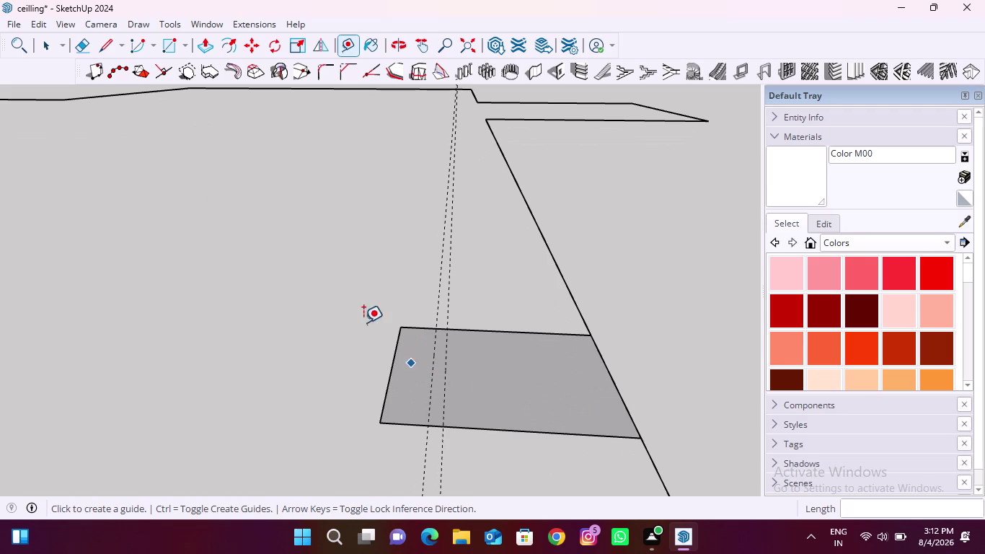
Draw two lines along the guides across the band, marking off a narrow strip.
click(103, 45)
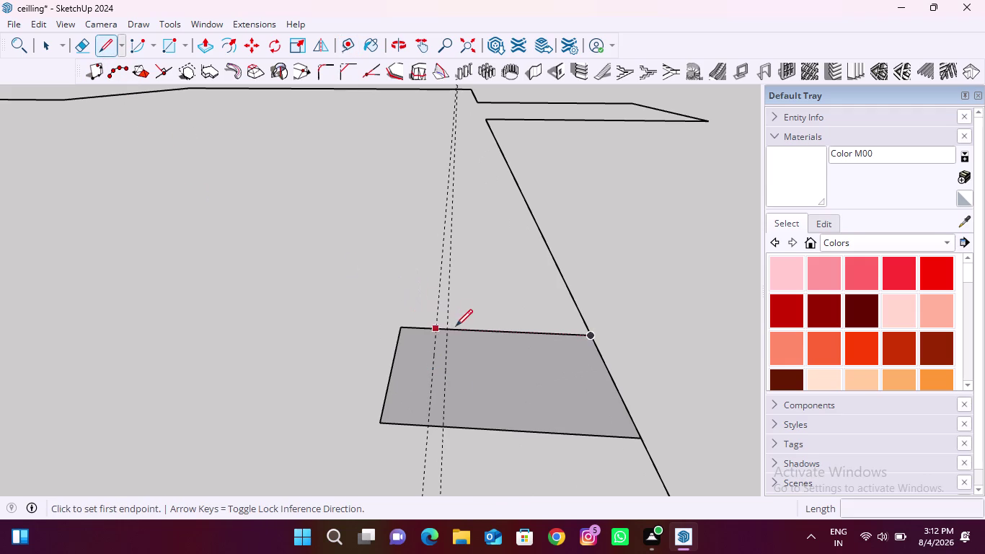
click(434, 329)
click(429, 420)
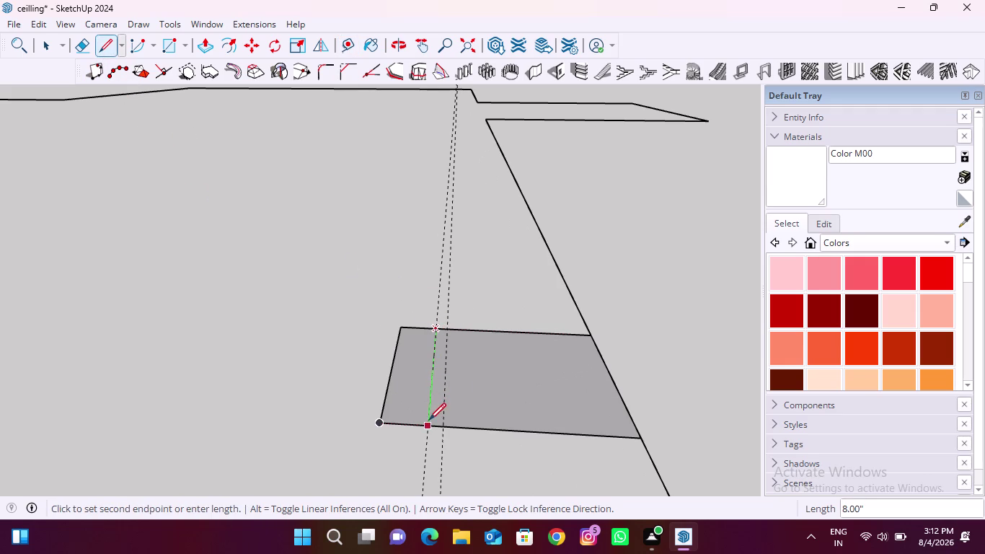
click(445, 331)
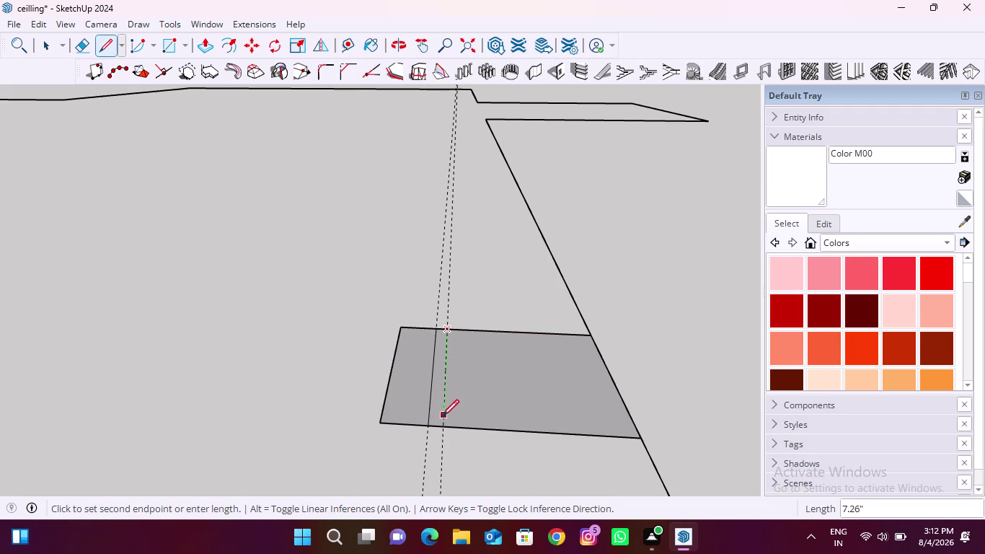
click(440, 424)
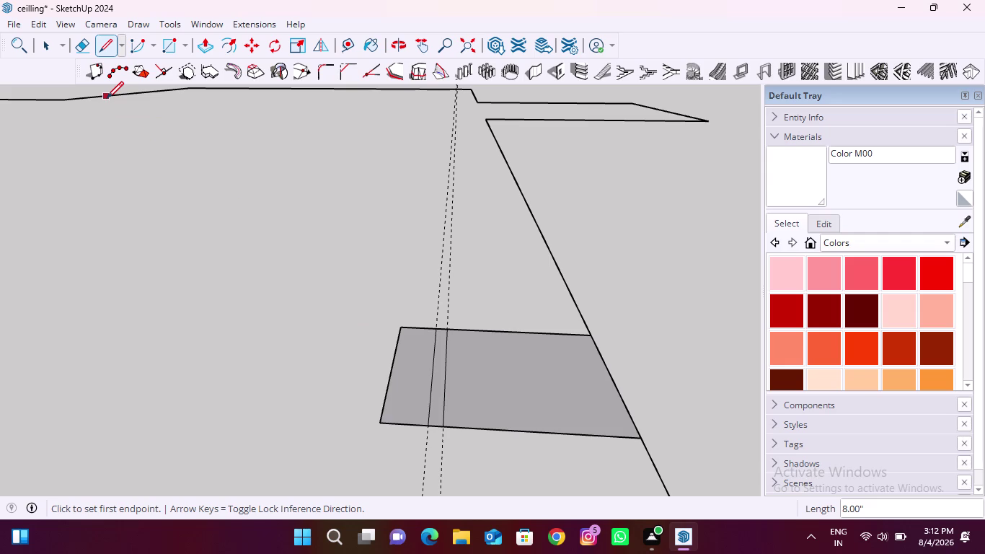
click(199, 45)
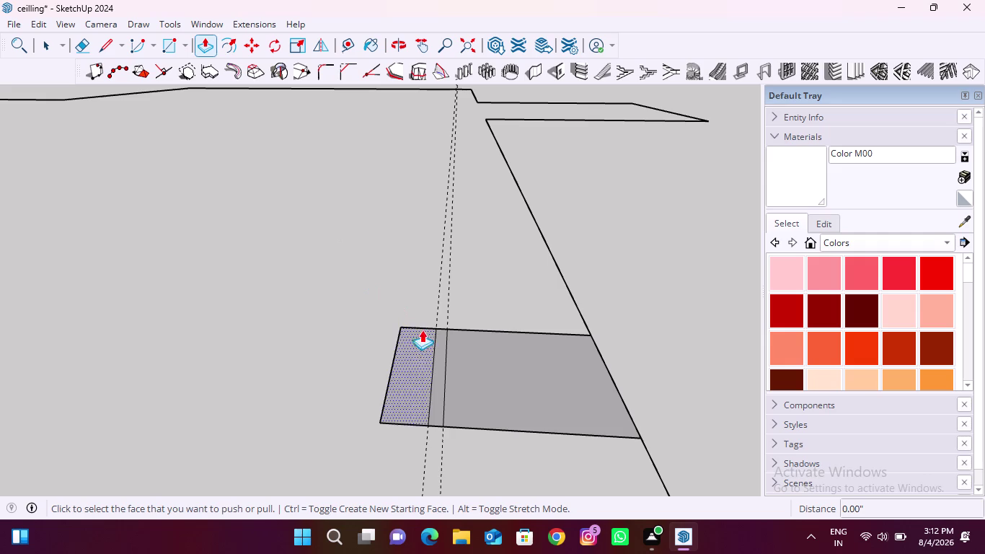
Push/Pull the narrow strip up 2 inches into a thin fin and orbit to inspect it.
click(437, 388)
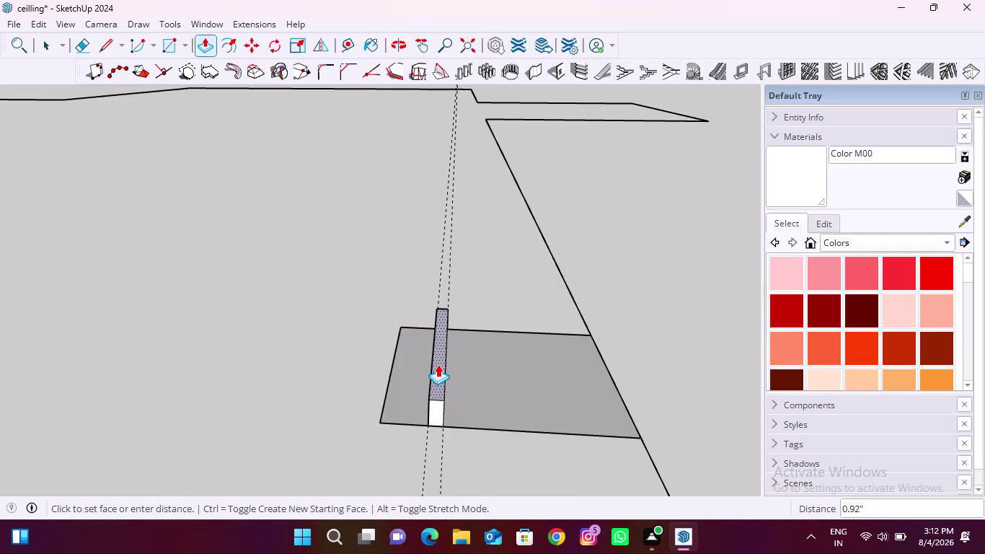
text(2")
key(Return)
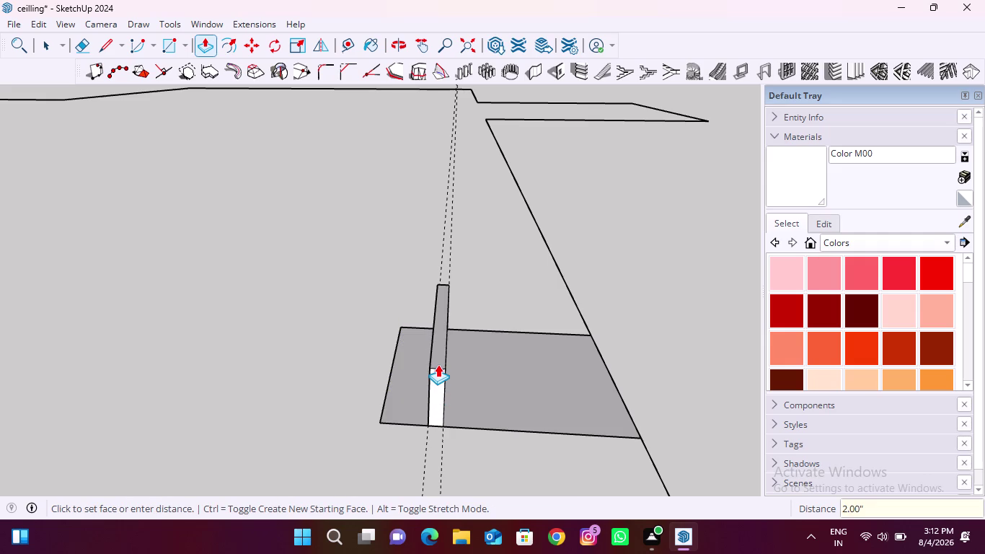
middle_drag(423, 393, 501, 335)
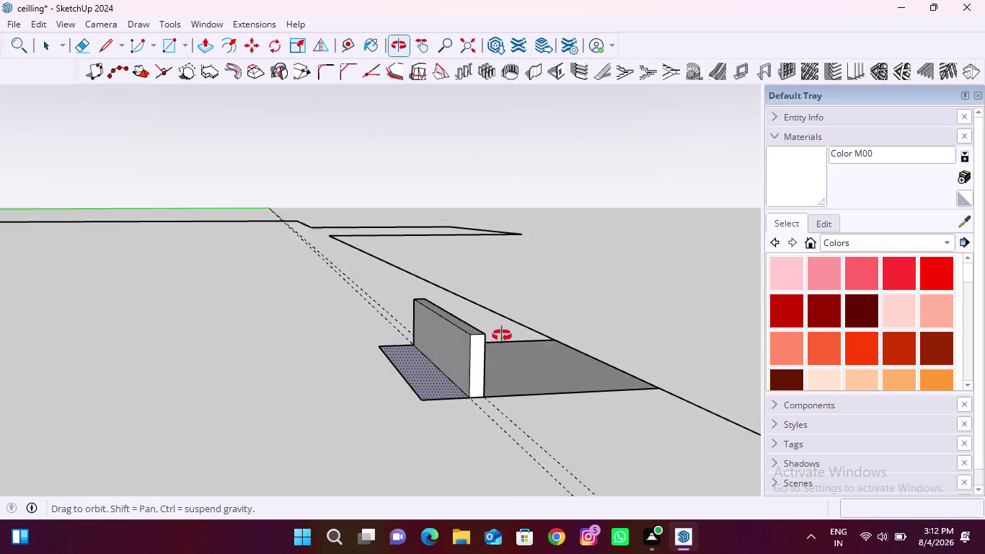
middle_drag(502, 335, 480, 371)
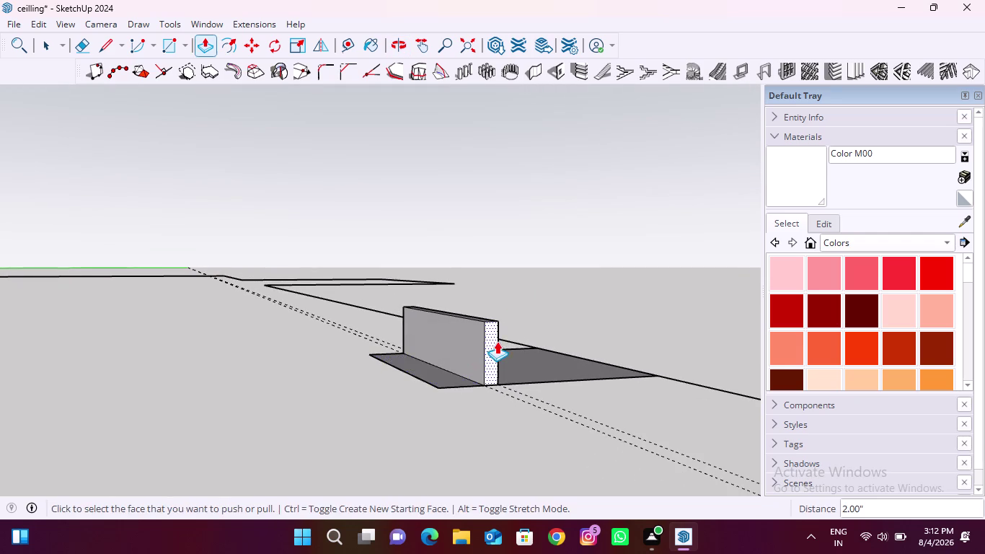
middle_drag(497, 342, 437, 381)
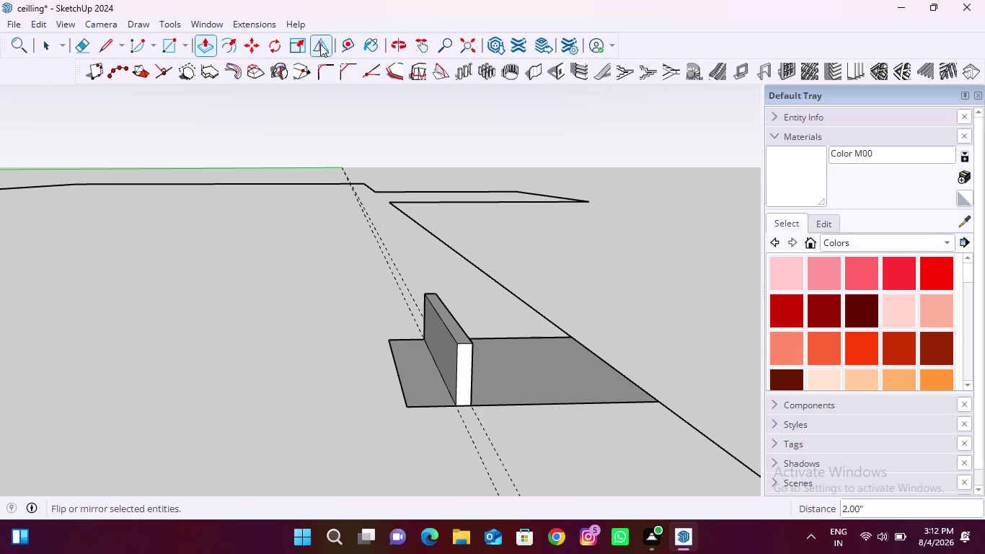
click(348, 44)
middle_drag(421, 371, 499, 356)
scroll(up, 3)
click(457, 316)
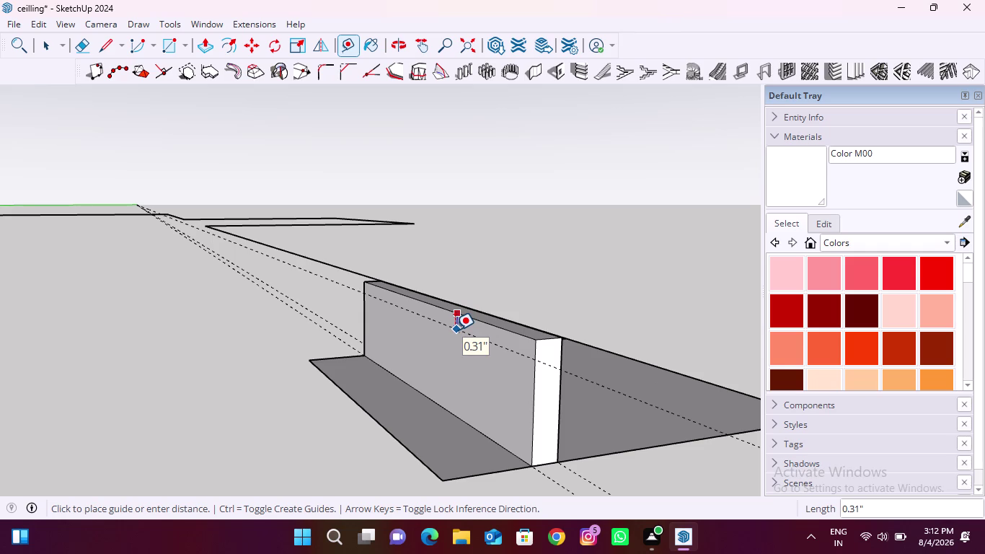
Draw a line across the fin along a guide 12 mm below its top.
text(12)
text(mm)
key(Return)
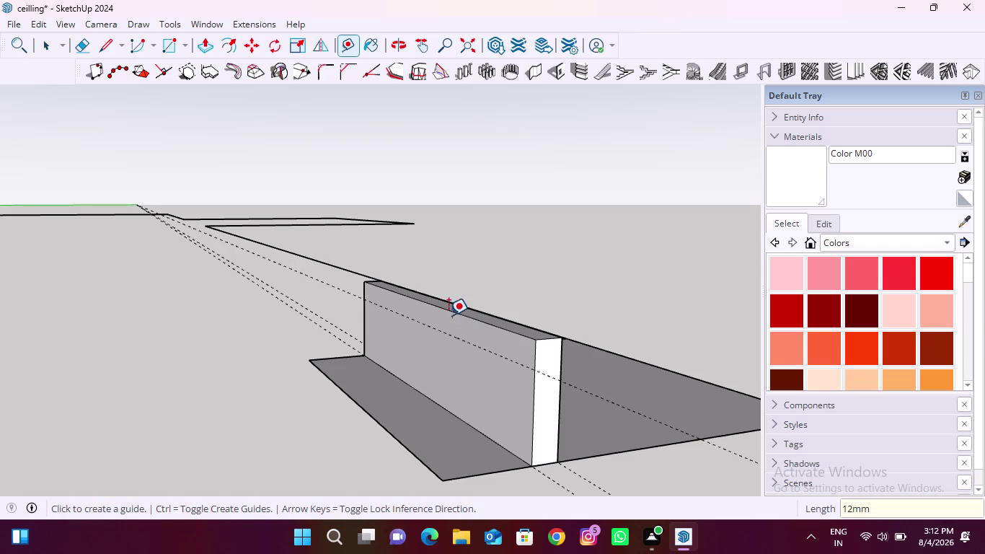
click(102, 43)
click(365, 298)
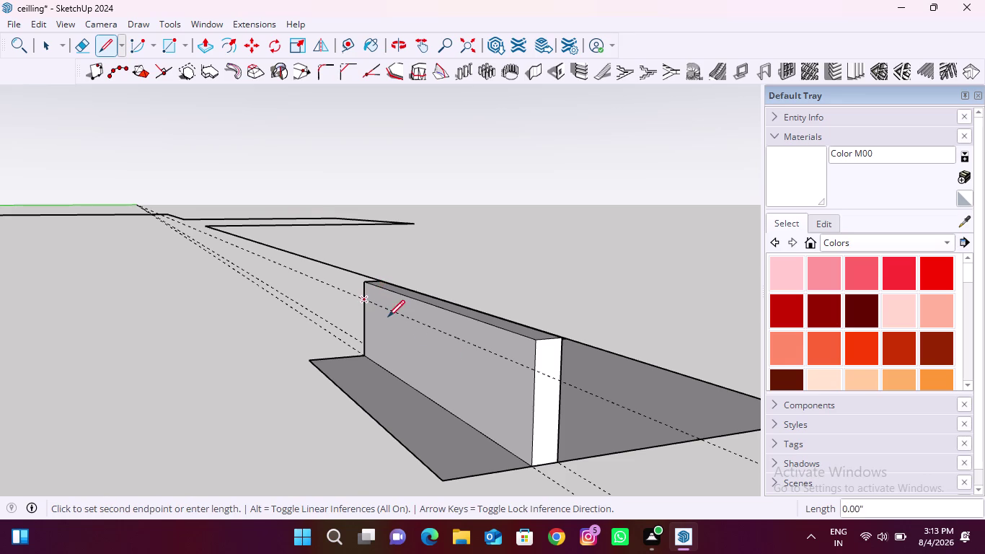
click(533, 370)
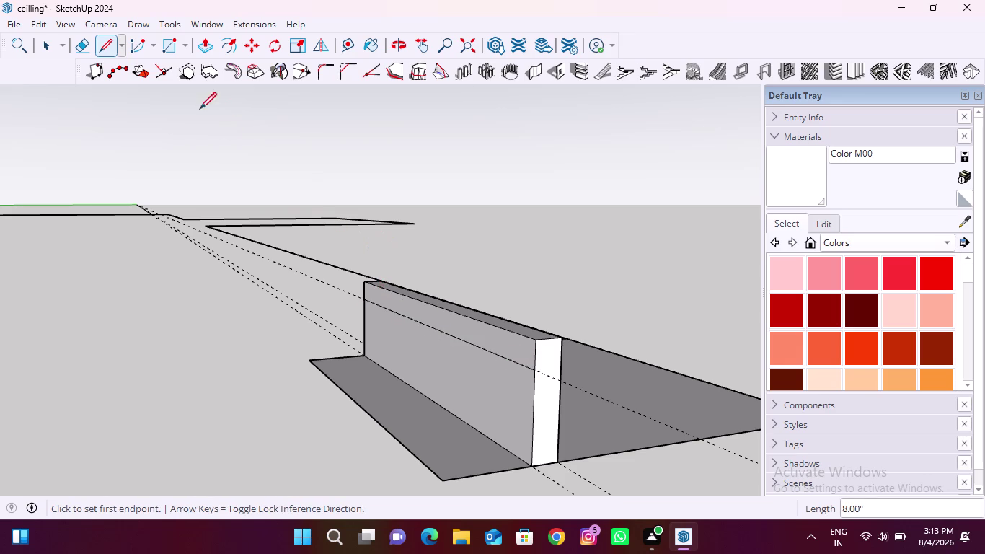
Pull the fin's thin top band outward into an overhanging ledge.
click(203, 48)
click(485, 328)
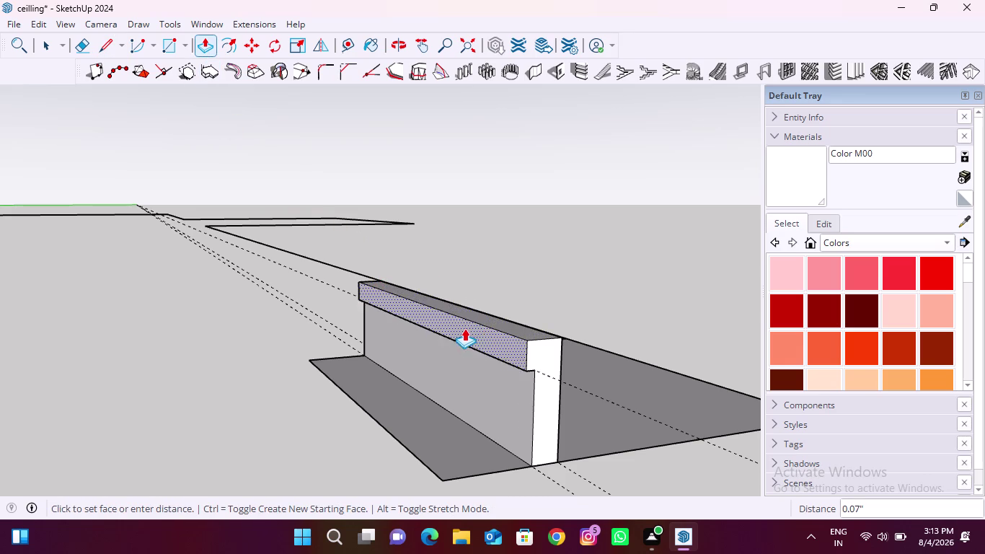
click(441, 478)
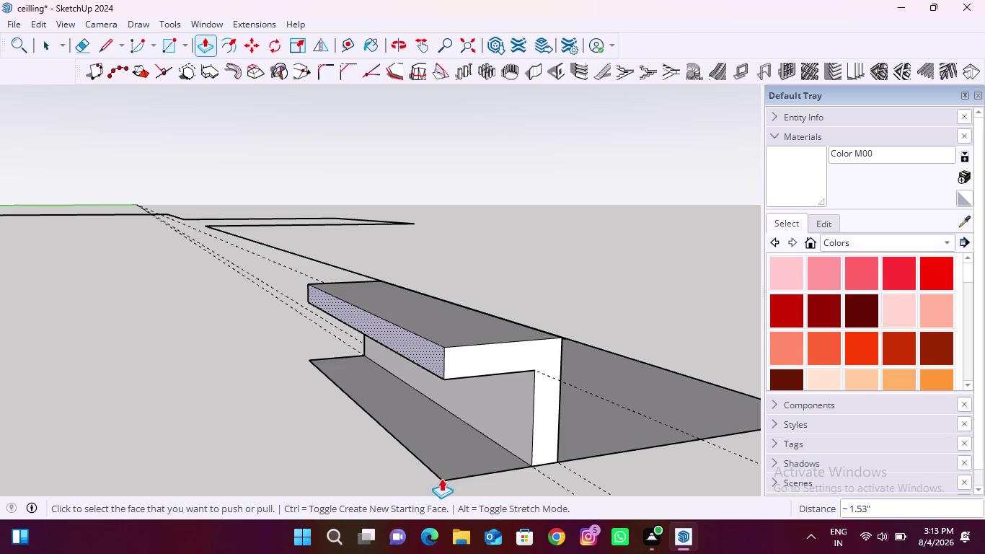
middle_drag(454, 337, 453, 367)
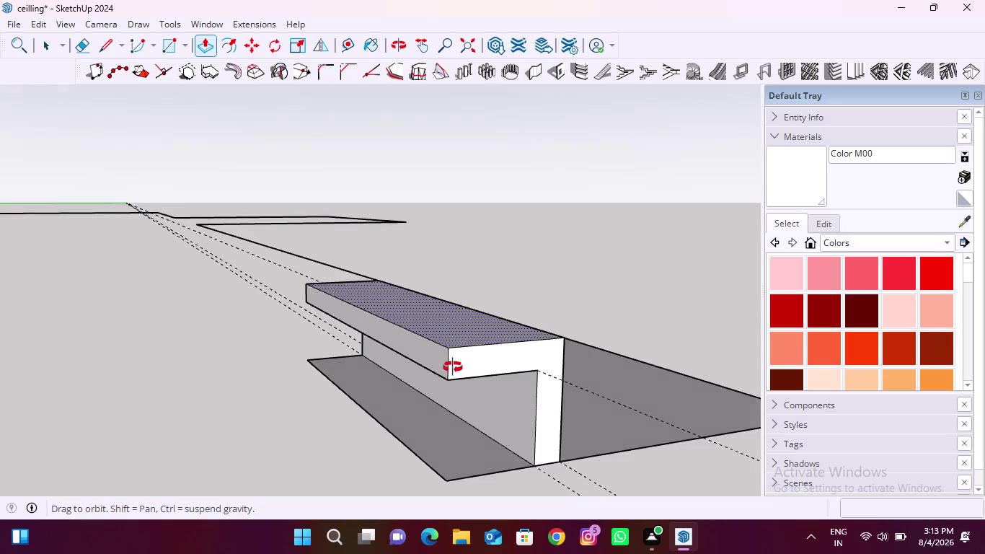
middle_drag(453, 367, 431, 416)
Place a guide 12 mm in from the ledge's edge.
click(107, 45)
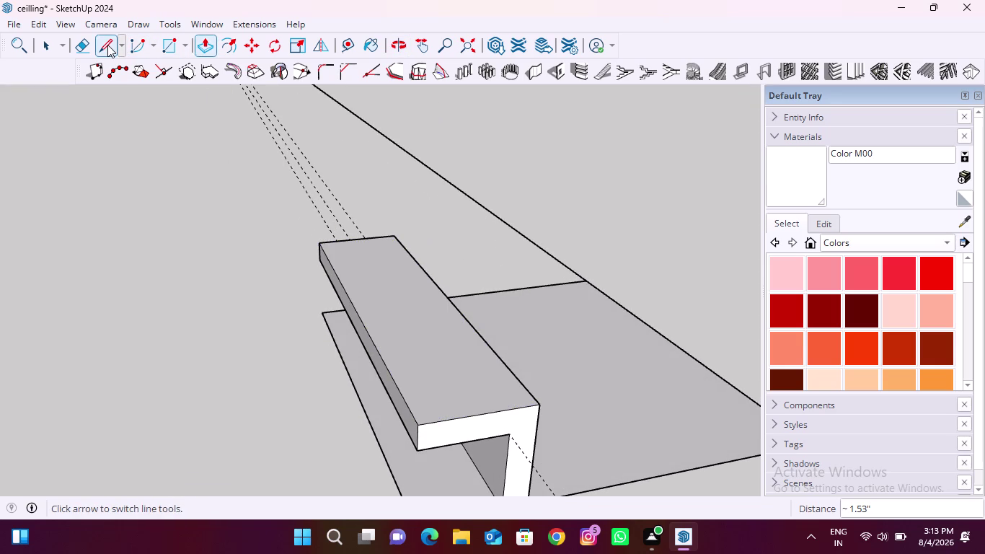
click(372, 339)
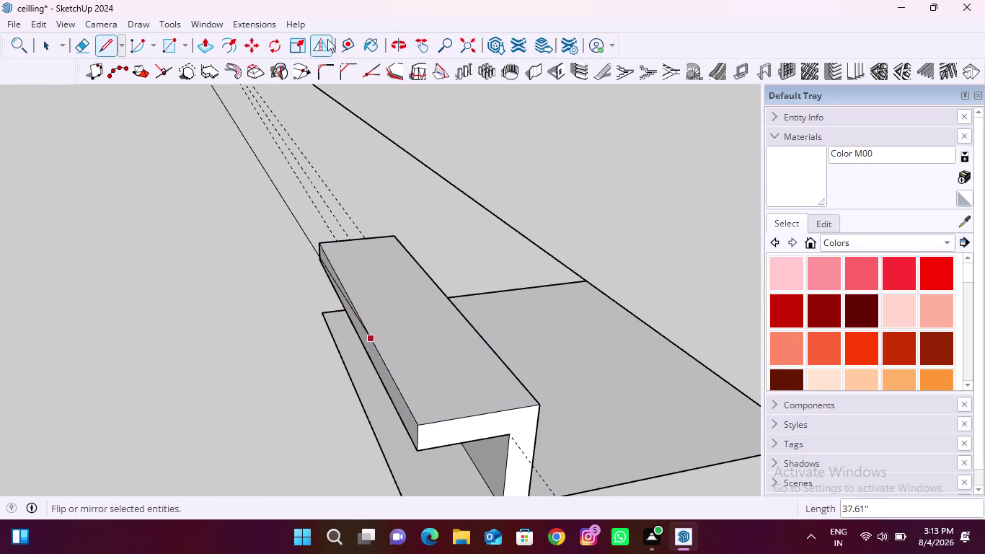
click(337, 38)
click(362, 324)
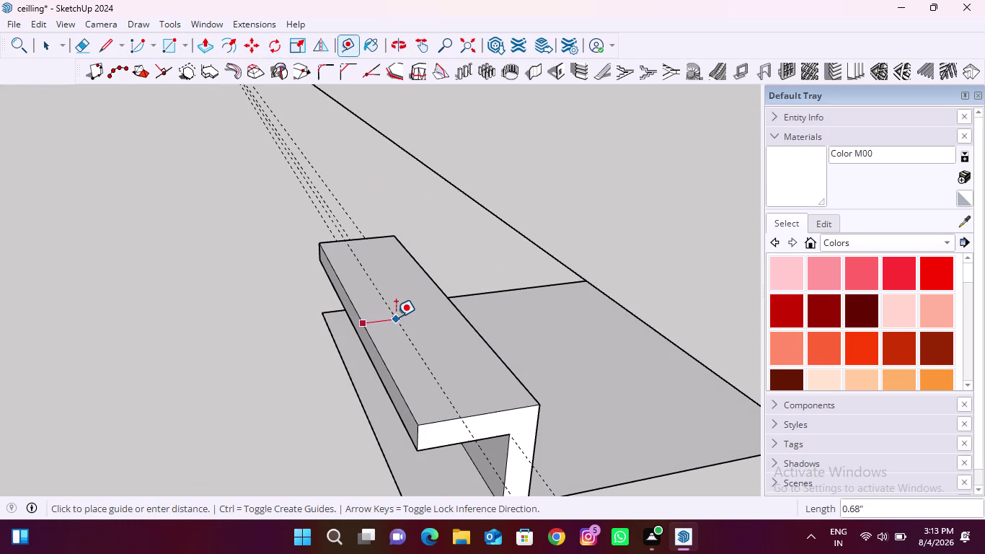
text(12)
text(mm)
key(Return)
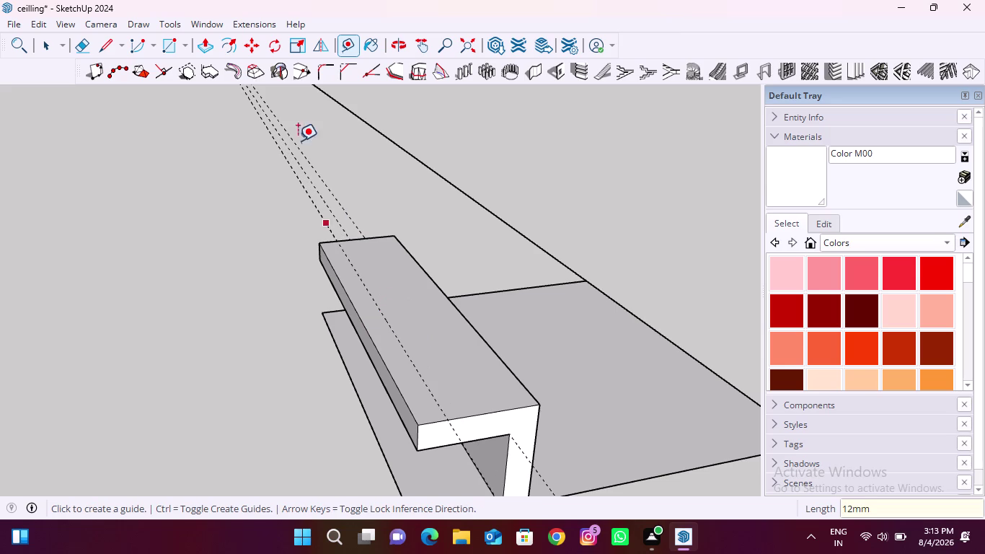
Draw a line along the guide across the ledge, then view its underside.
click(109, 46)
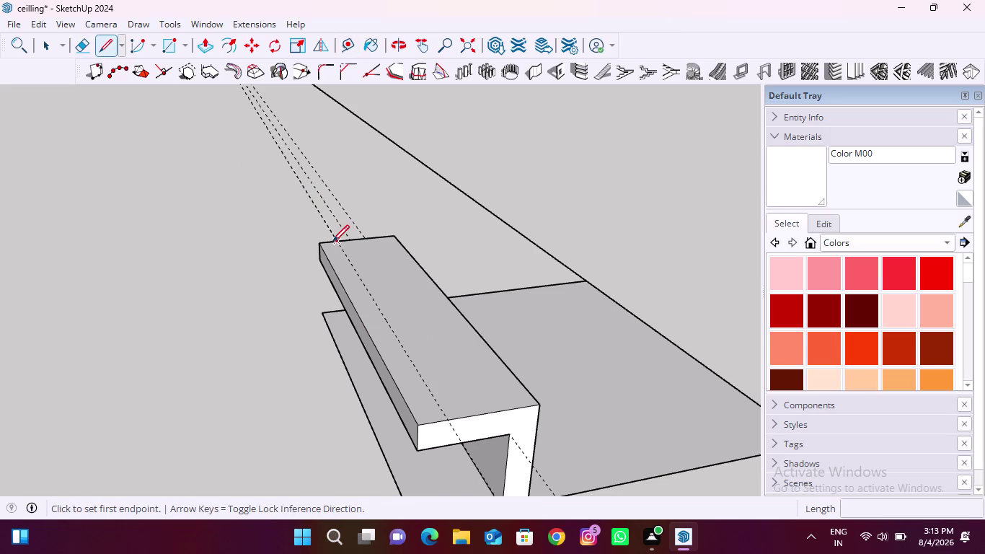
click(333, 243)
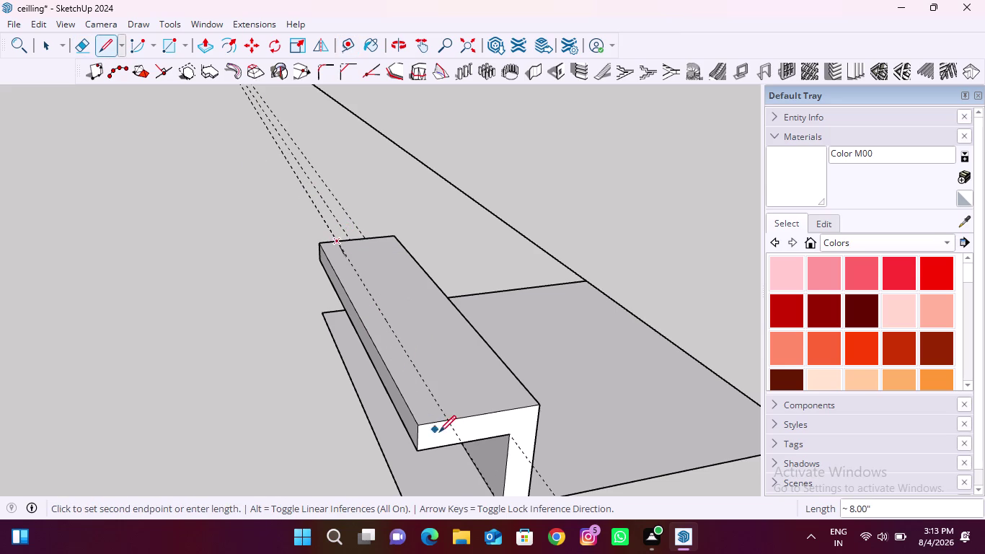
click(446, 424)
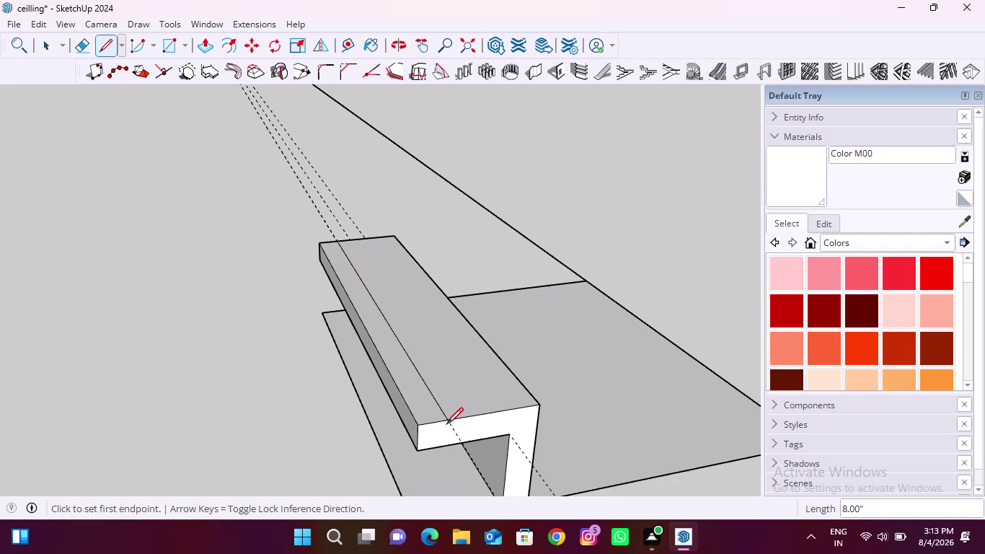
scroll(down, 3)
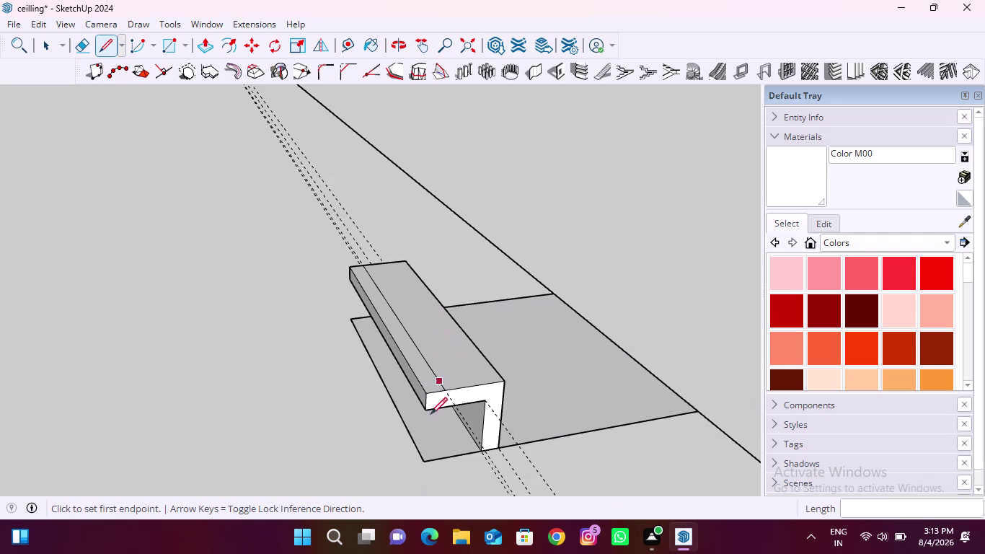
middle_drag(440, 411, 448, 135)
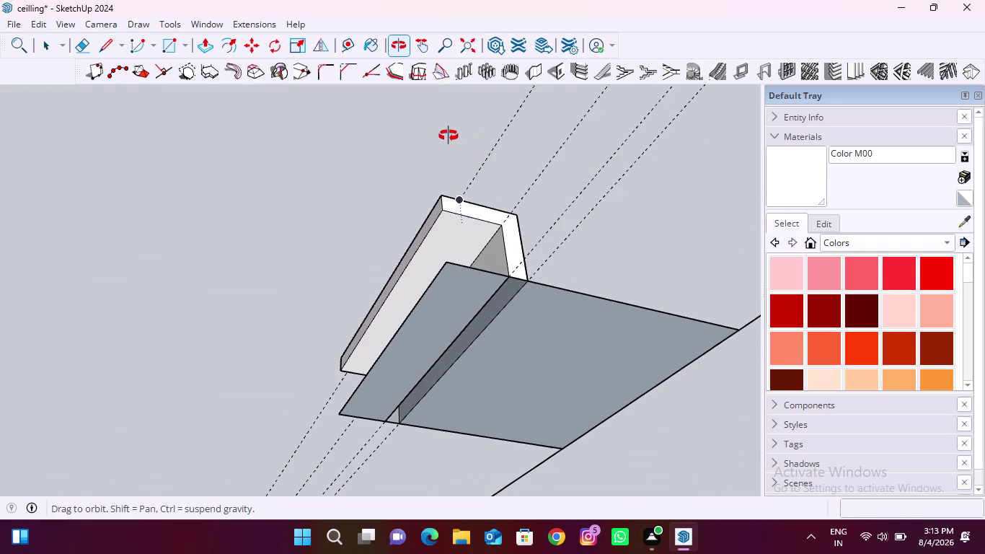
middle_drag(448, 135, 445, 139)
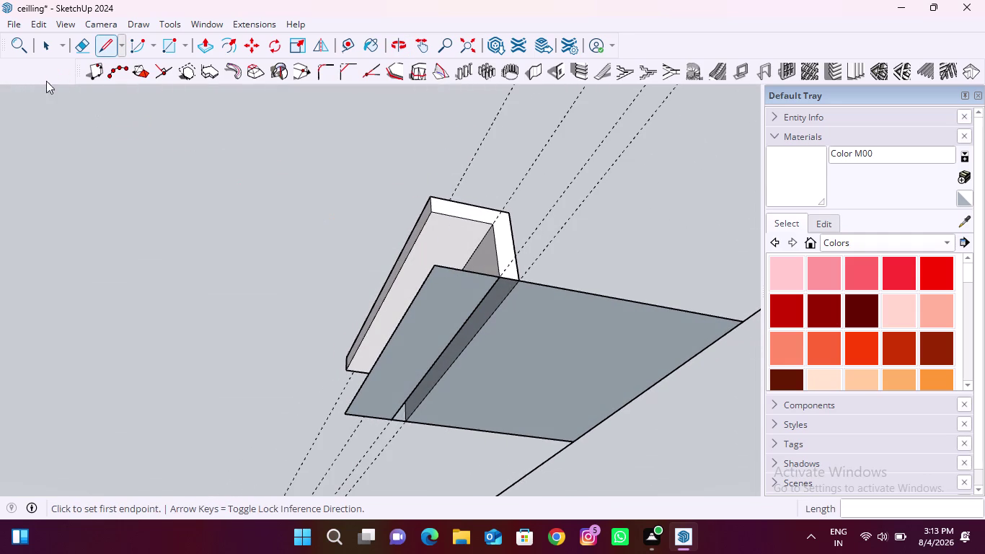
Delete the narrow underside face and the stray edges along the strip.
click(42, 41)
click(450, 305)
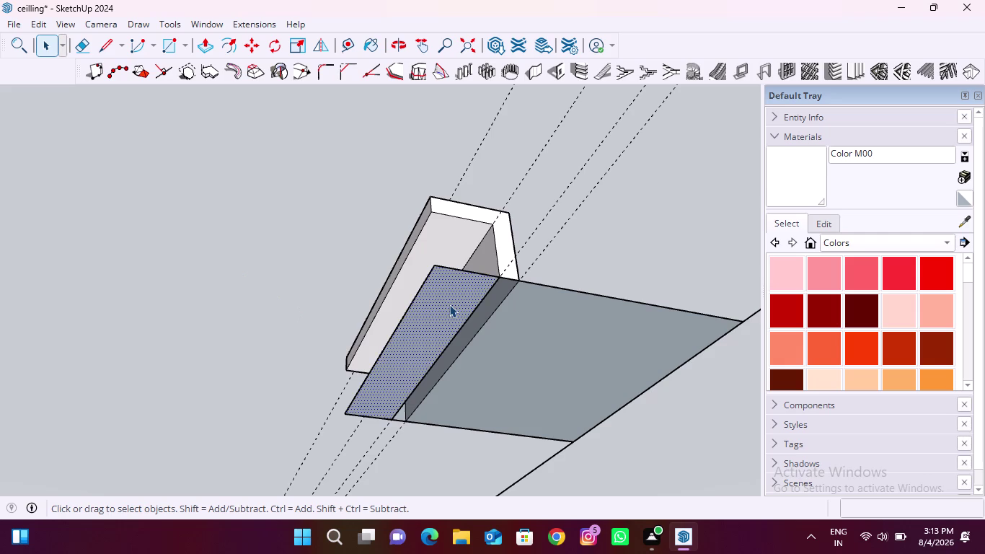
key(Delete)
click(454, 270)
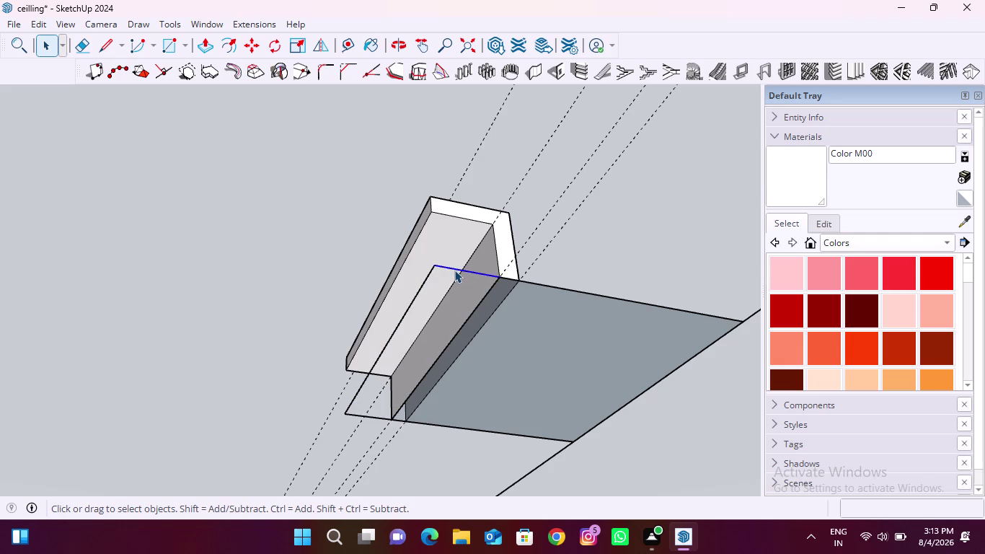
key(Delete)
click(425, 280)
key(Delete)
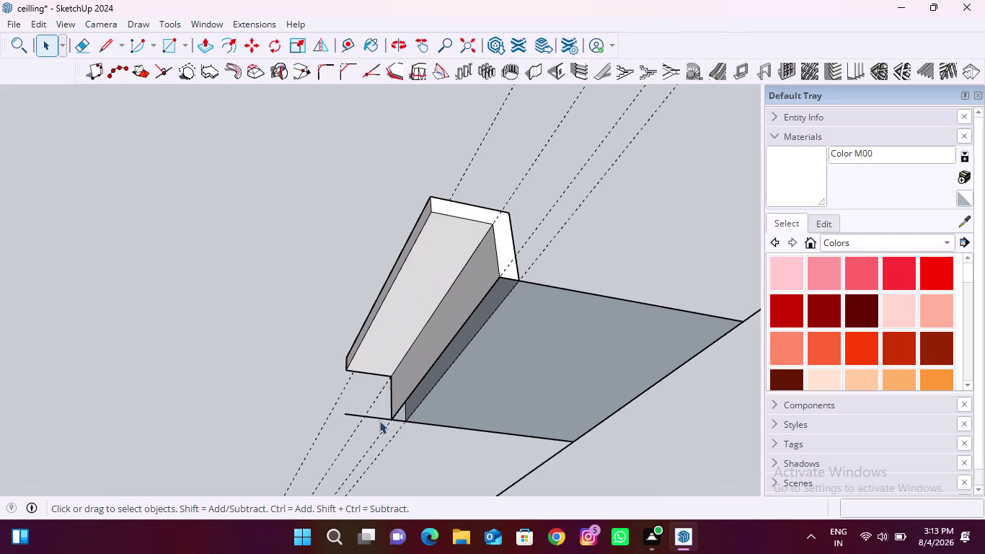
click(366, 417)
key(Delete)
Orbit around the cornice strip and beneath the border band with Push/Pull active.
scroll(down, 3)
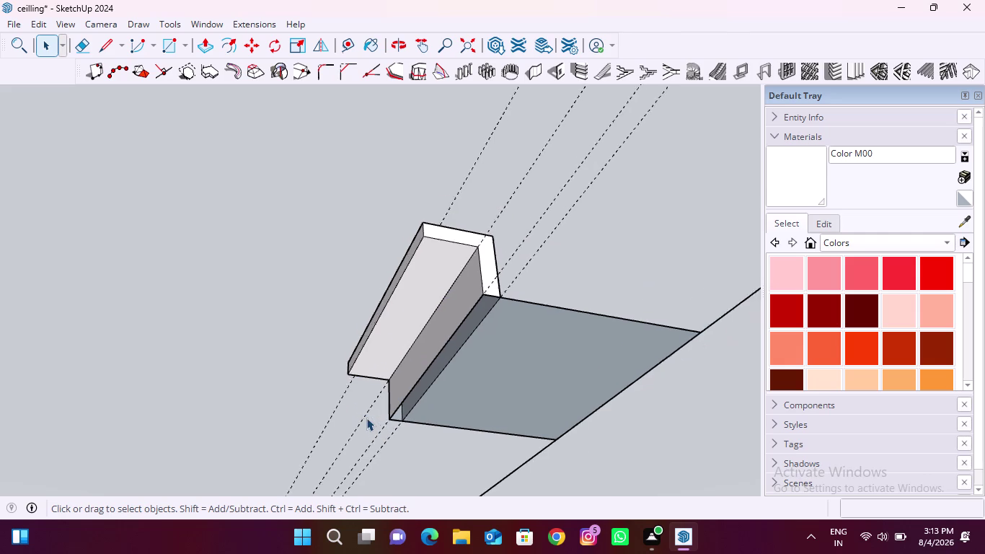
scroll(down, 3)
middle_drag(461, 358, 428, 410)
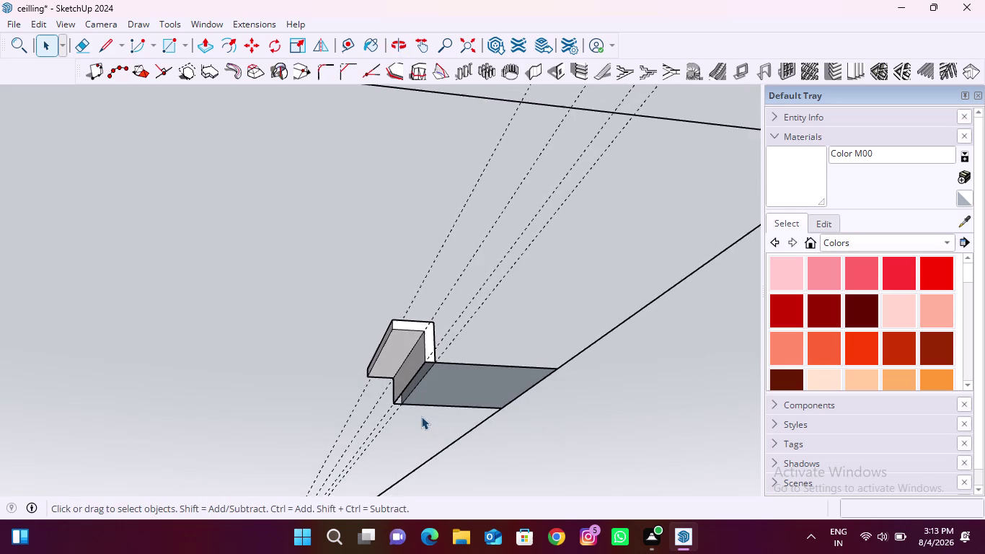
scroll(up, 3)
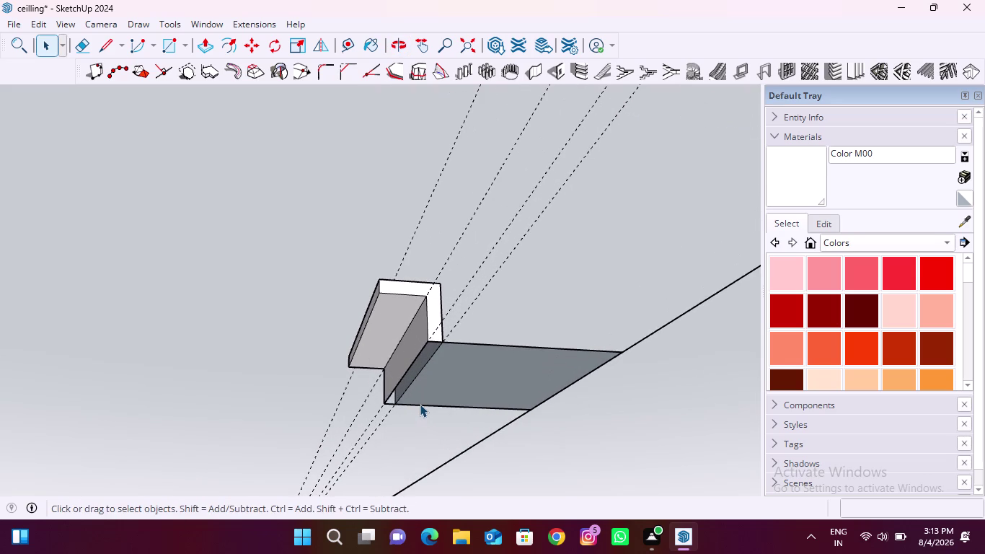
middle_drag(466, 350, 398, 434)
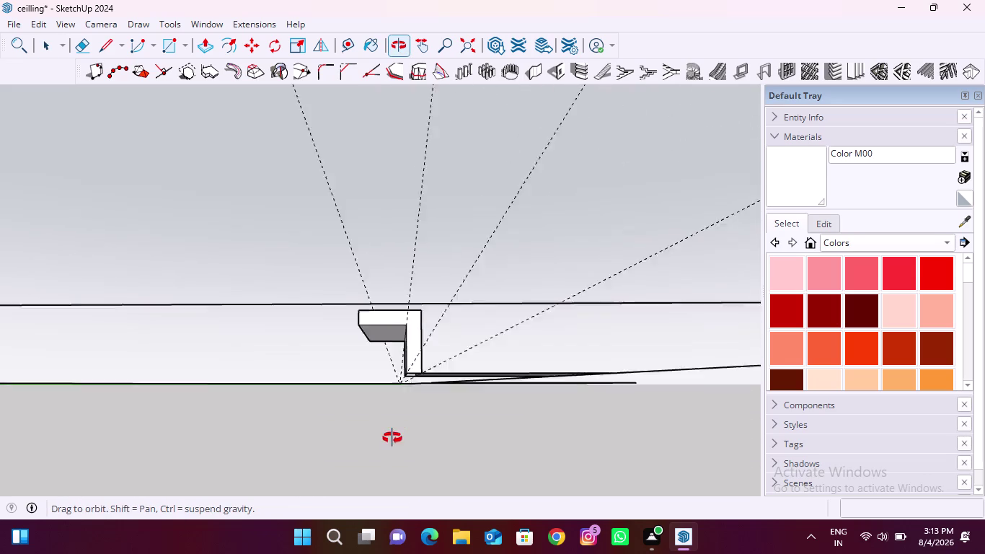
middle_drag(398, 434, 419, 443)
scroll(up, 3)
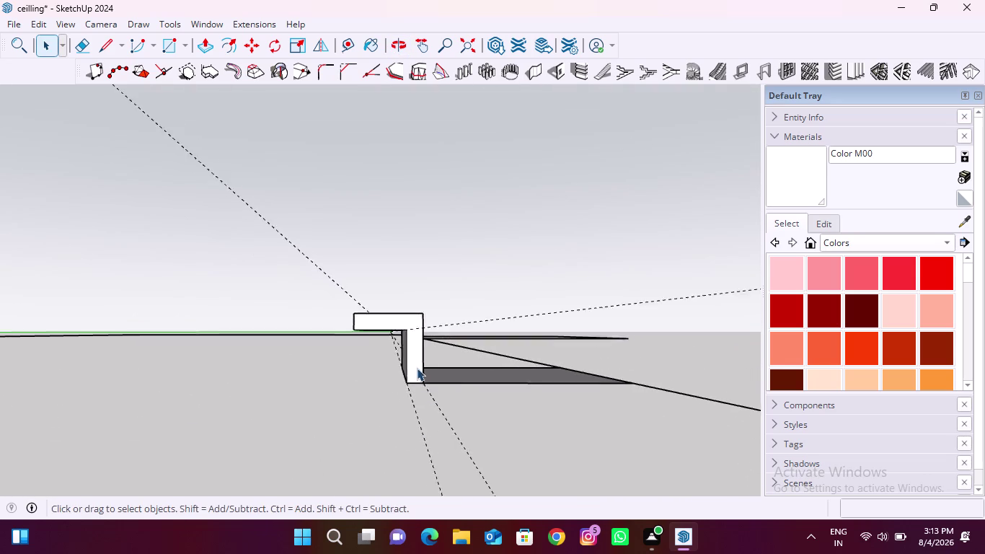
scroll(up, 3)
click(209, 43)
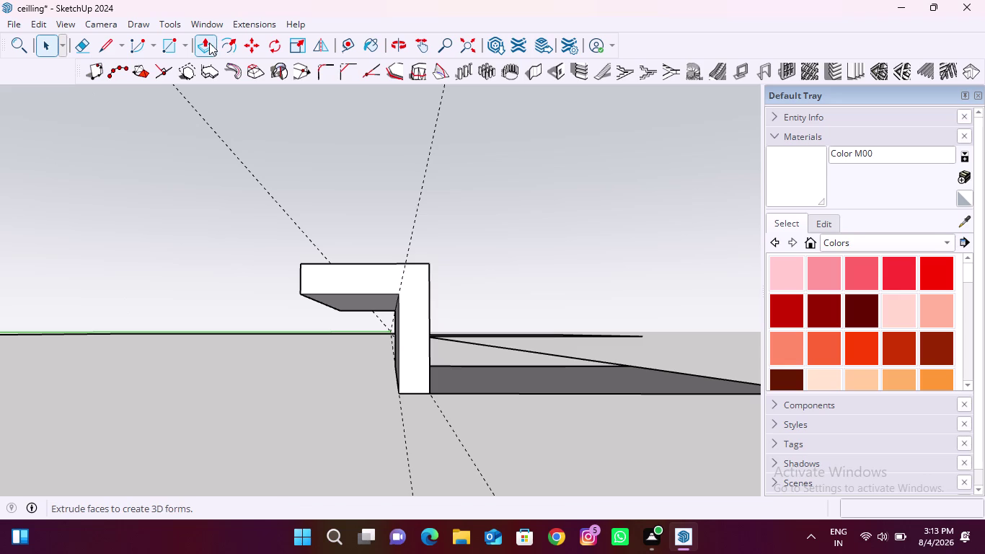
middle_drag(493, 403, 489, 346)
middle_drag(499, 328, 498, 342)
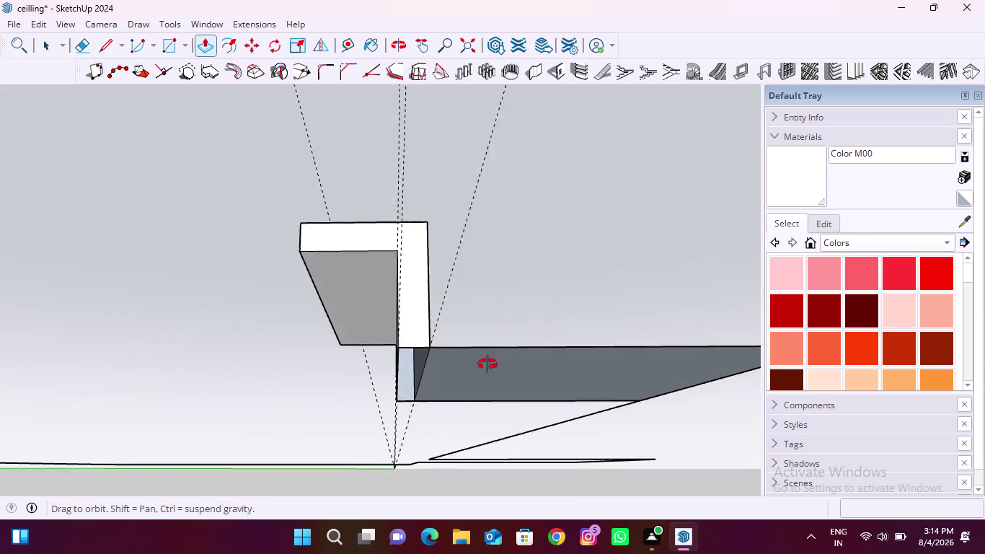
middle_drag(499, 342, 397, 503)
Push/Pull the border band face to 12 mm thick.
click(428, 435)
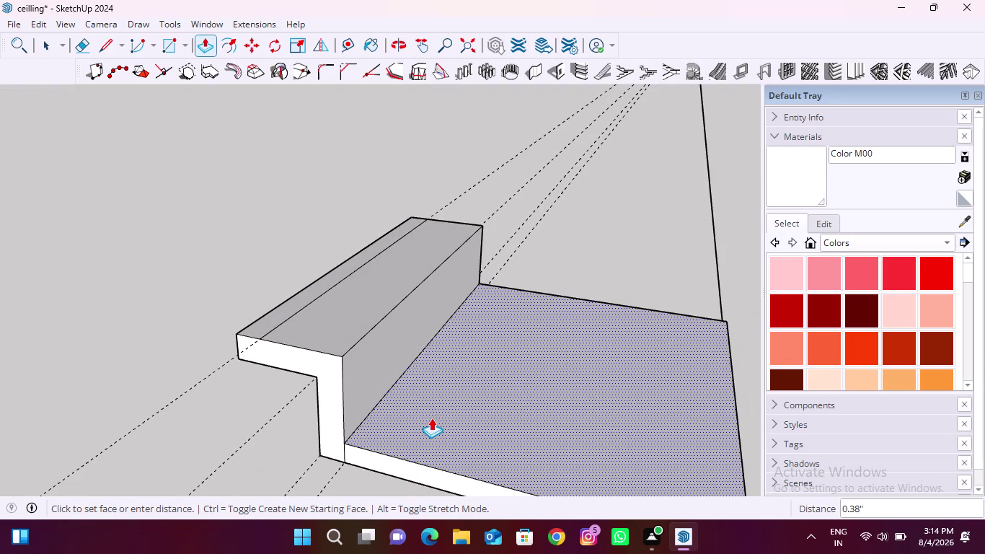
text(12)
text(mm)
key(Return)
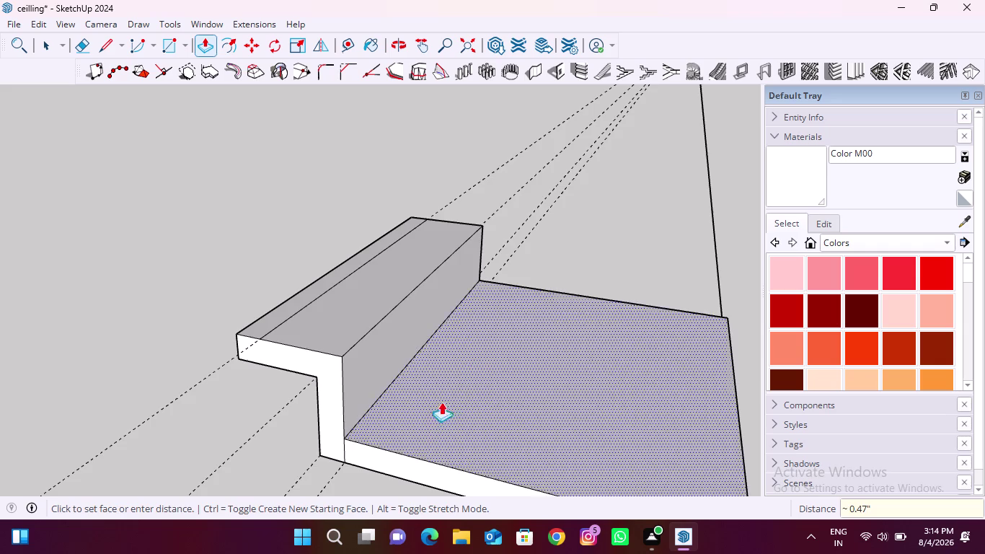
Orbit around the thickened band to check its profile from the side.
scroll(down, 3)
middle_drag(449, 395, 508, 323)
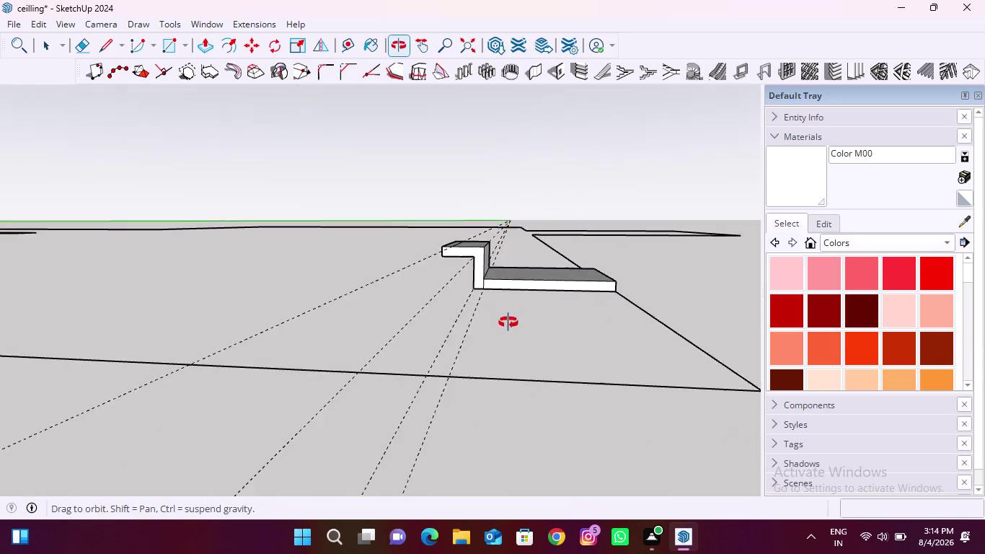
middle_drag(508, 322, 468, 315)
middle_drag(627, 271, 622, 271)
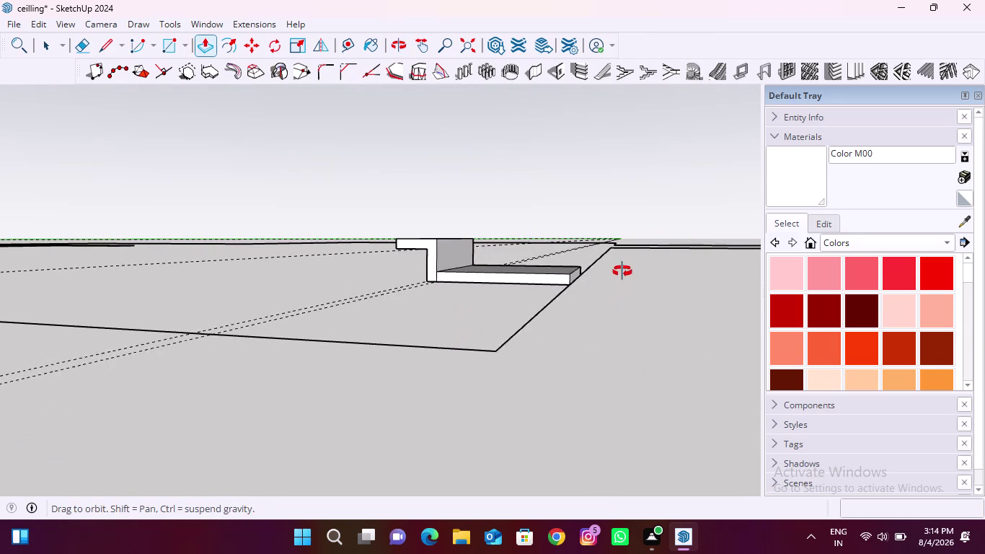
middle_drag(622, 271, 497, 288)
middle_drag(281, 338, 430, 330)
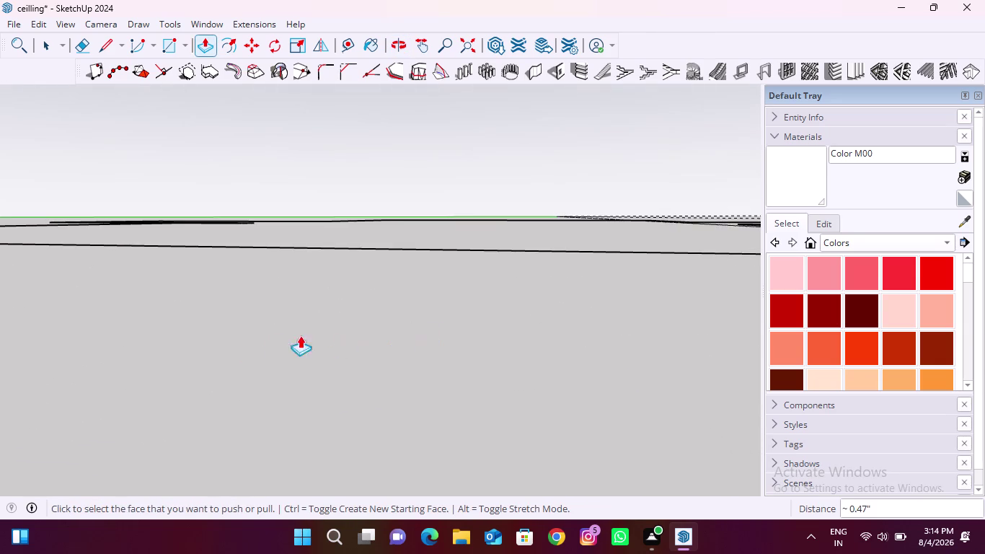
scroll(down, 3)
scroll(up, 3)
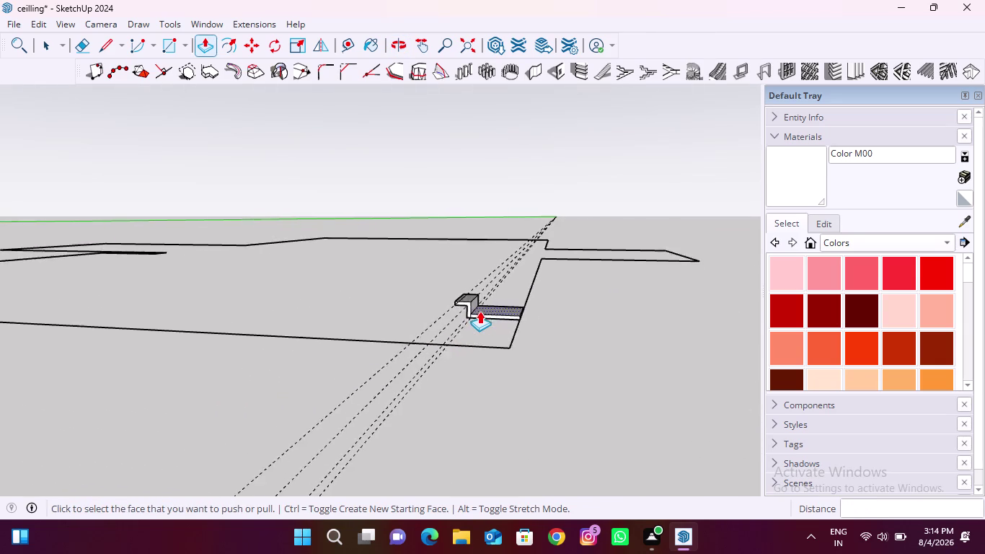
scroll(up, 3)
Draw a rectangle closing the thickened band's open end.
middle_drag(449, 321, 490, 262)
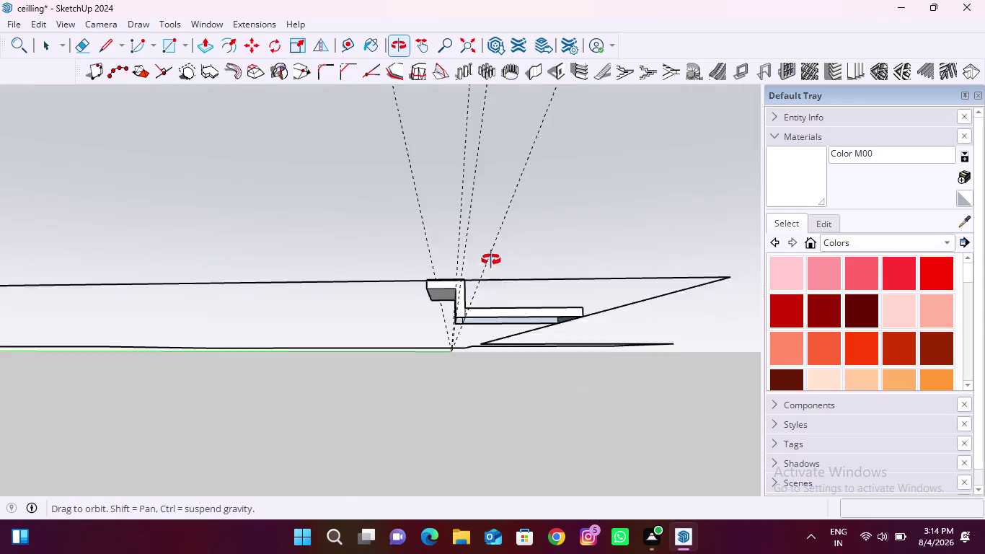
middle_drag(490, 262, 492, 227)
scroll(up, 3)
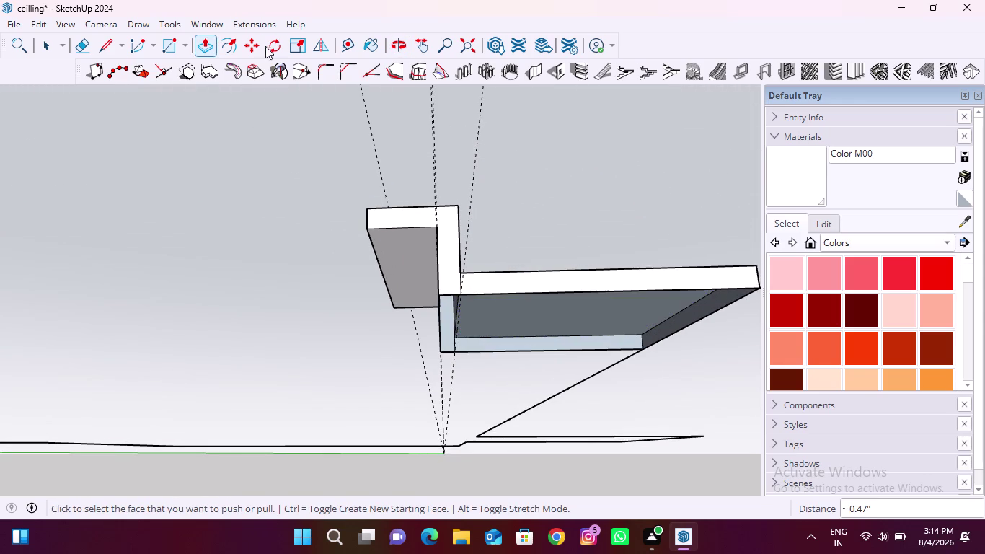
click(166, 44)
scroll(up, 3)
click(429, 293)
scroll(down, 3)
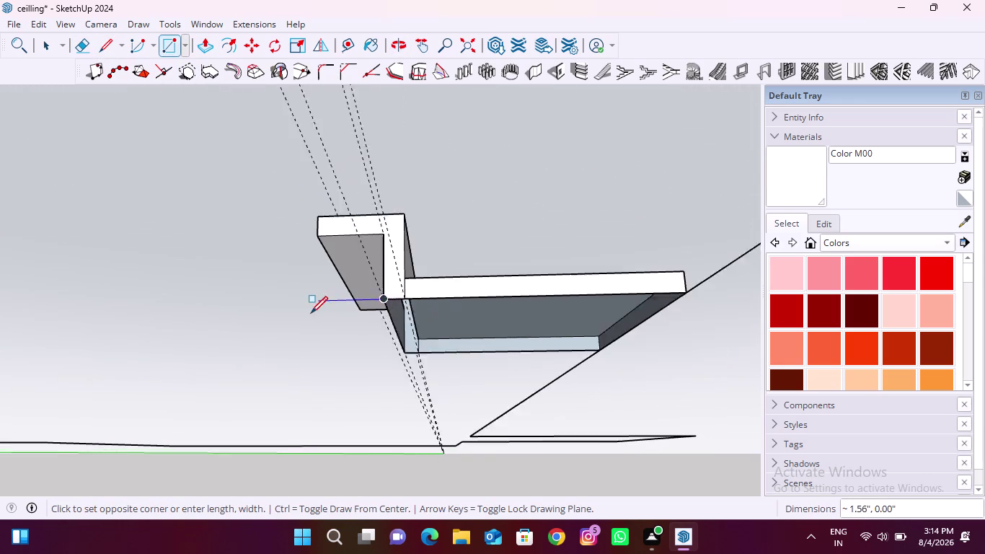
scroll(down, 3)
scroll(up, 3)
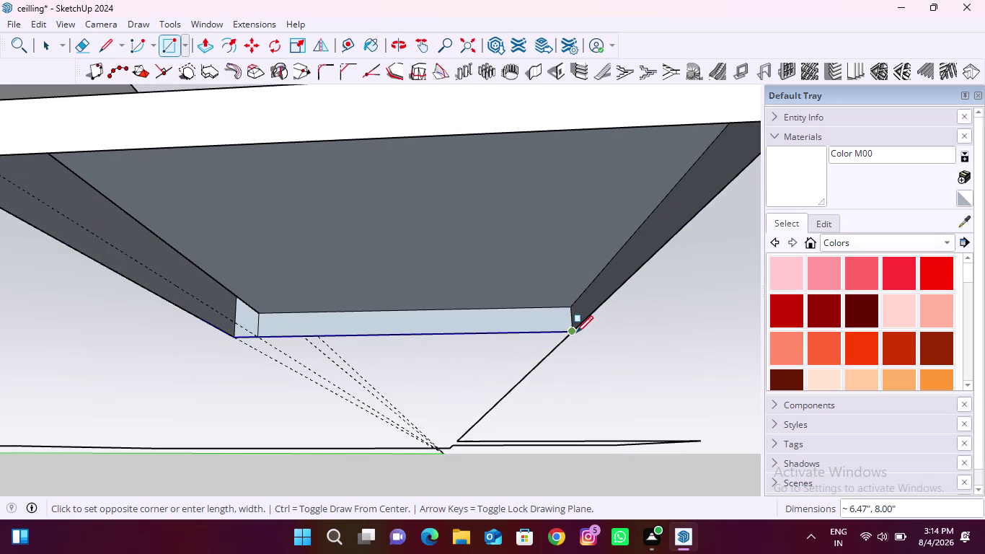
click(576, 333)
scroll(down, 3)
middle_drag(391, 388, 421, 363)
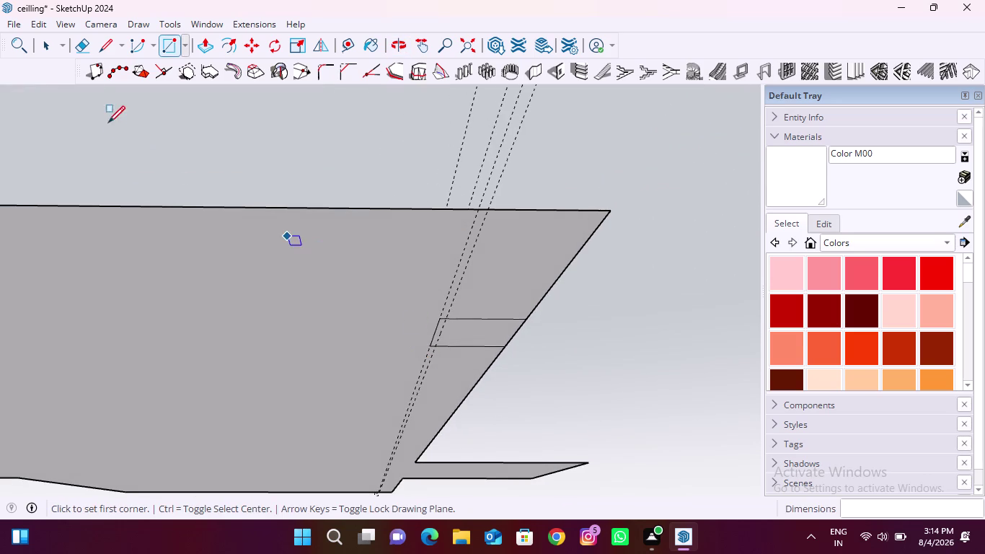
Select and delete the large underside face, then view the strip and band.
click(49, 54)
click(256, 344)
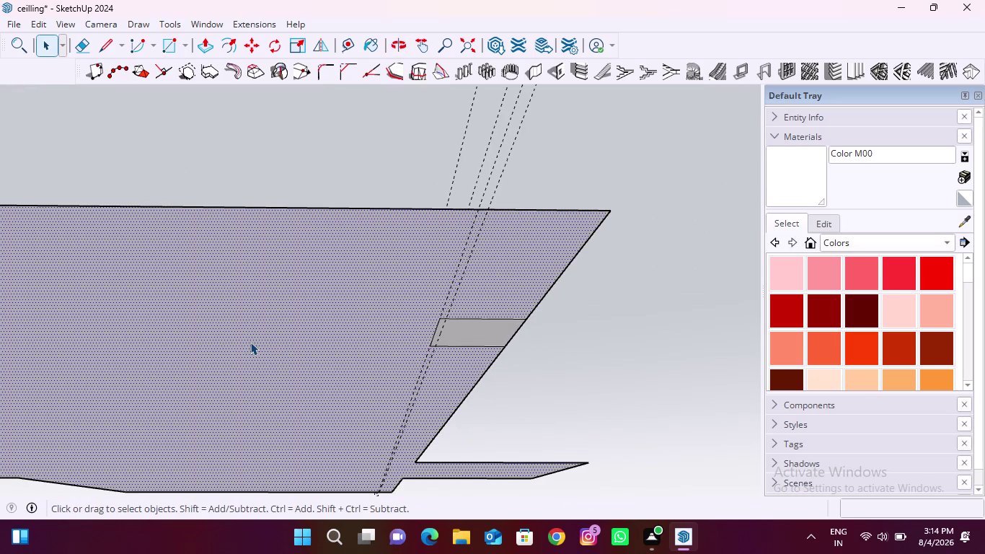
key(Delete)
scroll(up, 3)
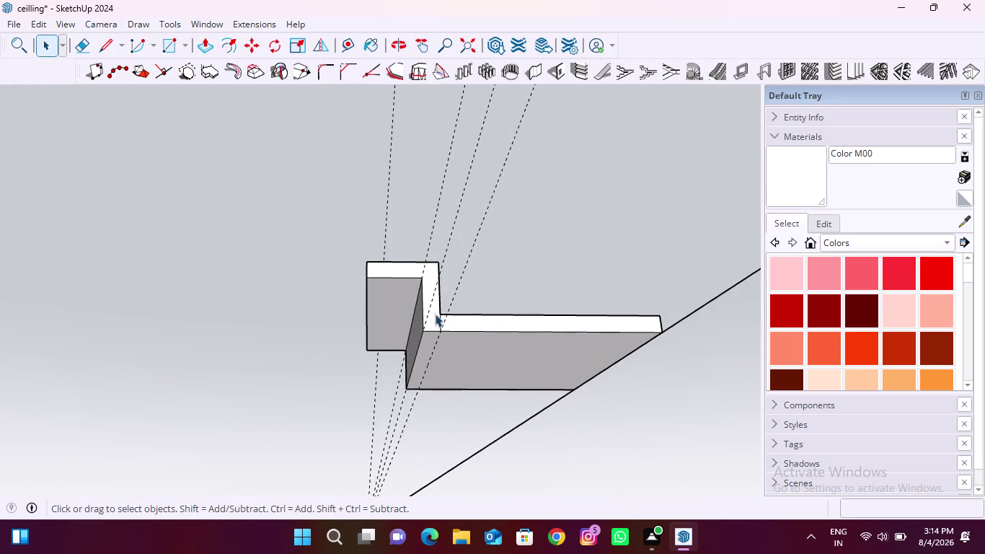
middle_drag(437, 314, 412, 521)
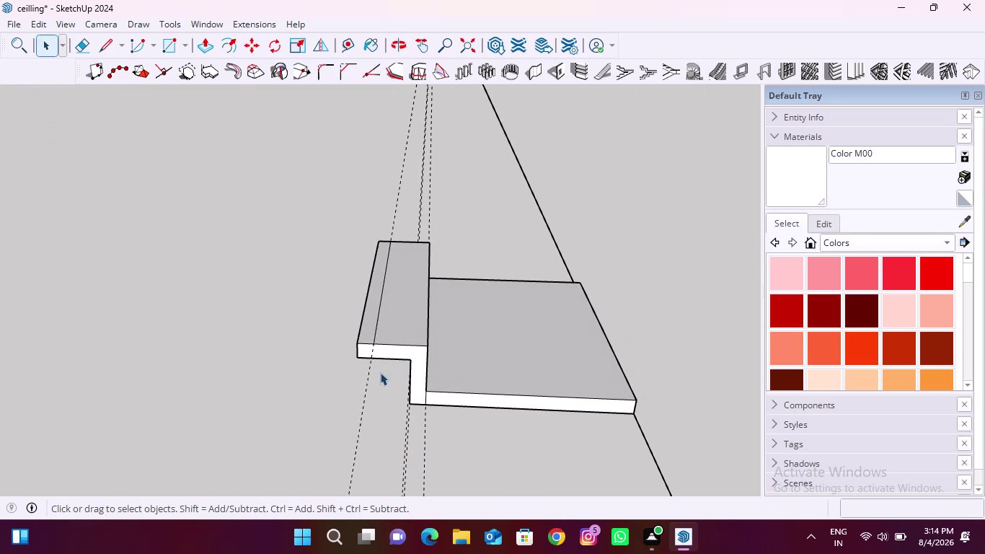
Push/Pull the strip's narrow face up 1.50 inches and inspect the raised profile.
click(204, 46)
scroll(up, 3)
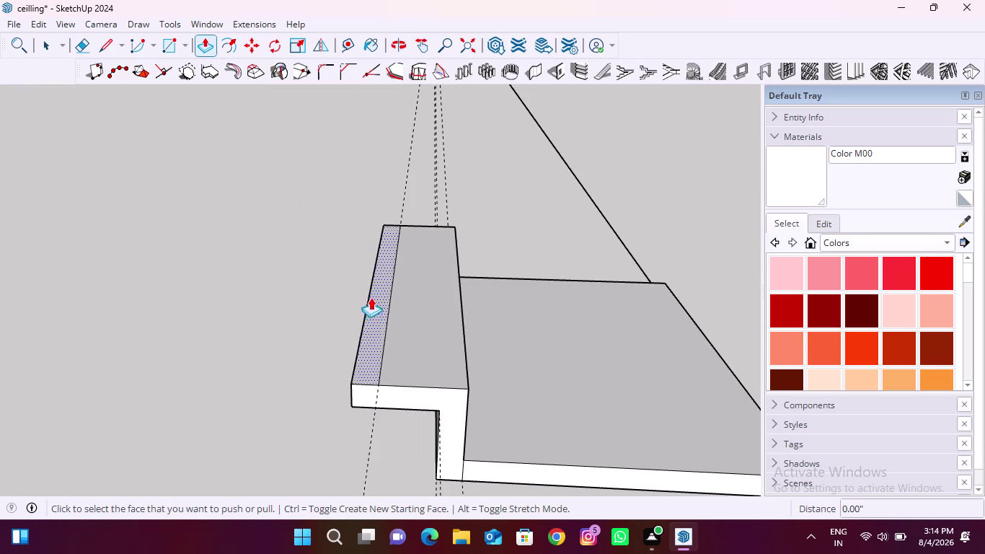
click(372, 315)
middle_drag(375, 277, 411, 206)
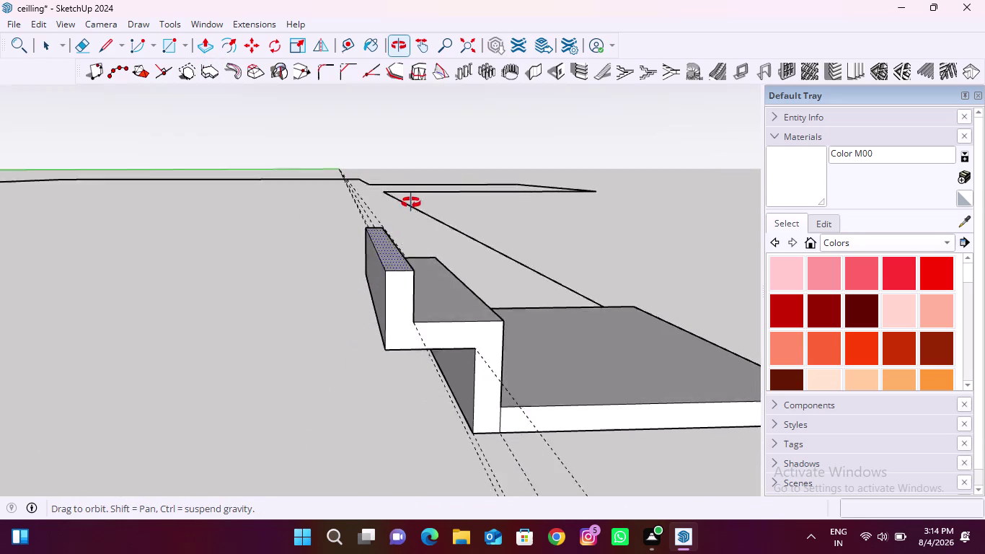
middle_drag(411, 205, 411, 195)
scroll(up, 3)
scroll(down, 3)
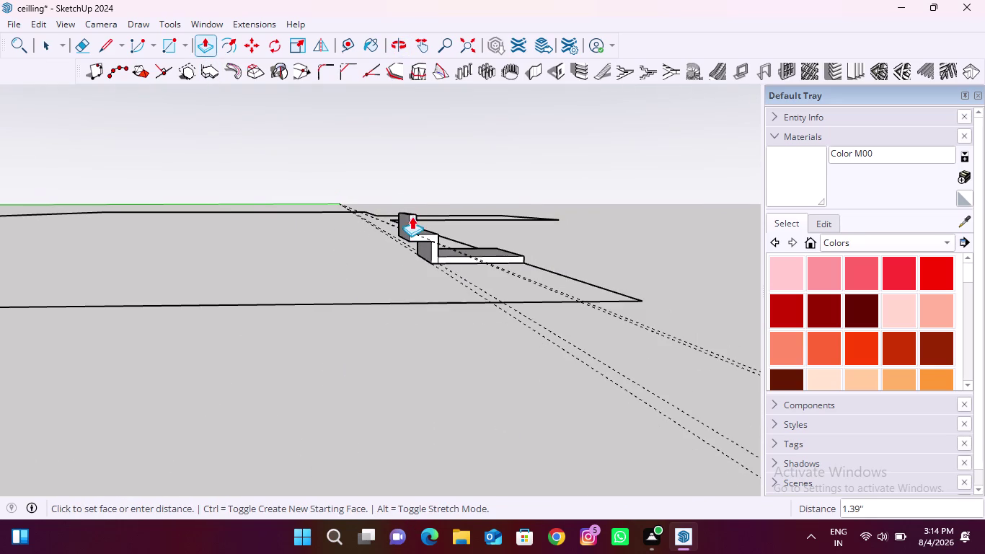
scroll(up, 3)
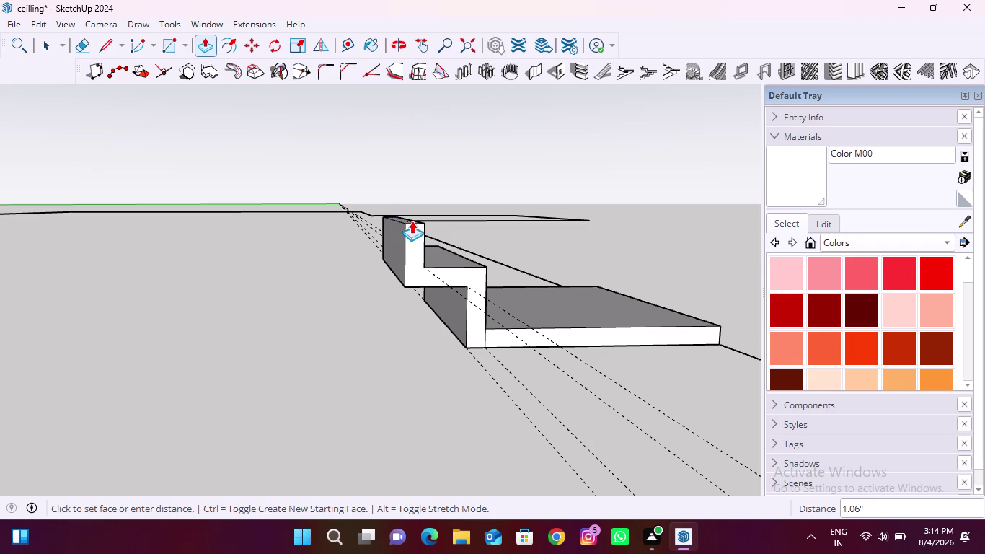
text(1.)
text(5")
key(Return)
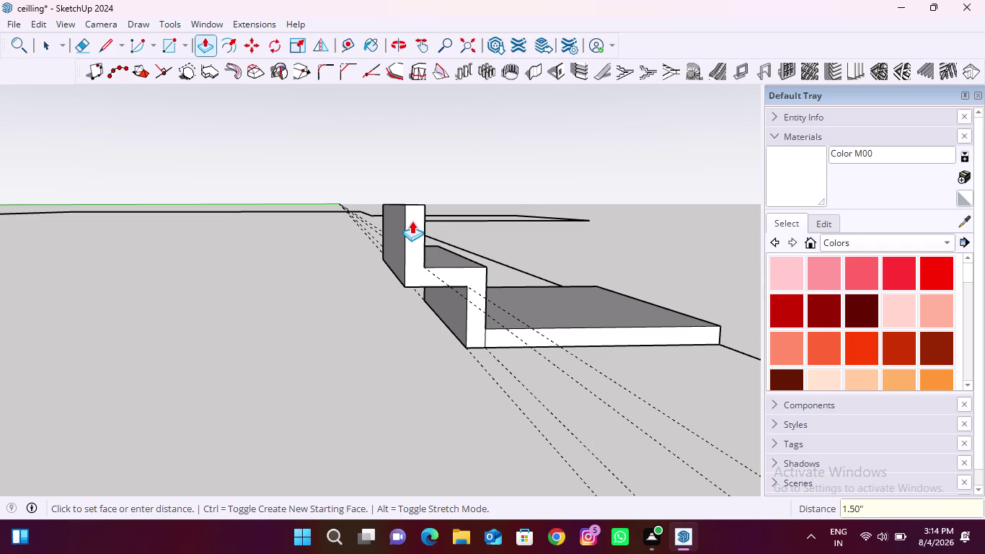
scroll(down, 3)
middle_drag(460, 315, 392, 334)
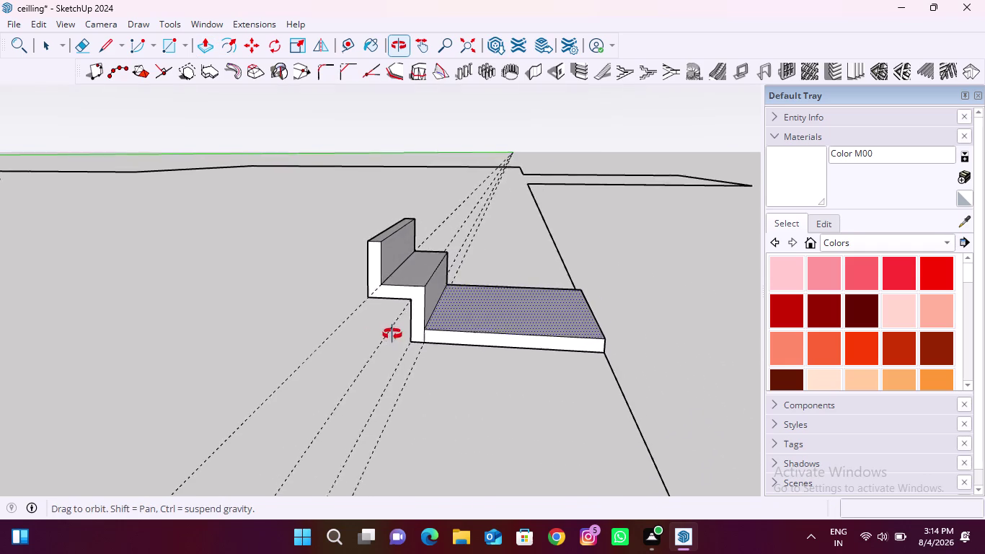
middle_drag(392, 334, 393, 333)
scroll(up, 3)
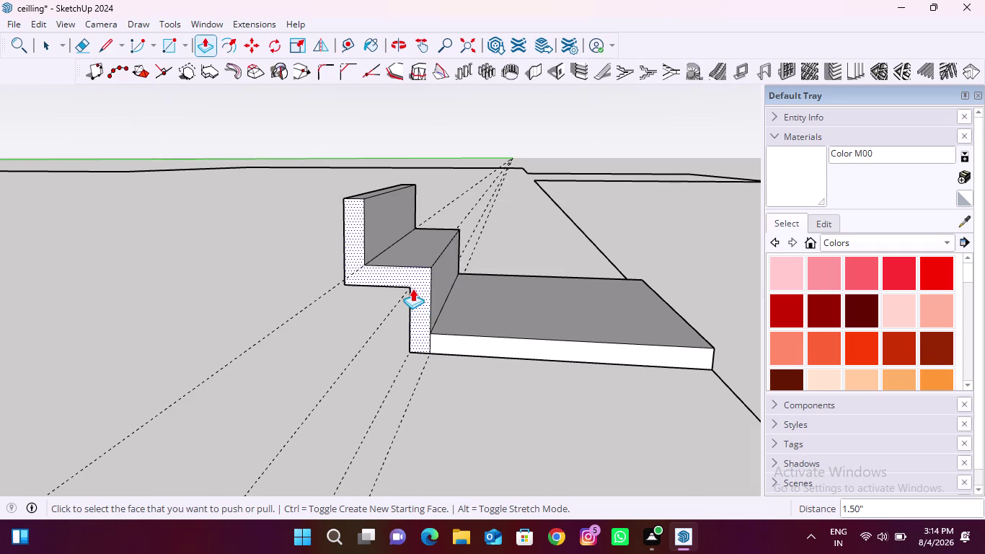
middle_drag(395, 289, 416, 332)
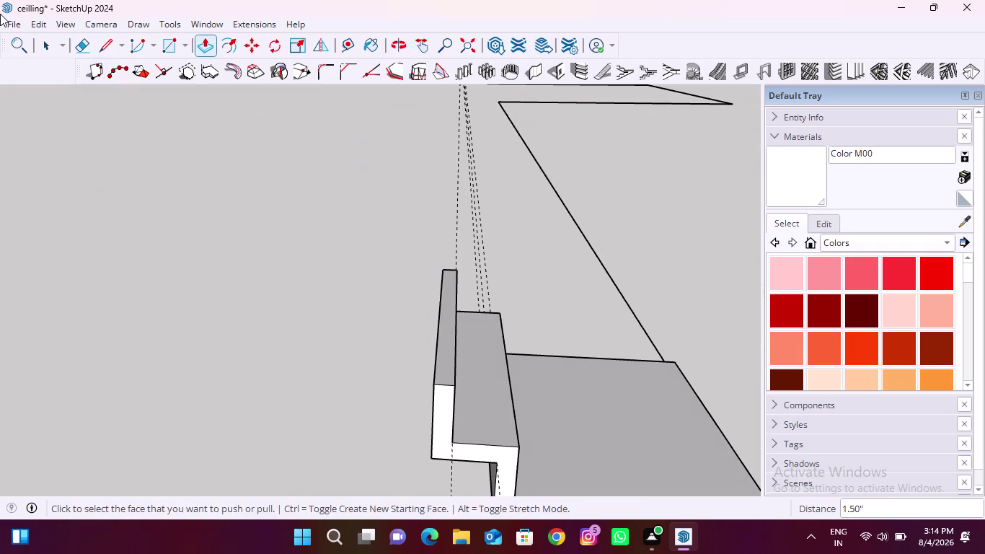
Choose an Edit menu command, review the strips from the side, and return to Select.
click(36, 23)
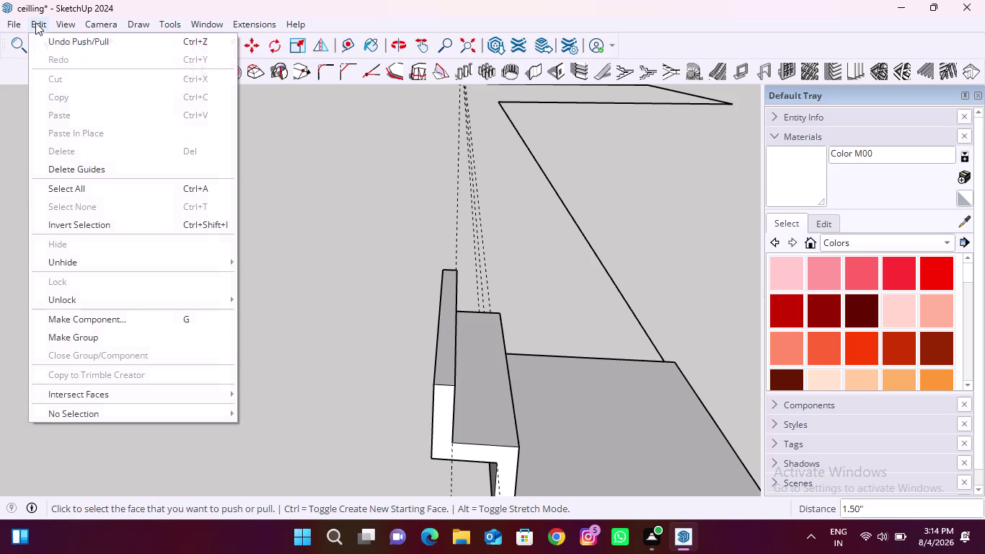
click(103, 172)
scroll(down, 3)
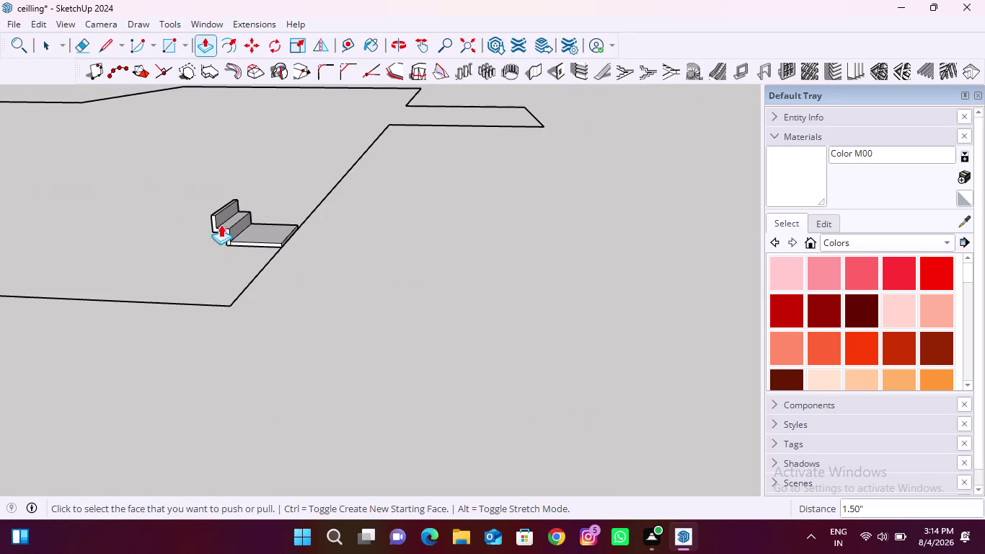
scroll(up, 3)
middle_drag(317, 267, 329, 209)
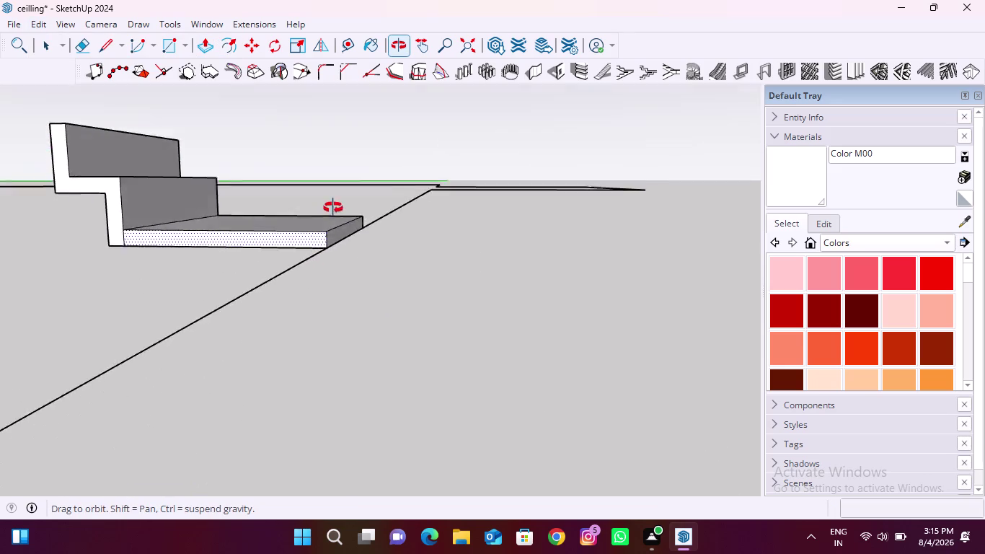
middle_drag(329, 209, 360, 238)
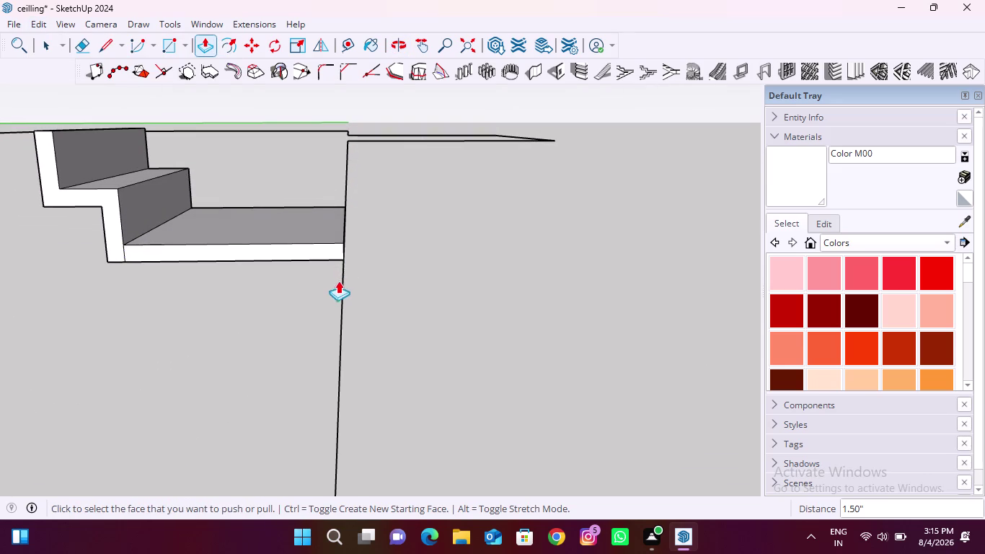
key(space)
Select the connected cornice strip together with the border edge below it.
click(341, 284)
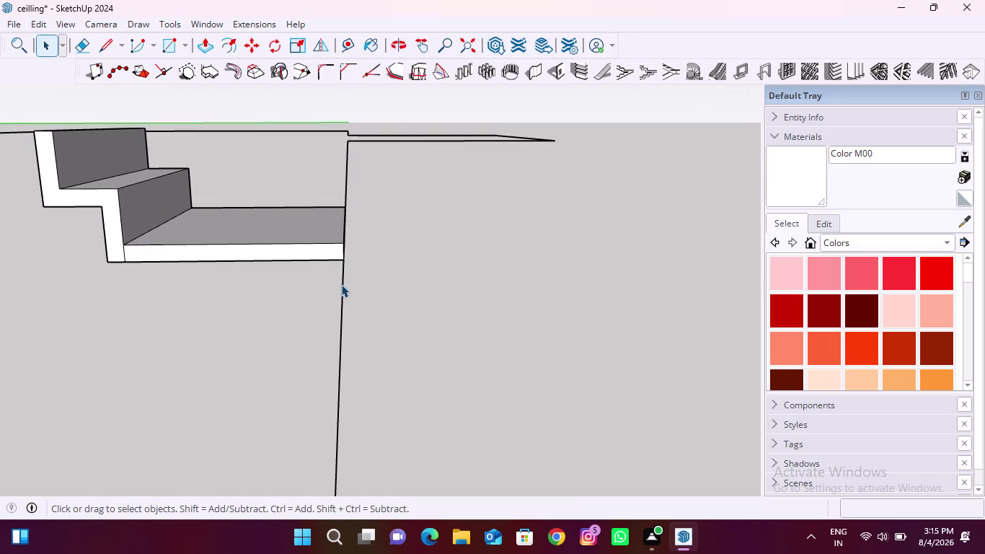
double_click(341, 284)
double_click(342, 284)
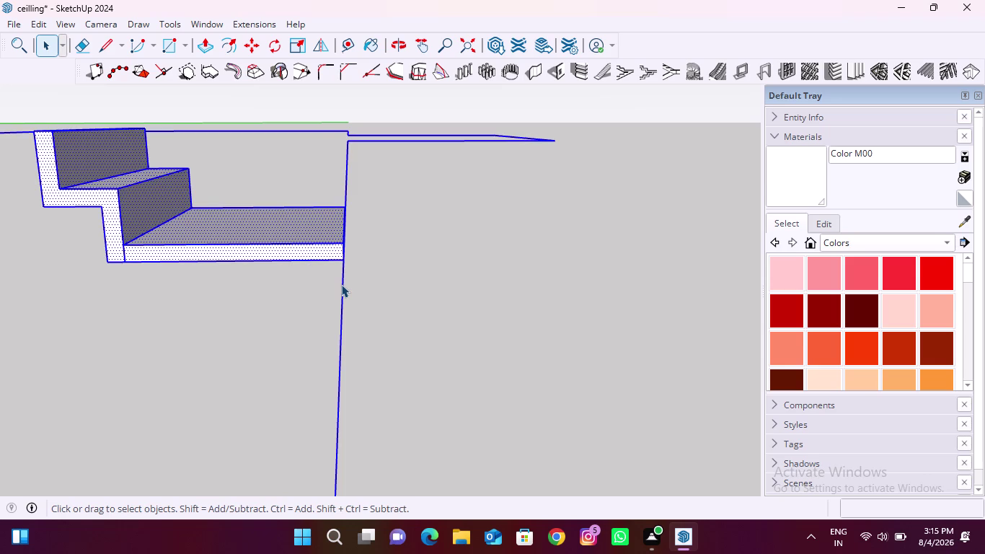
scroll(down, 3)
middle_drag(324, 289, 295, 300)
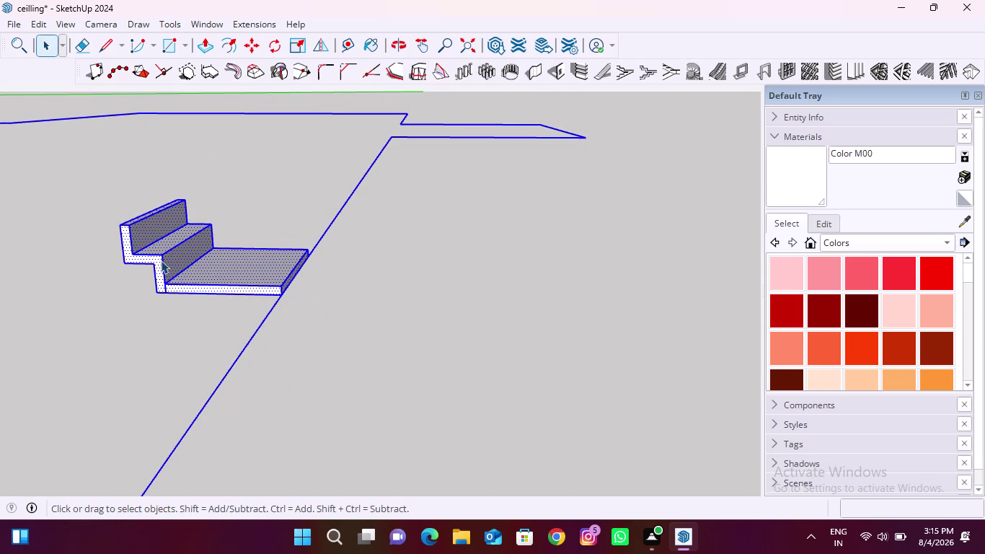
double_click(196, 273)
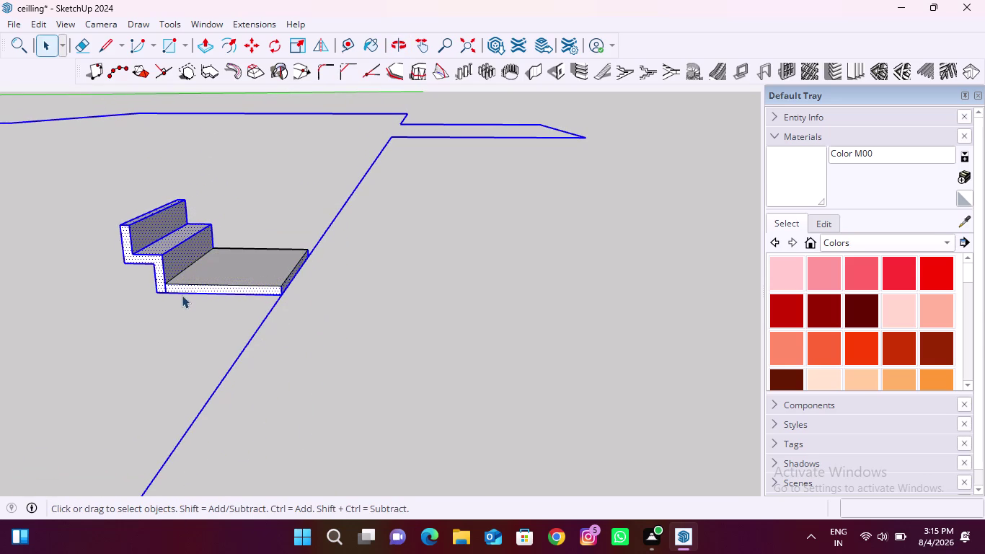
triple_click(181, 261)
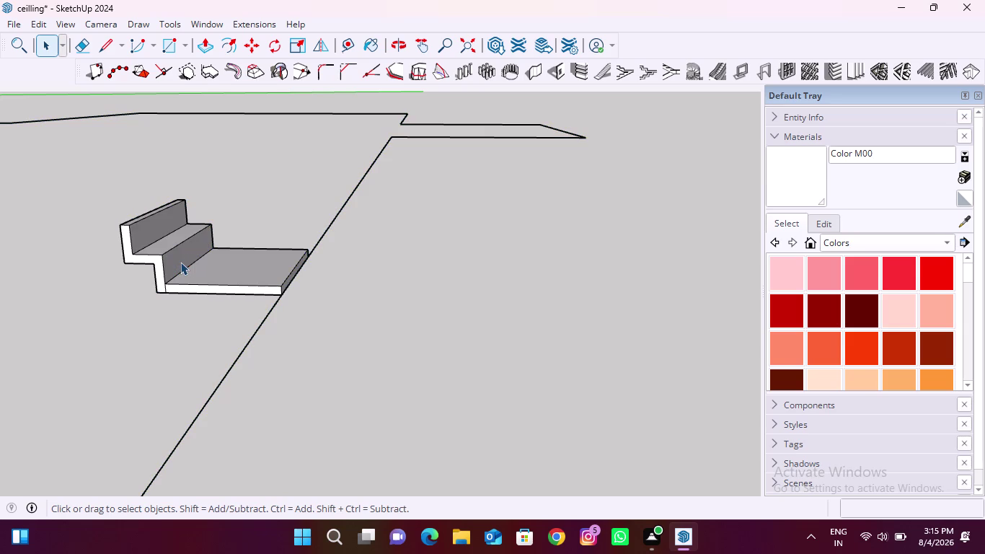
triple_click(263, 320)
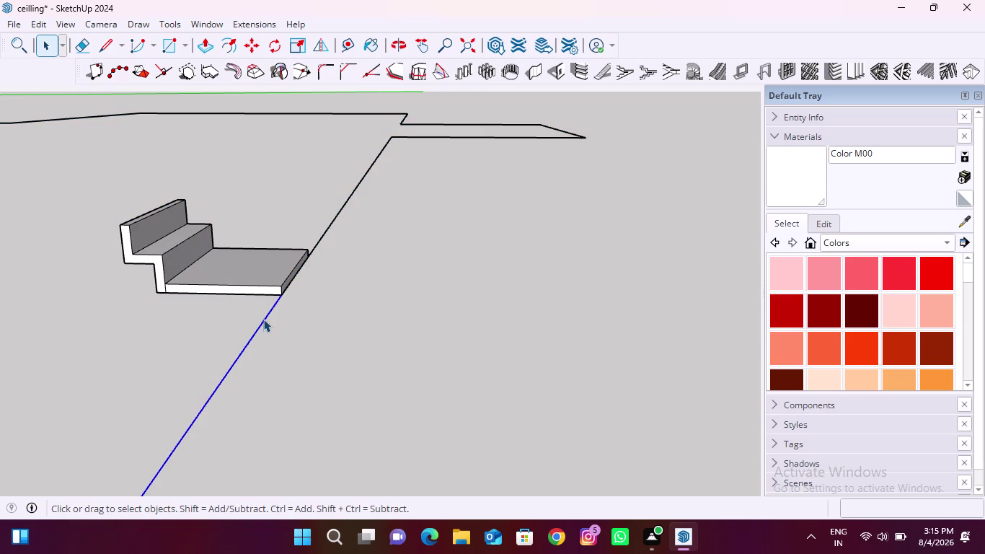
click(263, 318)
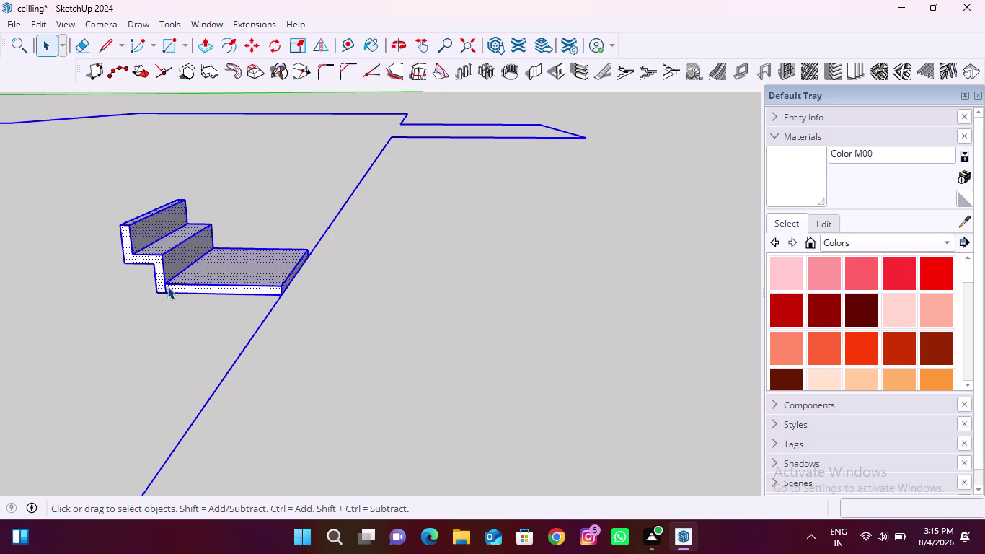
Deselect the strip's lower riser, lower face and front faces.
double_click(178, 264)
double_click(224, 276)
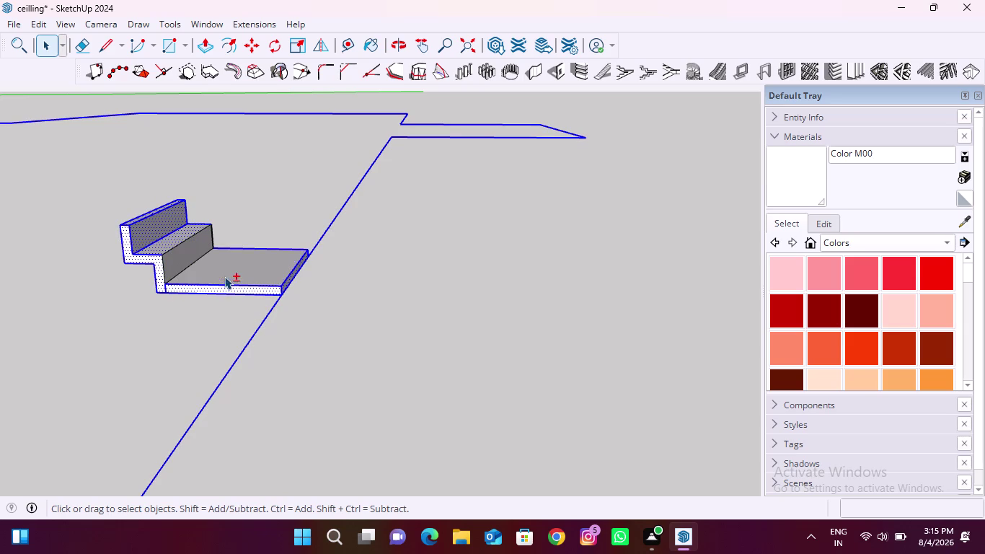
double_click(215, 289)
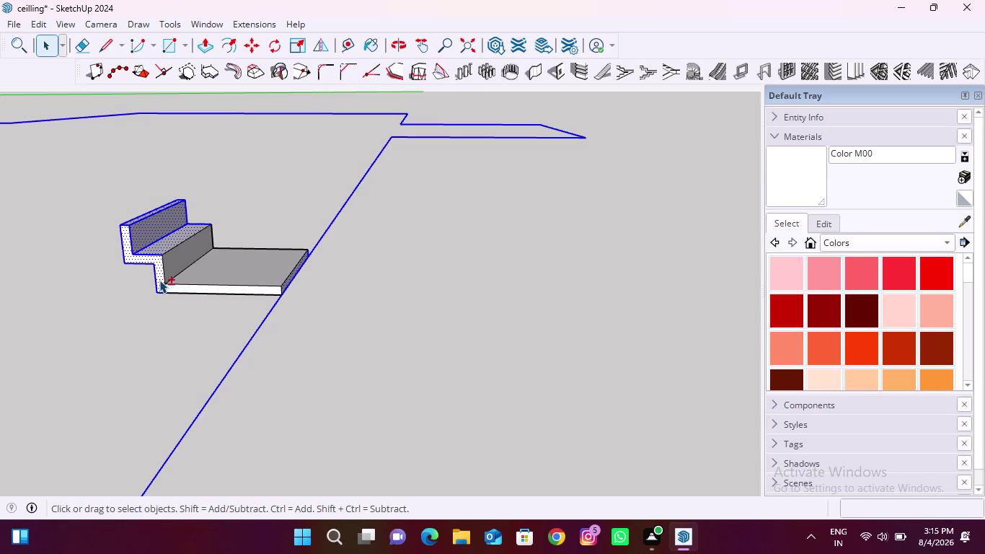
double_click(159, 280)
middle_drag(150, 281, 364, 279)
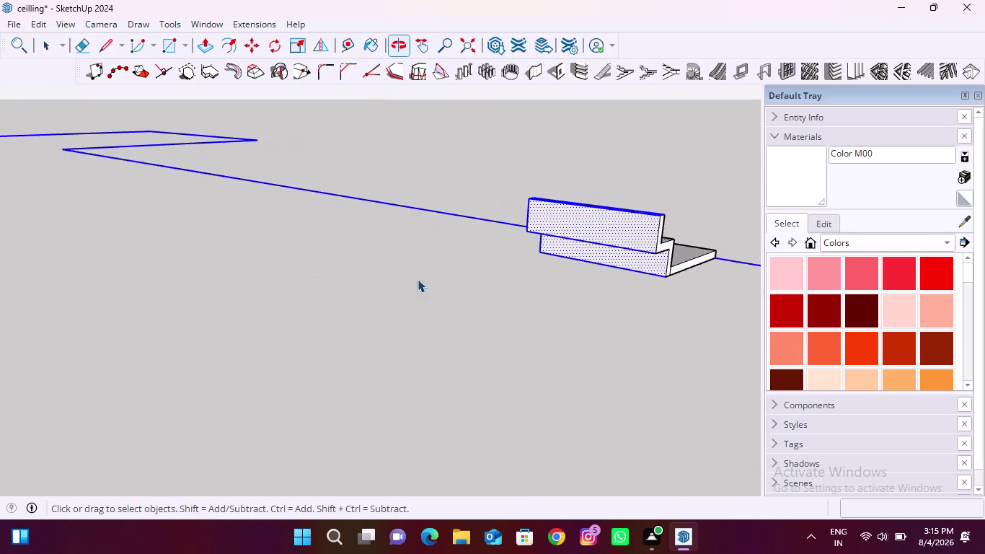
double_click(610, 228)
double_click(622, 256)
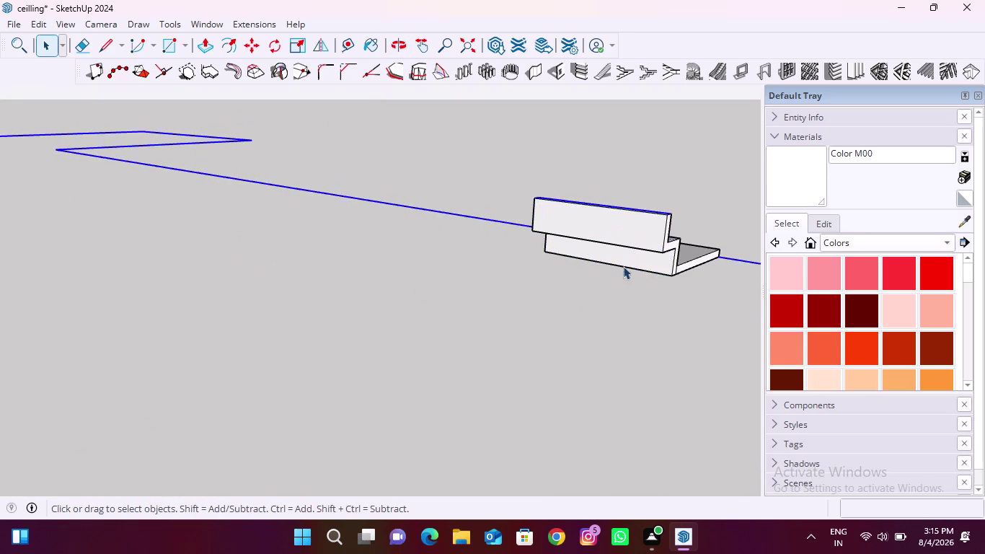
From below, deselect the strip's upper step and underside faces.
middle_drag(655, 269, 354, 237)
middle_drag(349, 245, 356, 287)
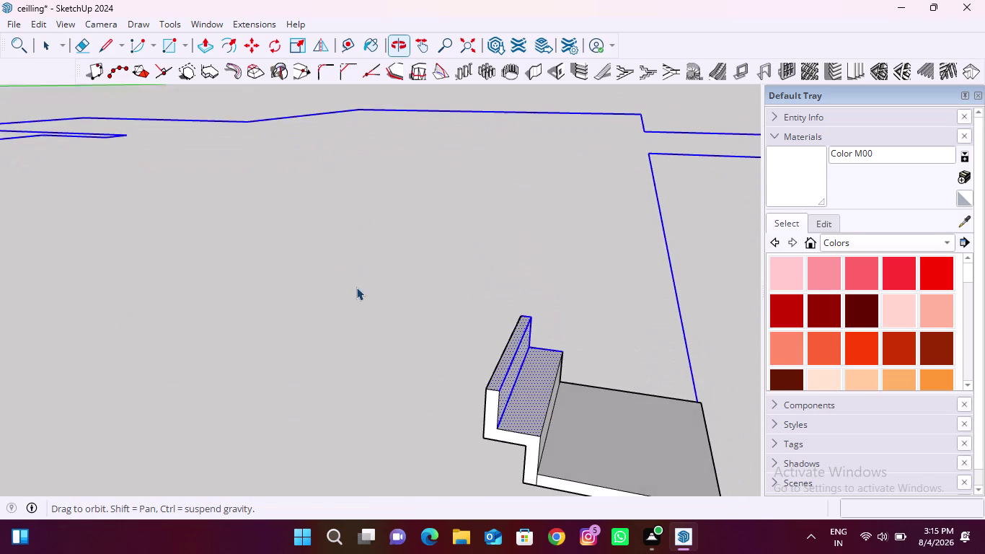
double_click(524, 390)
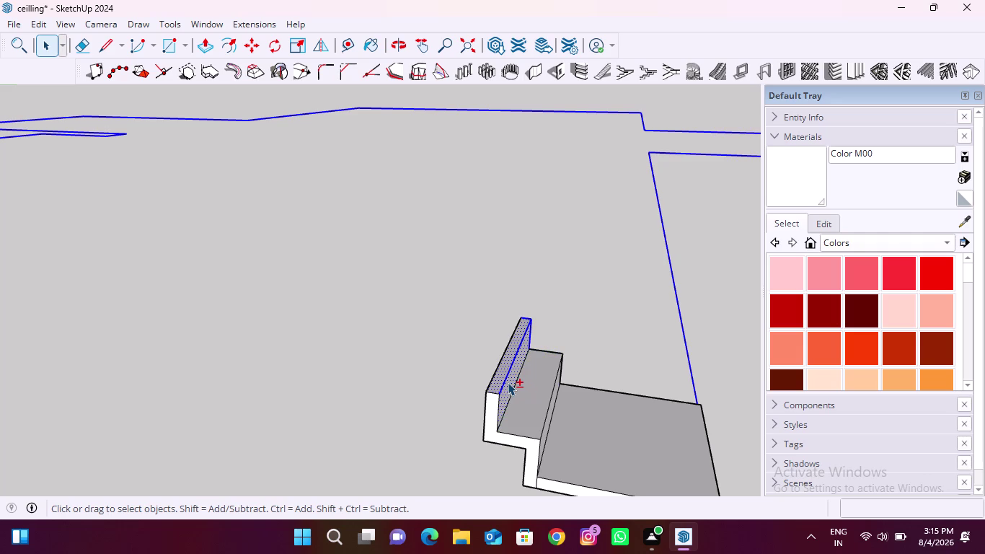
double_click(508, 382)
double_click(501, 375)
scroll(down, 3)
middle_drag(511, 421, 523, 205)
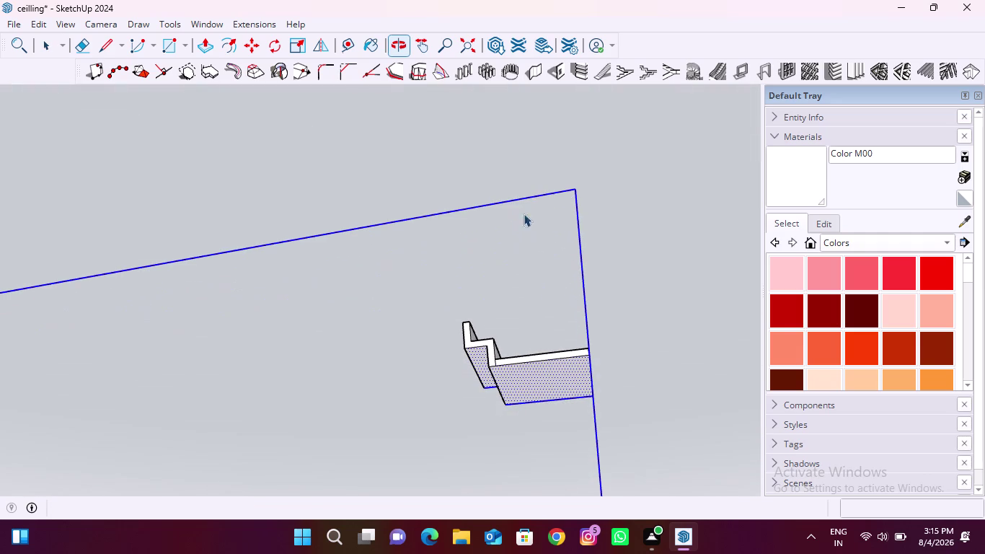
double_click(537, 385)
double_click(484, 370)
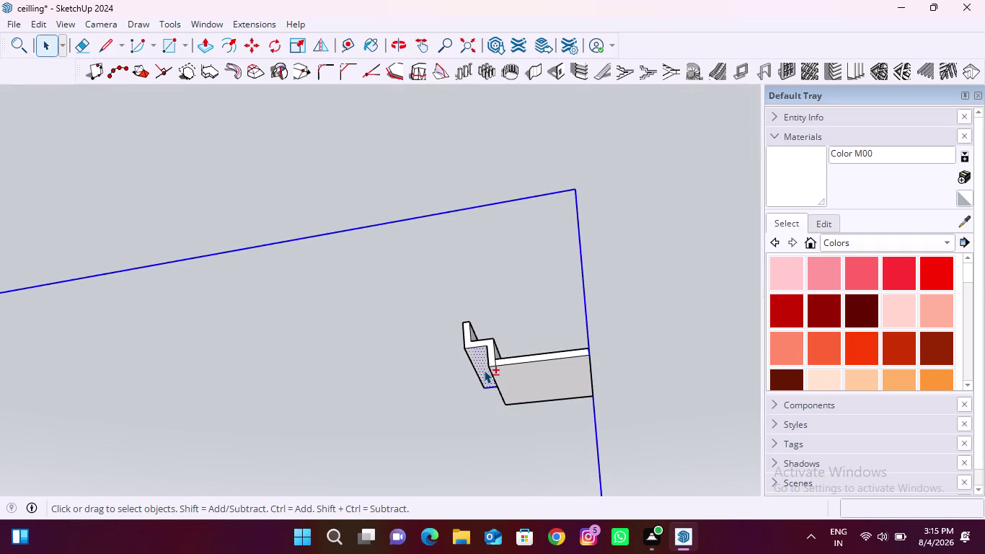
middle_drag(487, 388, 705, 403)
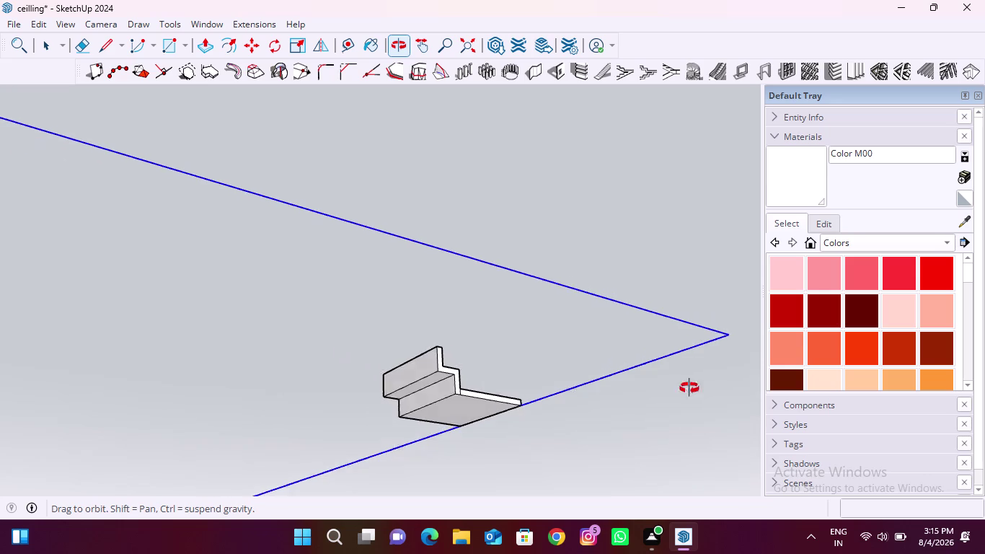
middle_drag(704, 403, 238, 449)
middle_drag(590, 384, 580, 366)
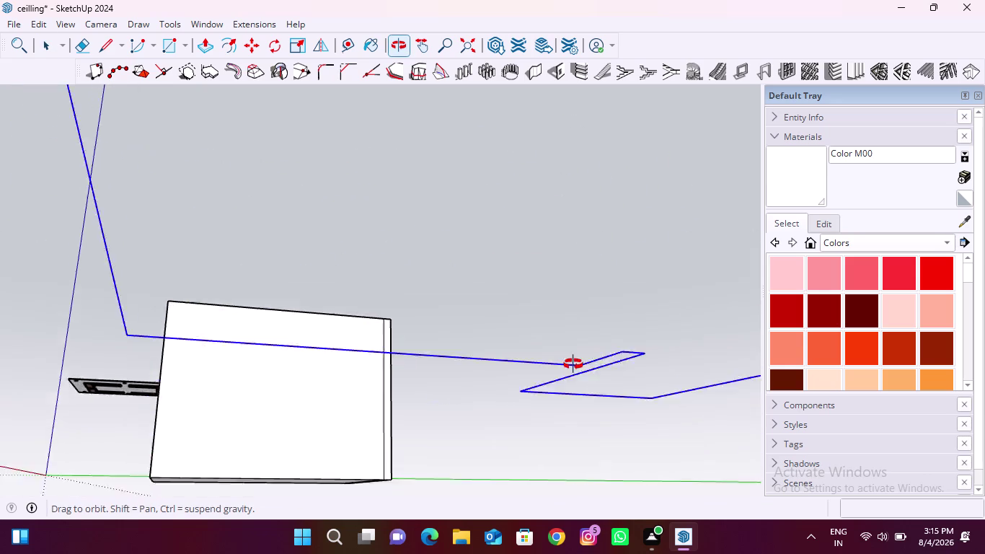
Zoom out over the whole model and deselect the band face.
middle_drag(580, 366, 508, 411)
scroll(down, 3)
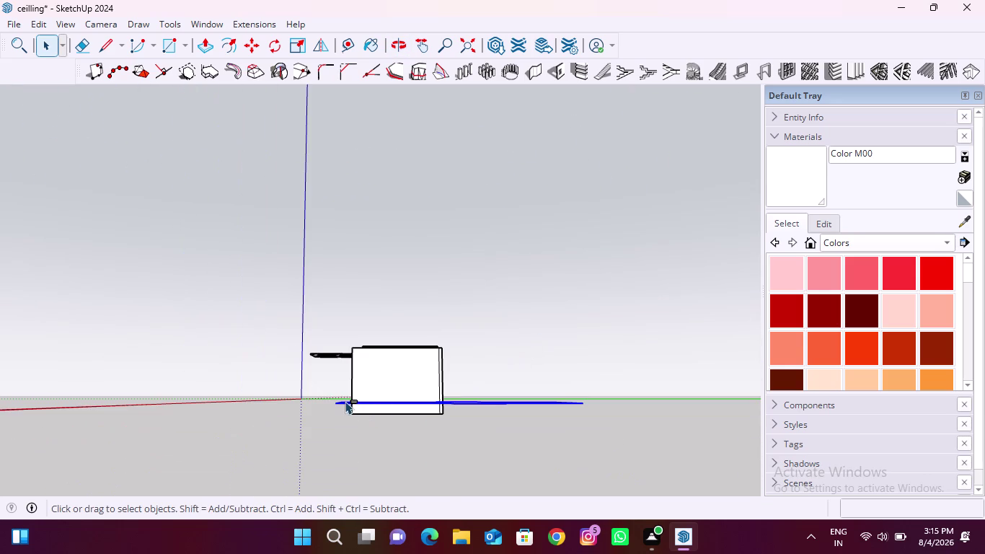
scroll(up, 3)
scroll(down, 3)
scroll(up, 3)
scroll(up, 3)
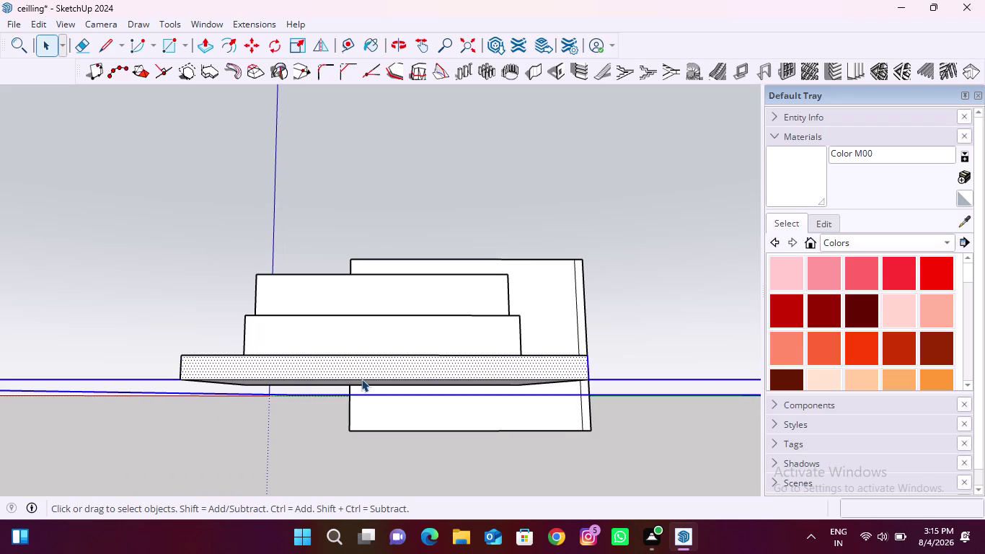
double_click(364, 373)
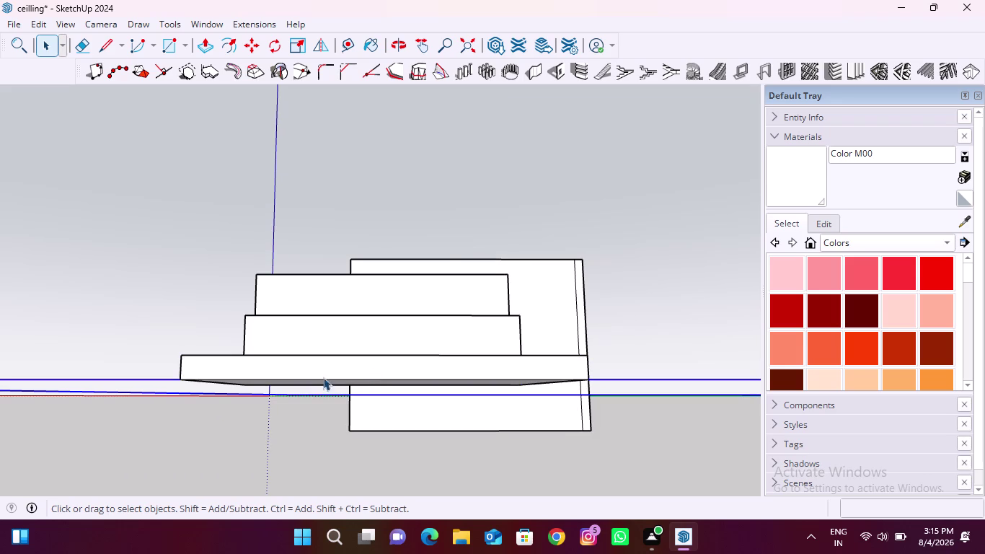
Adjust the strip end faces and band underside face in the selection.
middle_drag(310, 378, 334, 370)
scroll(down, 3)
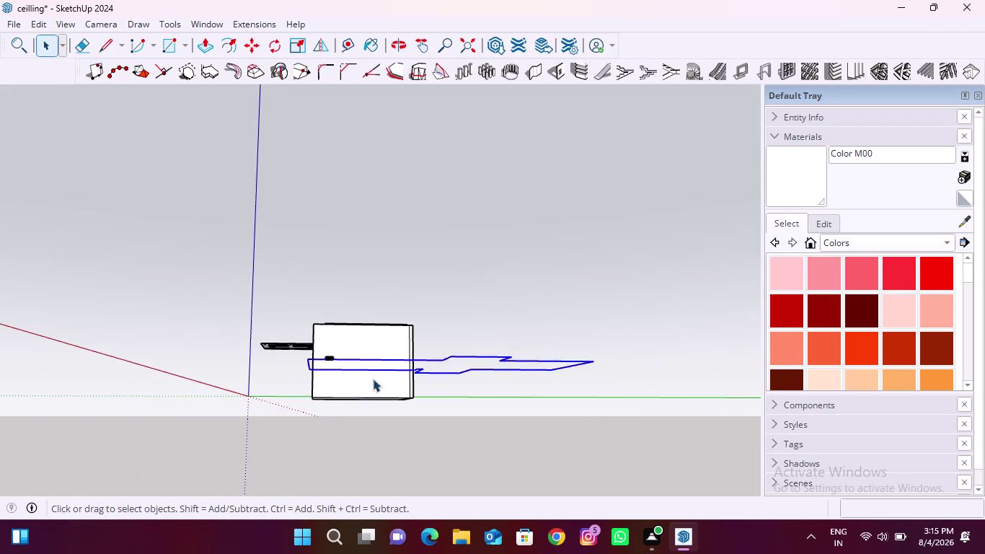
middle_drag(372, 377, 282, 456)
scroll(down, 3)
middle_drag(531, 407, 427, 448)
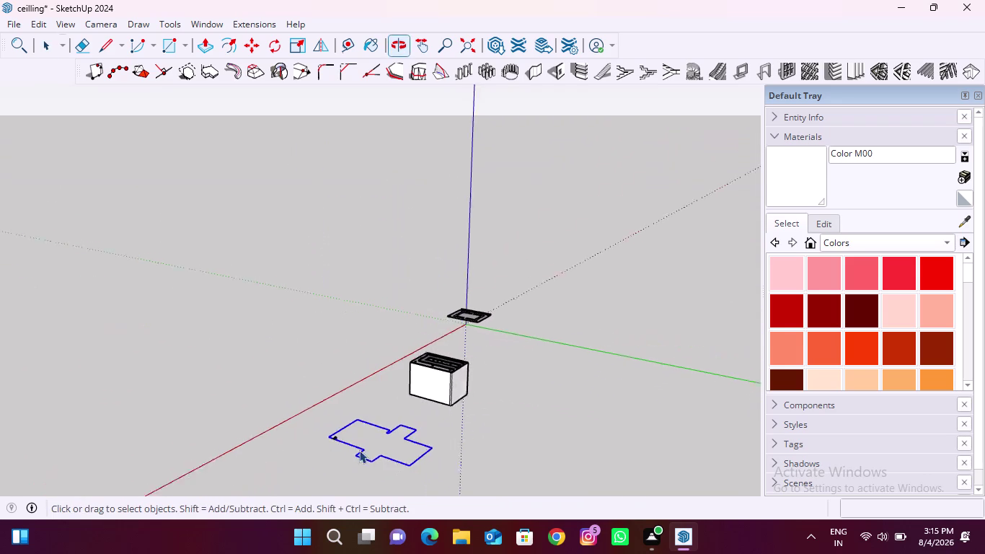
scroll(up, 3)
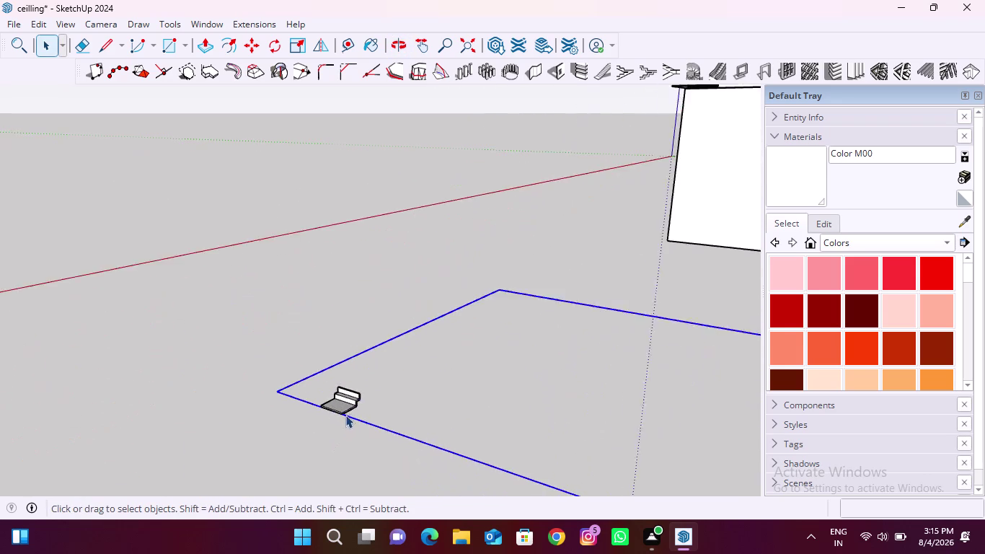
scroll(up, 3)
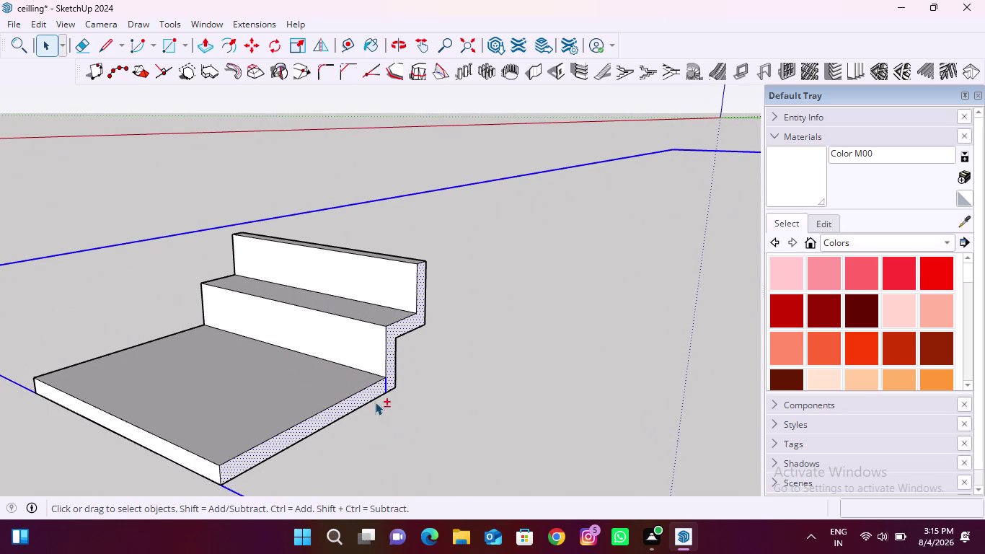
double_click(377, 395)
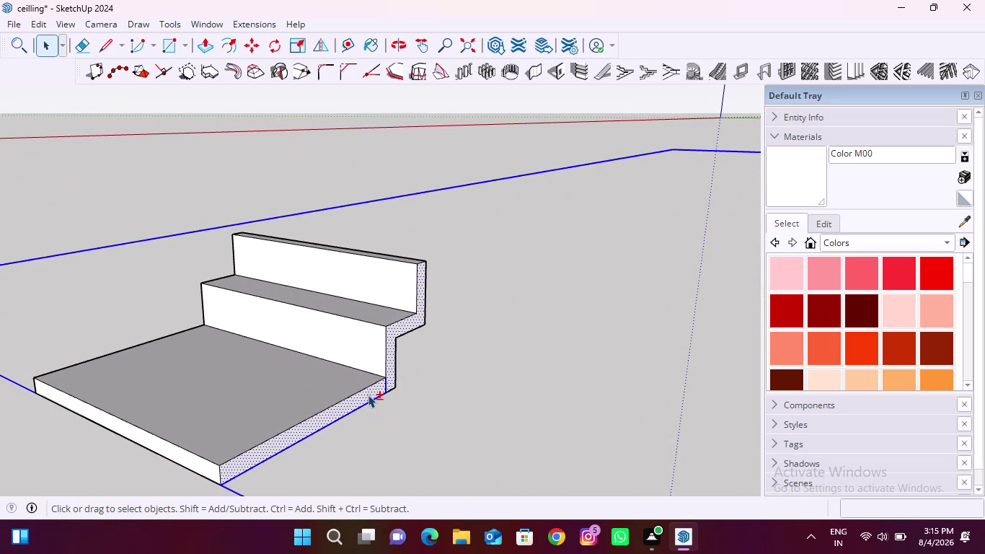
double_click(368, 395)
double_click(389, 360)
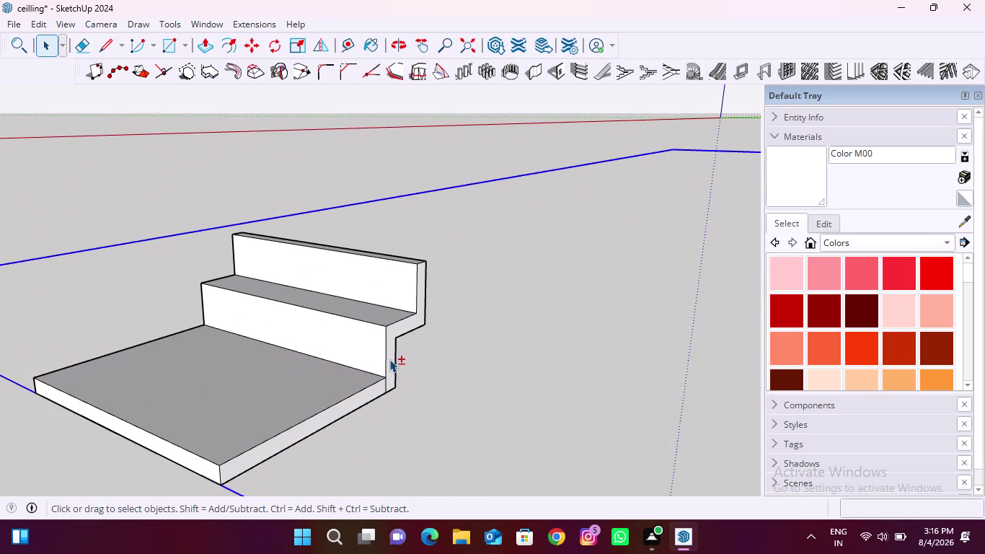
middle_drag(396, 401, 367, 292)
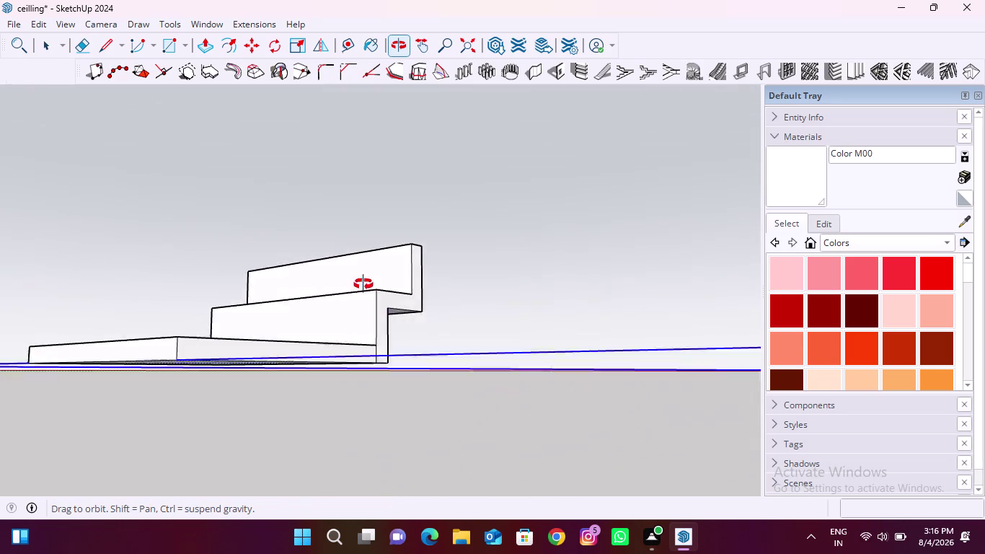
middle_drag(366, 292, 432, 214)
double_click(283, 264)
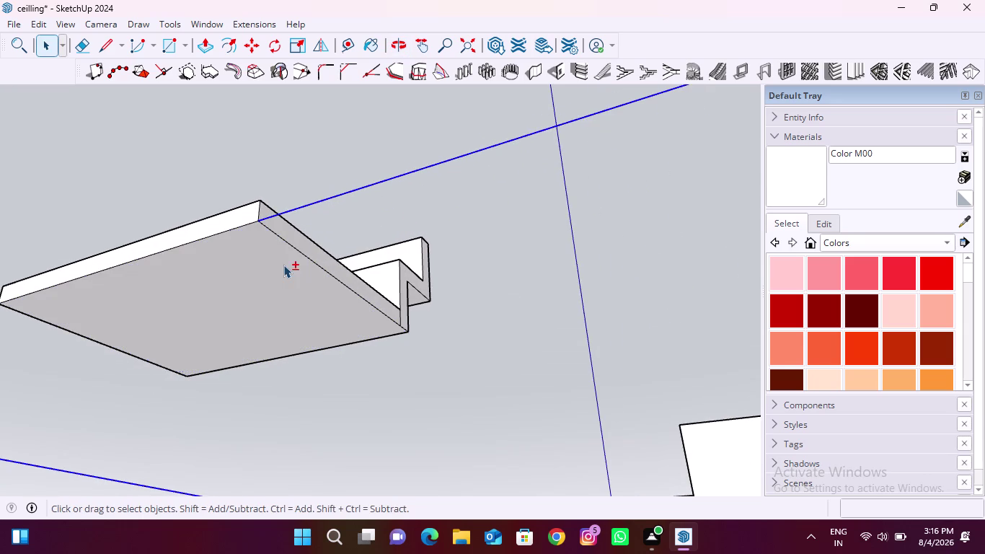
Inspect the cornice profile from several sides and select the ceiling outline edges.
middle_drag(323, 344, 63, 242)
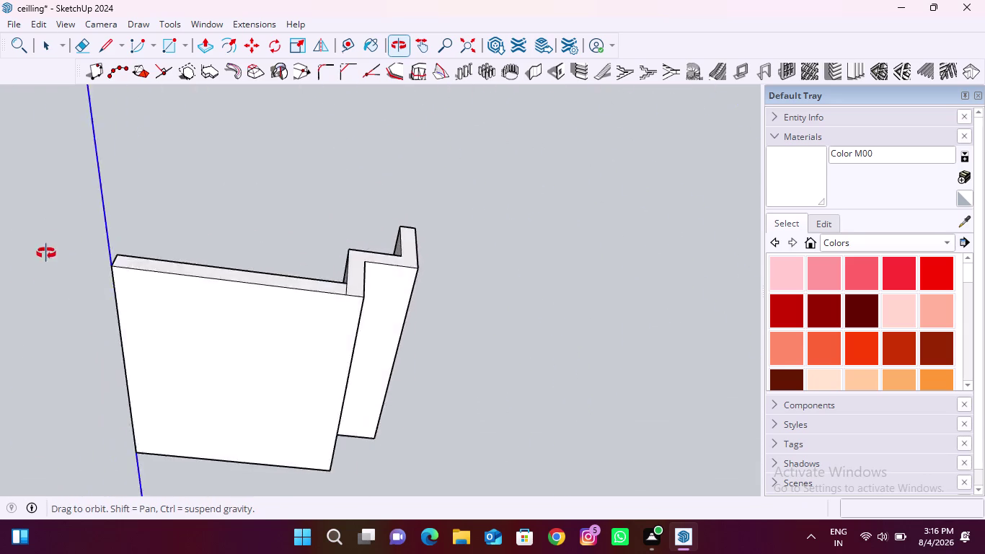
middle_drag(63, 242, 344, 368)
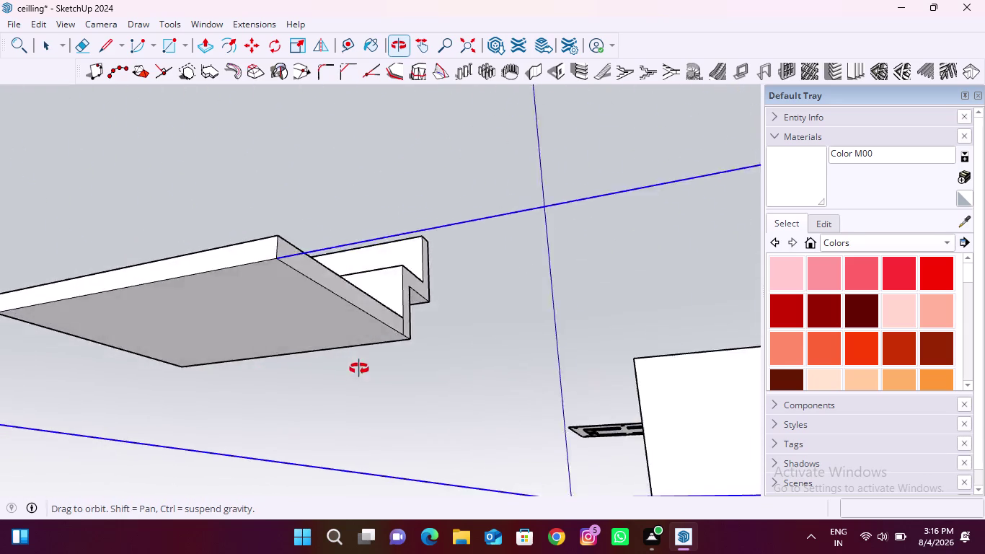
middle_drag(344, 368, 580, 438)
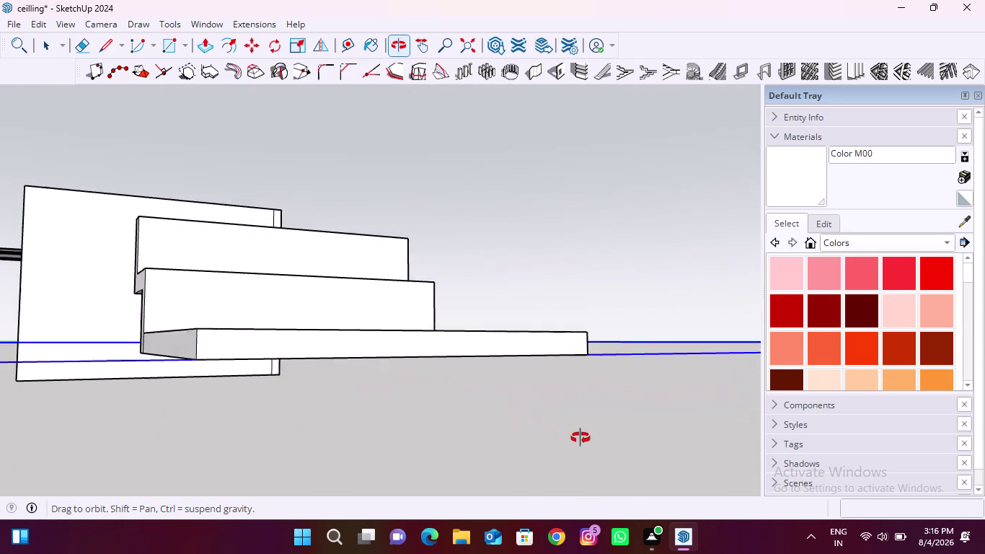
middle_drag(581, 438, 594, 446)
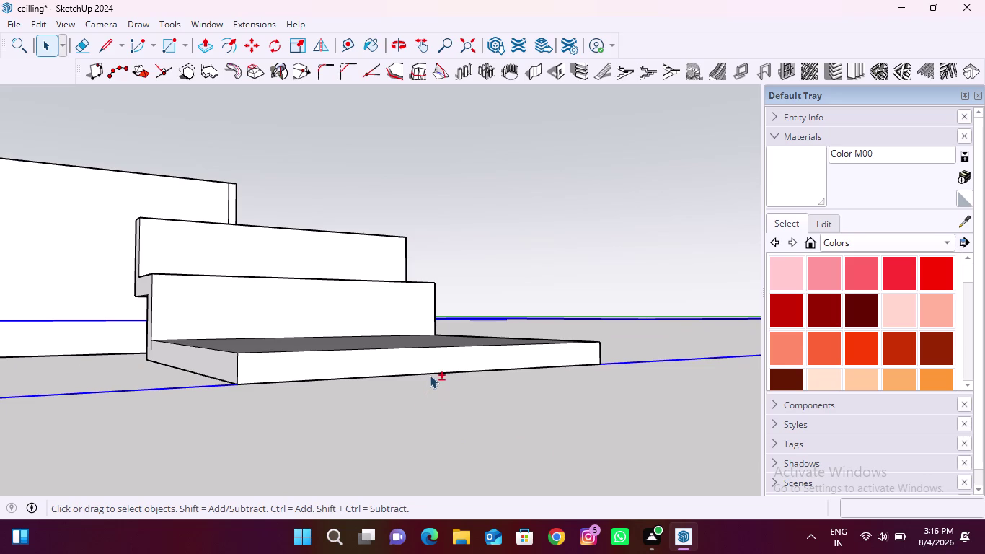
click(434, 373)
scroll(down, 3)
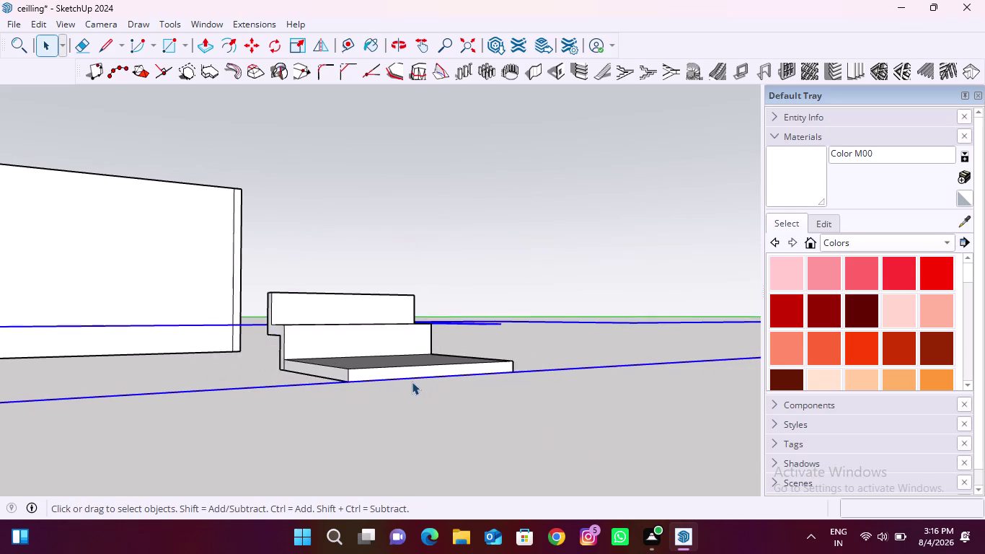
scroll(down, 3)
middle_drag(332, 403, 362, 442)
Bring up and dismiss the context menu for the selected outline.
scroll(down, 3)
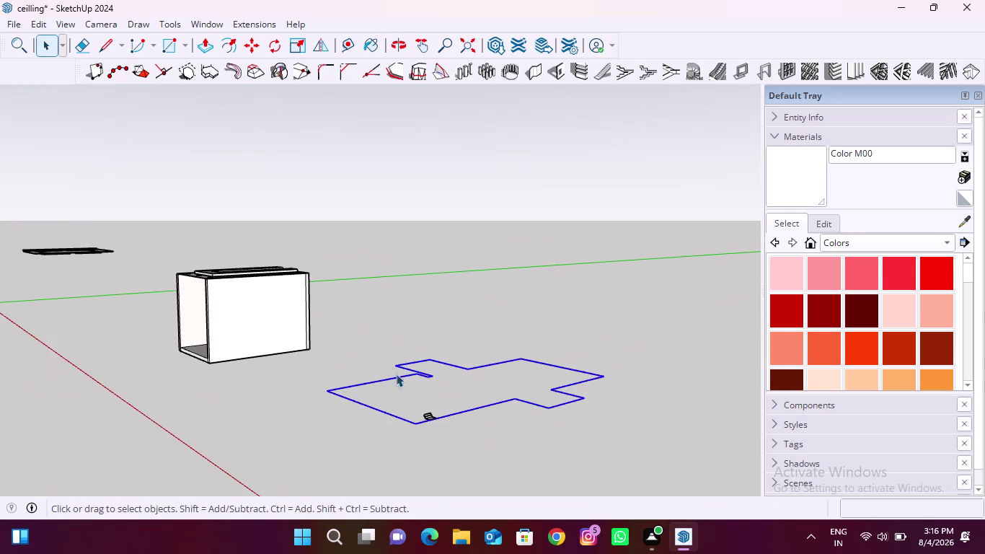
scroll(up, 3)
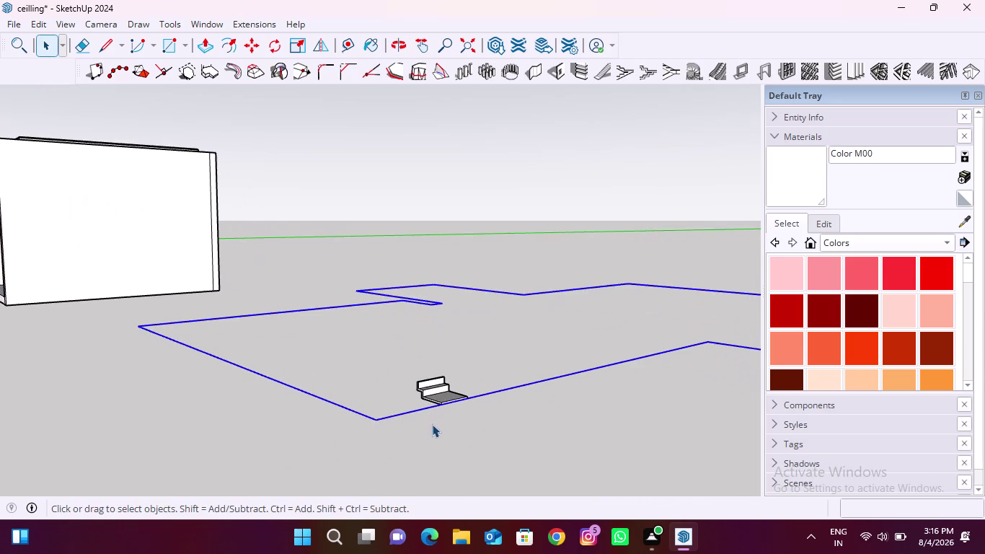
scroll(up, 3)
scroll(up, 3)
right_click(402, 412)
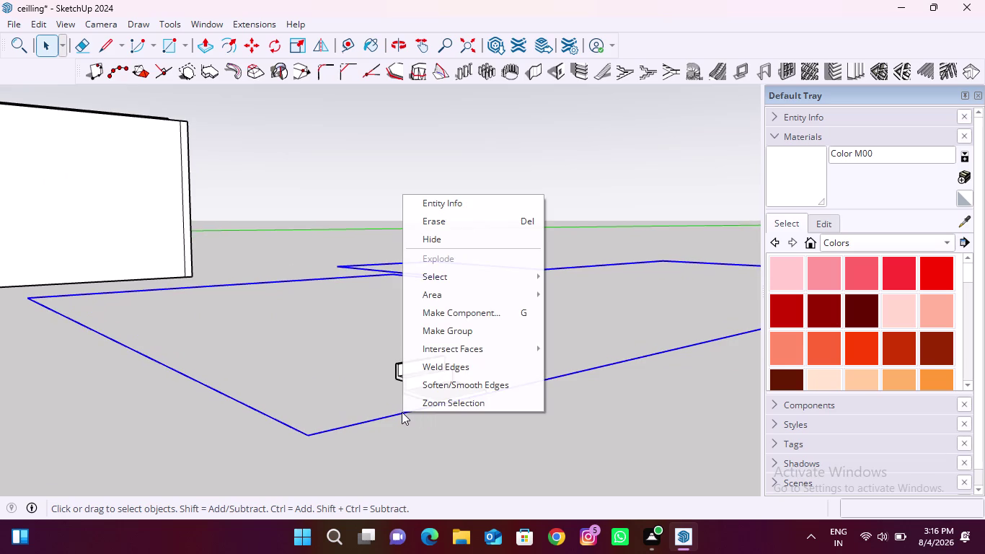
click(461, 370)
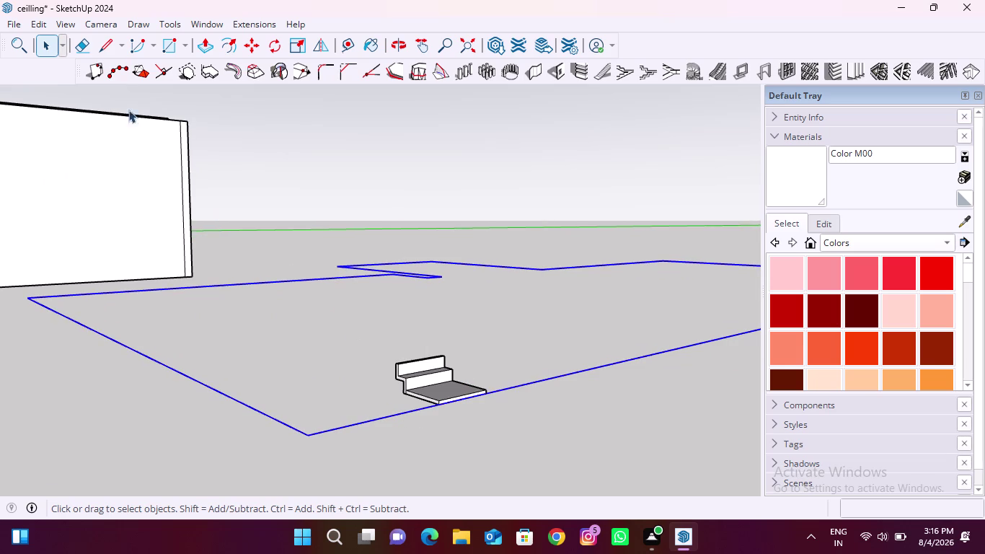
Turn on the Large Tool Set and dock it on the left side.
right_click(646, 43)
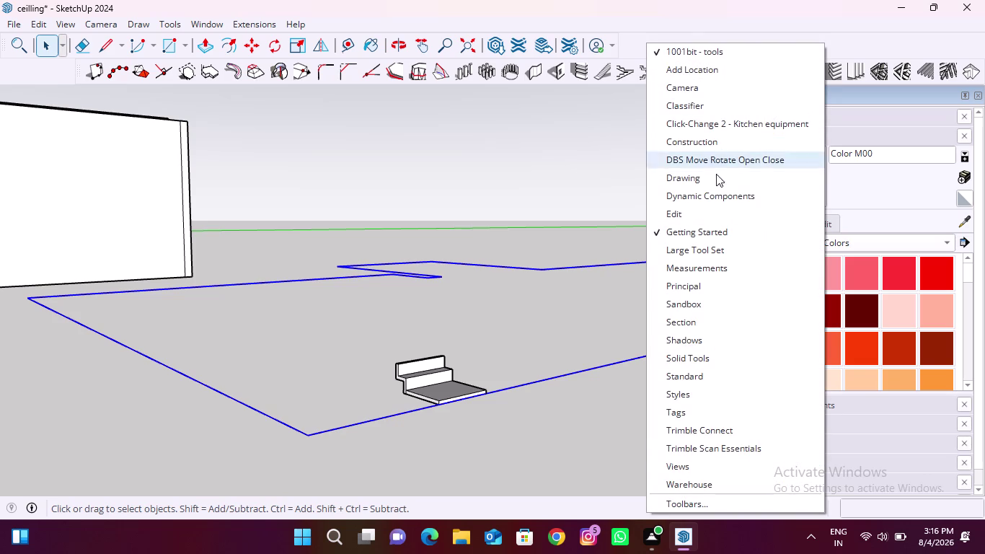
click(725, 250)
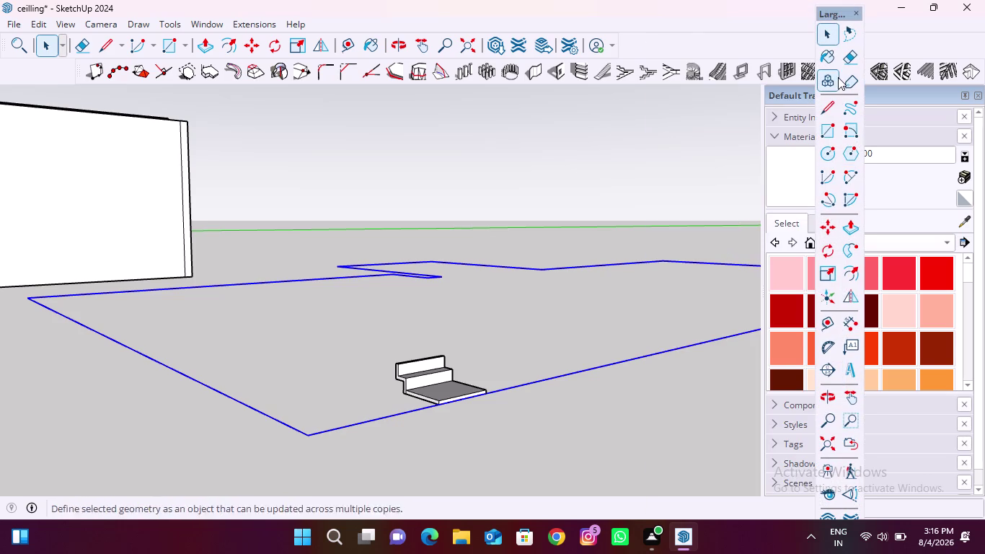
drag(837, 13, 1, 44)
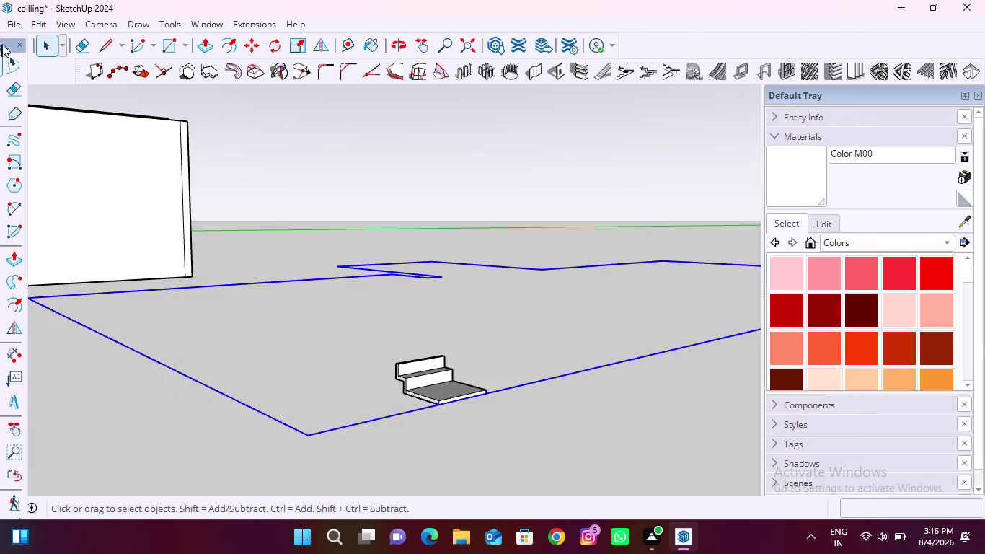
drag(1, 45, 21, 51)
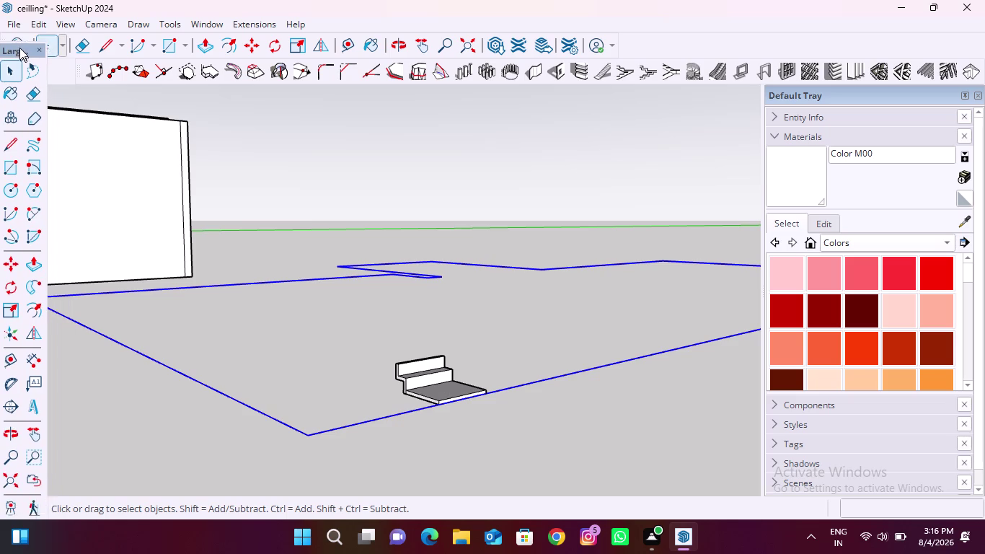
drag(21, 51, 42, 99)
scroll(down, 3)
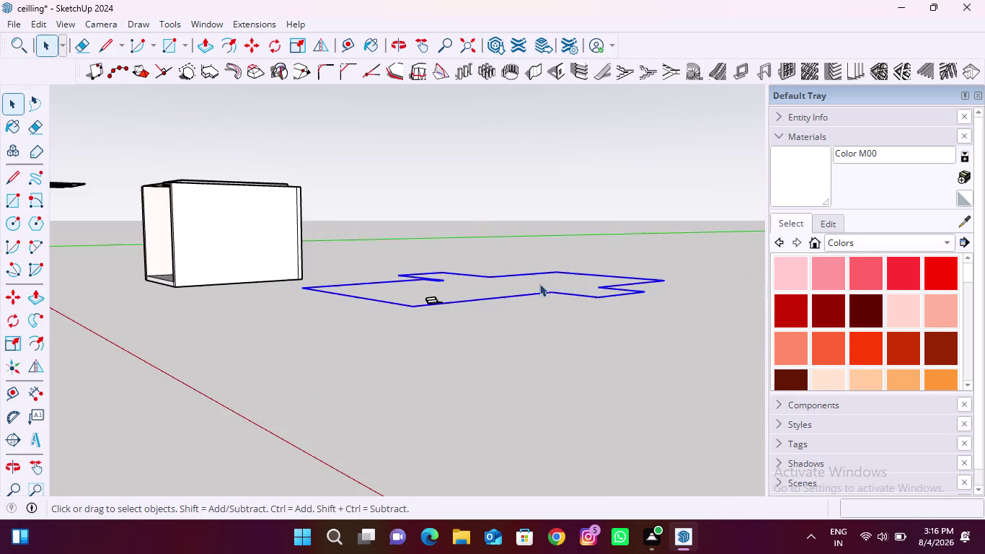
scroll(down, 3)
scroll(up, 3)
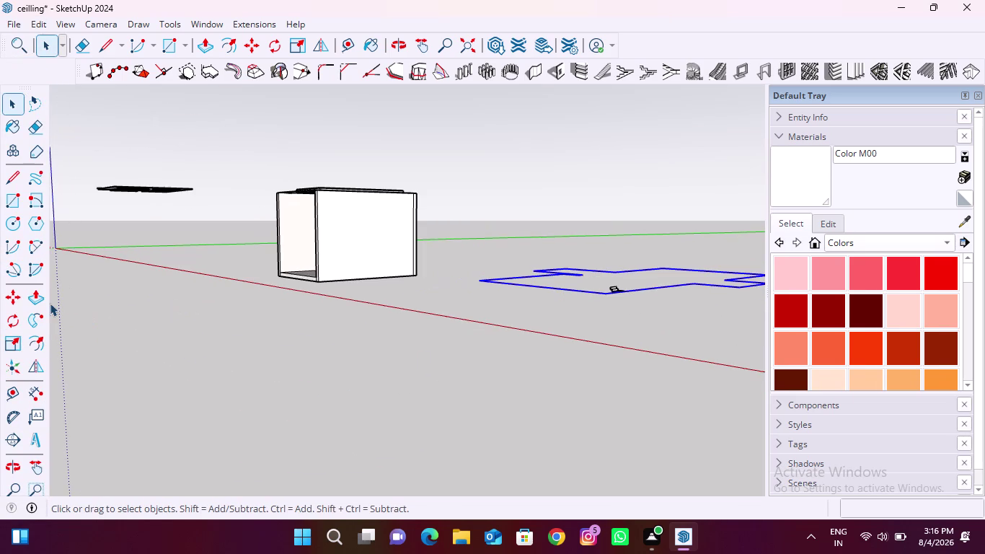
click(32, 317)
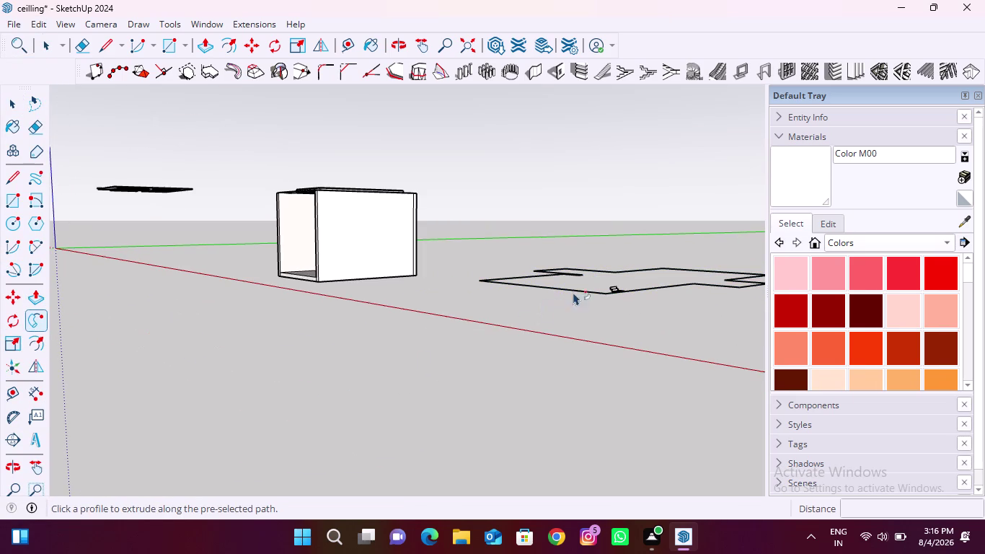
scroll(up, 3)
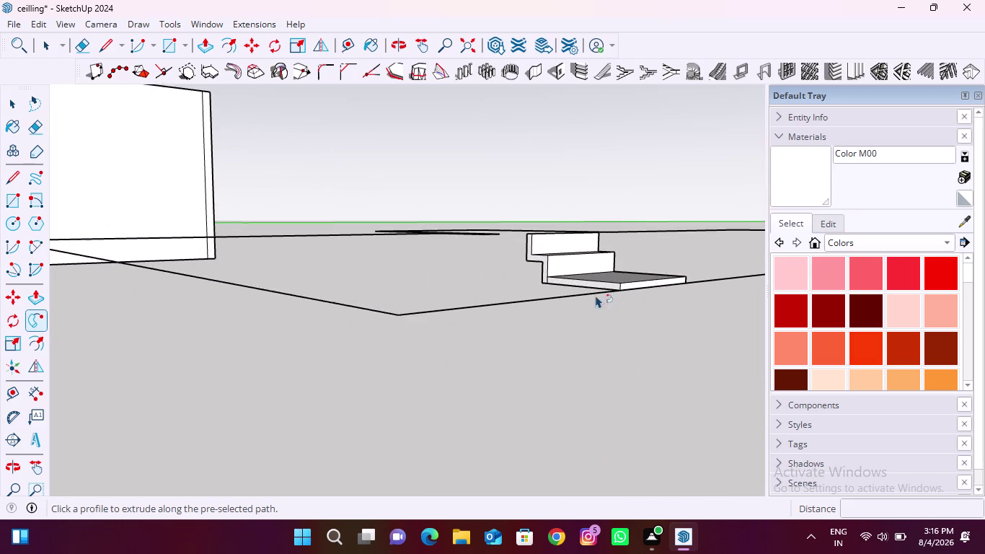
scroll(up, 3)
click(566, 294)
click(562, 295)
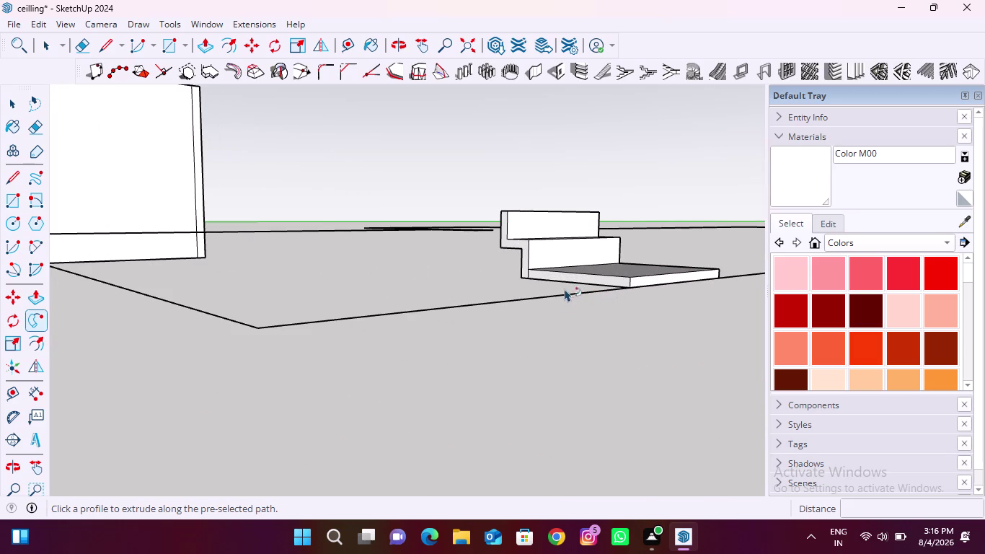
double_click(577, 252)
scroll(down, 3)
middle_drag(522, 272, 539, 339)
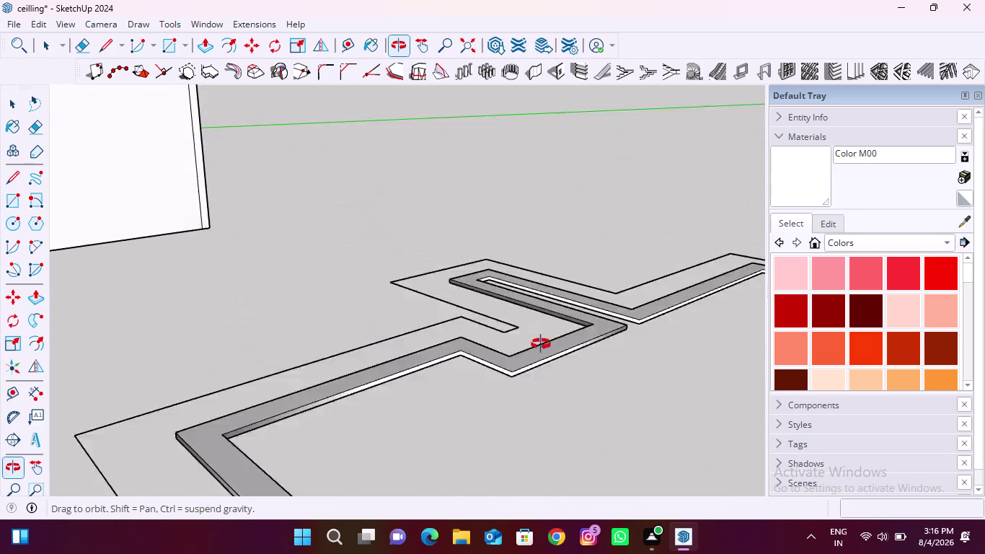
middle_drag(539, 339, 541, 346)
scroll(down, 3)
middle_drag(510, 339, 579, 363)
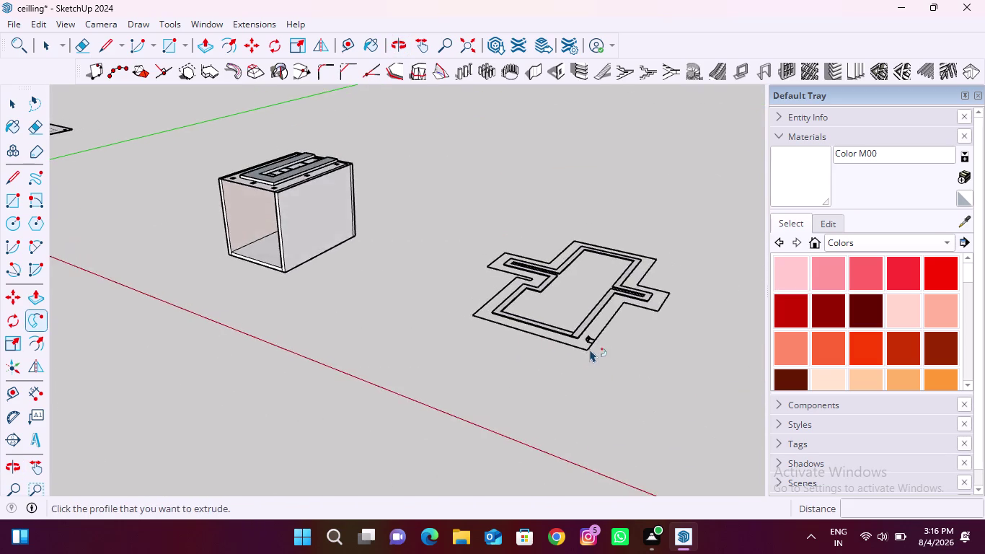
scroll(up, 3)
click(606, 327)
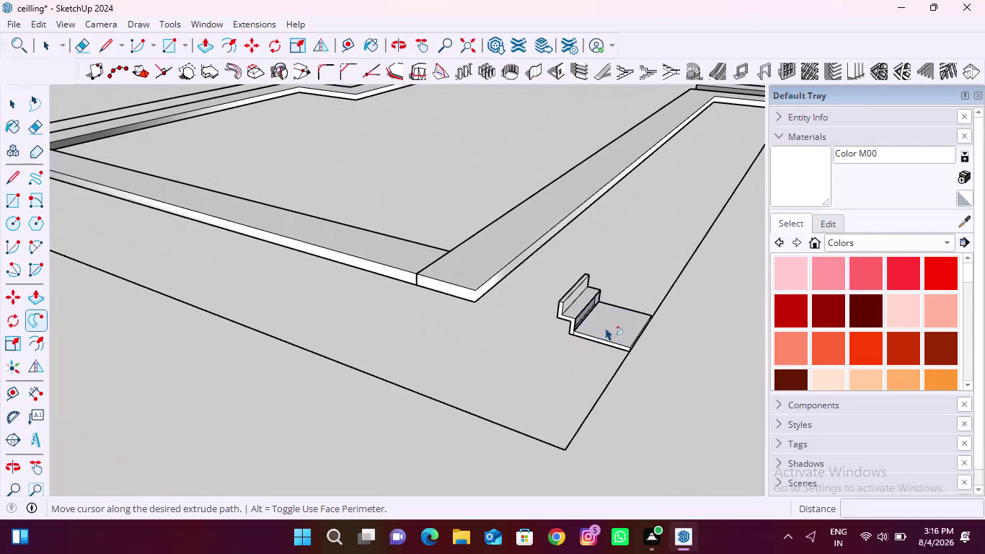
double_click(605, 327)
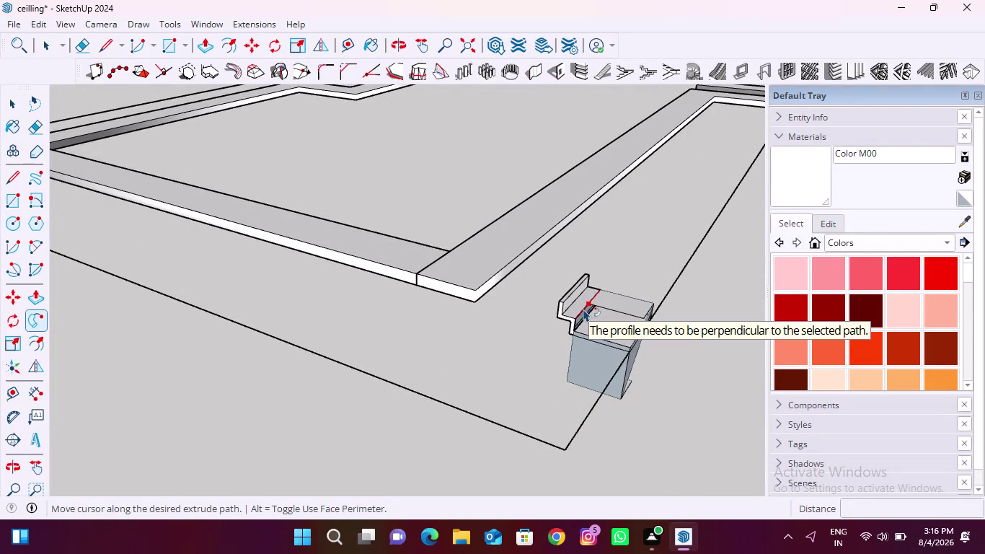
key(grave)
key(Escape)
key(ctrl+z)
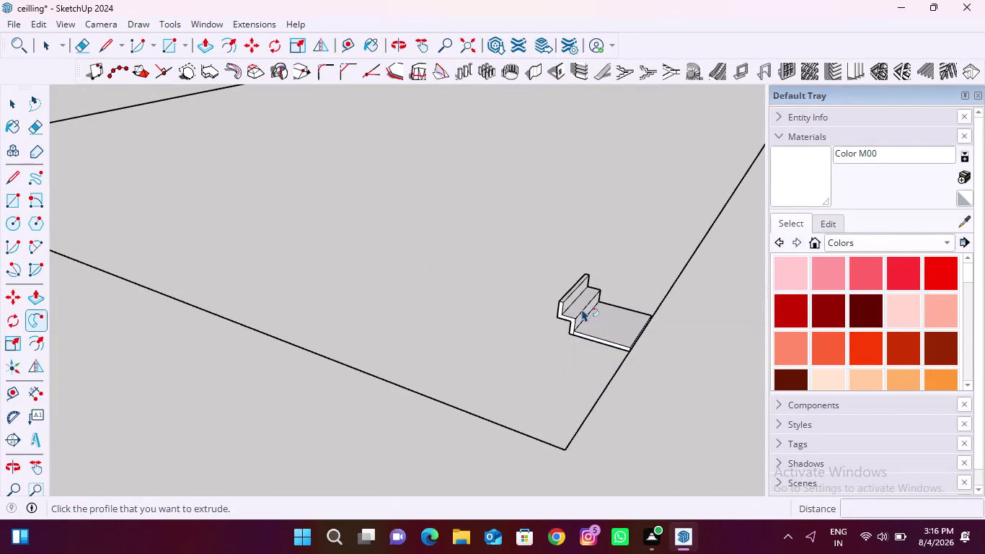
key(ctrl+z)
scroll(down, 3)
key(space)
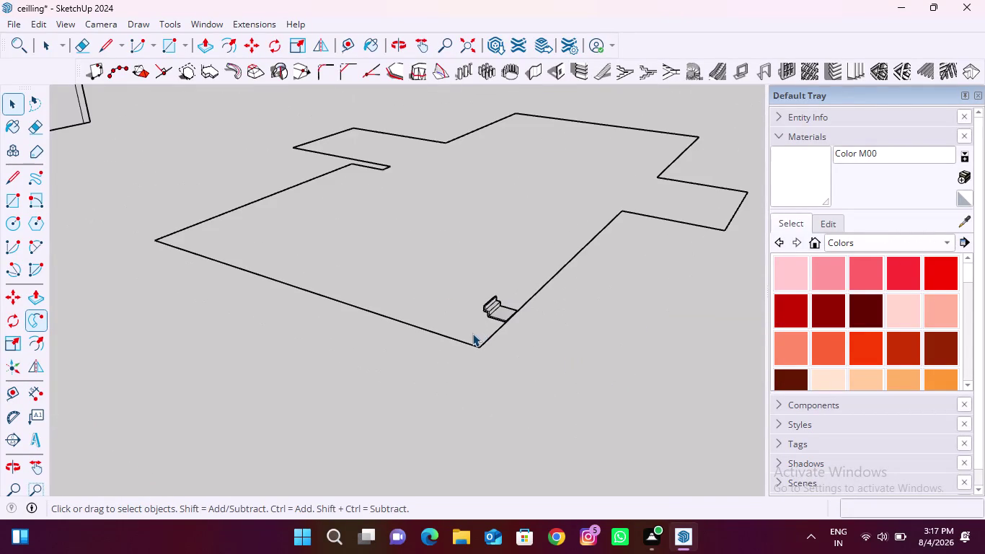
Select the border outline with its connected geometry and zoom toward the profile.
scroll(up, 3)
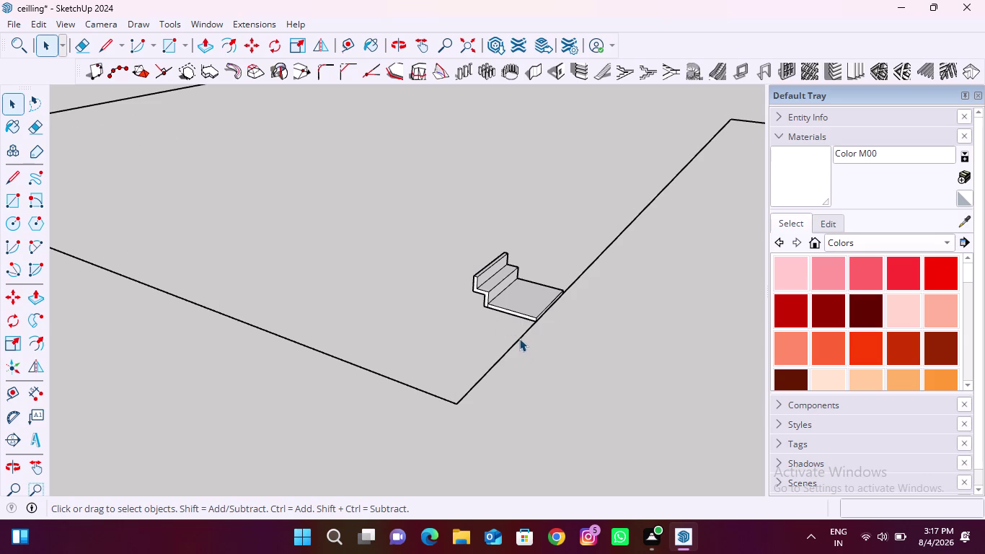
triple_click(520, 338)
click(519, 339)
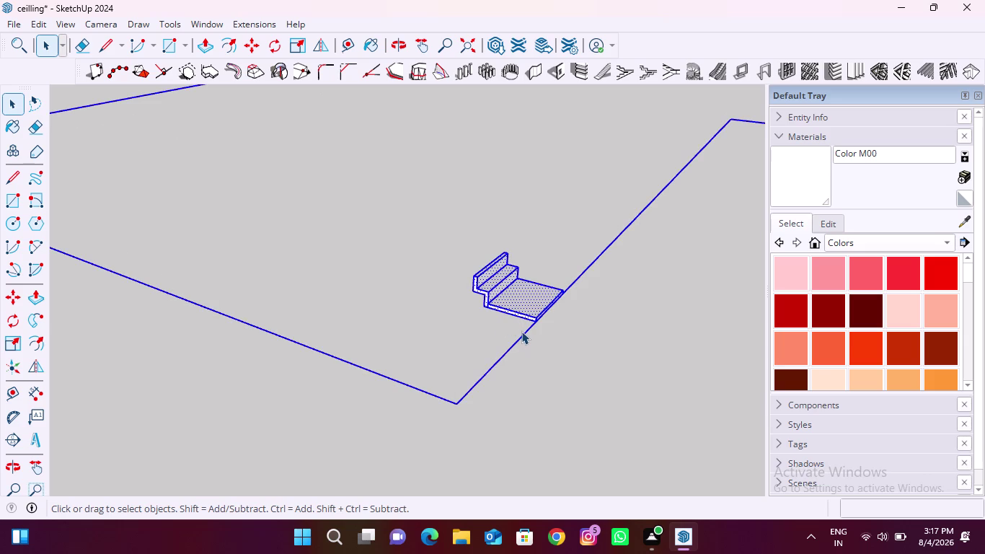
drag(403, 226, 537, 318)
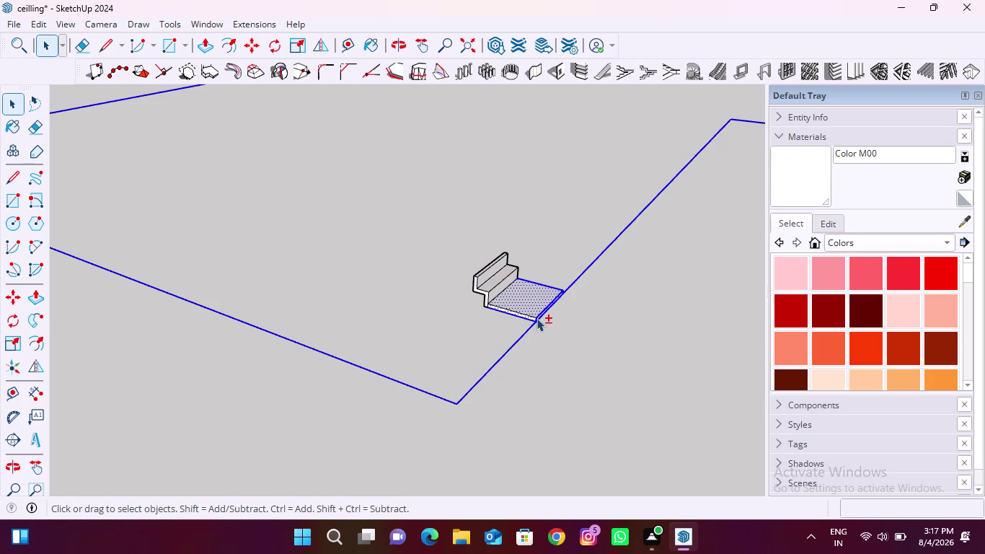
middle_drag(493, 314, 561, 301)
scroll(up, 3)
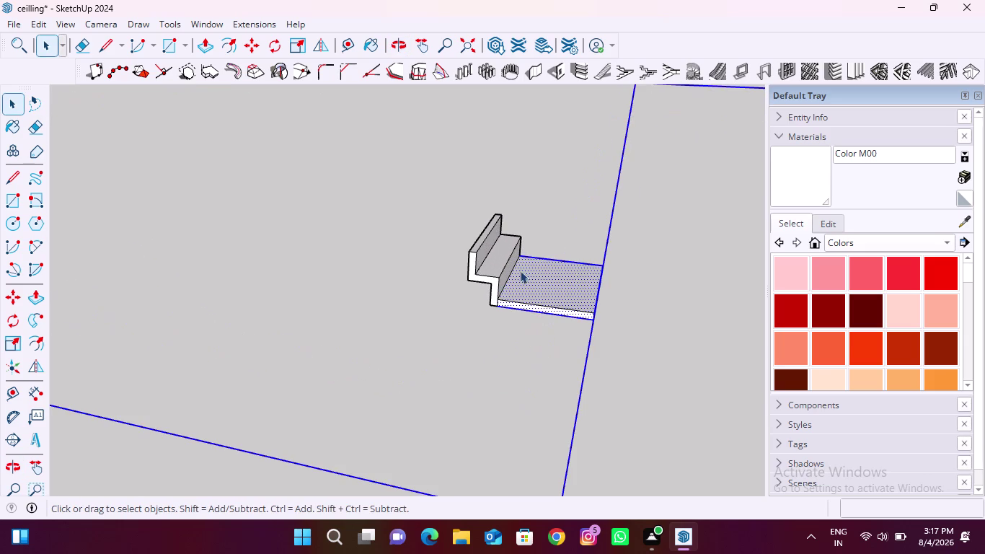
Toggle the flat face and add the profile's sloped underside faces to the selection.
double_click(546, 286)
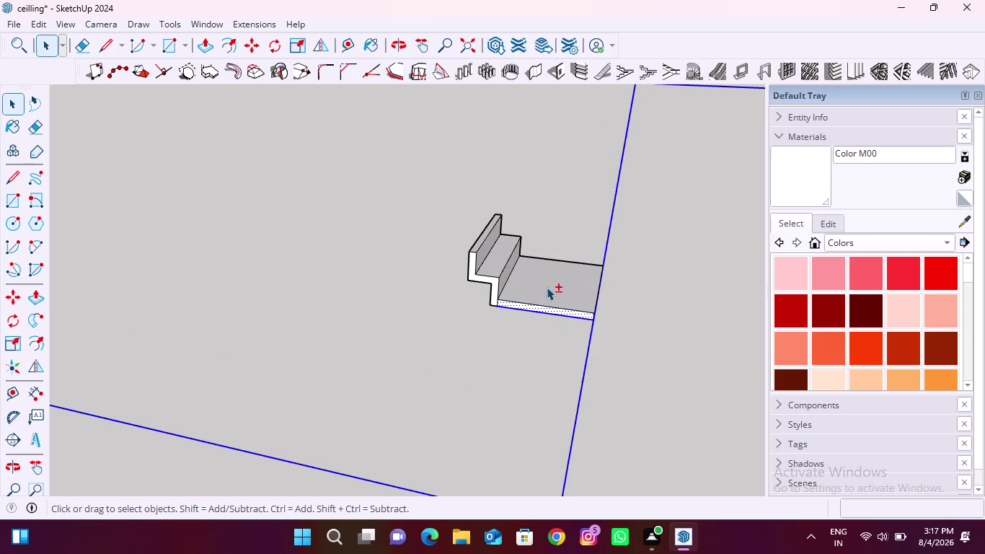
double_click(546, 309)
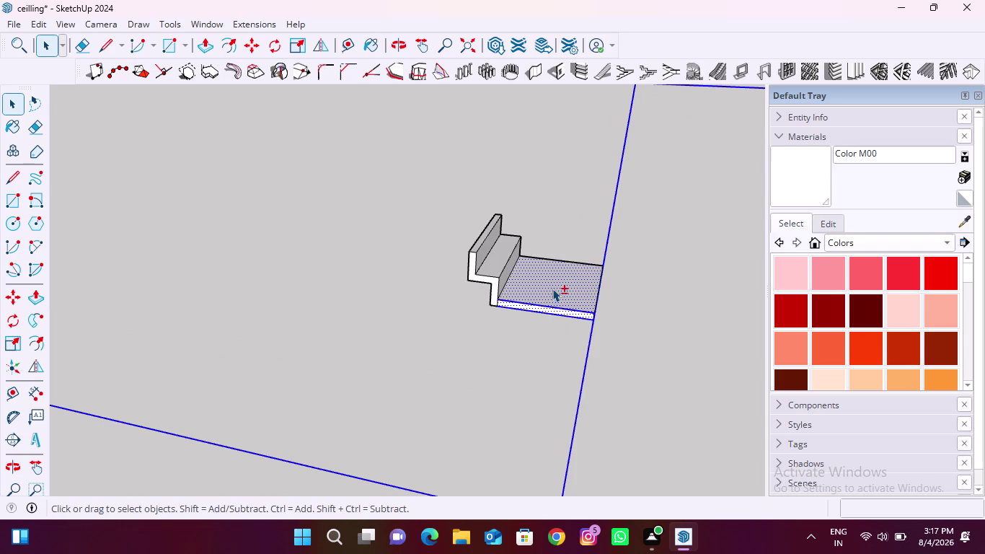
double_click(552, 289)
middle_drag(548, 306, 586, 173)
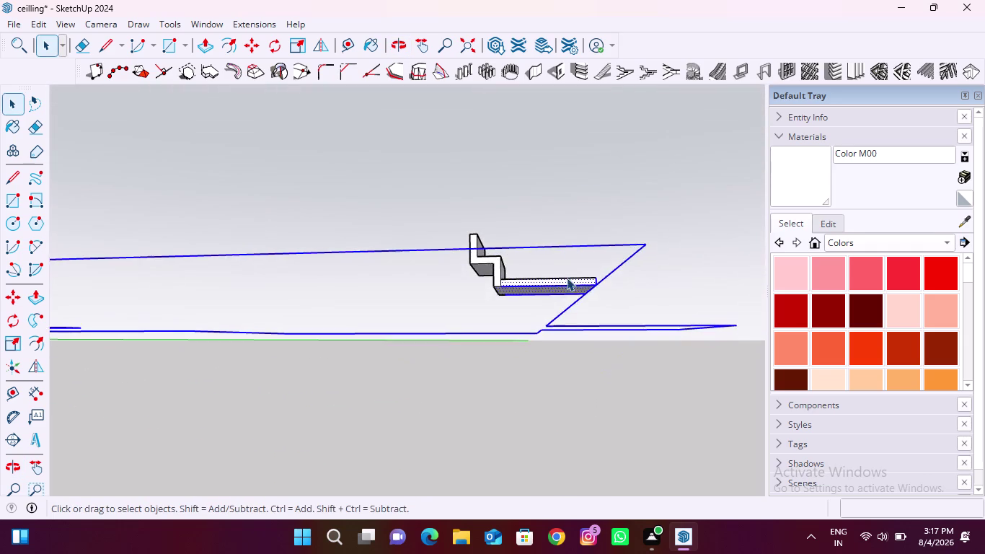
scroll(up, 3)
double_click(556, 291)
double_click(550, 309)
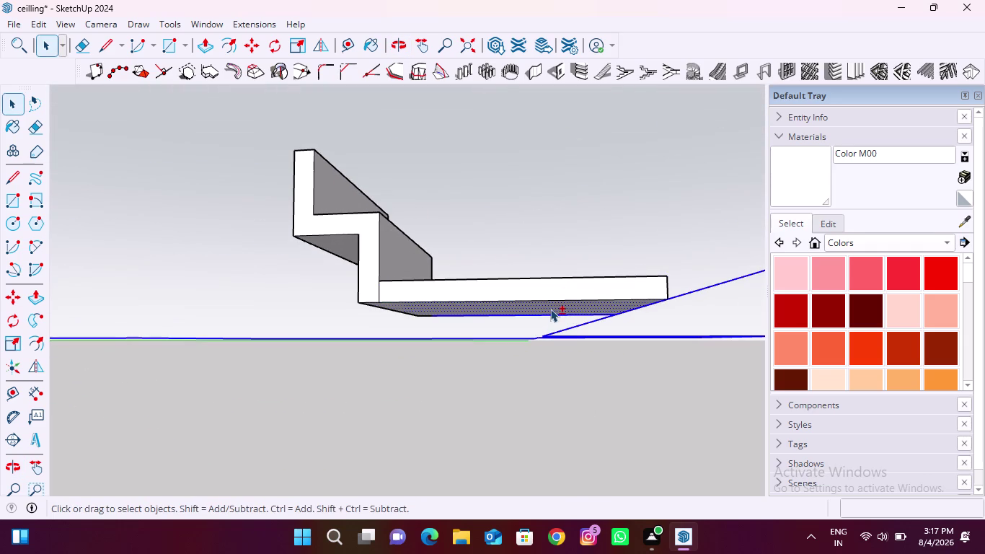
scroll(up, 3)
middle_drag(592, 315, 270, 341)
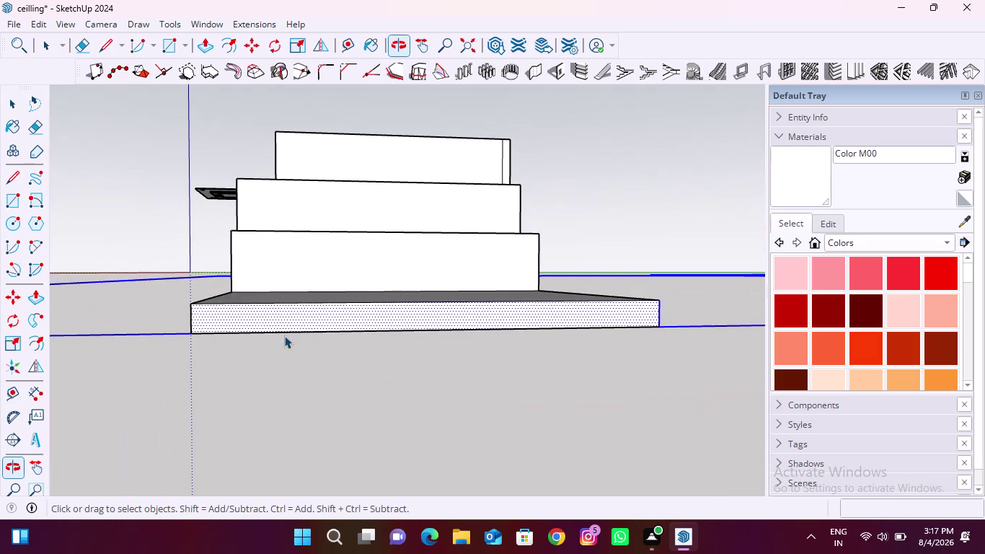
Select the whole border outline and pull back to view it.
double_click(363, 319)
middle_drag(621, 317, 286, 329)
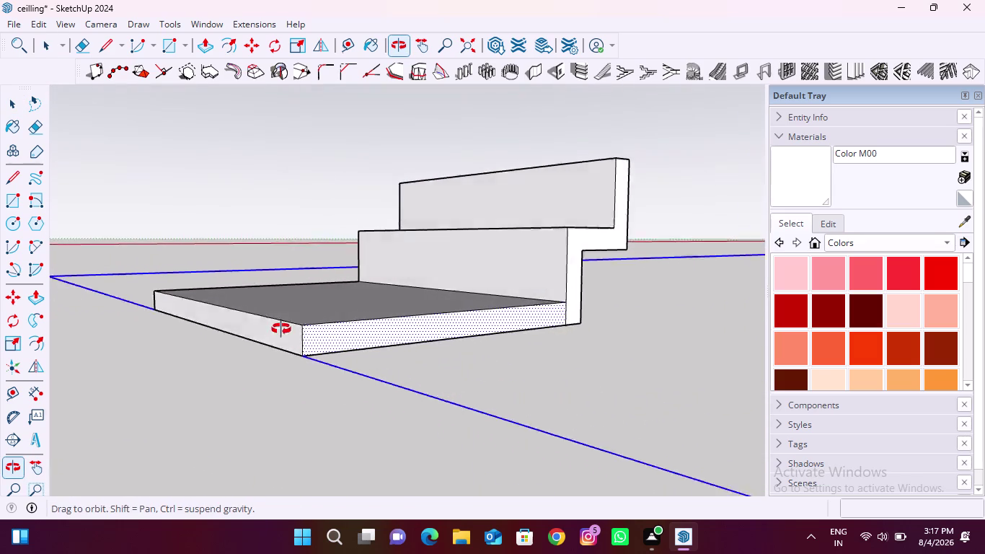
middle_drag(286, 329, 280, 329)
double_click(311, 335)
middle_drag(279, 313, 576, 375)
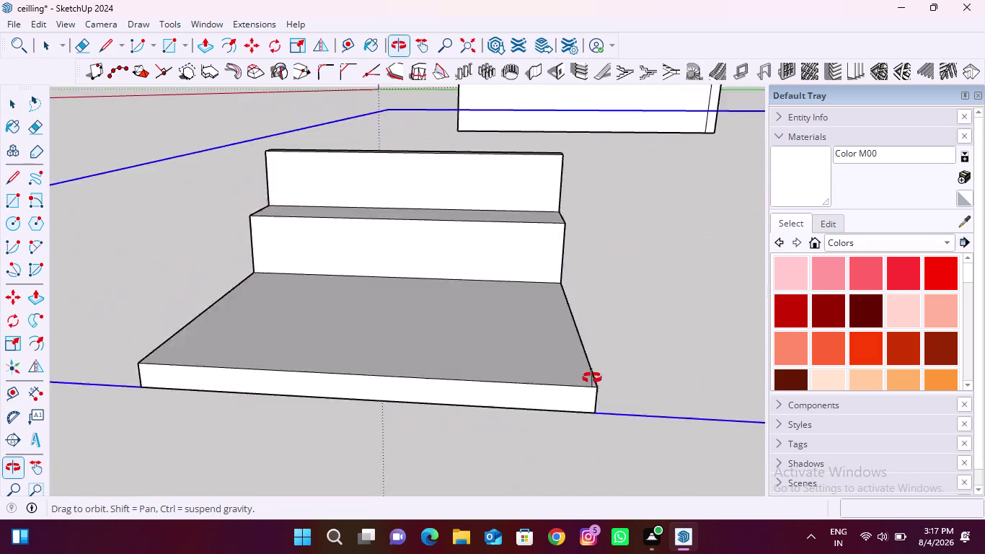
middle_drag(577, 376, 648, 373)
scroll(down, 3)
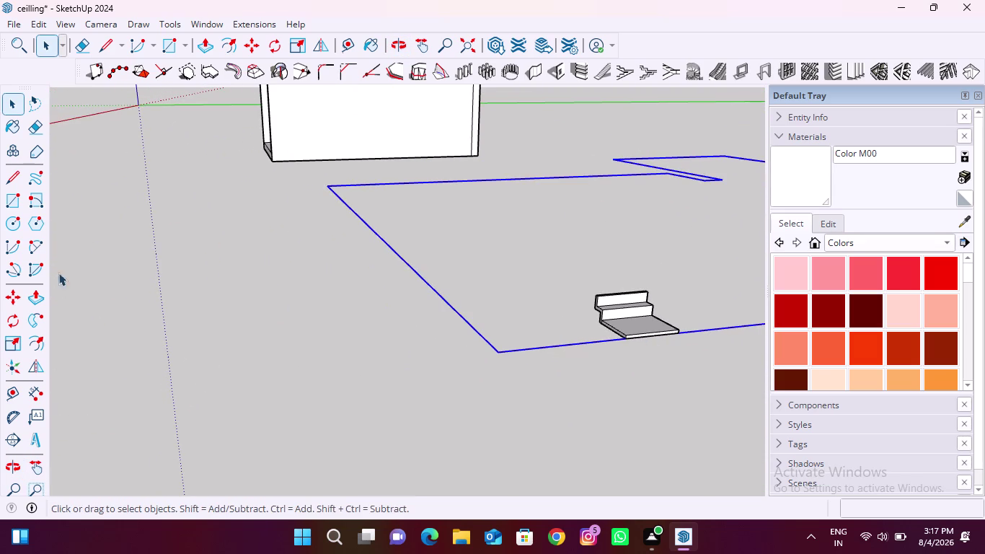
Try sweeping the cornice profile along the border with Follow Me, then undo.
click(35, 312)
scroll(up, 3)
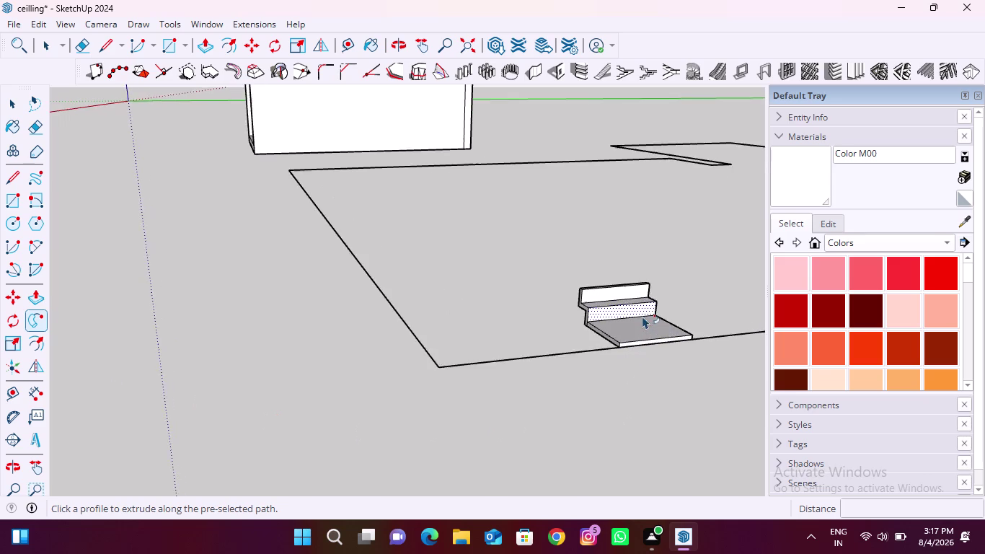
scroll(up, 3)
scroll(down, 3)
scroll(up, 3)
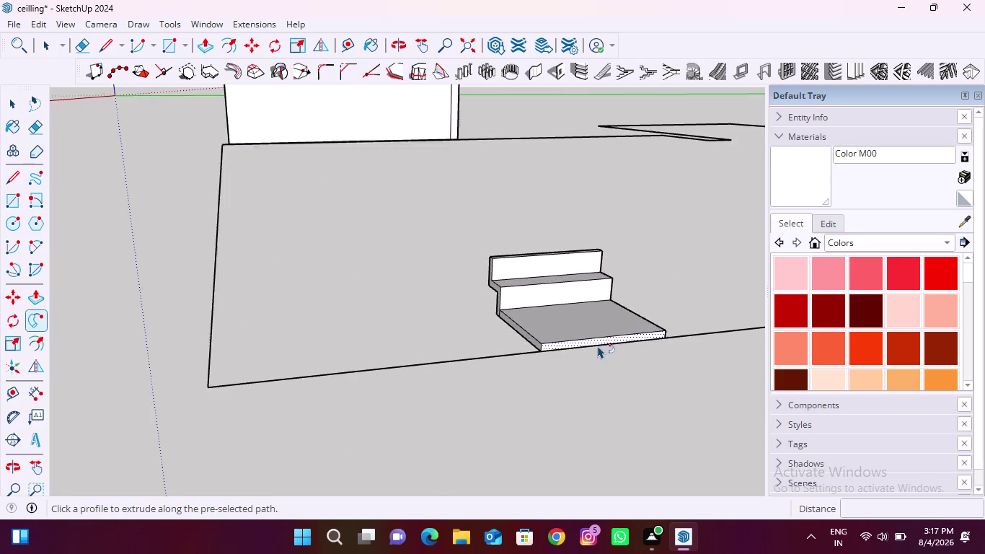
scroll(up, 3)
click(598, 343)
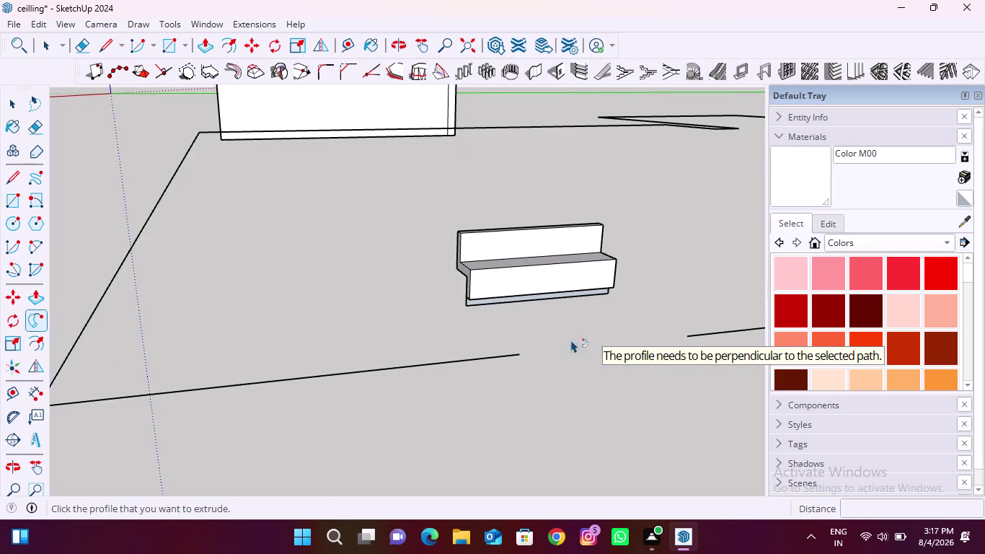
scroll(down, 3)
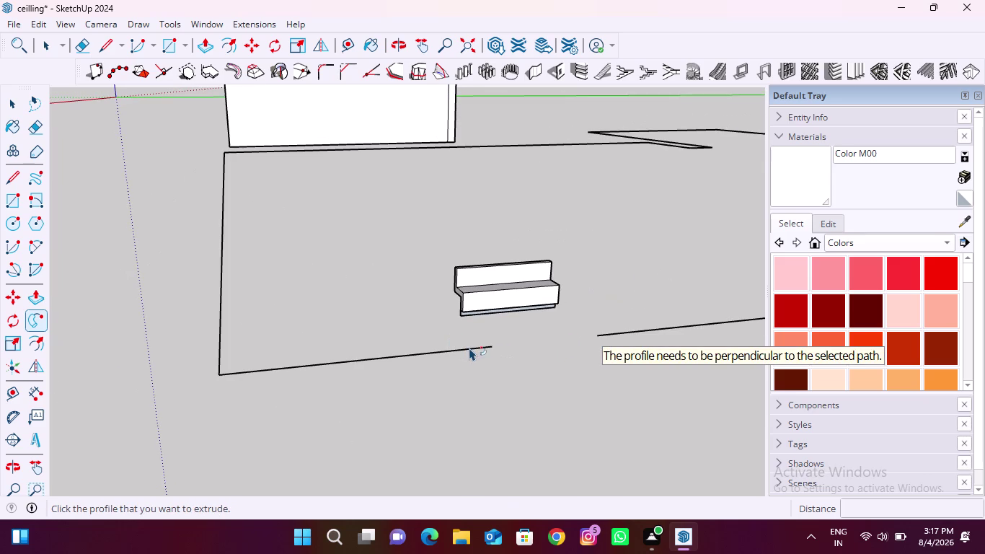
click(469, 347)
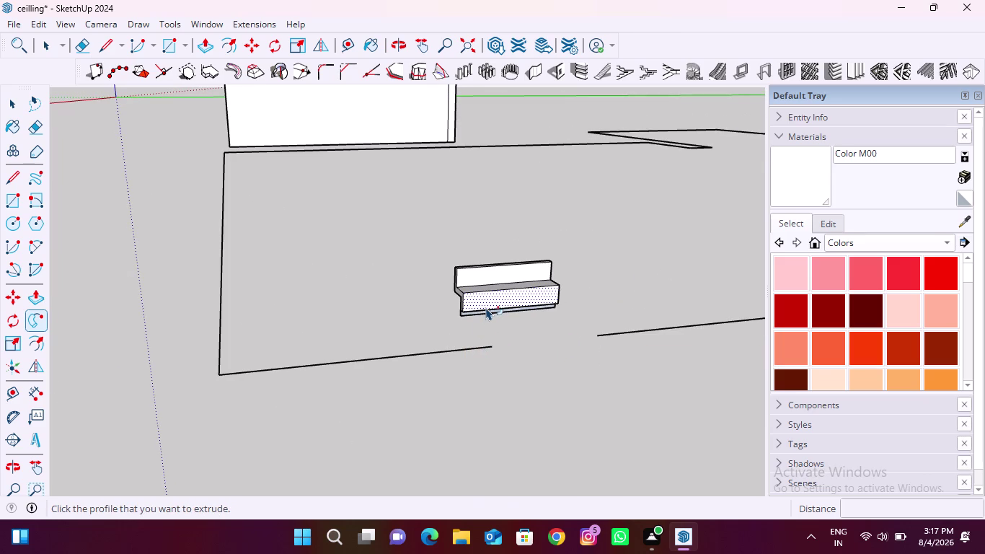
key(ctrl+z)
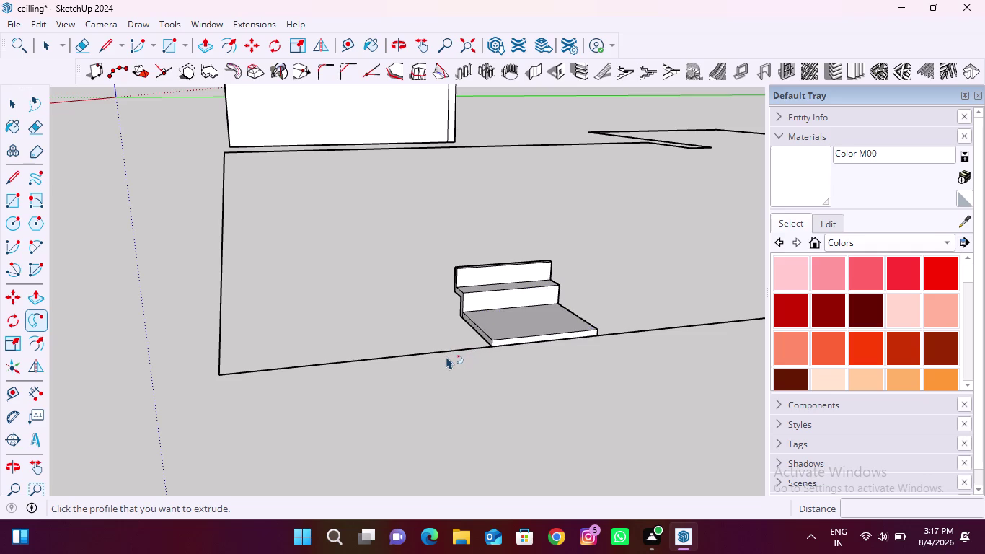
Retry the Follow Me sweep on the profile face, then cancel and undo it.
click(442, 351)
click(502, 314)
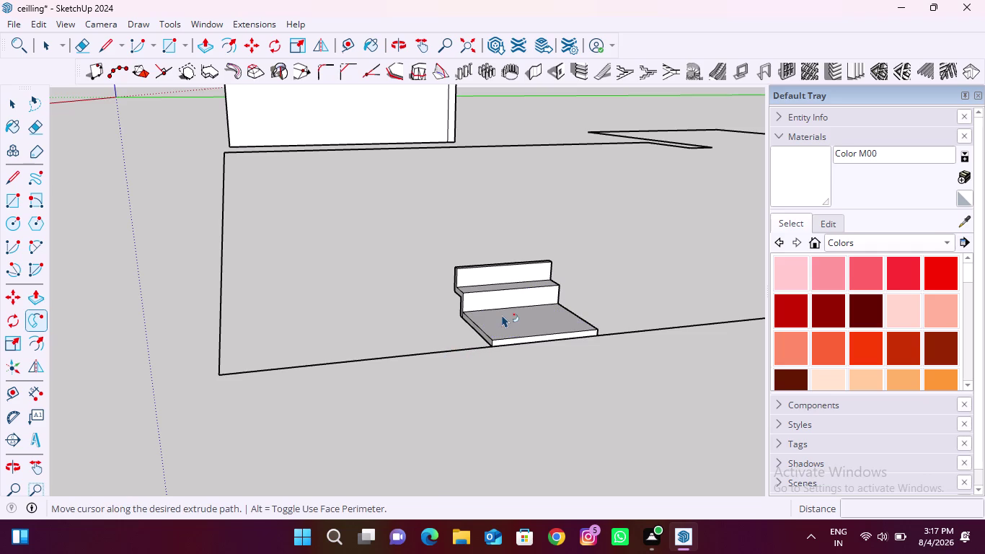
key(Escape)
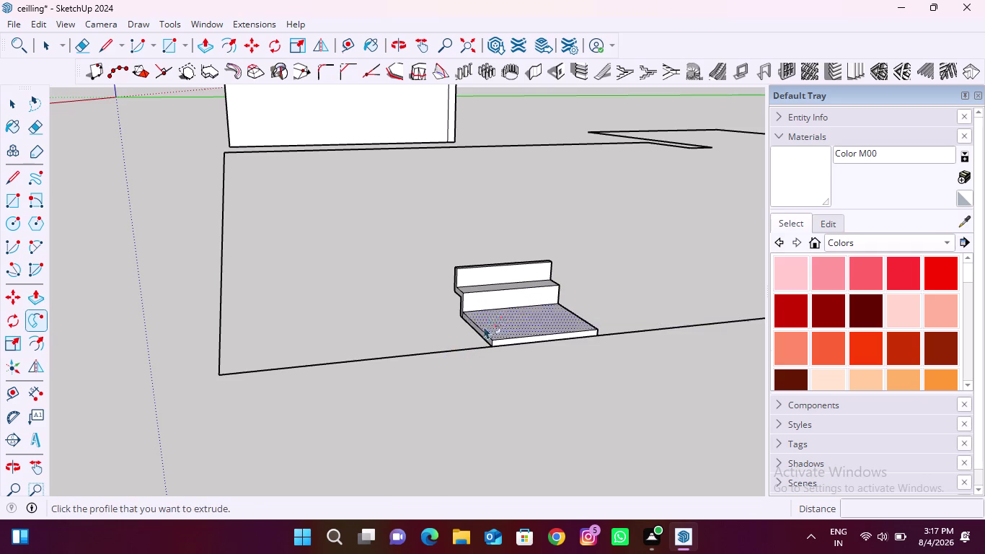
middle_drag(479, 339, 530, 348)
scroll(down, 3)
scroll(up, 3)
middle_drag(304, 374, 371, 373)
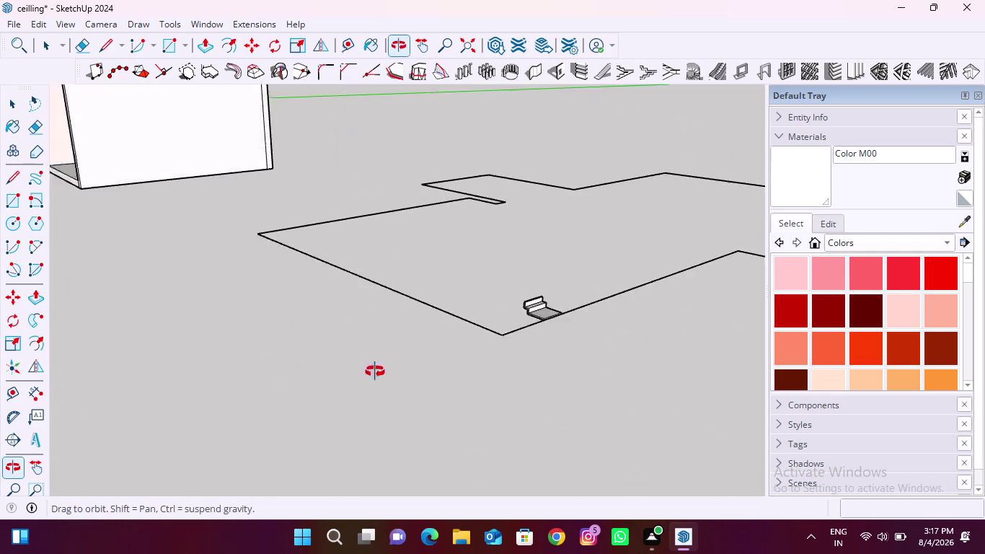
middle_drag(371, 373, 400, 369)
scroll(up, 3)
drag(433, 249, 640, 322)
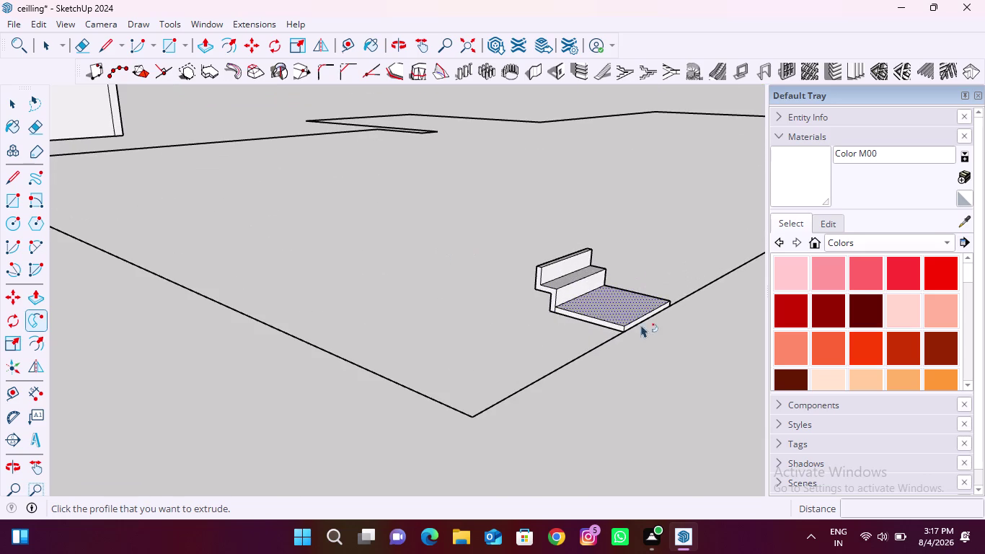
drag(641, 322, 641, 327)
click(563, 273)
key(ctrl+z)
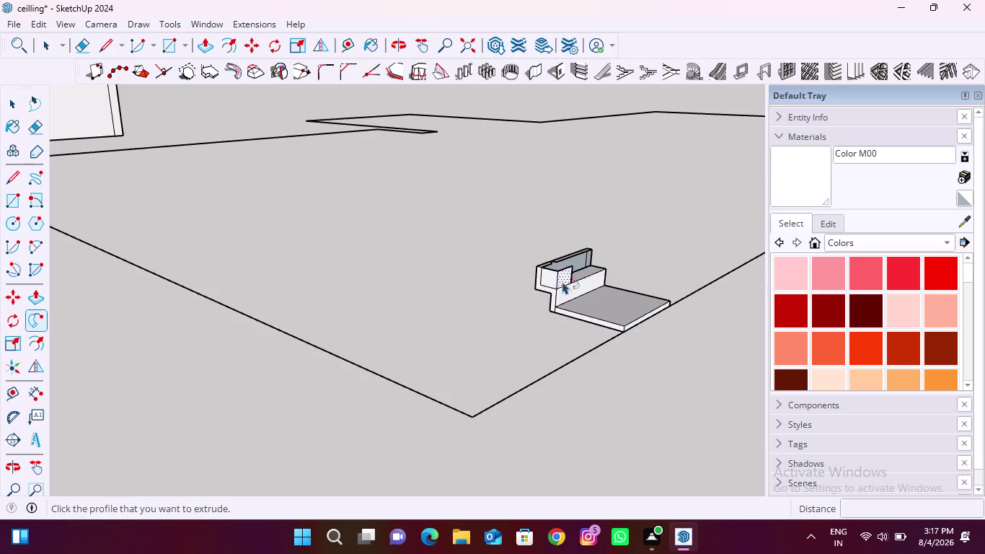
key(ctrl+z)
Return to the Select tool, clear the selection, and open the Edit menu.
scroll(down, 3)
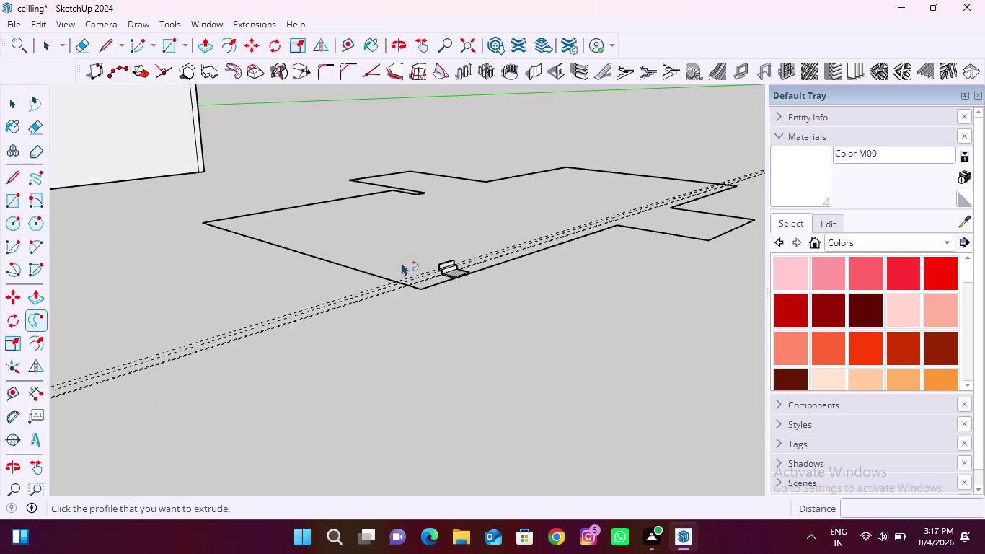
scroll(down, 3)
middle_drag(430, 288, 509, 301)
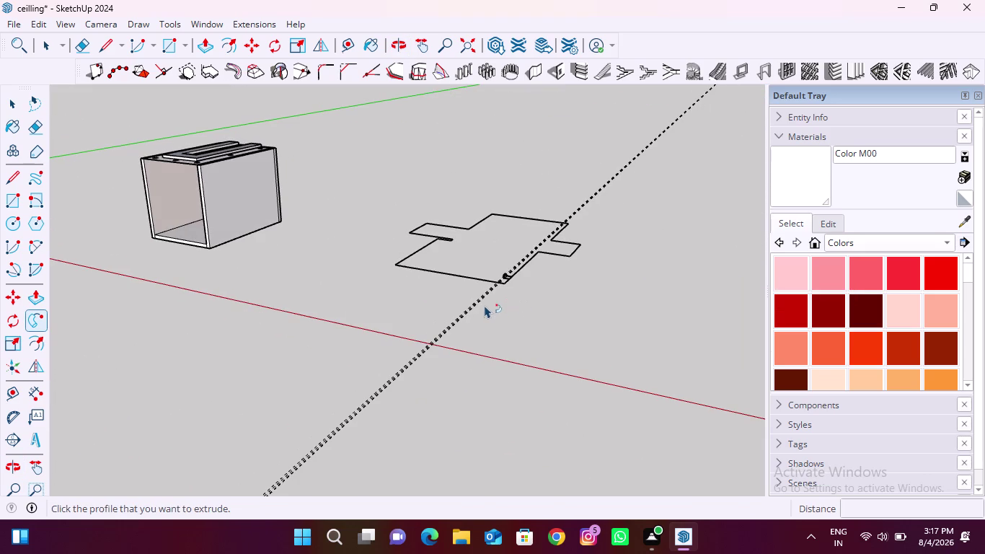
key(Escape)
key(space)
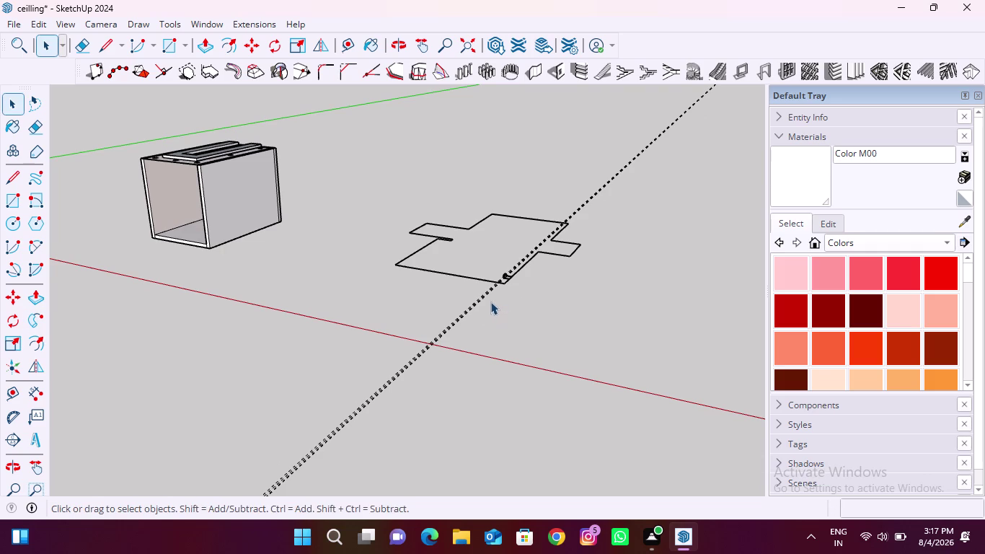
click(547, 312)
scroll(up, 3)
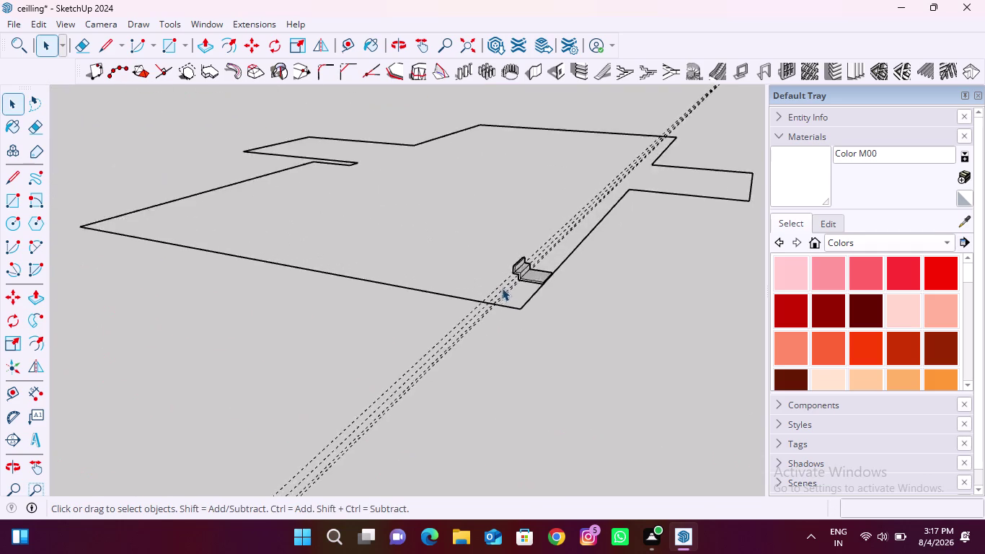
scroll(up, 3)
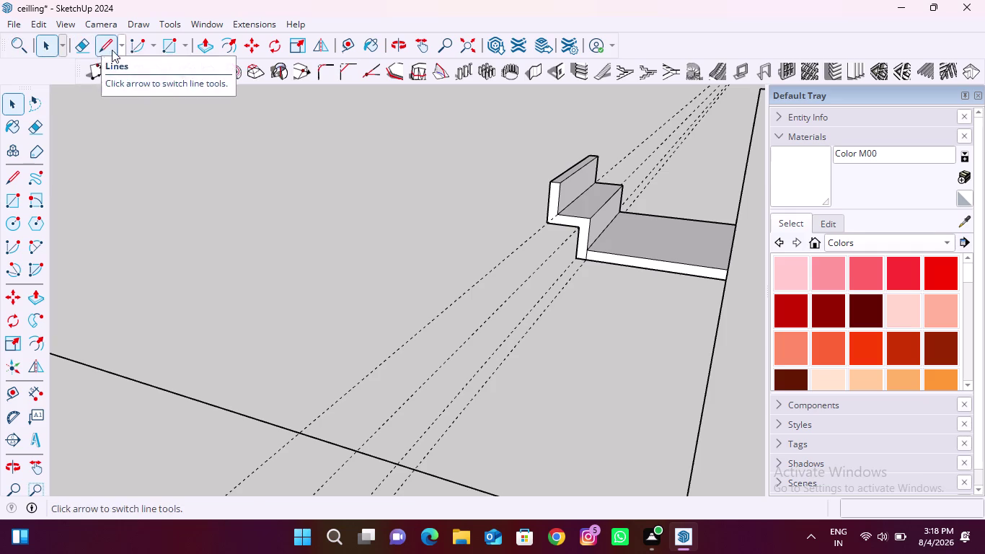
click(42, 24)
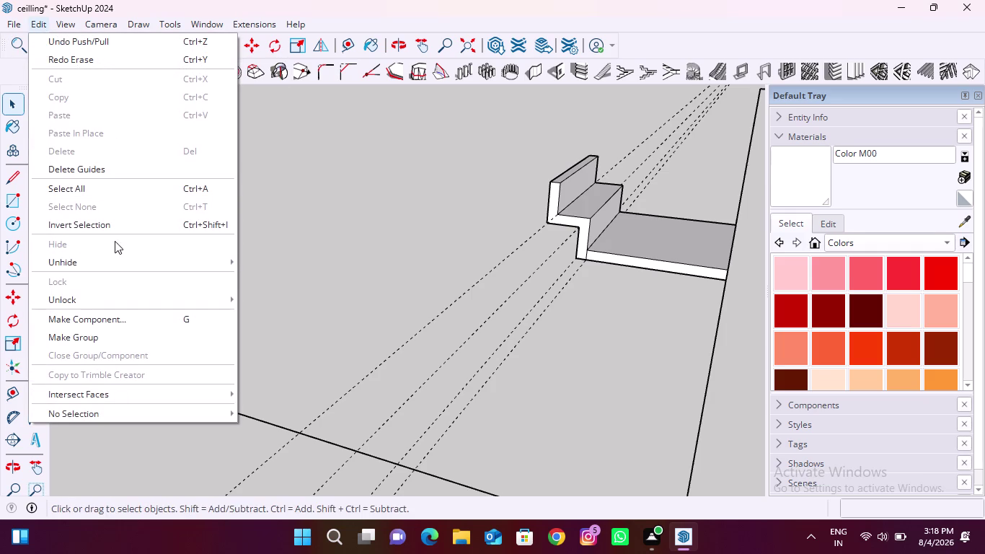
Delete all guide lines from the model.
click(114, 171)
scroll(down, 3)
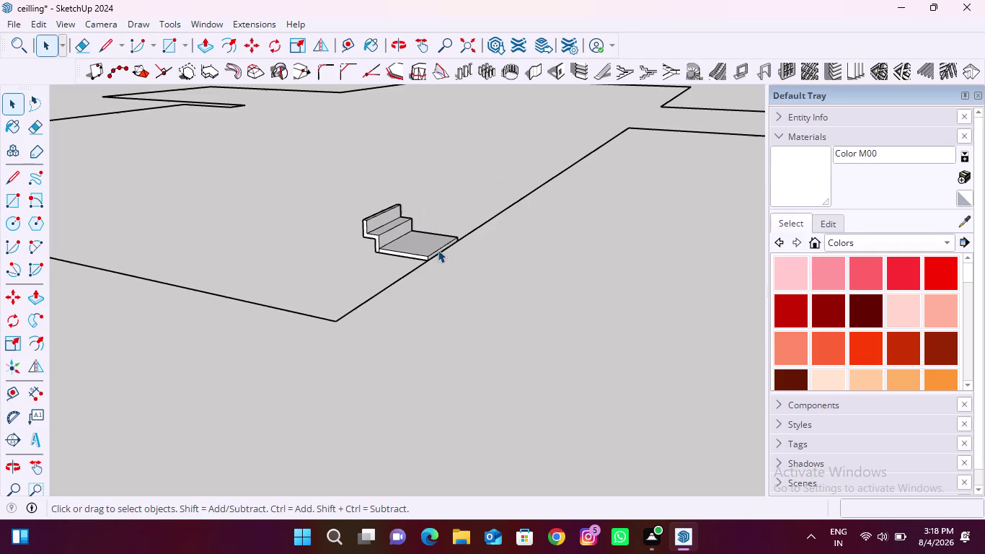
click(204, 44)
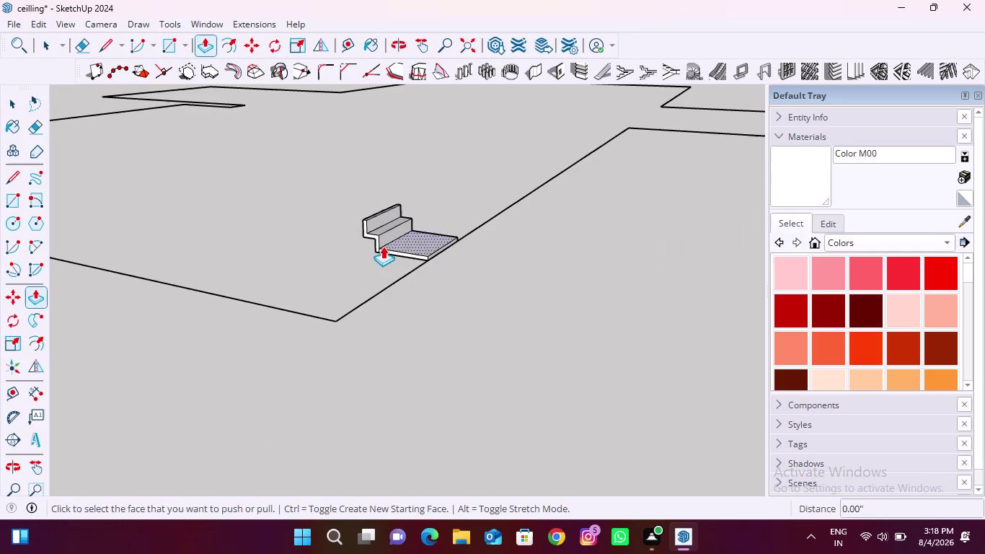
scroll(up, 3)
Erase the stray edge at the cornice profile's inner corner.
click(90, 42)
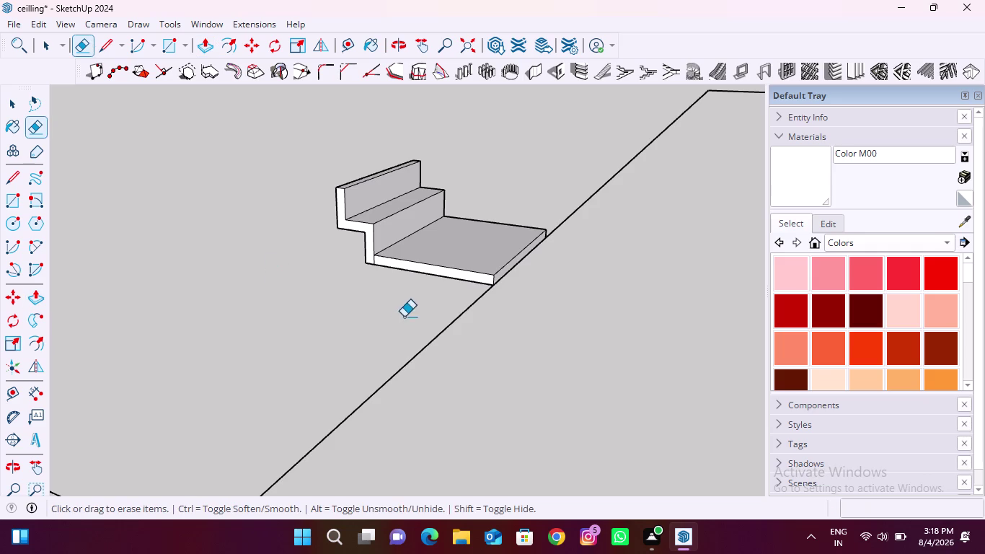
scroll(up, 3)
drag(360, 242, 373, 247)
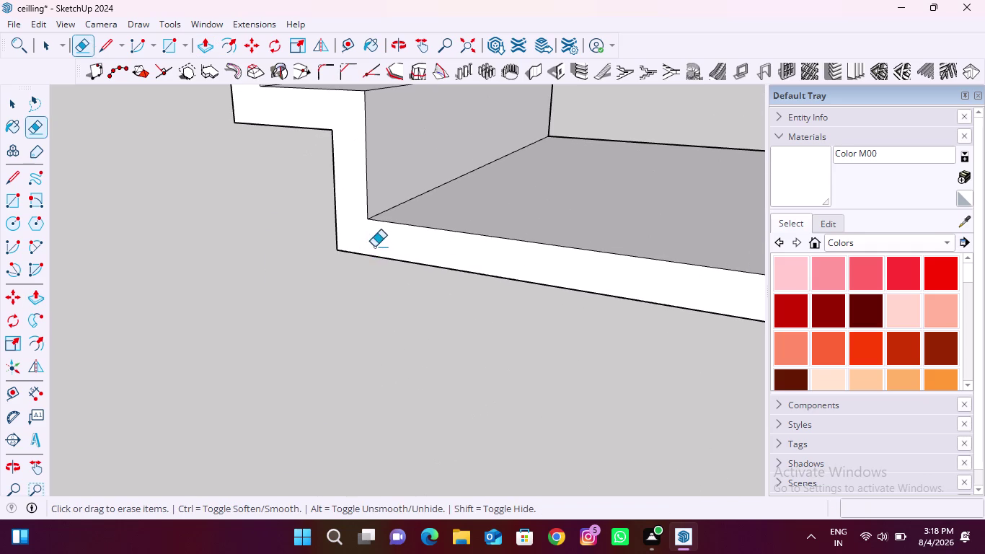
scroll(down, 3)
middle_drag(368, 259, 730, 291)
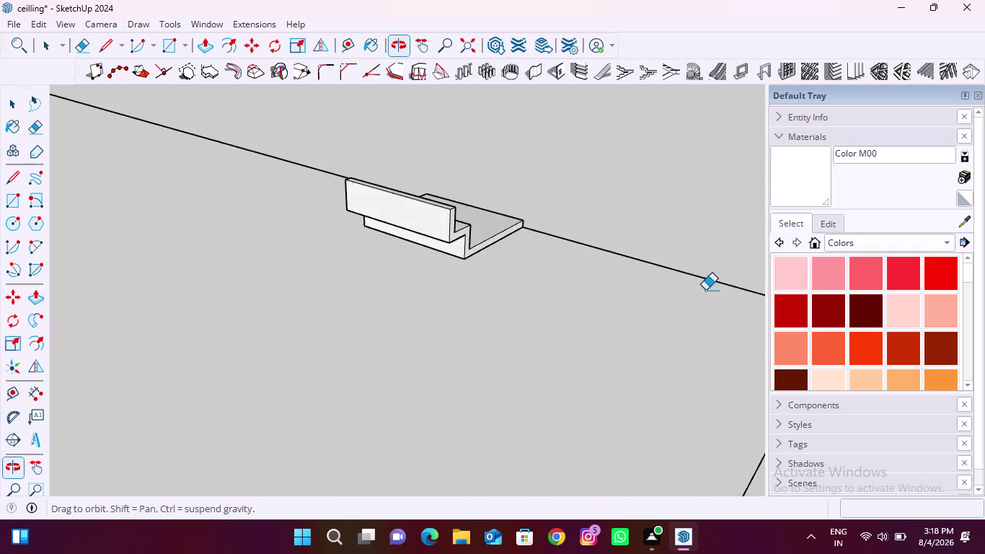
middle_drag(308, 233, 740, 246)
scroll(up, 3)
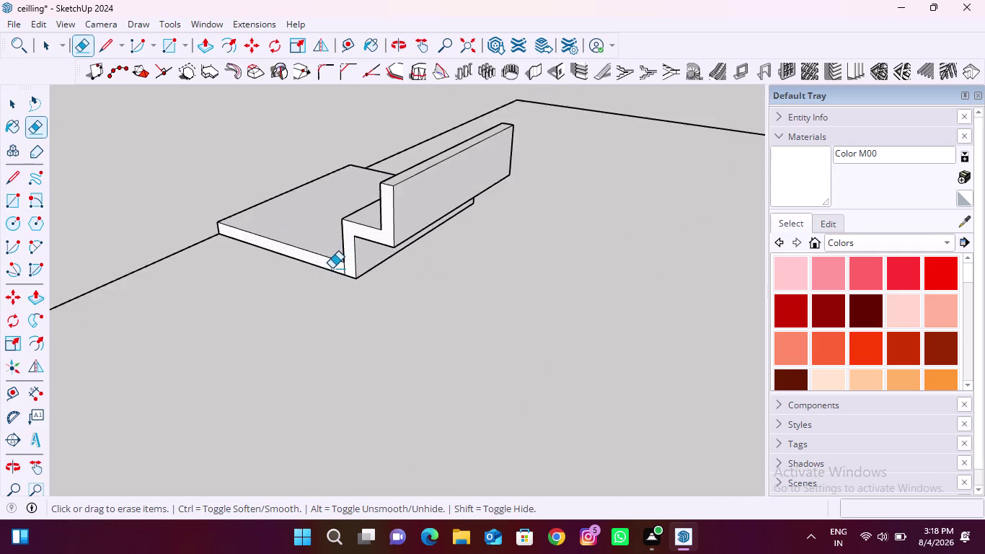
scroll(up, 3)
drag(365, 271, 352, 271)
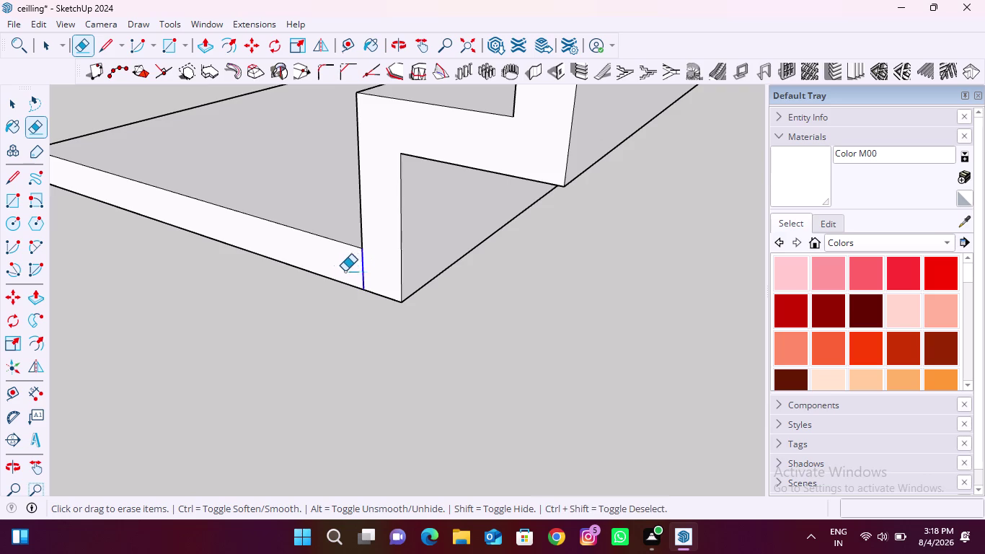
scroll(down, 3)
middle_drag(325, 297, 398, 195)
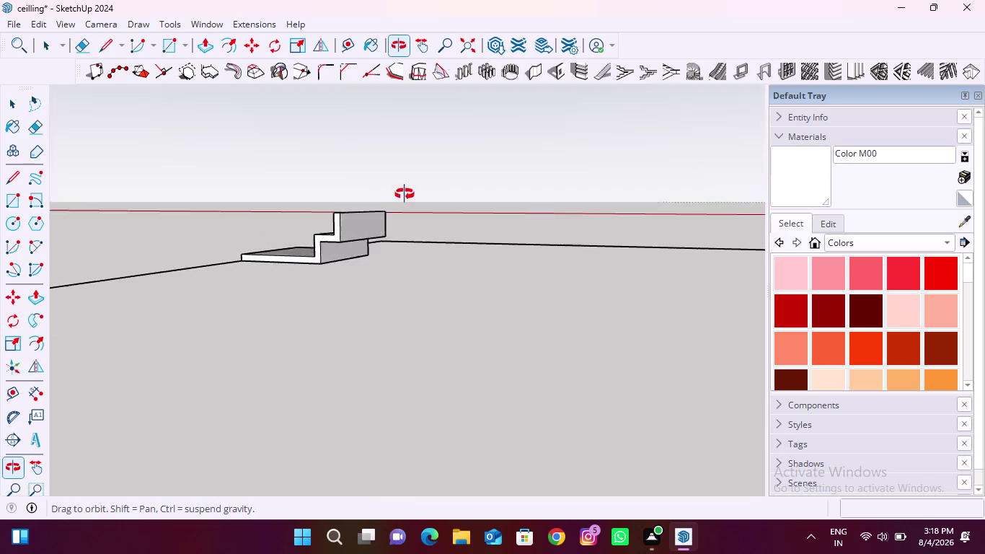
middle_drag(399, 195, 450, 310)
scroll(down, 3)
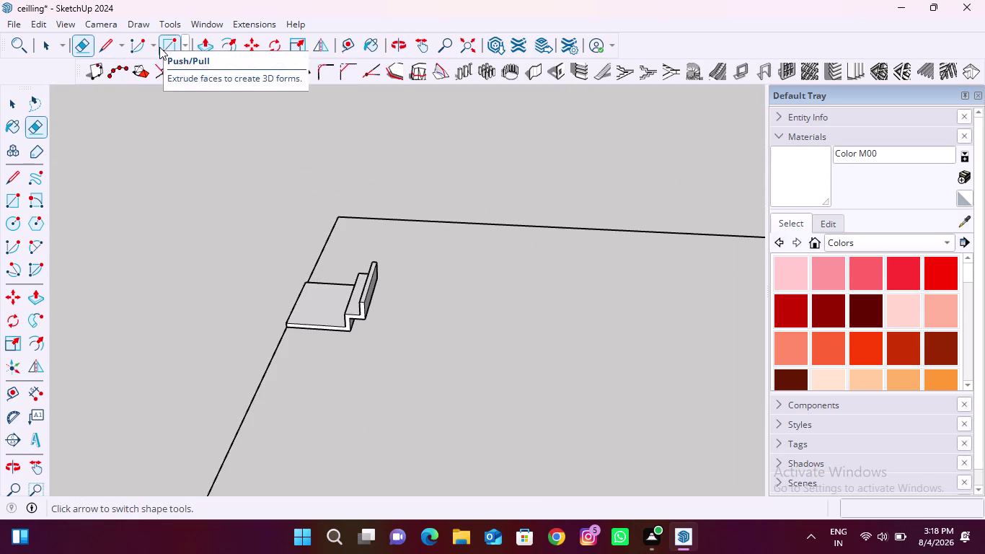
Push/pull the stepped cornice profile's end face out along the slanted edge.
click(196, 46)
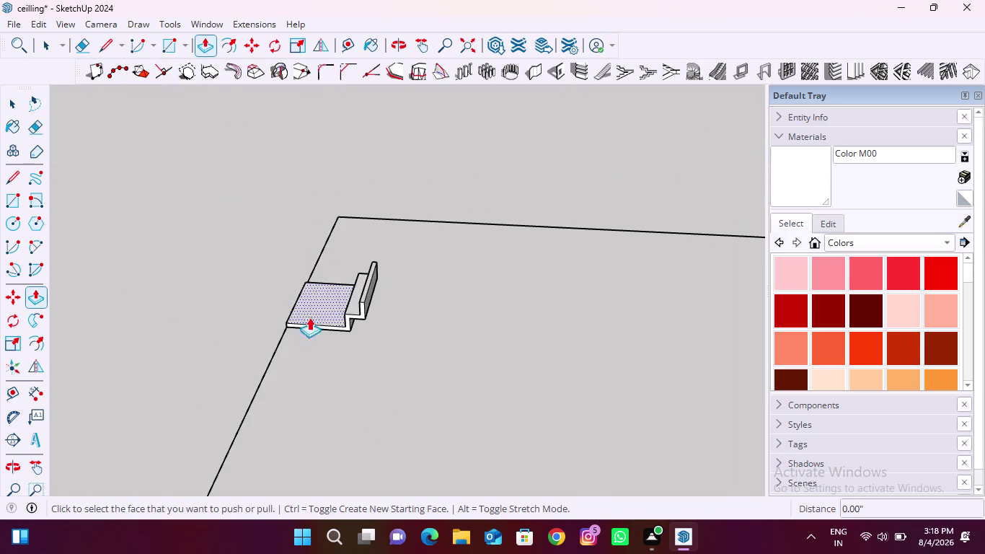
scroll(up, 3)
click(342, 312)
scroll(down, 3)
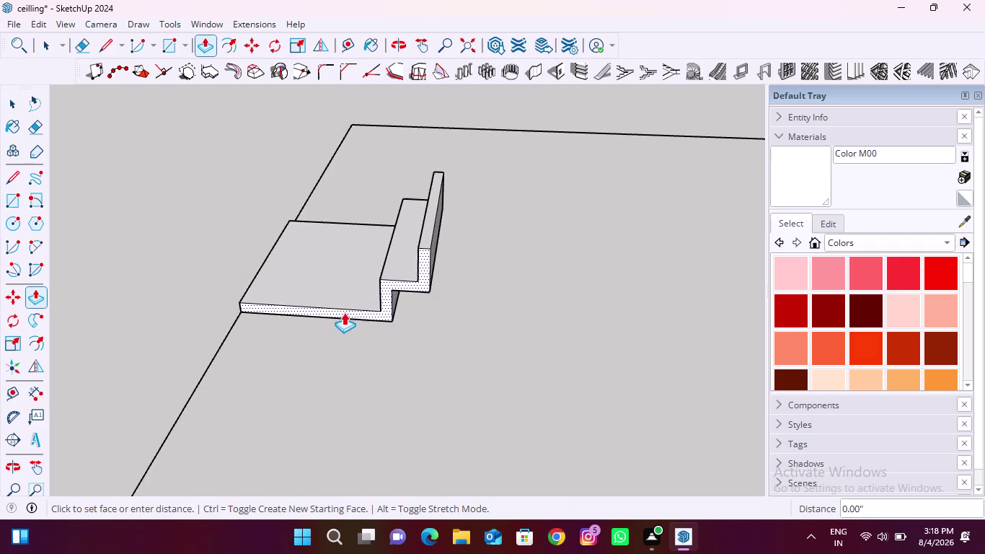
scroll(down, 3)
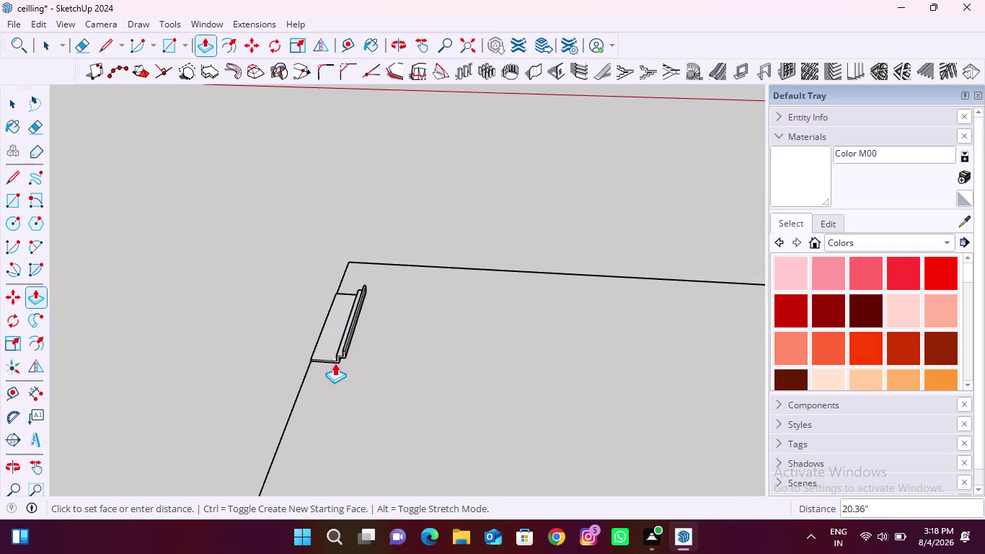
scroll(down, 3)
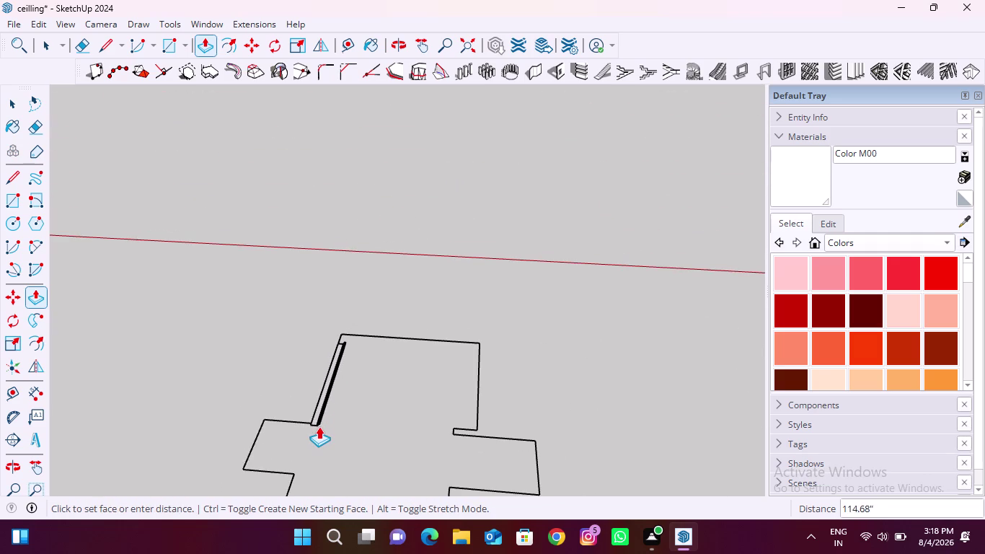
scroll(up, 3)
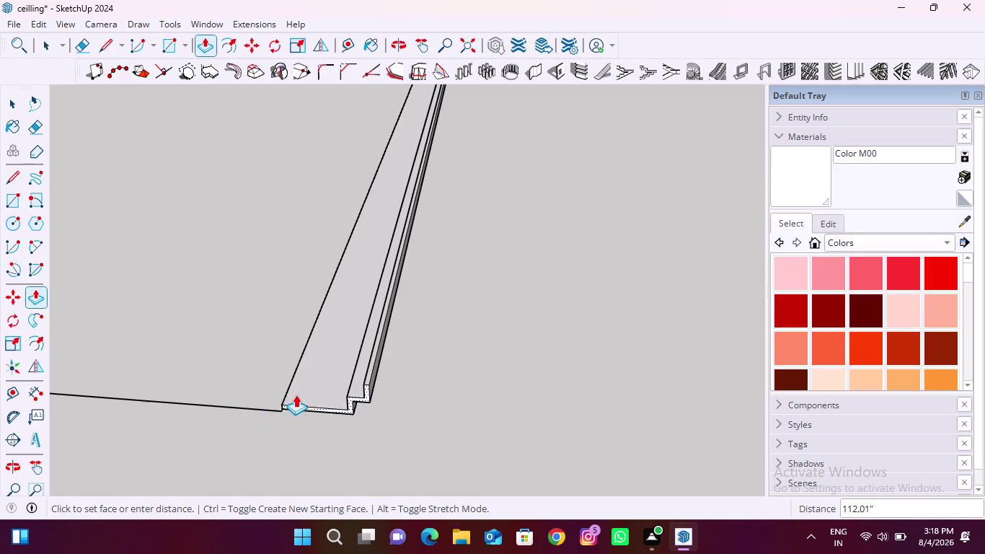
scroll(down, 3)
scroll(up, 3)
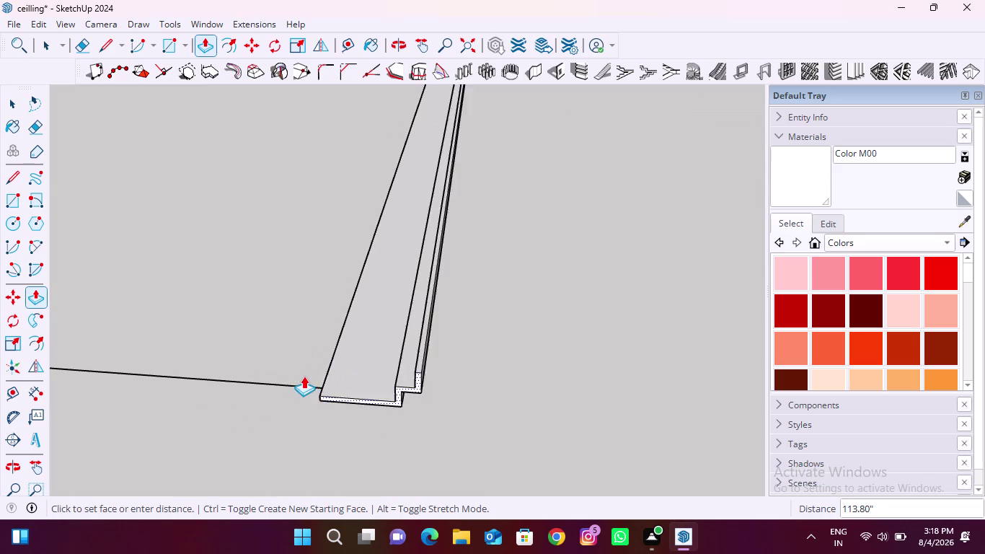
scroll(up, 3)
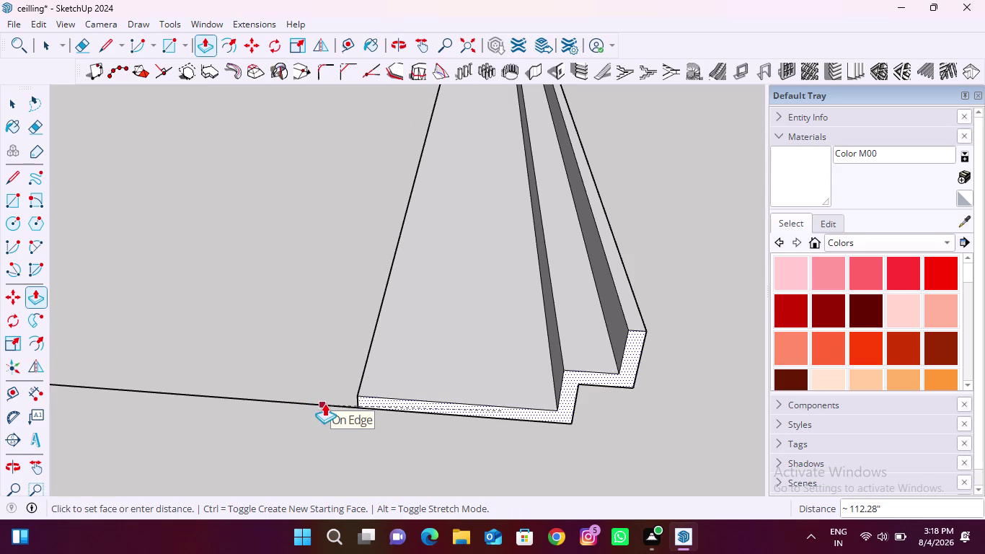
click(324, 403)
scroll(down, 3)
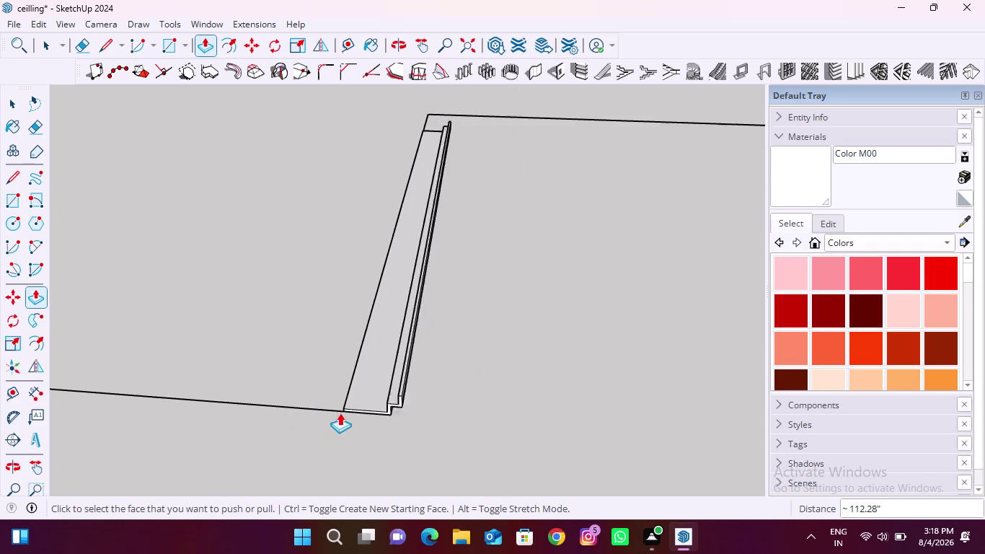
scroll(down, 3)
middle_drag(395, 405, 172, 459)
middle_drag(616, 285, 334, 332)
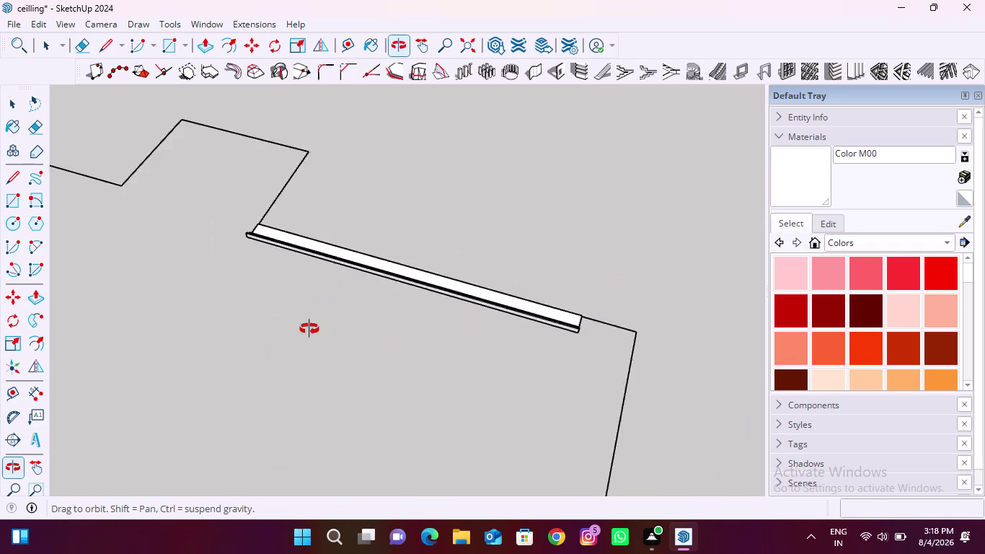
middle_drag(334, 332, 309, 329)
middle_drag(622, 420, 430, 375)
Extend the cornice strip's end profile to the slanted edge's far corner.
scroll(up, 3)
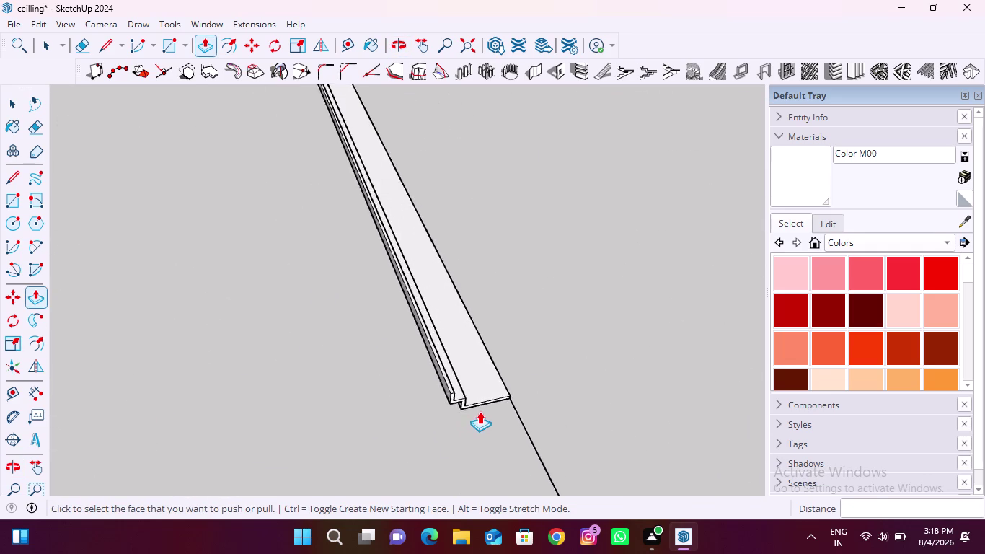
scroll(up, 3)
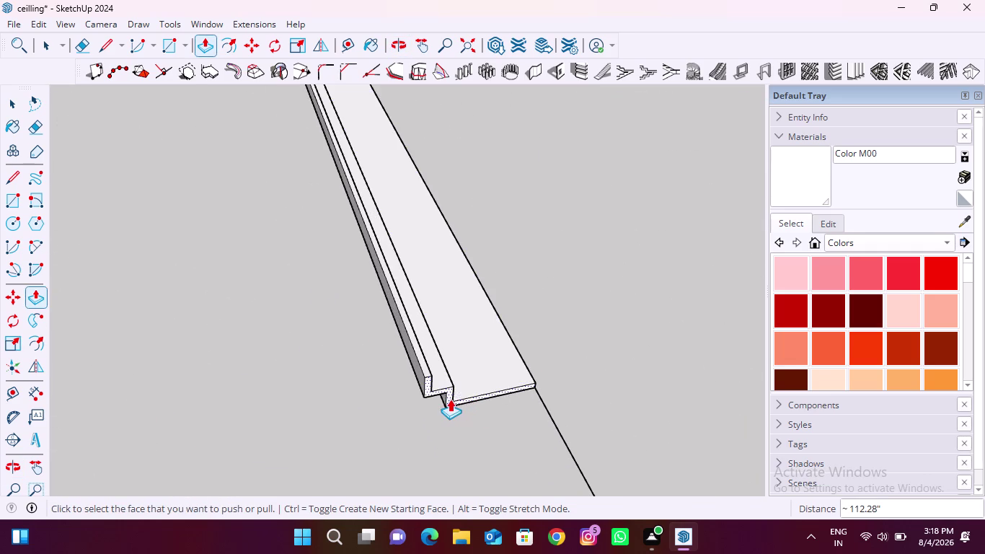
click(450, 399)
scroll(down, 3)
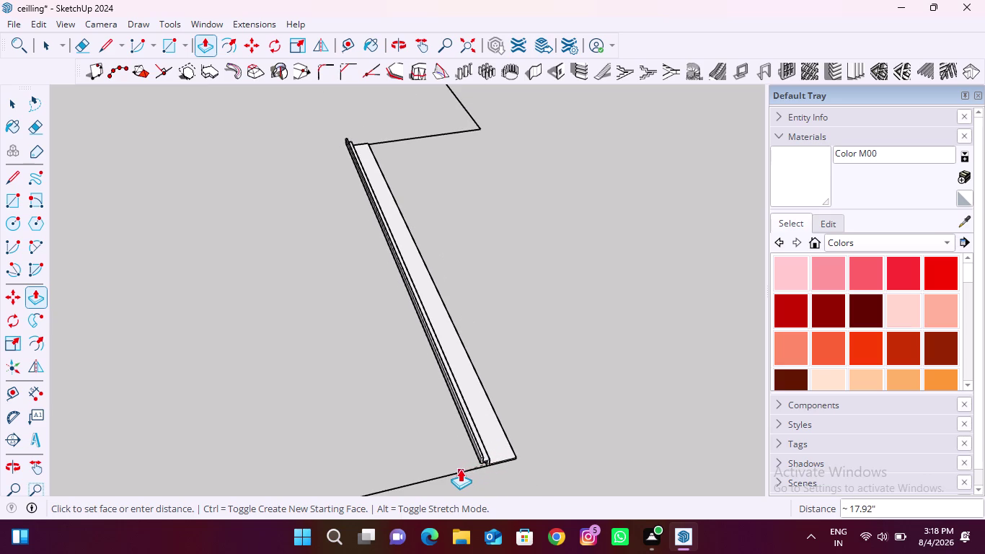
click(460, 469)
scroll(down, 3)
middle_drag(484, 481, 493, 449)
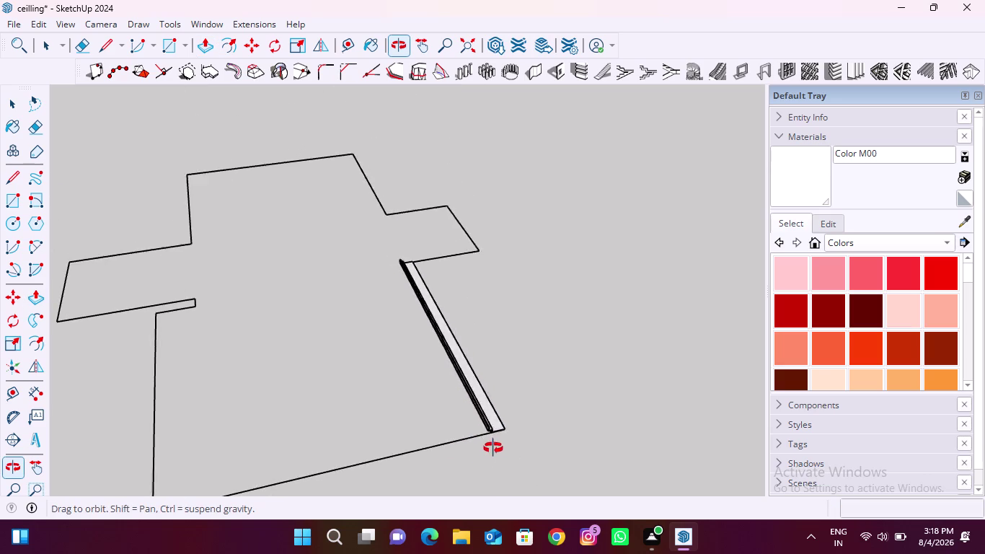
middle_drag(492, 450, 525, 382)
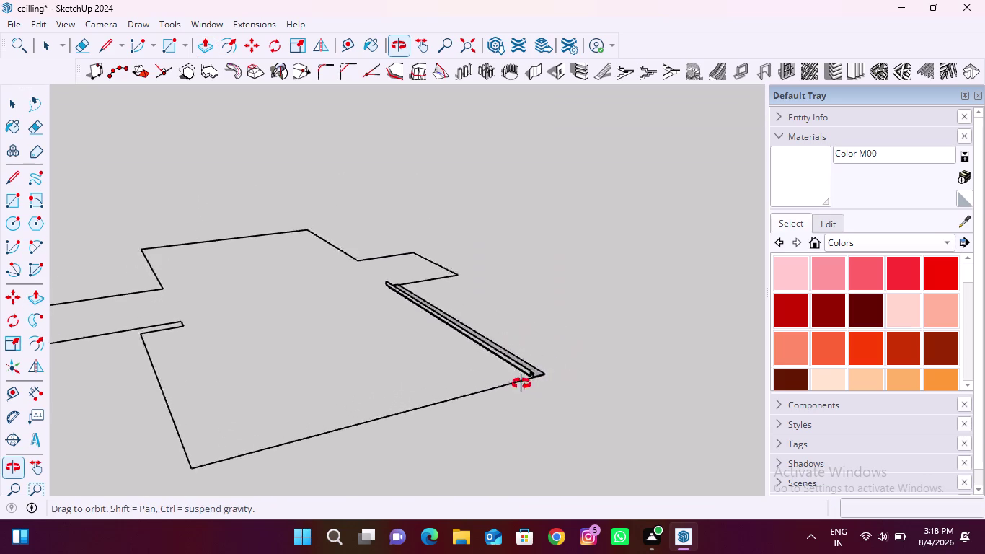
middle_drag(524, 383, 360, 392)
scroll(up, 3)
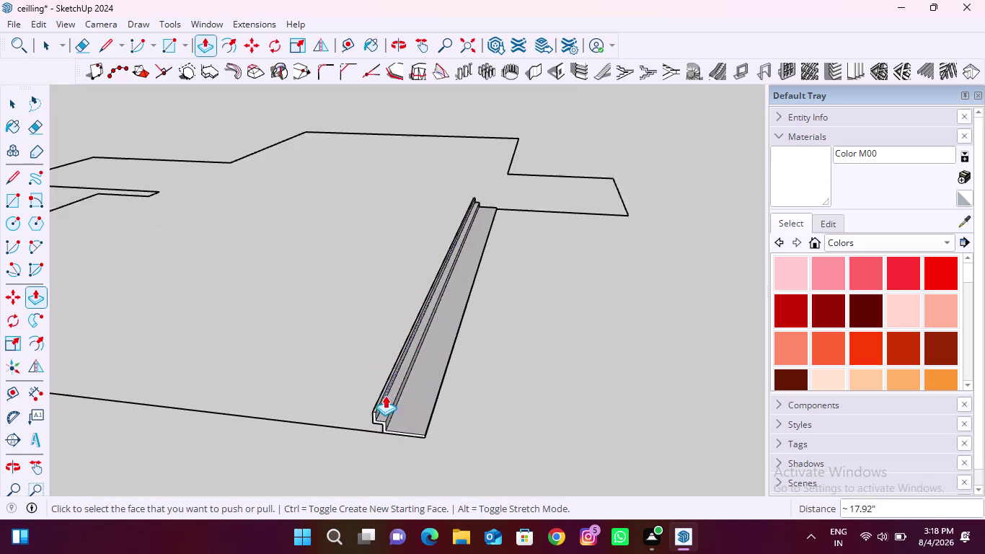
scroll(up, 3)
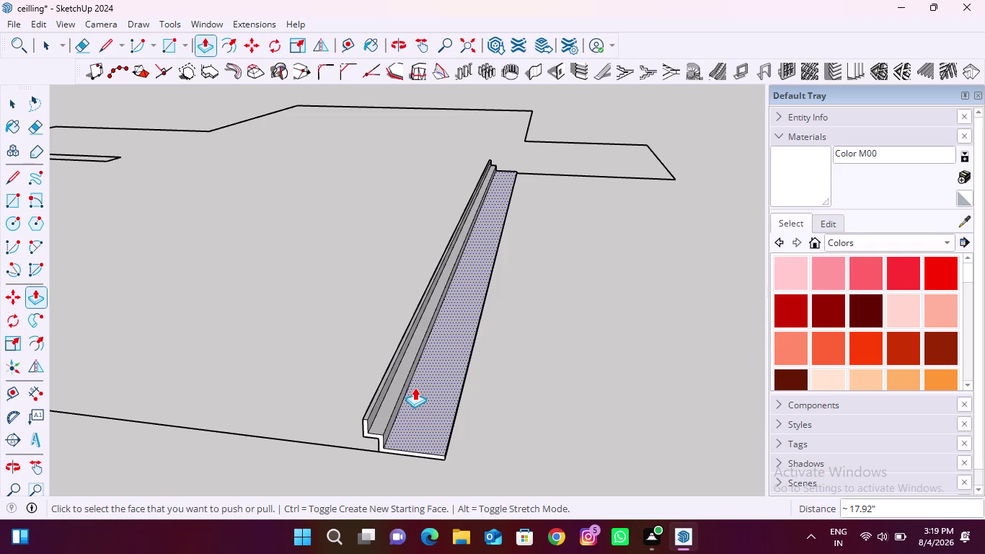
scroll(down, 3)
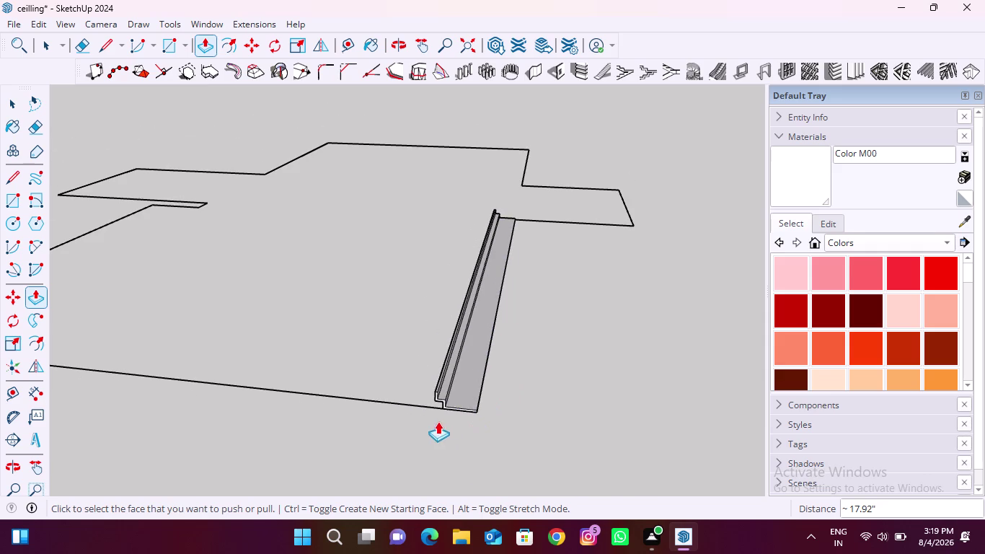
middle_drag(438, 418, 454, 398)
key(space)
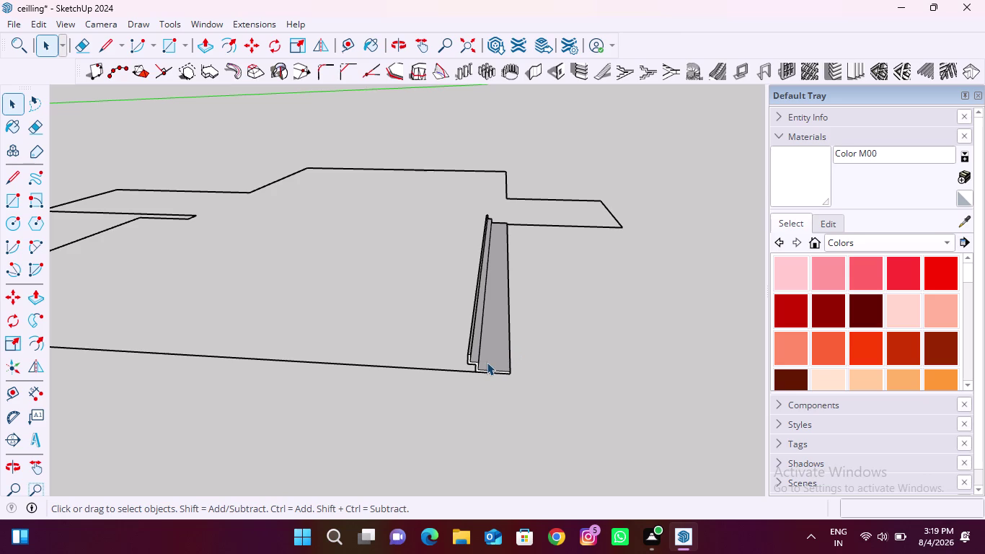
Select the cornice strip face with its edges, then undo the last two changes.
middle_drag(479, 368, 463, 375)
scroll(down, 3)
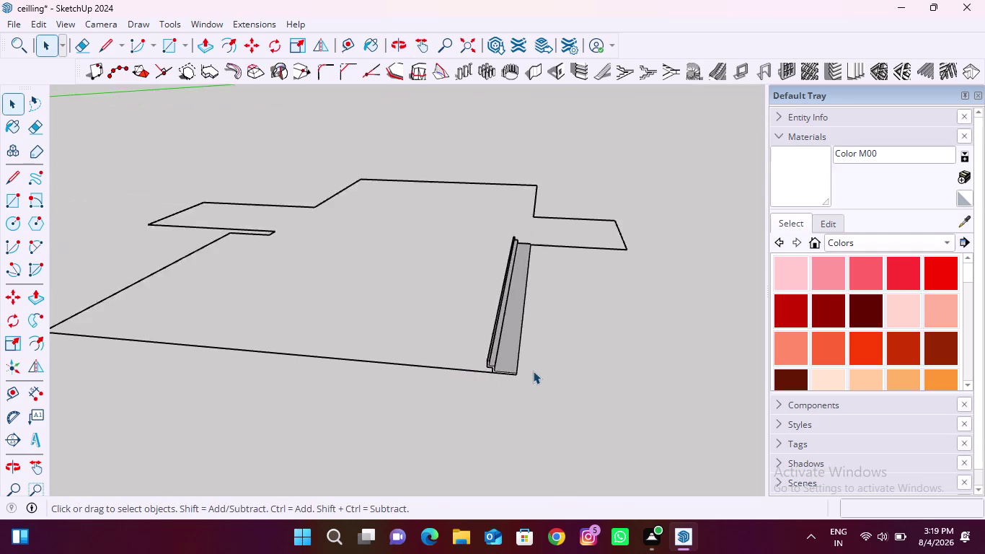
scroll(down, 3)
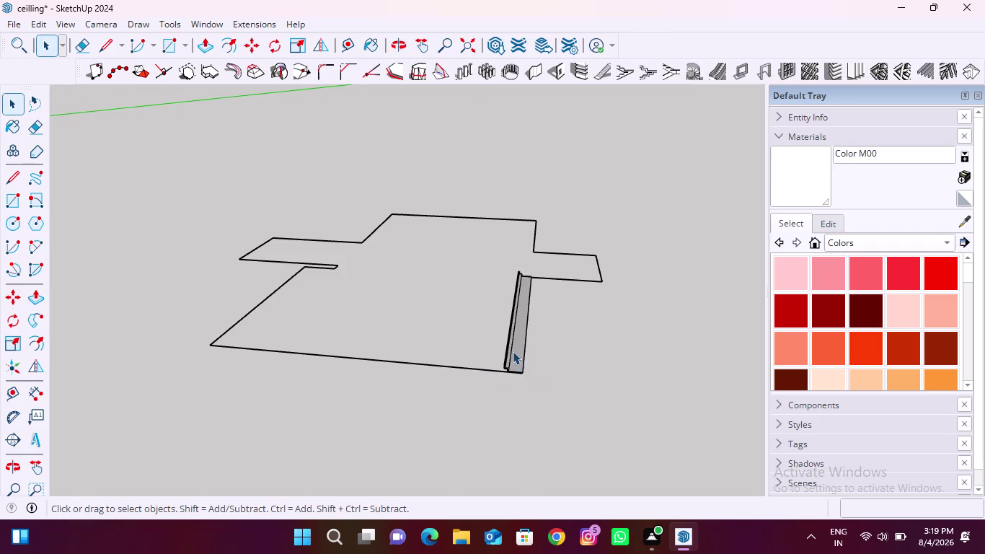
scroll(up, 3)
key(Escape)
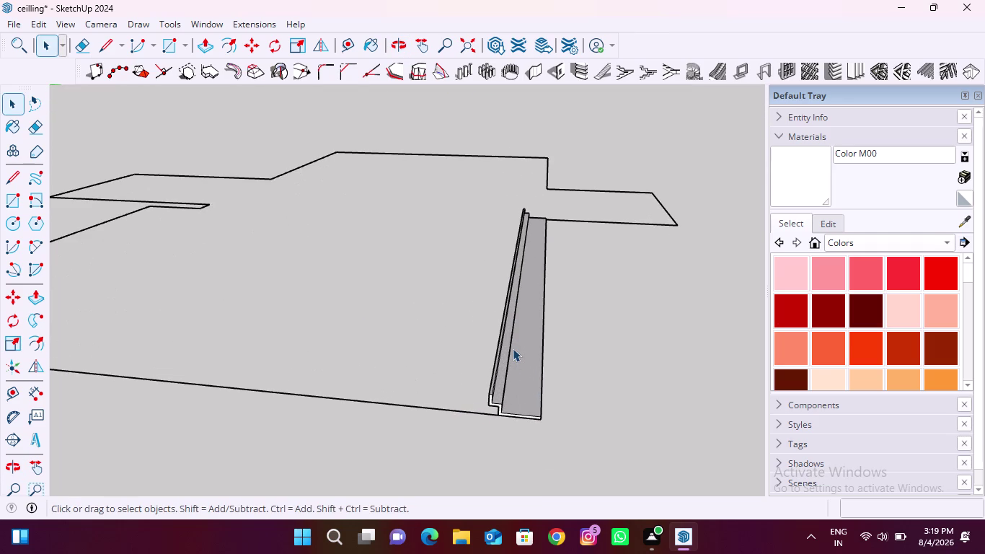
double_click(513, 348)
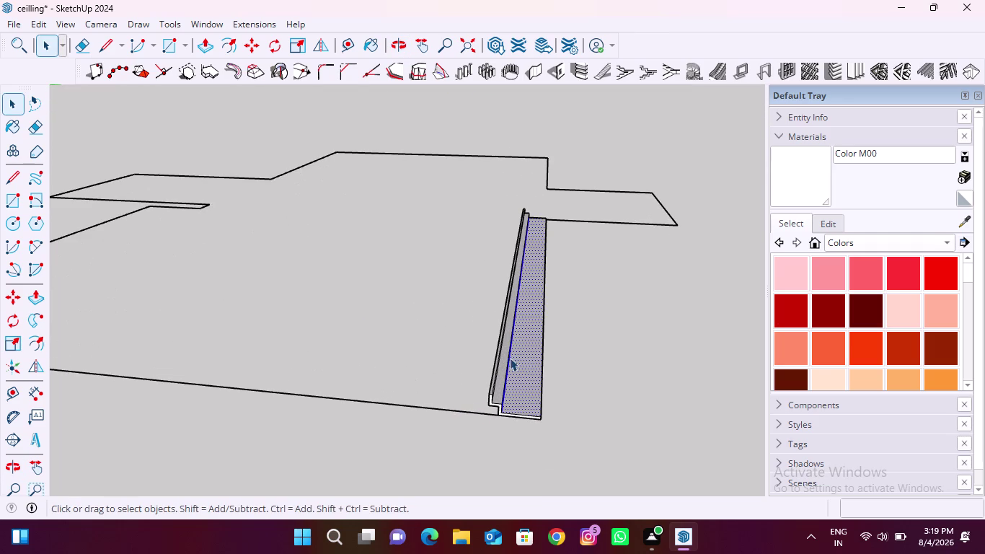
key(ctrl+z)
key(ctrl+z)
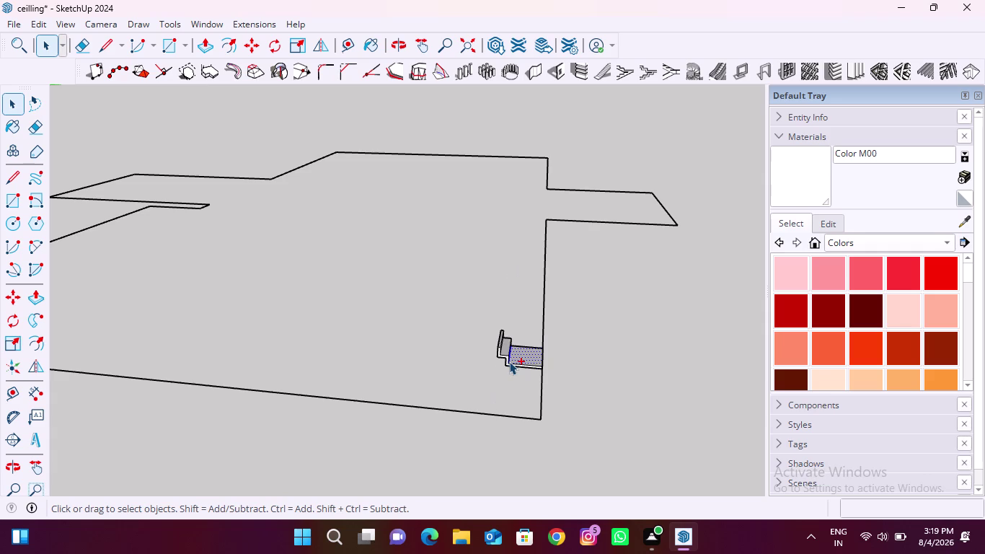
Window-select and delete the leftover strip stub and the stray lines.
scroll(up, 3)
drag(402, 290, 563, 406)
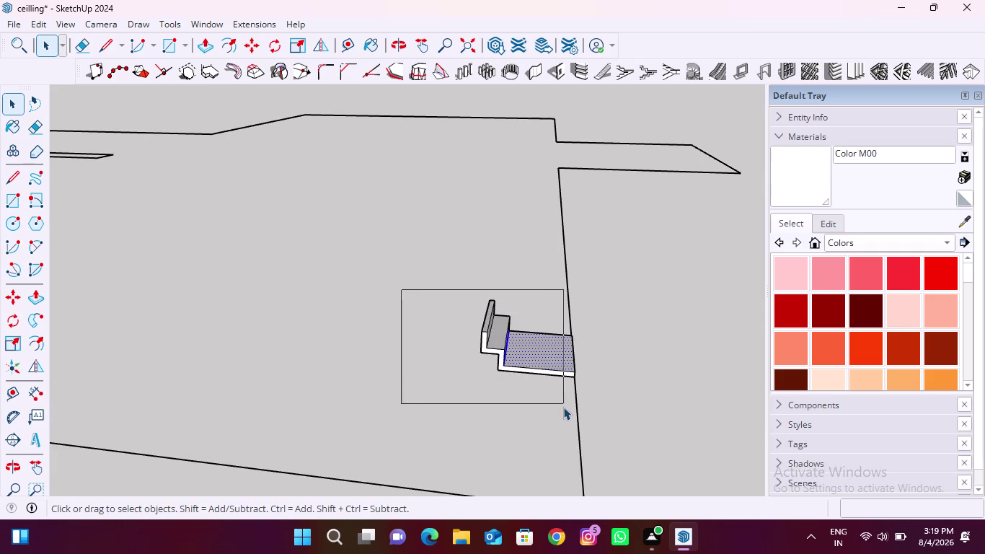
drag(563, 406, 563, 406)
key(Delete)
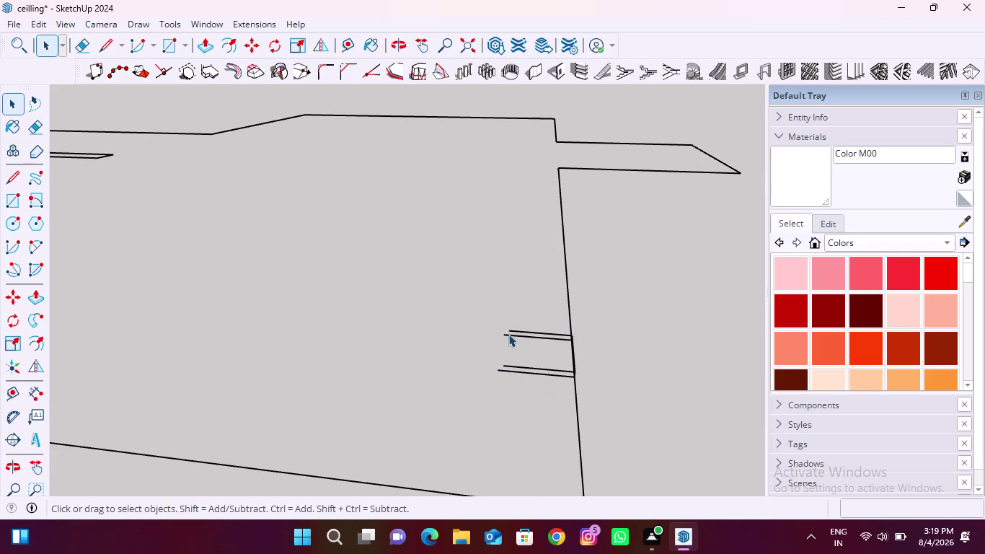
drag(458, 308, 644, 443)
key(Delete)
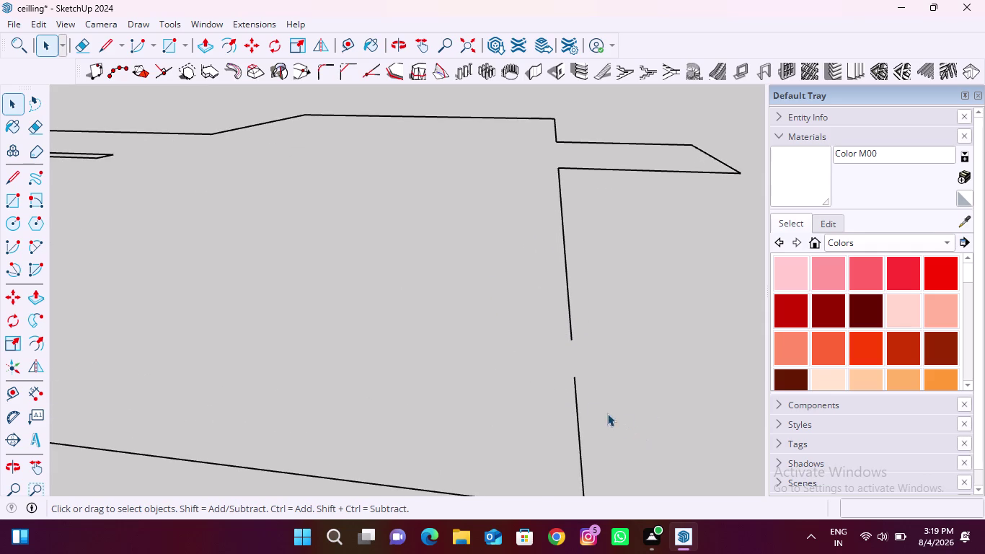
Draw a line across the right-edge gap and delete a selected stray element.
click(103, 42)
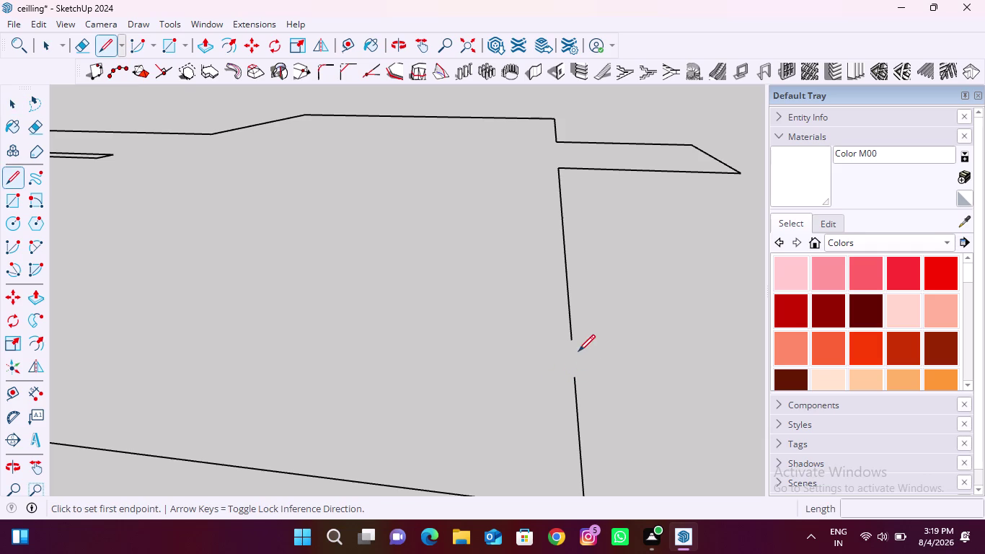
click(573, 339)
click(577, 384)
scroll(down, 3)
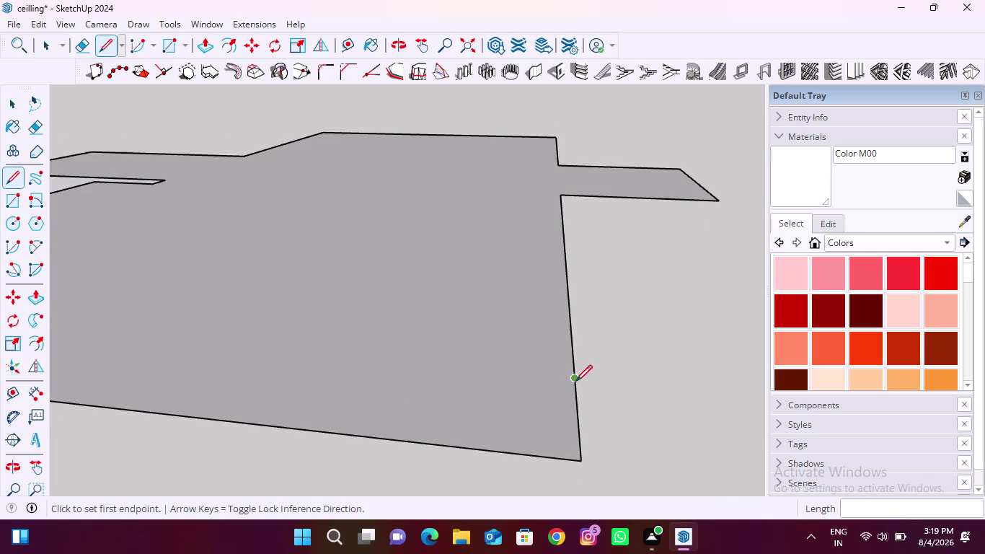
scroll(down, 3)
key(space)
click(522, 350)
key(Delete)
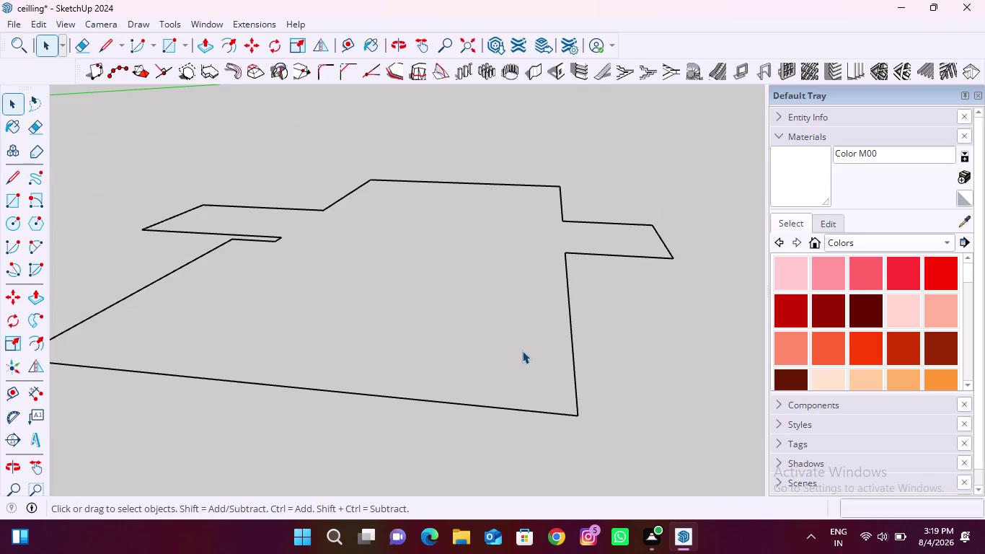
Try an offset on the ceiling face, then undo it.
click(235, 42)
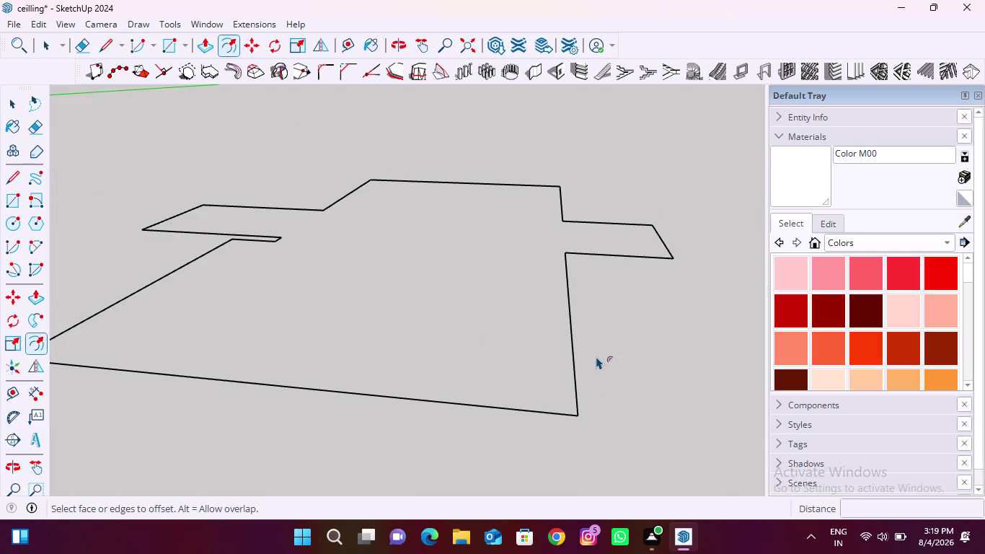
click(574, 380)
key(space)
key(ctrl+z)
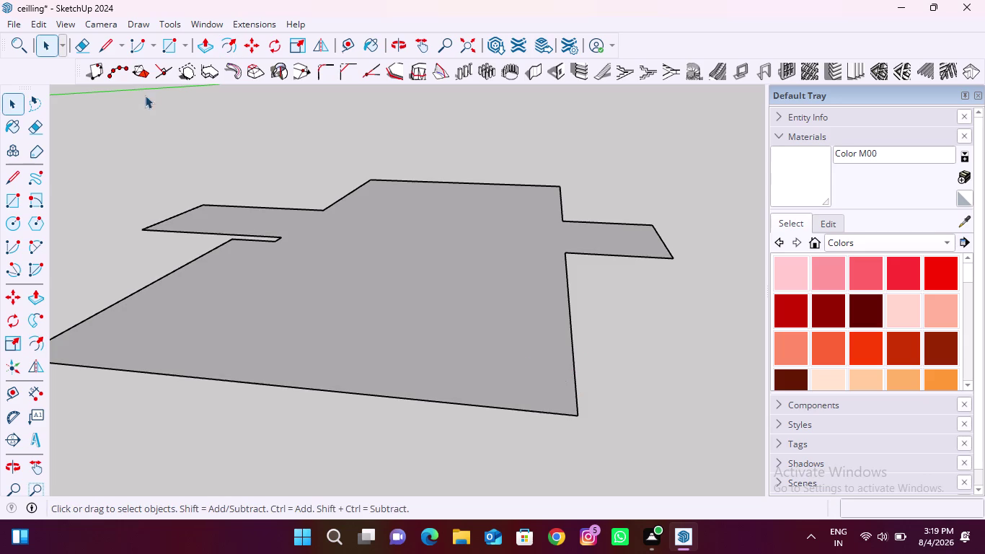
click(219, 45)
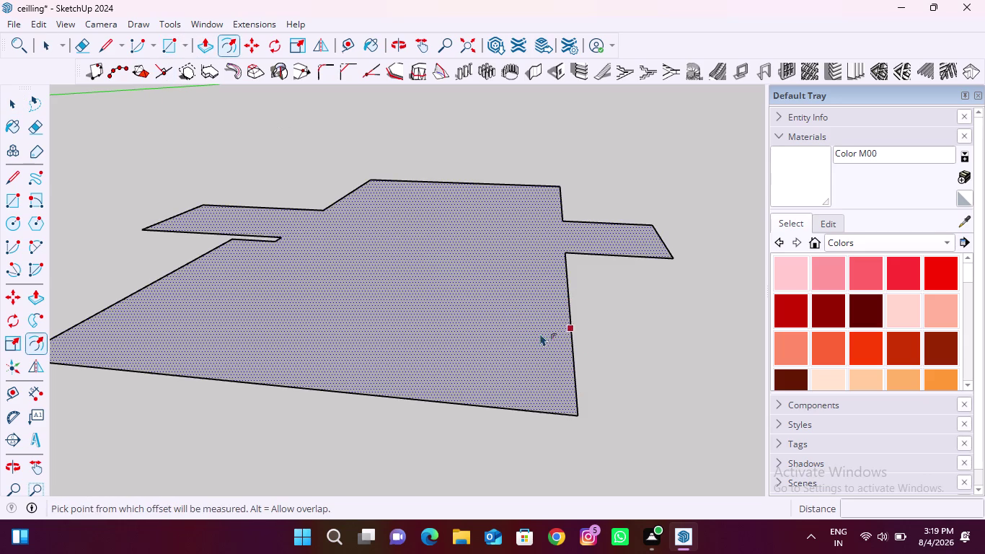
click(541, 337)
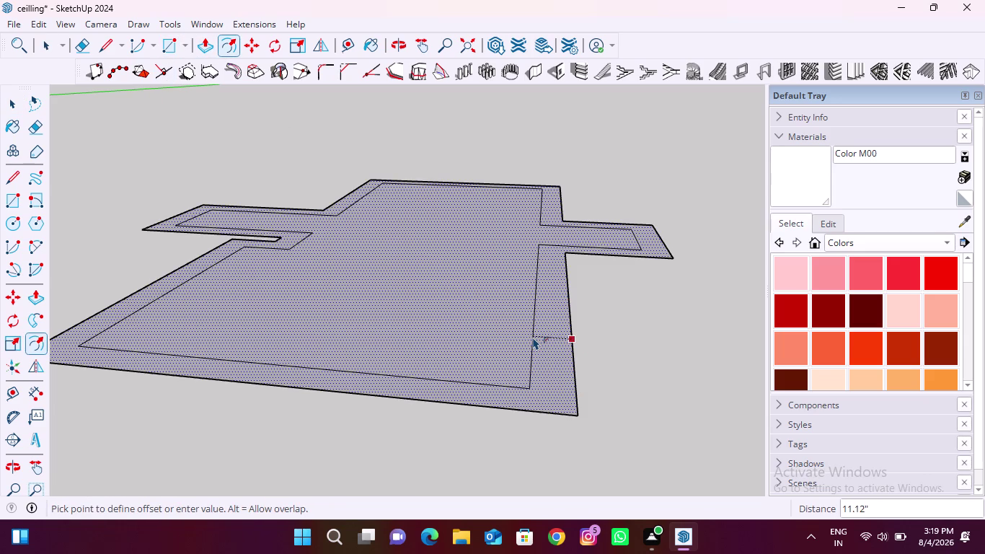
text(6.5)
key(shift+quotedbl)
key(Return)
key(Escape)
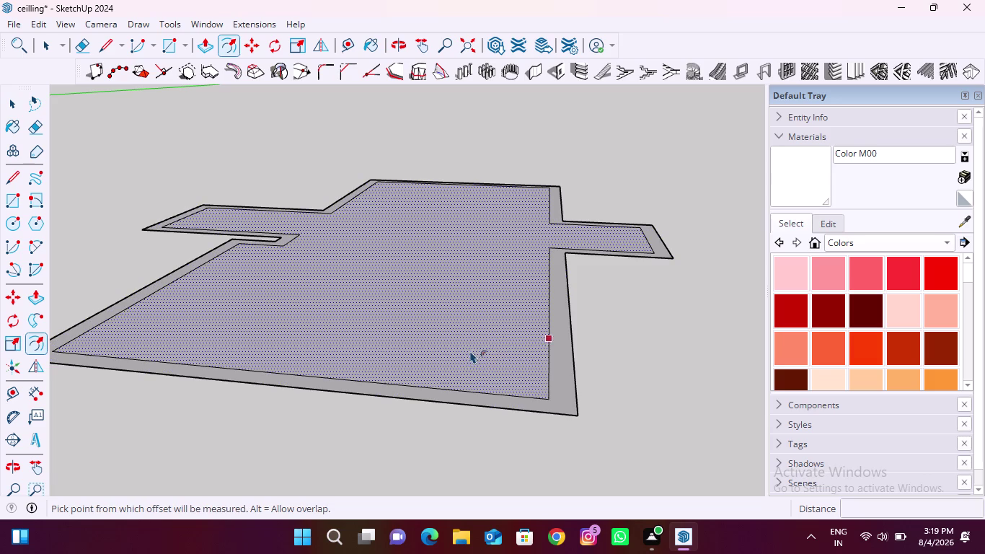
click(467, 351)
key(Escape)
key(space)
click(460, 349)
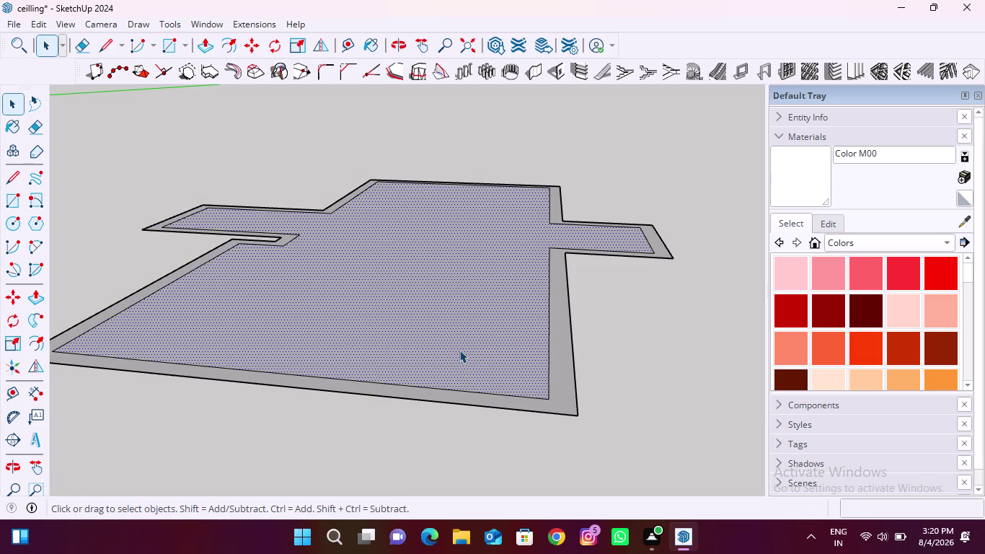
key(Delete)
scroll(down, 3)
scroll(down, 3)
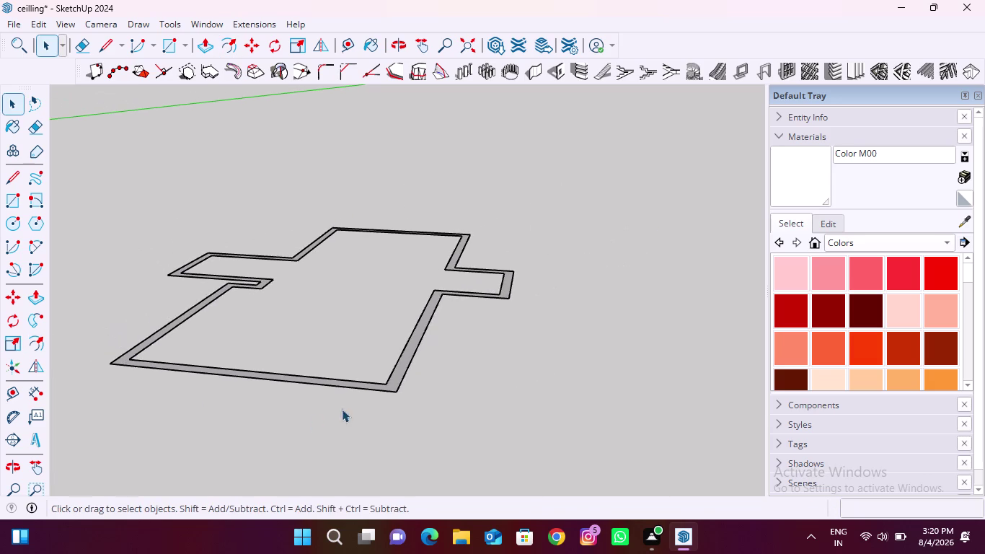
scroll(up, 3)
scroll(up, 3)
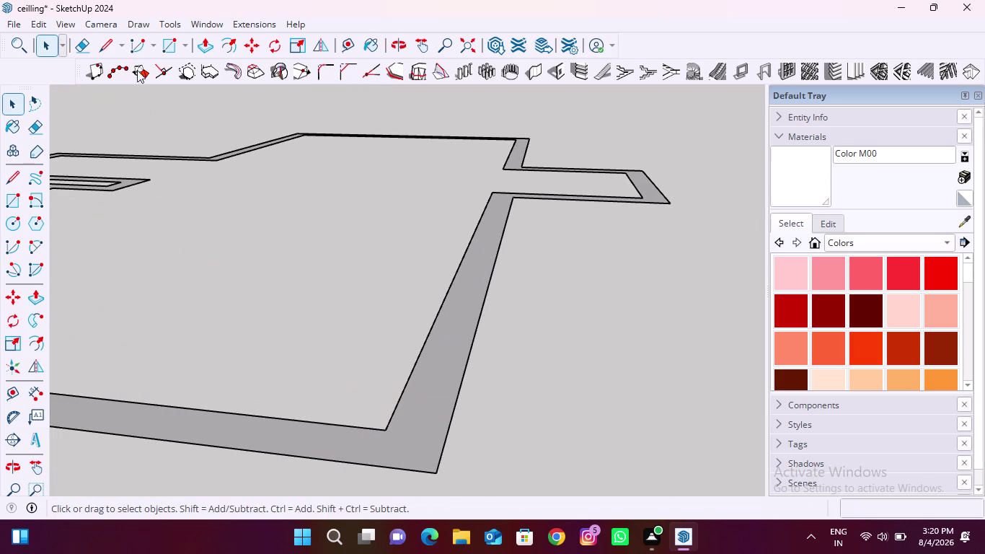
click(225, 42)
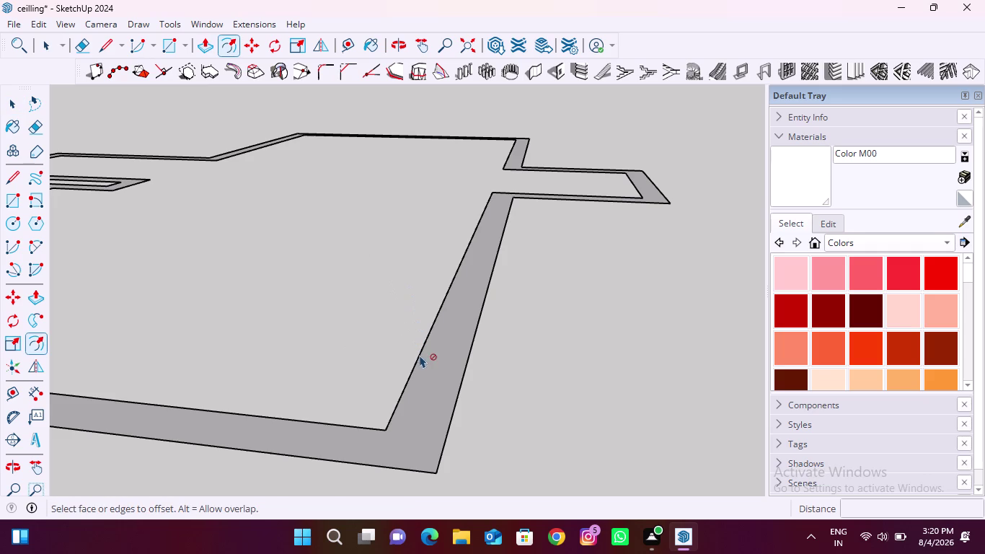
click(453, 388)
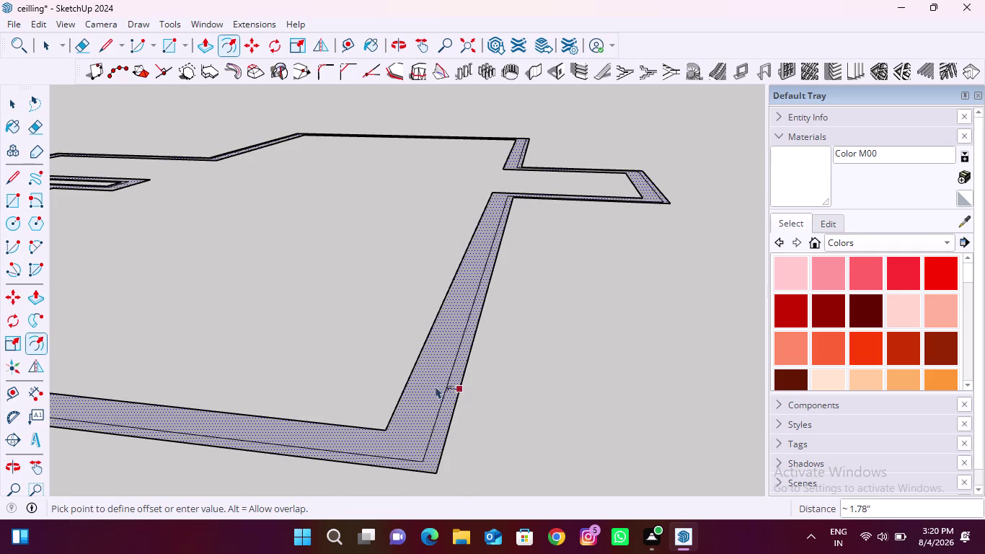
key(Escape)
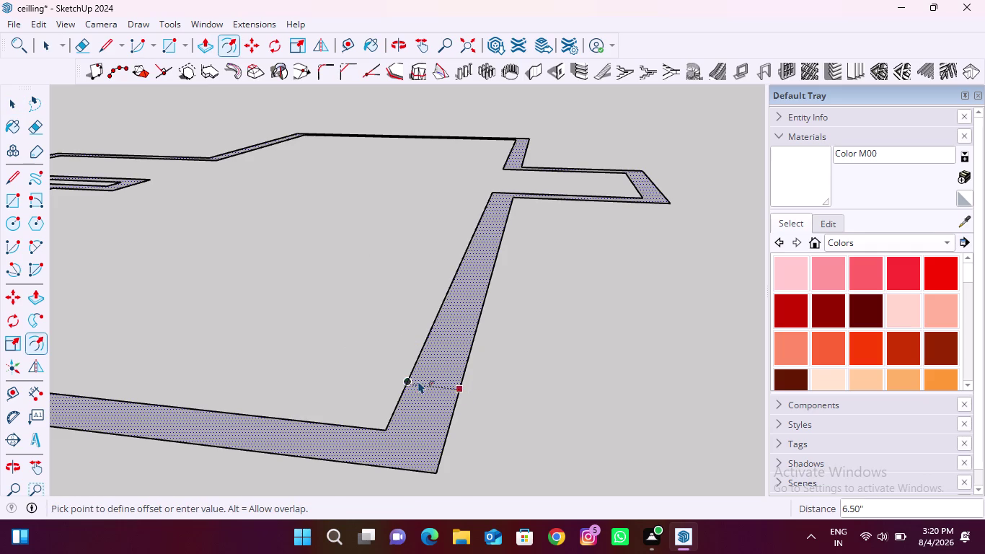
scroll(up, 3)
scroll(down, 3)
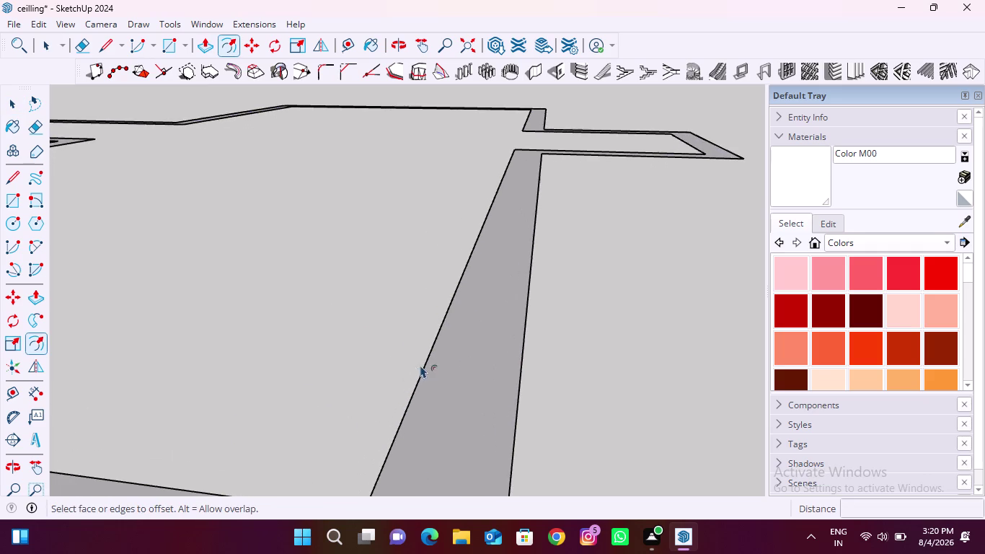
scroll(down, 3)
middle_drag(401, 375, 420, 393)
scroll(down, 3)
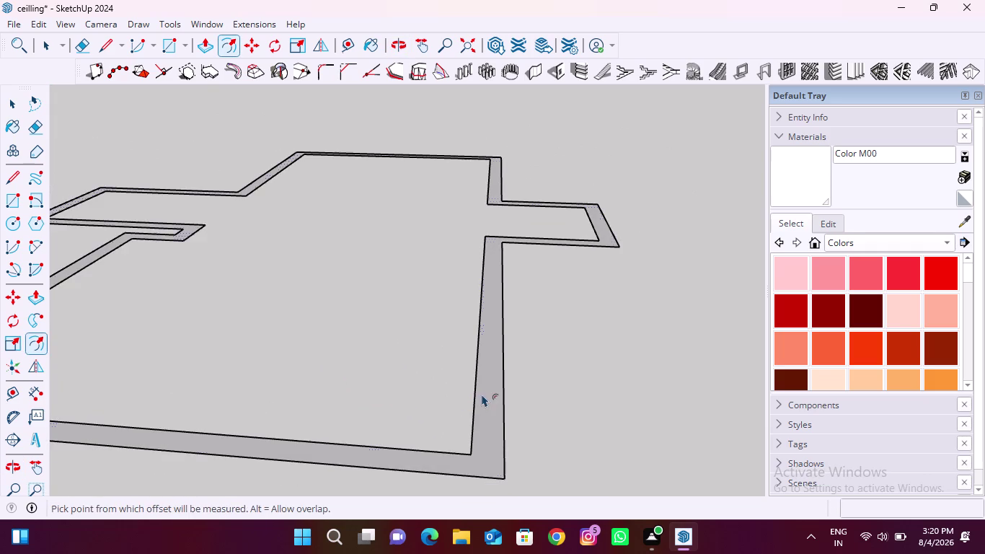
scroll(down, 3)
key(space)
click(474, 400)
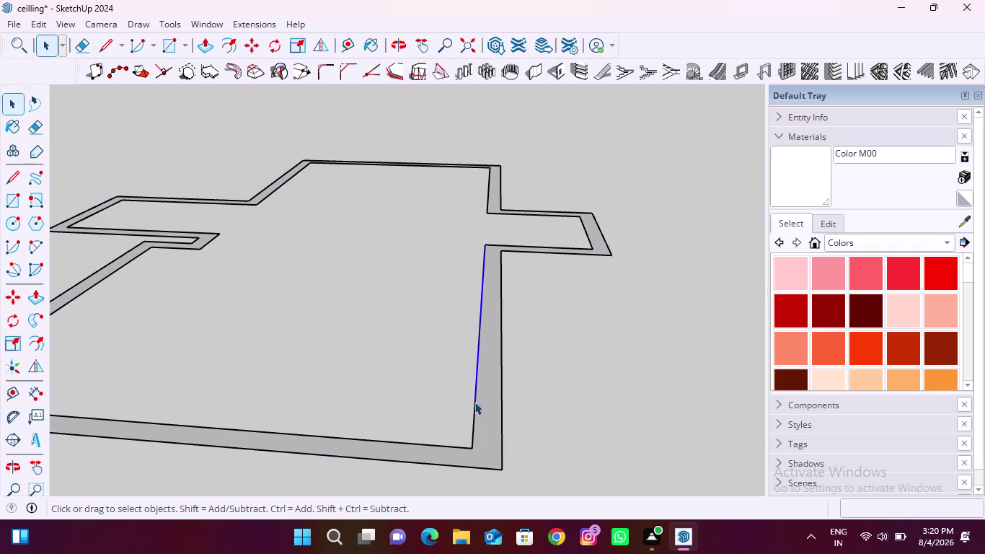
Clear the selection and pick the band's inner corner, right and bottom edges.
double_click(463, 446)
click(540, 417)
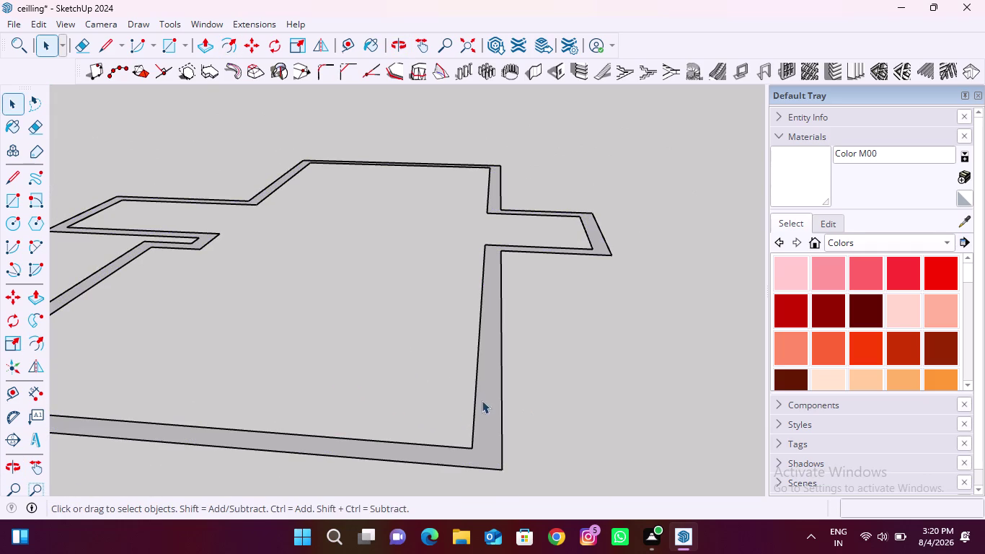
click(474, 404)
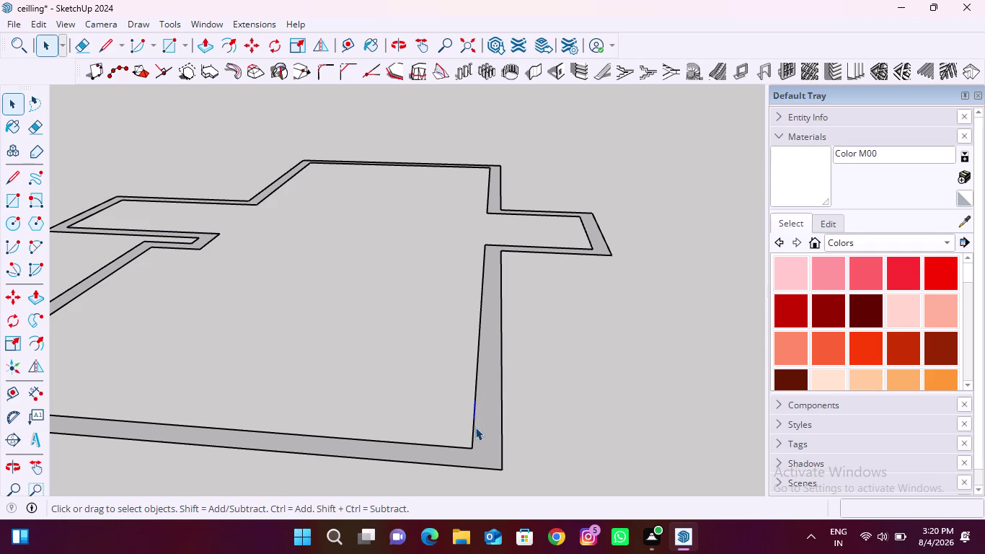
click(473, 430)
click(475, 410)
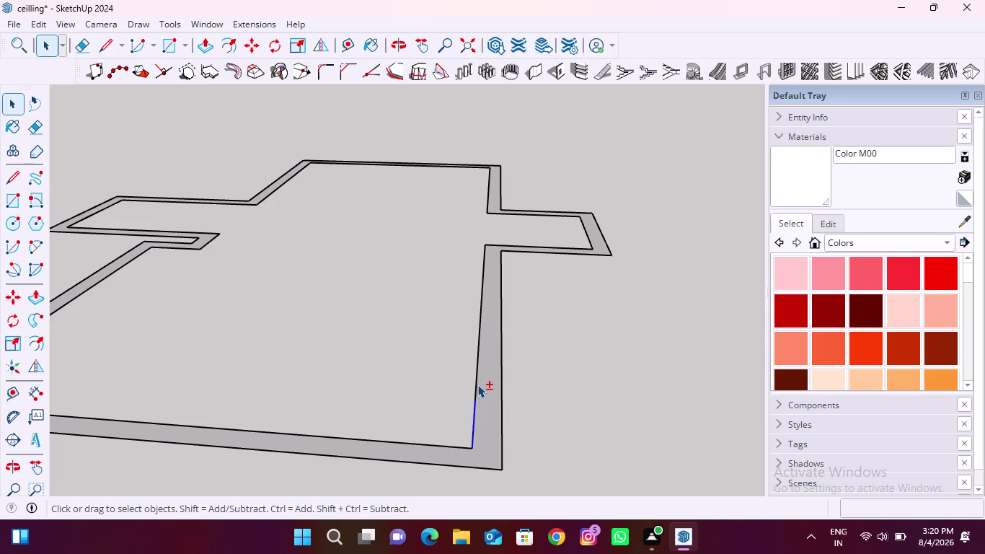
click(478, 384)
click(431, 445)
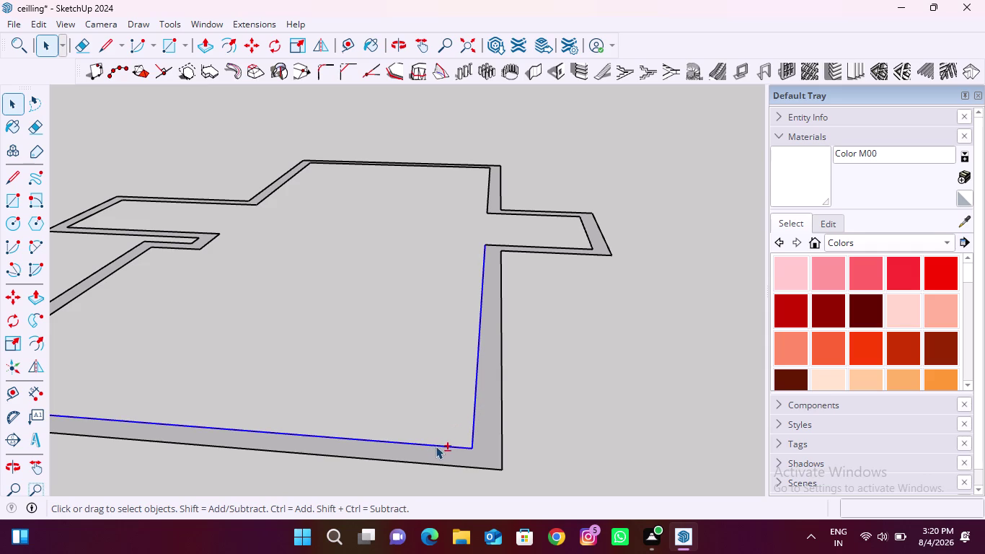
Add the band's inner notch and arm edges to the selection.
scroll(down, 3)
scroll(up, 3)
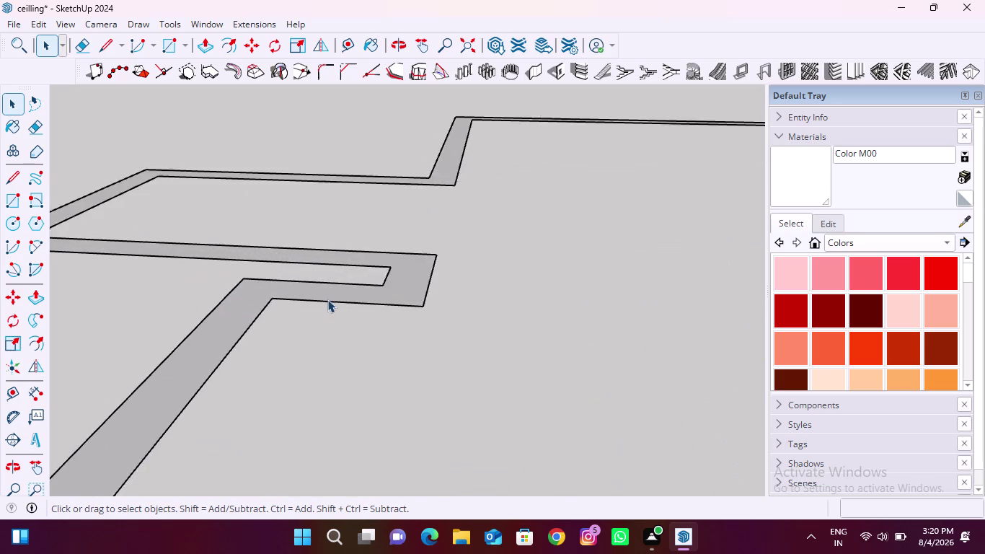
scroll(up, 3)
click(338, 303)
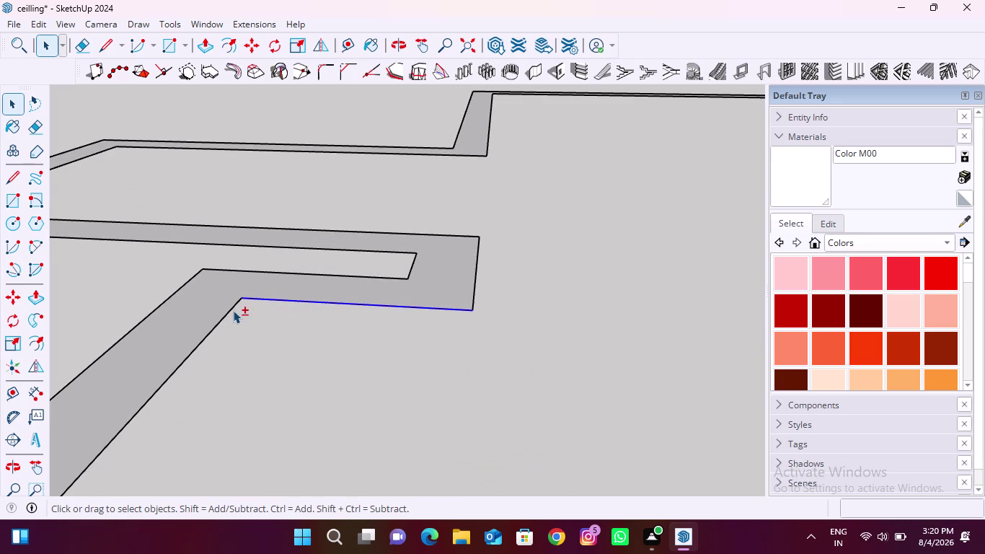
click(233, 310)
click(425, 235)
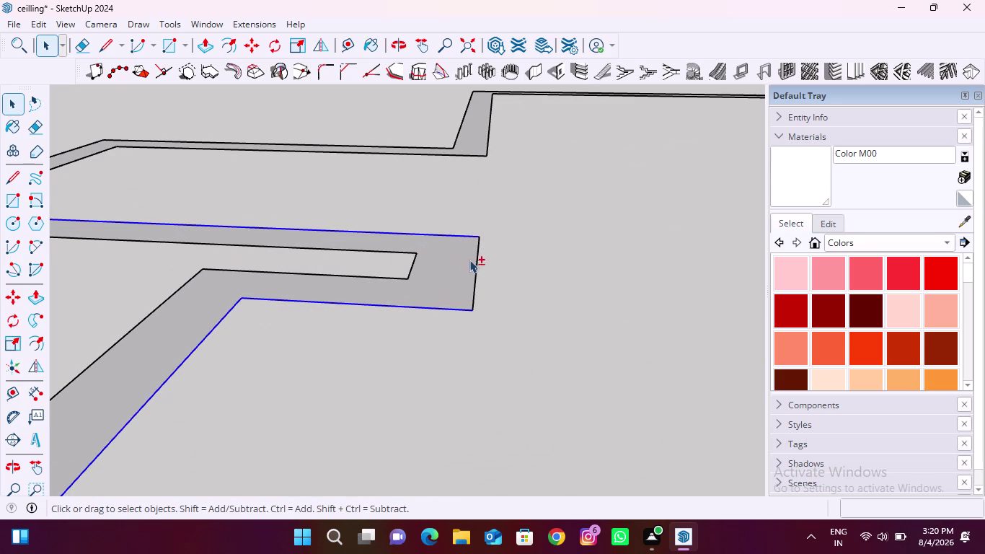
click(476, 267)
scroll(down, 3)
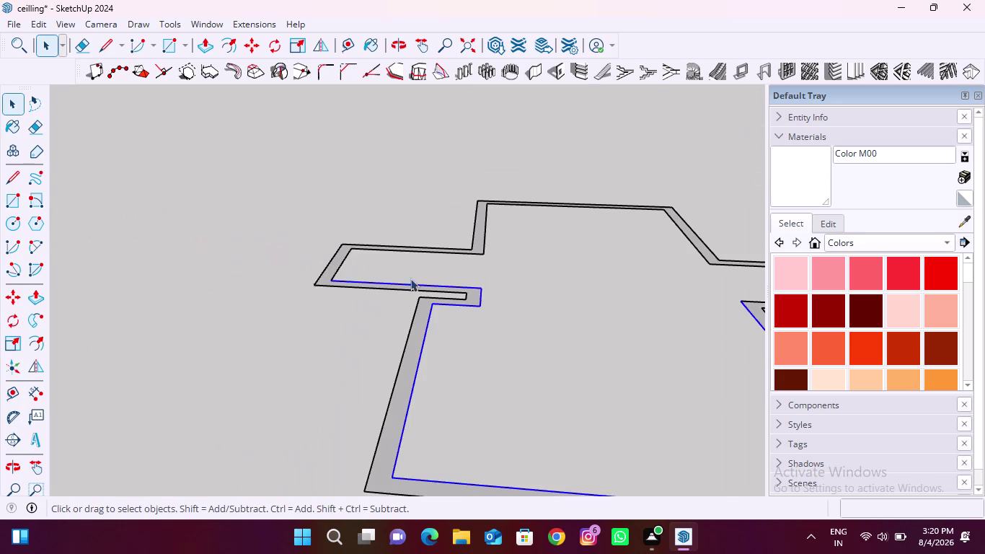
scroll(up, 3)
click(333, 268)
scroll(down, 3)
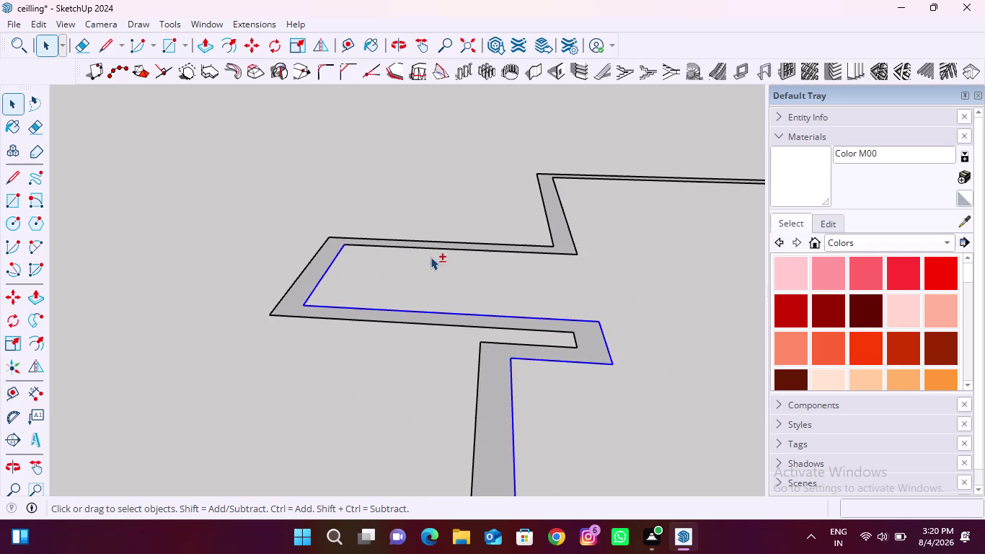
scroll(up, 3)
click(511, 254)
scroll(down, 3)
scroll(up, 3)
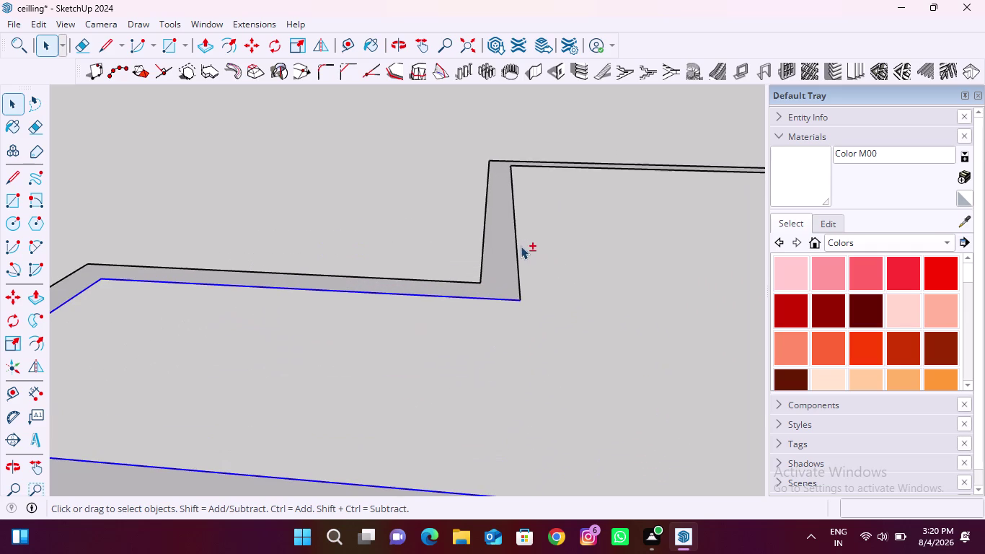
click(517, 254)
Add the remaining inner edges (slope, top, corner, jog) to complete the loop.
scroll(down, 3)
scroll(up, 3)
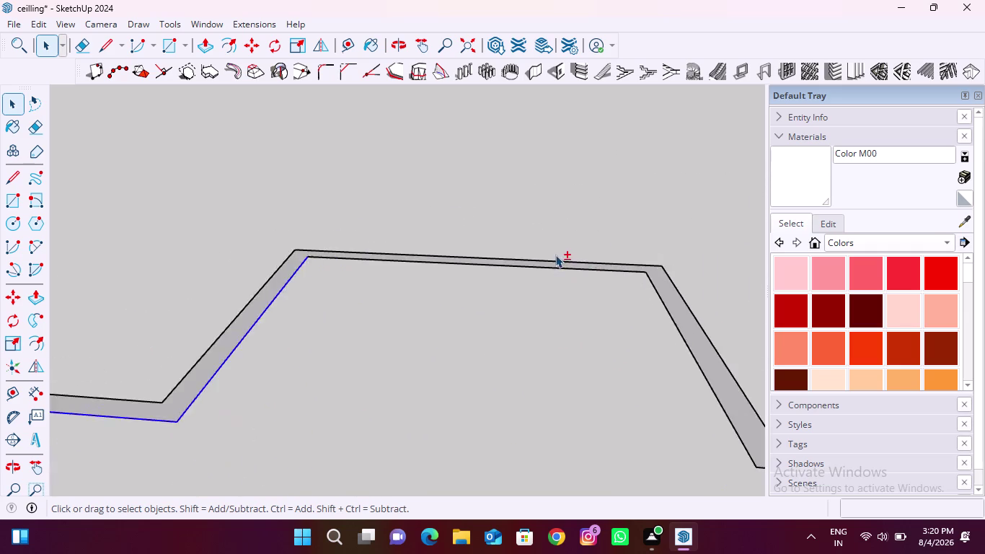
scroll(up, 3)
click(543, 276)
scroll(down, 3)
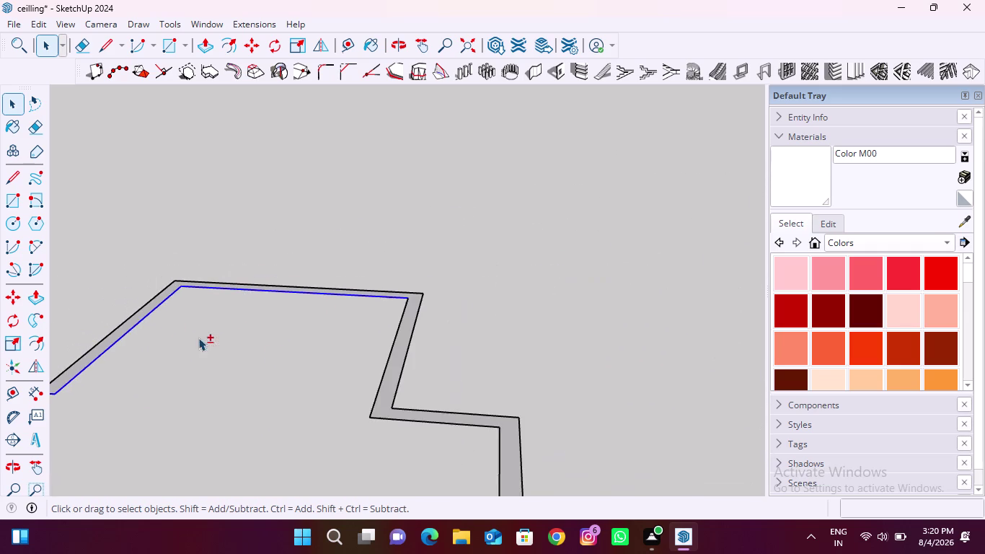
scroll(up, 3)
click(380, 393)
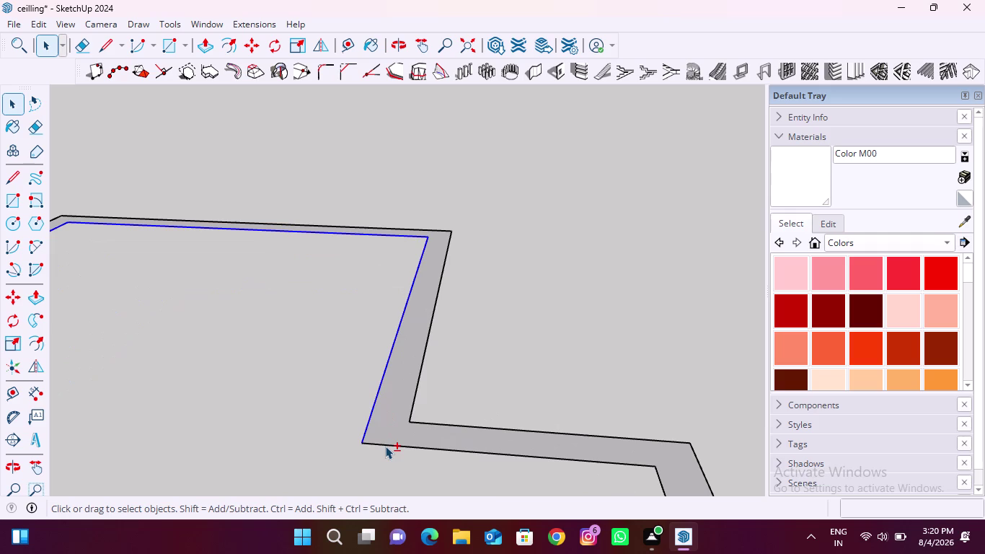
click(385, 446)
scroll(down, 3)
scroll(up, 3)
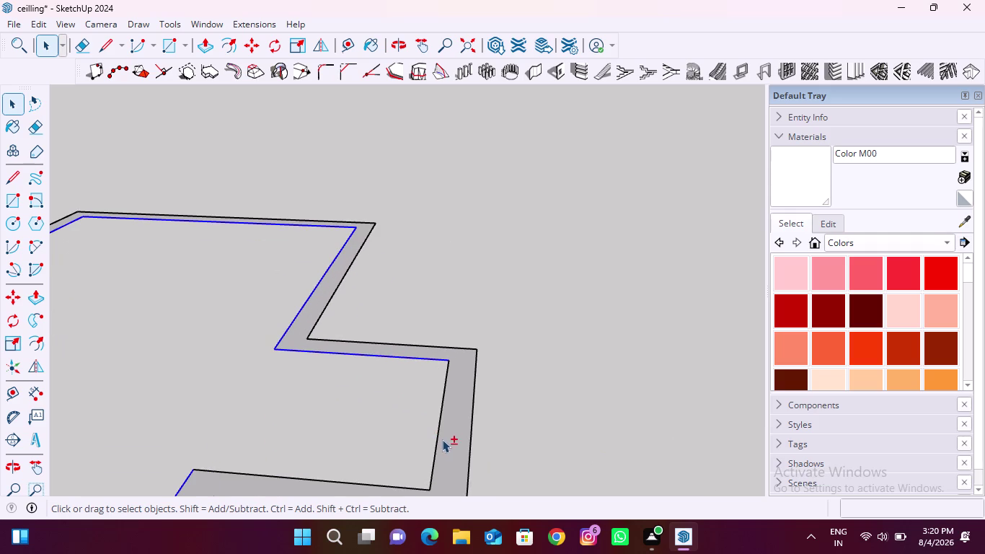
click(439, 440)
scroll(down, 3)
scroll(up, 3)
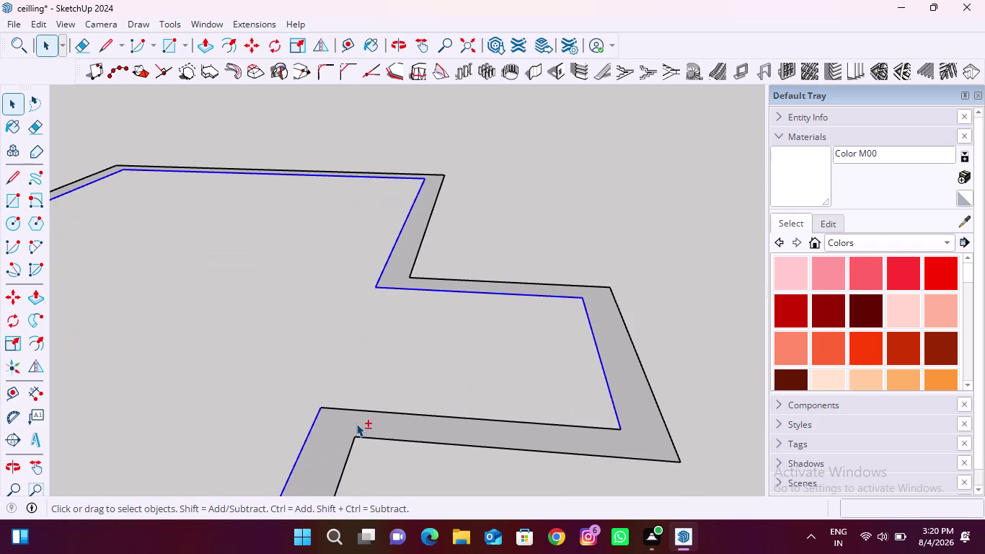
click(370, 411)
scroll(down, 3)
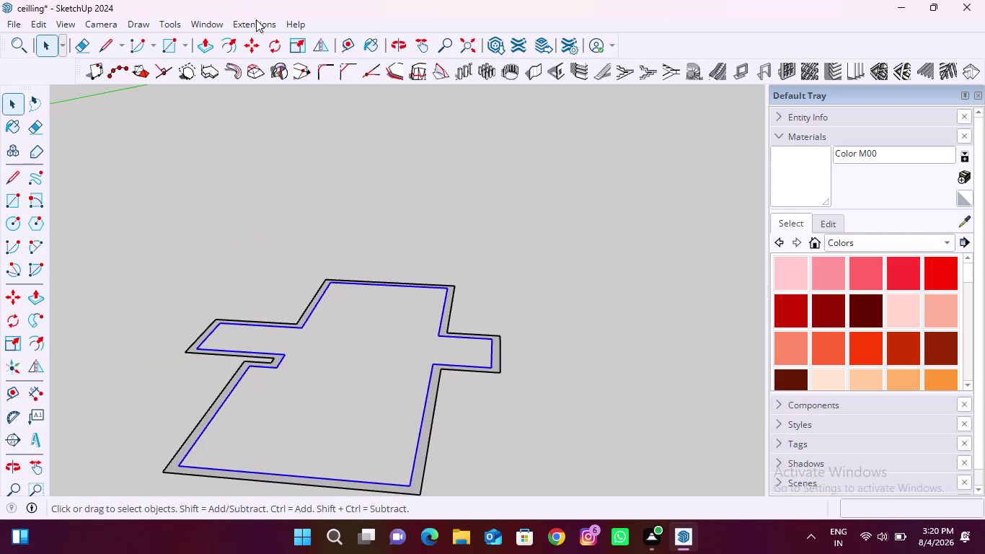
click(223, 43)
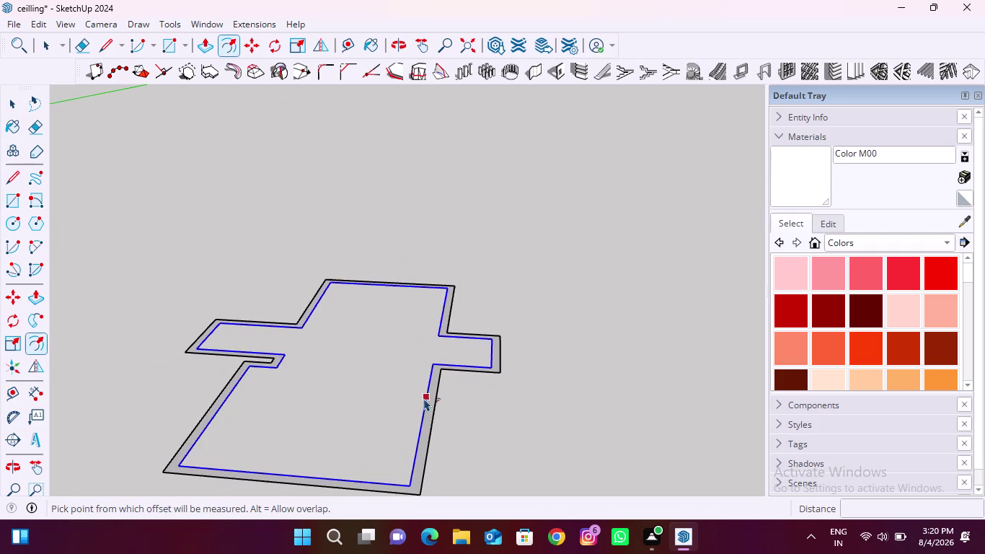
Offset the selected inner edges 12 mm inward.
click(424, 398)
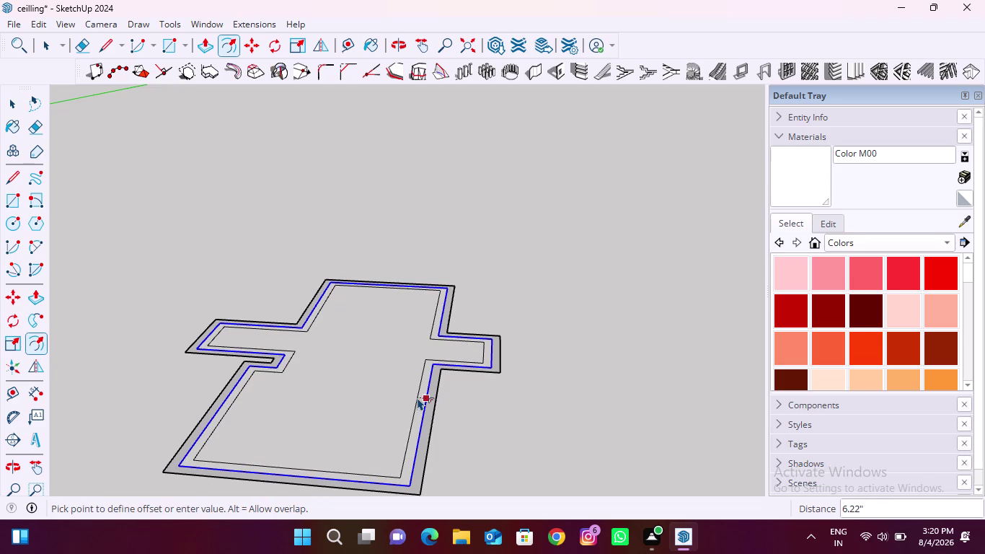
text(12)
text(m)
text(m)
key(Return)
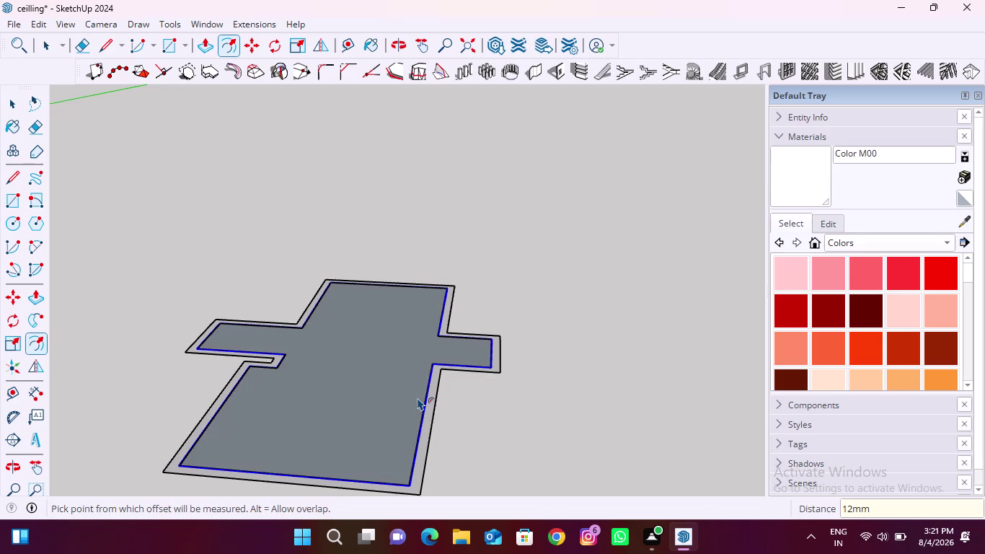
Delete the leftover central face inside the new 12 mm ring.
key(space)
click(505, 444)
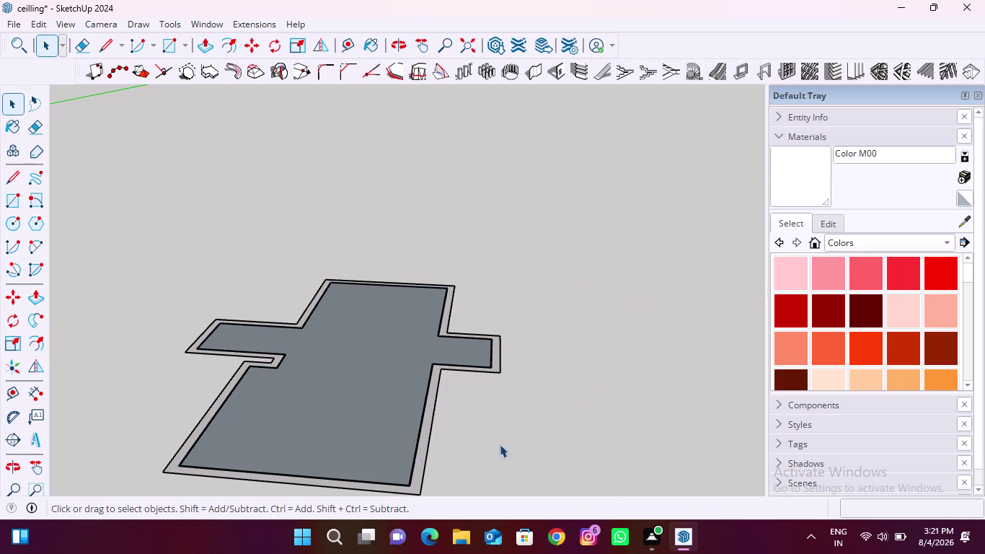
click(407, 398)
key(Delete)
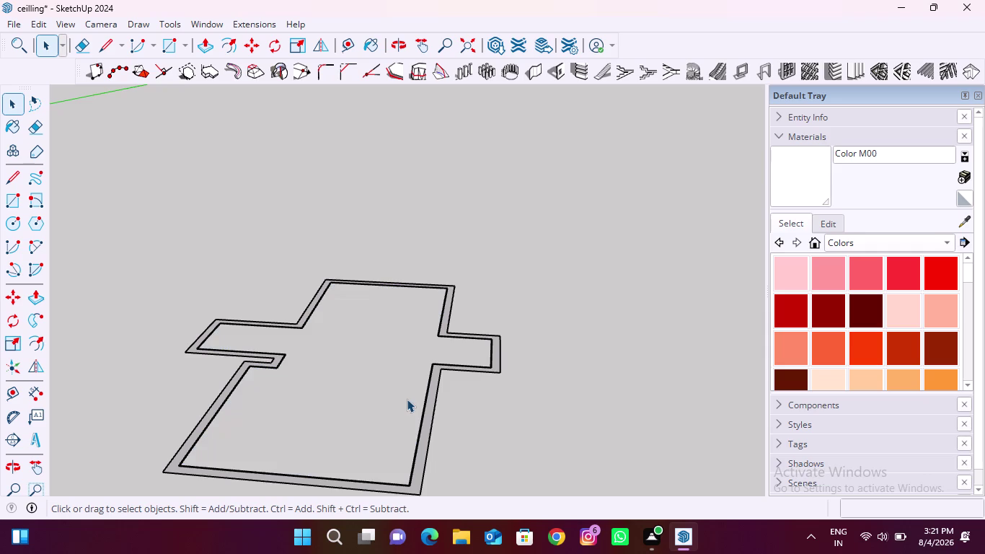
click(212, 47)
Push/pull the narrow strip face up 12 mm.
scroll(up, 3)
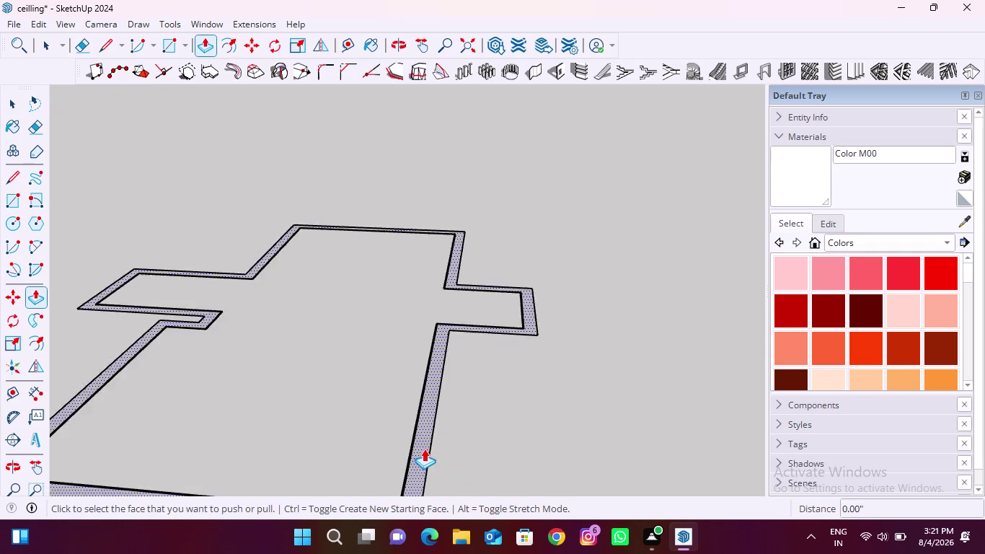
scroll(up, 3)
click(481, 399)
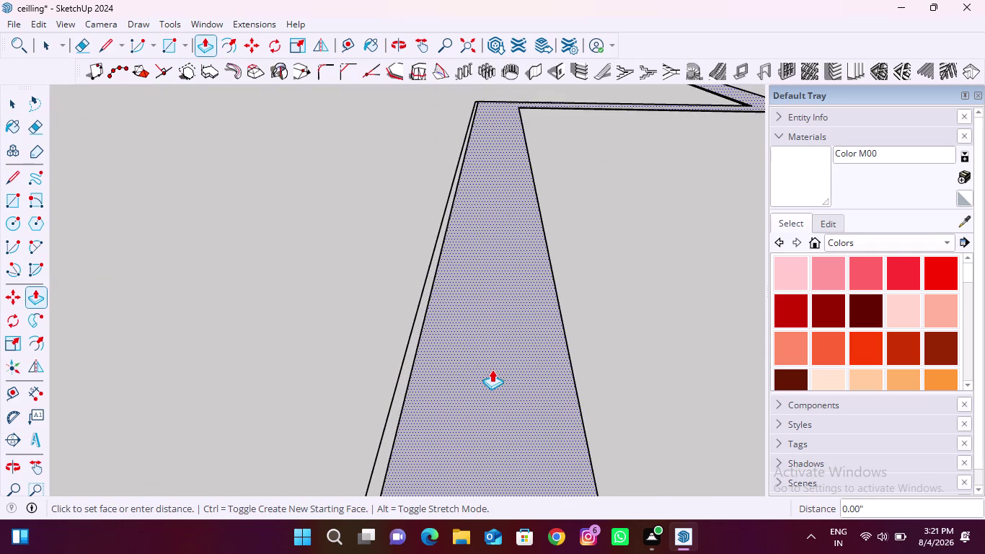
text(12)
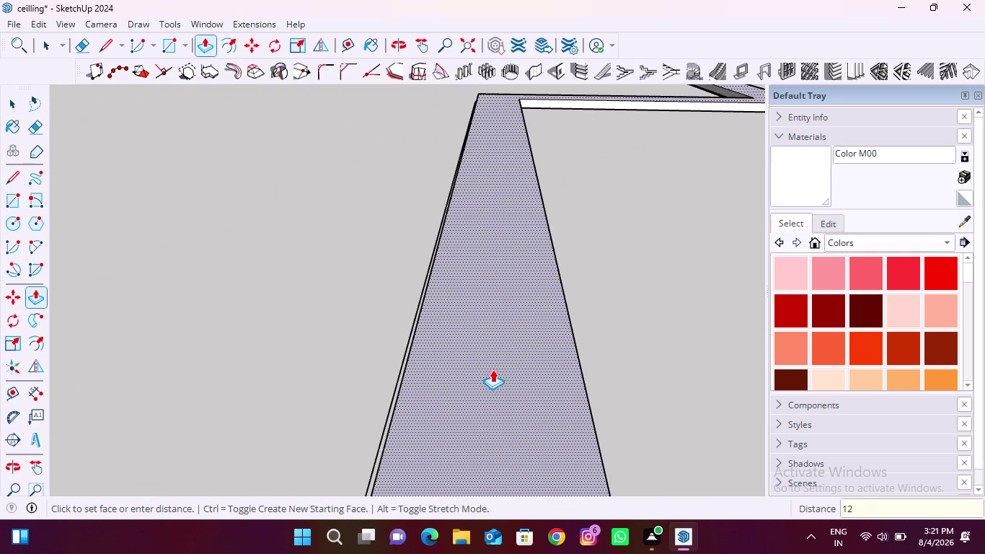
text(mm)
key(space)
Raise the border band face by 12 mm.
middle_drag(497, 368, 679, 303)
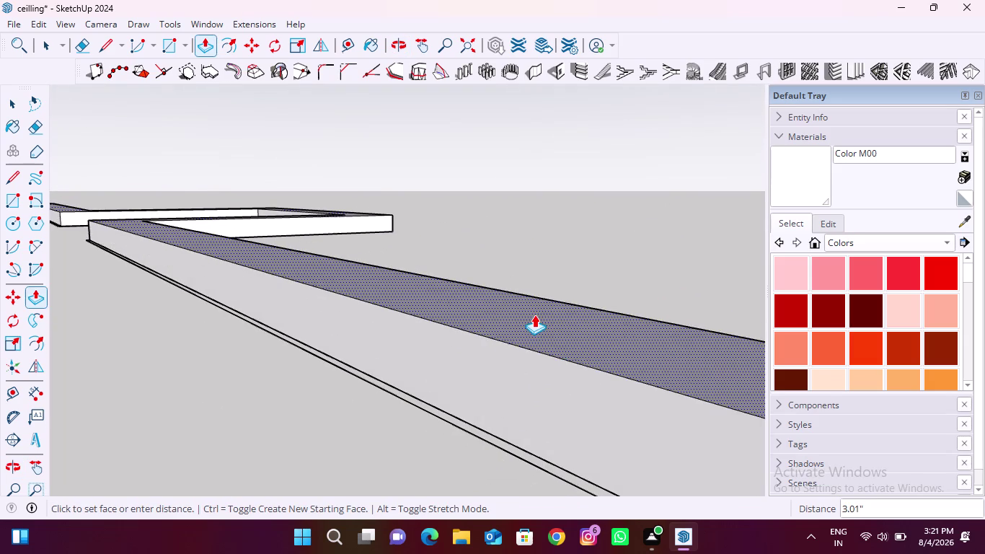
key(Escape)
click(487, 398)
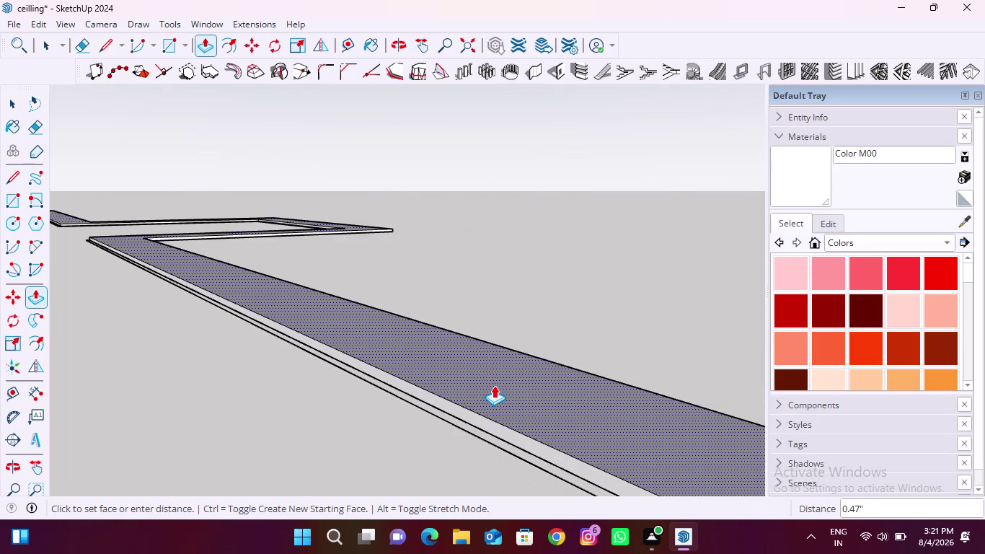
text(12)
text(mm)
key(Return)
Orbit around the raised strip and band, viewing them from below and above.
scroll(down, 3)
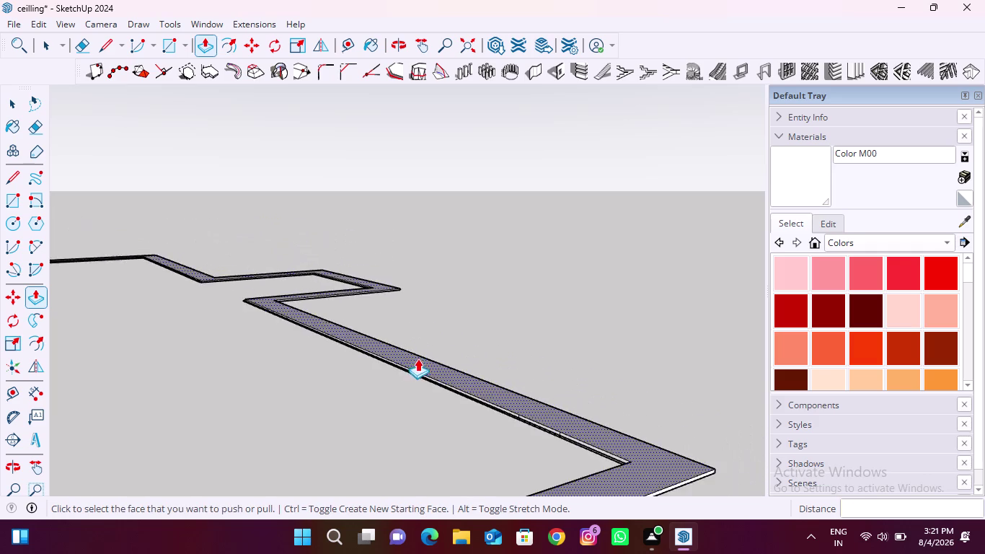
scroll(down, 3)
scroll(up, 3)
middle_click(526, 462)
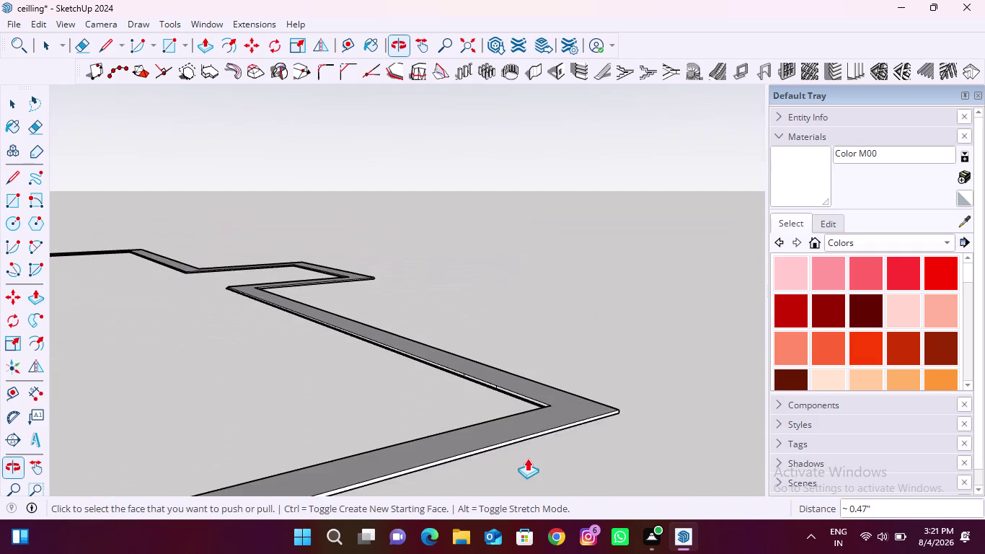
scroll(up, 3)
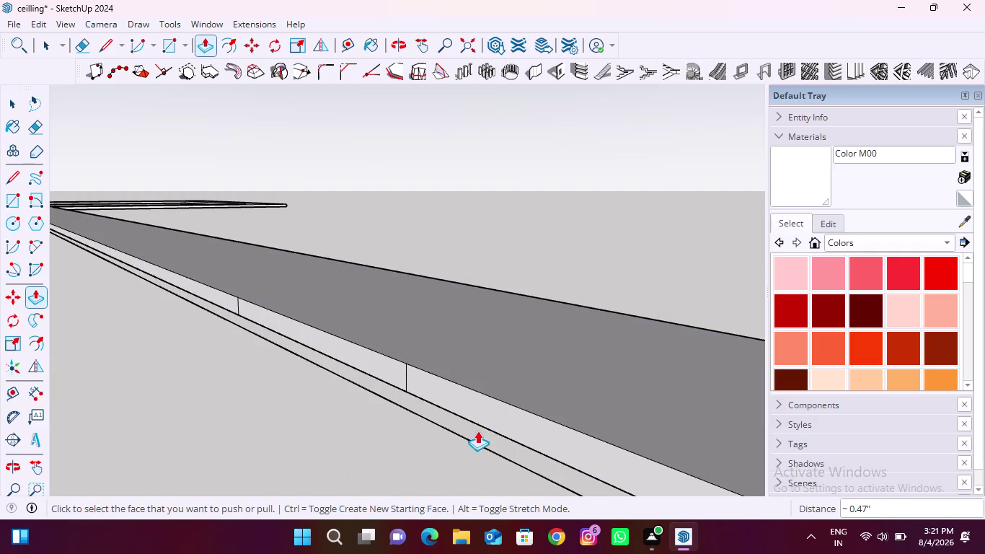
scroll(down, 3)
scroll(up, 3)
middle_drag(484, 427, 500, 389)
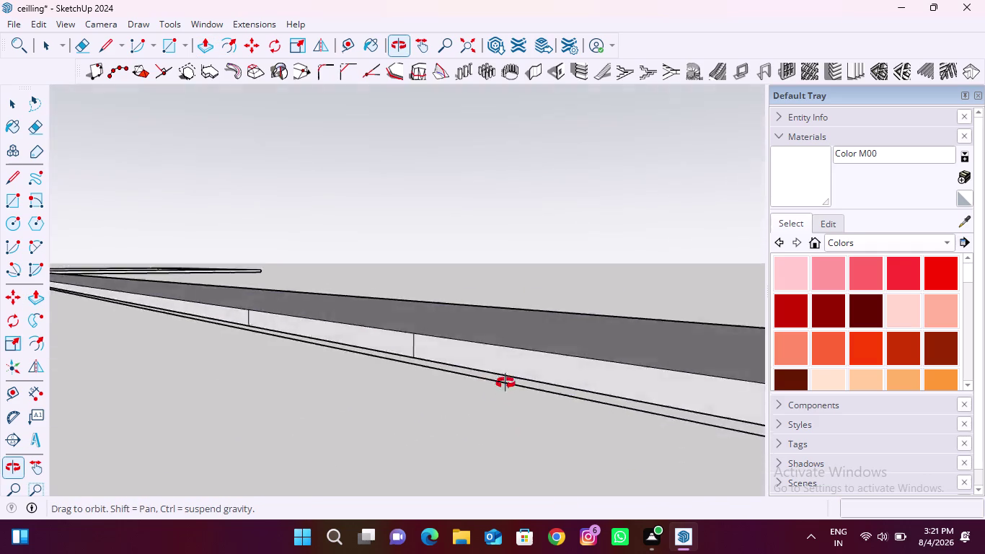
middle_drag(500, 389, 367, 318)
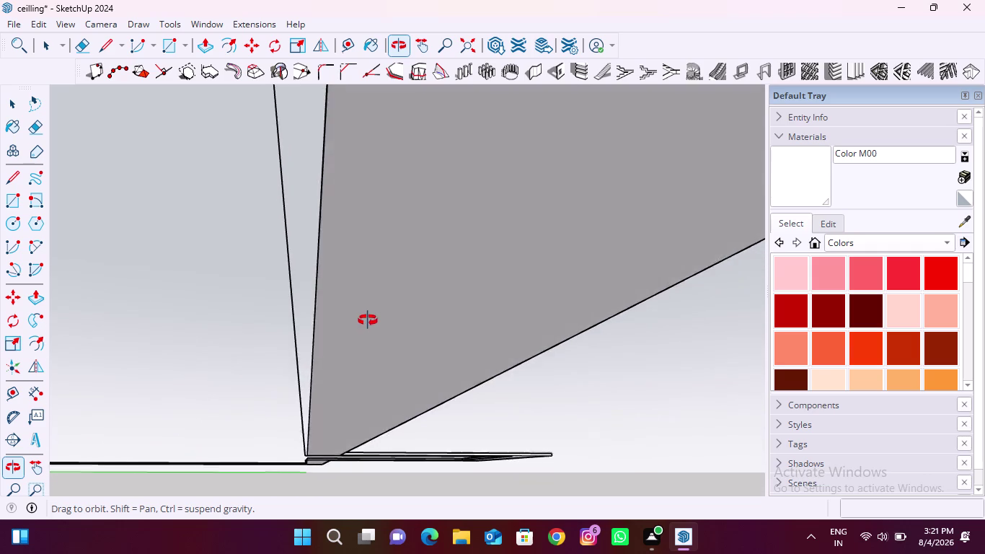
middle_drag(367, 318, 385, 418)
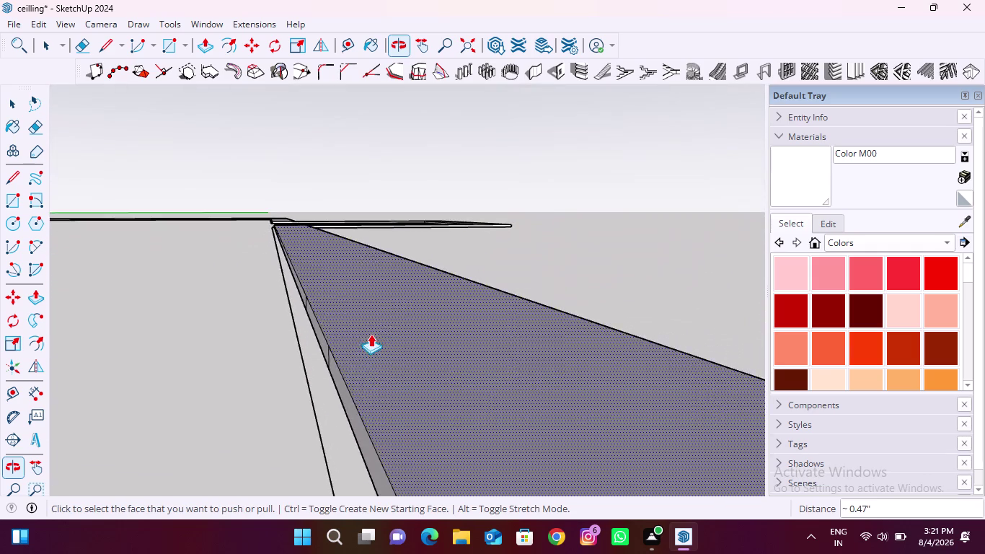
scroll(down, 3)
Undo the last two edits and orbit in to check the band corner.
key(ctrl+z)
key(ctrl+z)
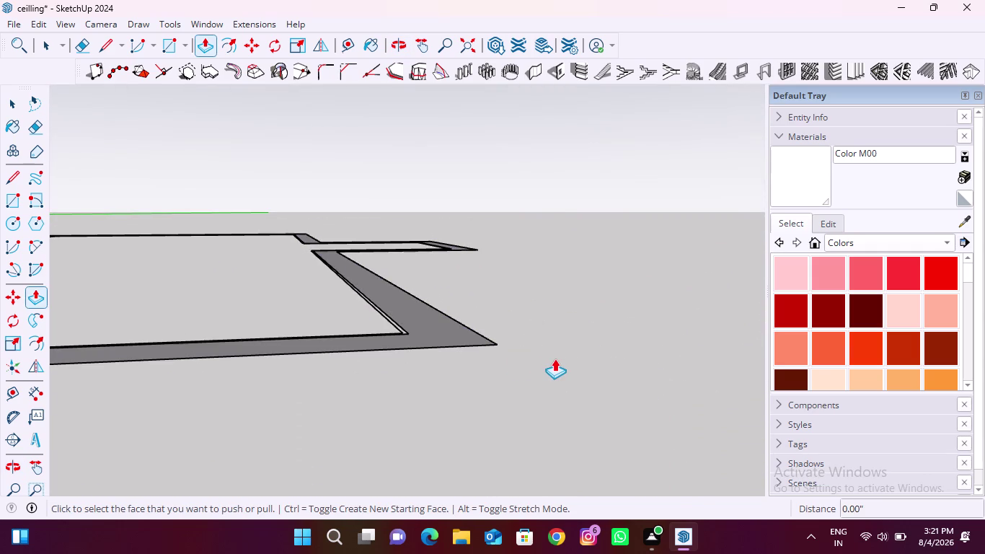
scroll(down, 3)
key(space)
middle_drag(416, 334, 417, 342)
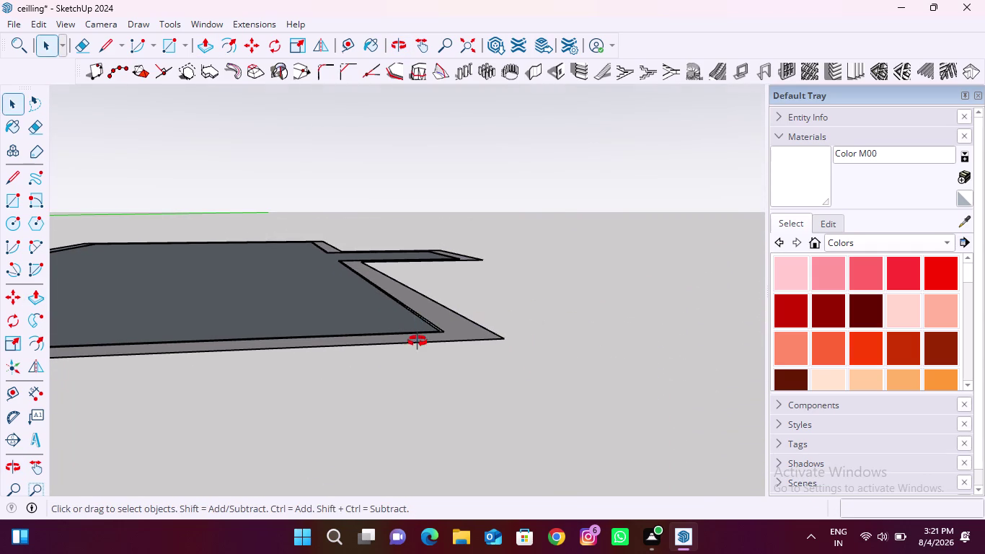
middle_drag(418, 341, 365, 435)
scroll(up, 3)
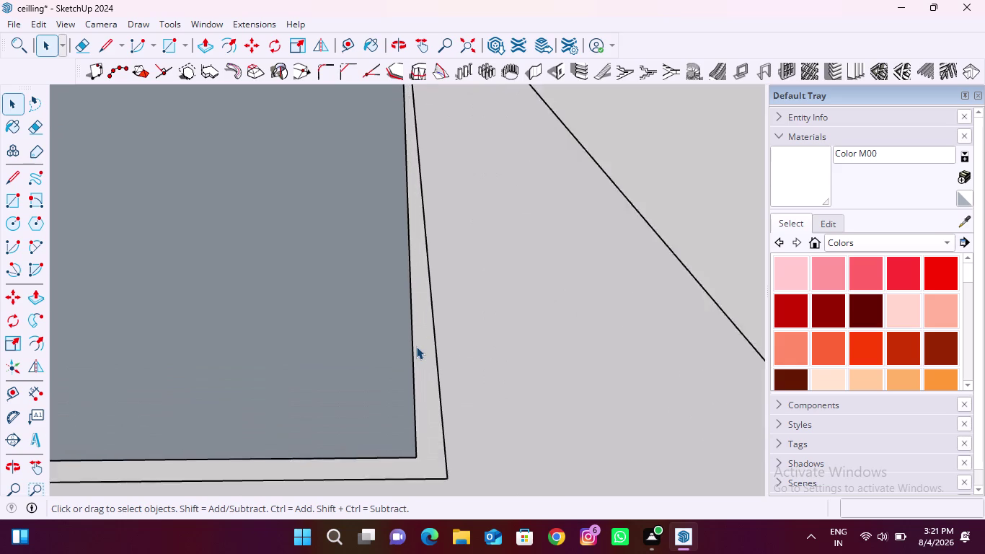
scroll(up, 3)
scroll(down, 3)
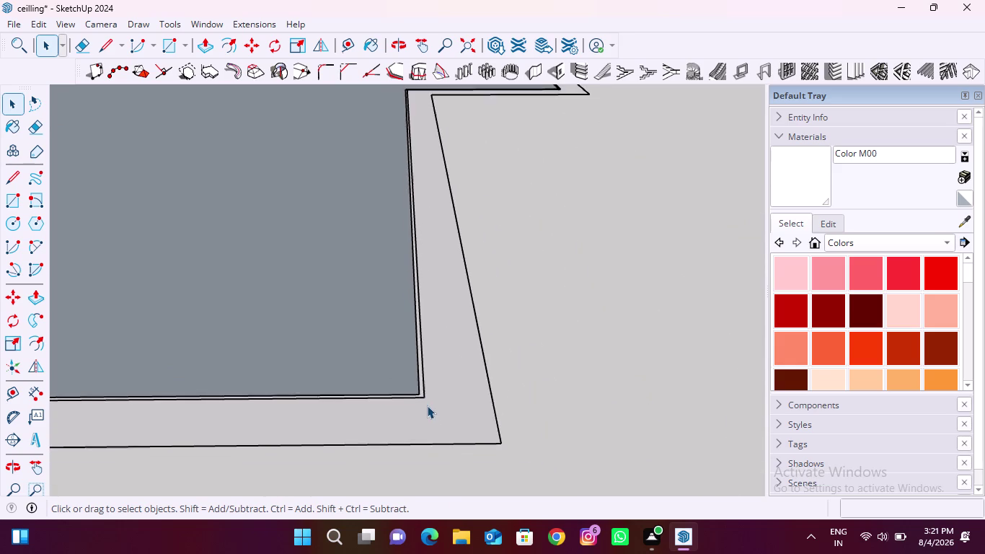
scroll(down, 3)
scroll(down, 3)
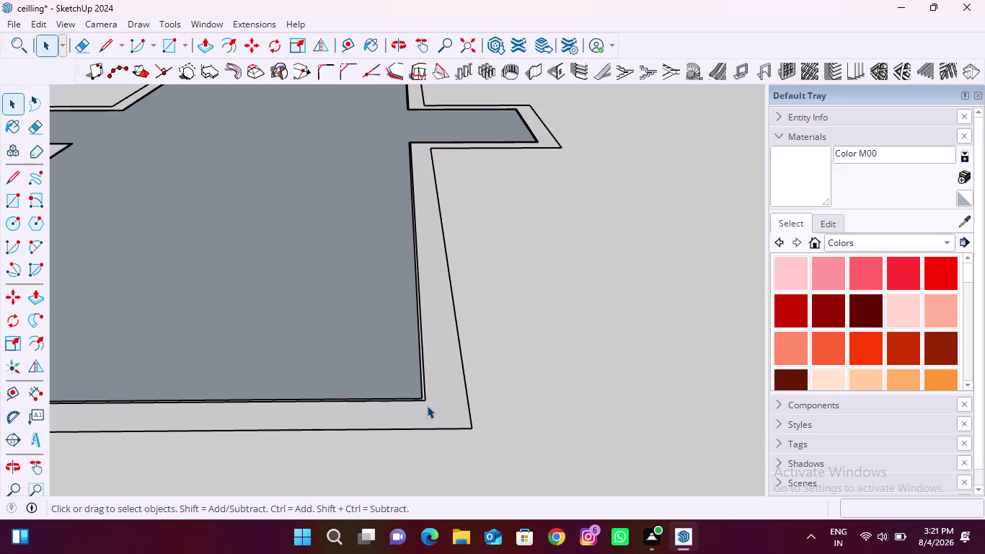
scroll(up, 3)
scroll(up, 3)
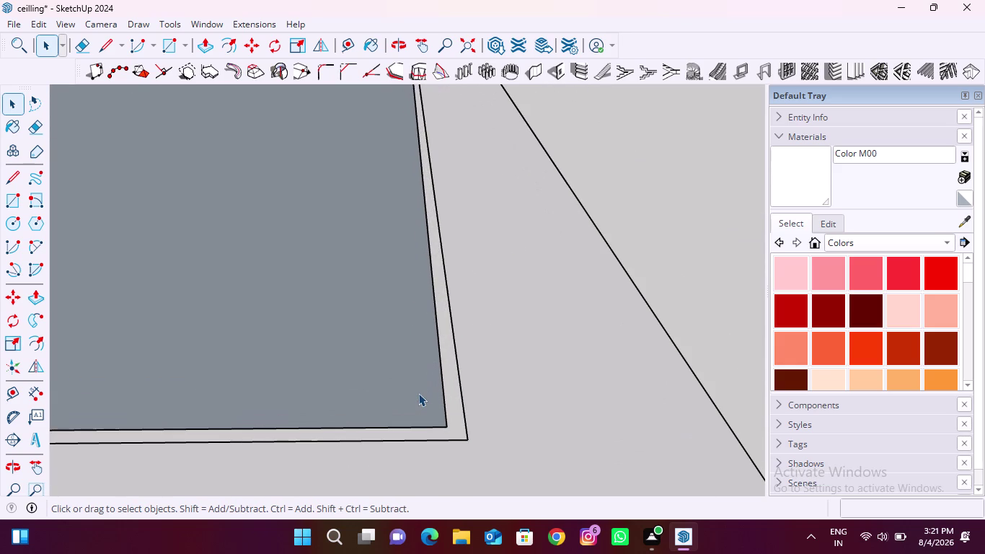
Undo the remaining strip and offset edits, leaving only bare outline edges.
key(Escape)
scroll(down, 3)
key(ctrl+z)
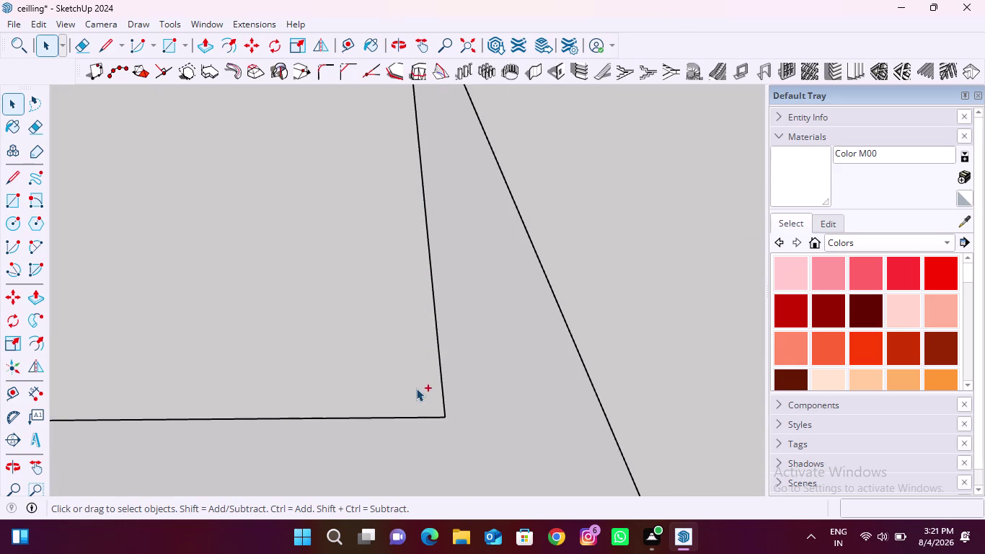
key(ctrl+z)
scroll(down, 3)
key(space)
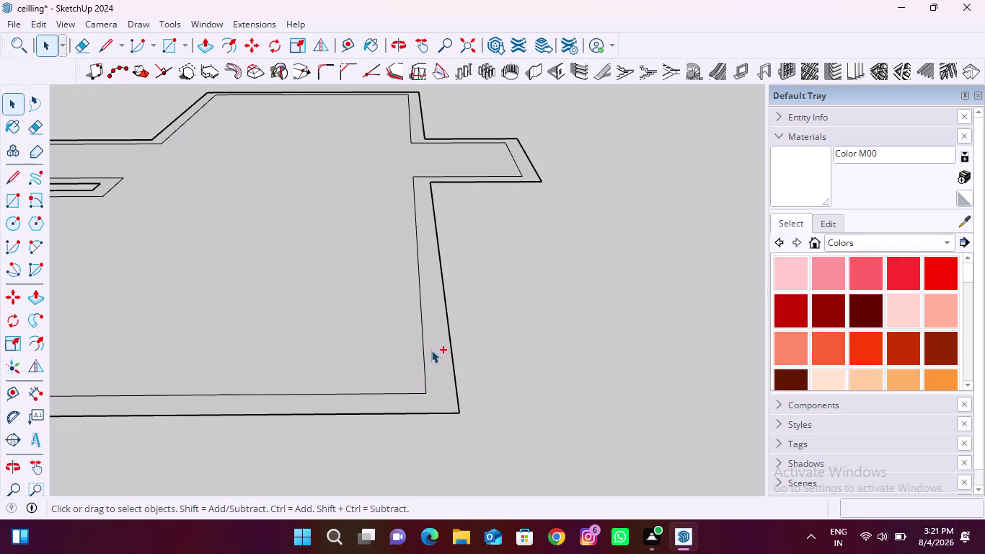
key(ctrl+z)
scroll(down, 3)
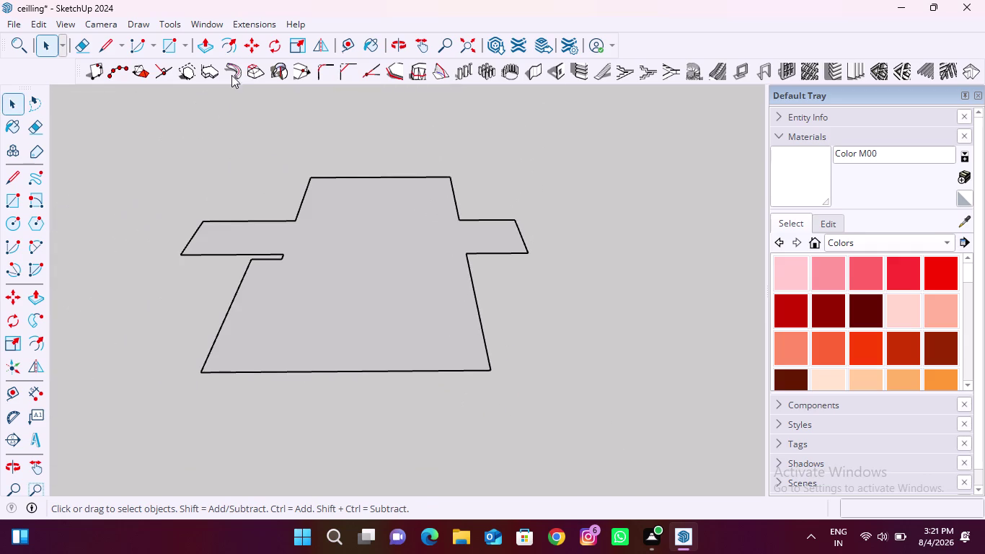
Offset the ceiling face outline 6.5 inches inward.
click(233, 40)
click(466, 307)
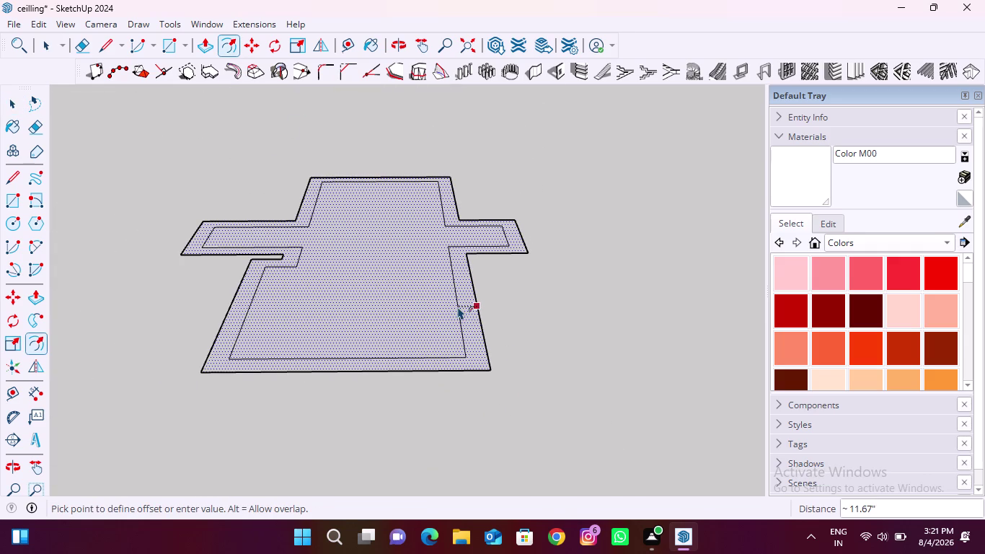
text(6.5)
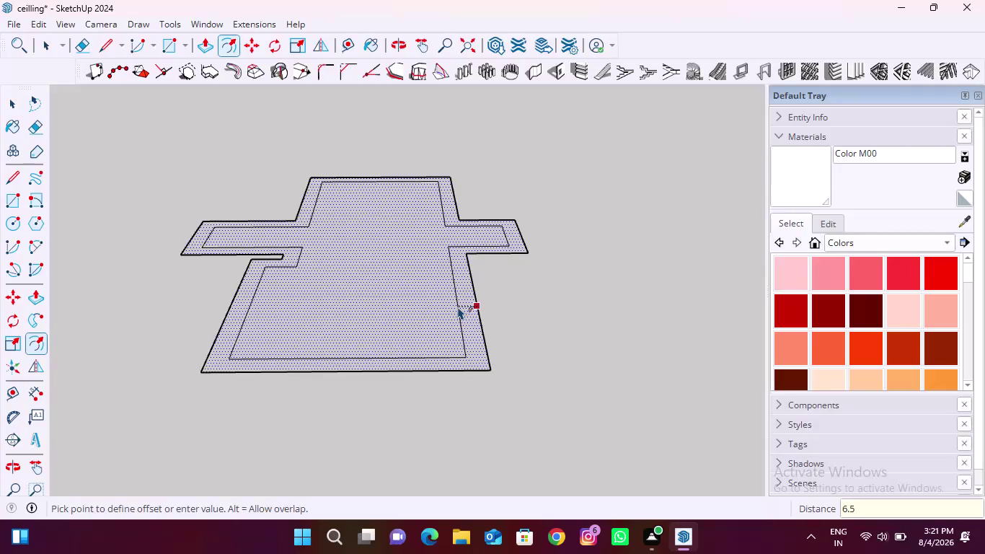
text(")
key(Return)
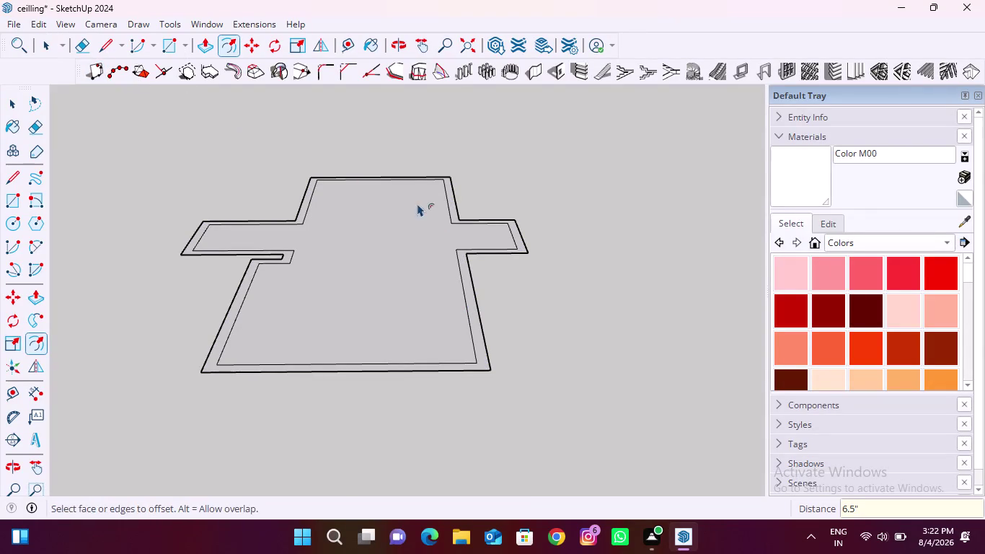
key(Escape)
key(Escape)
Push/pull the outer border band up 12 mm.
key(space)
click(212, 52)
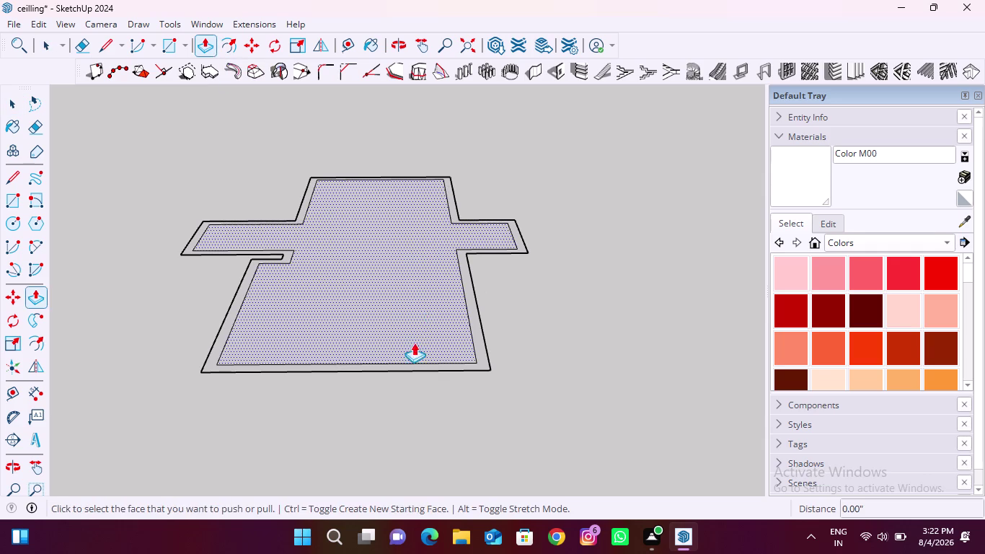
middle_drag(414, 347, 403, 244)
scroll(up, 3)
click(466, 267)
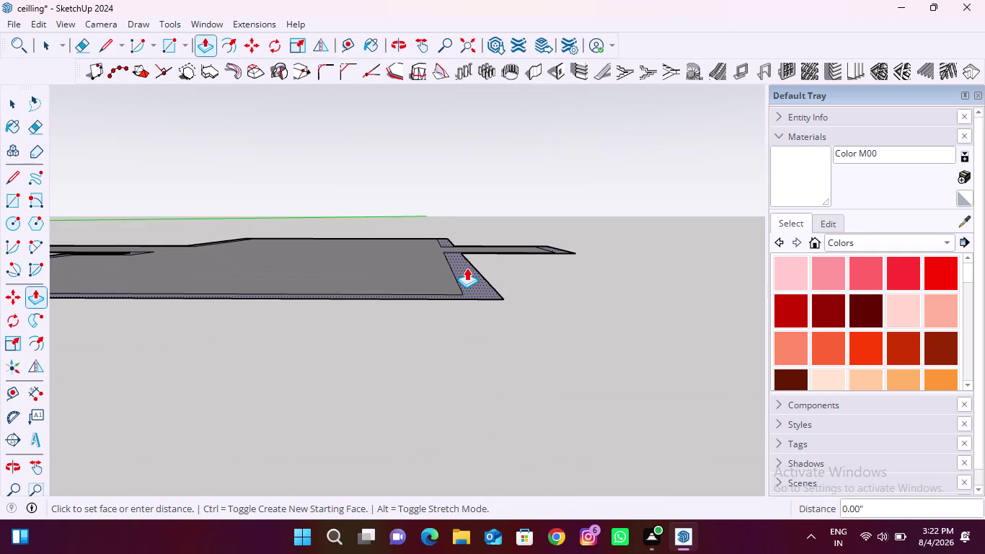
text(12)
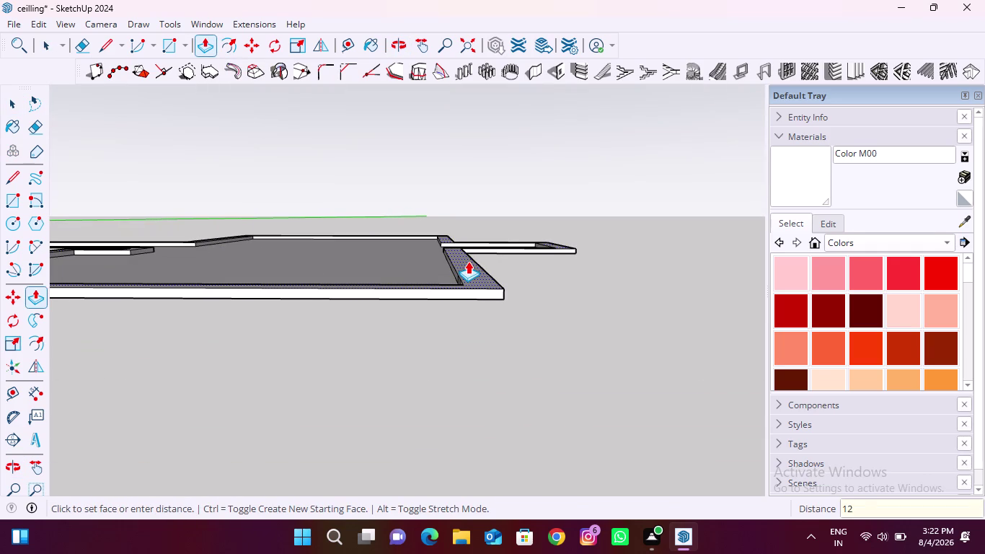
text(mm)
key(Return)
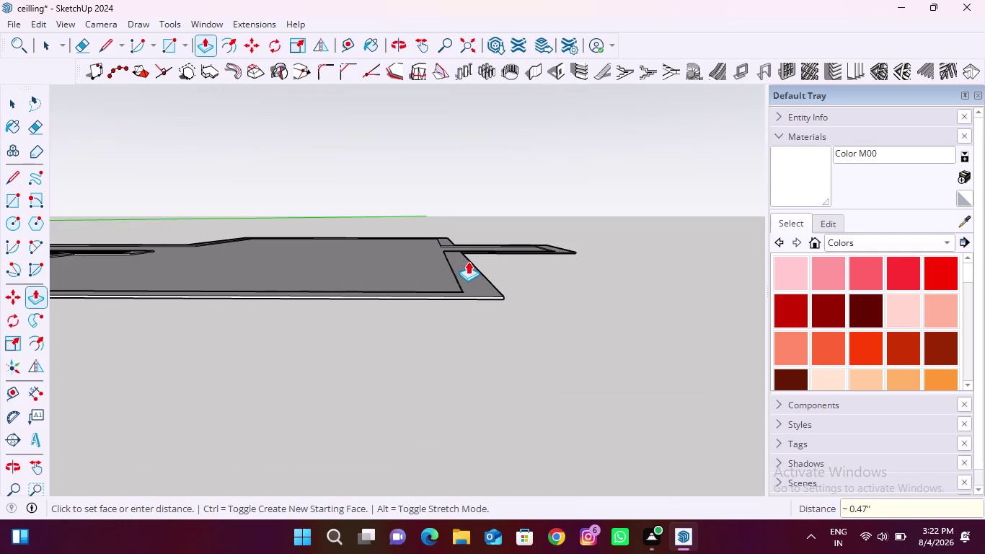
Delete the picked element and orbit along the raised band to inspect it.
key(space)
middle_drag(411, 284, 458, 361)
click(462, 366)
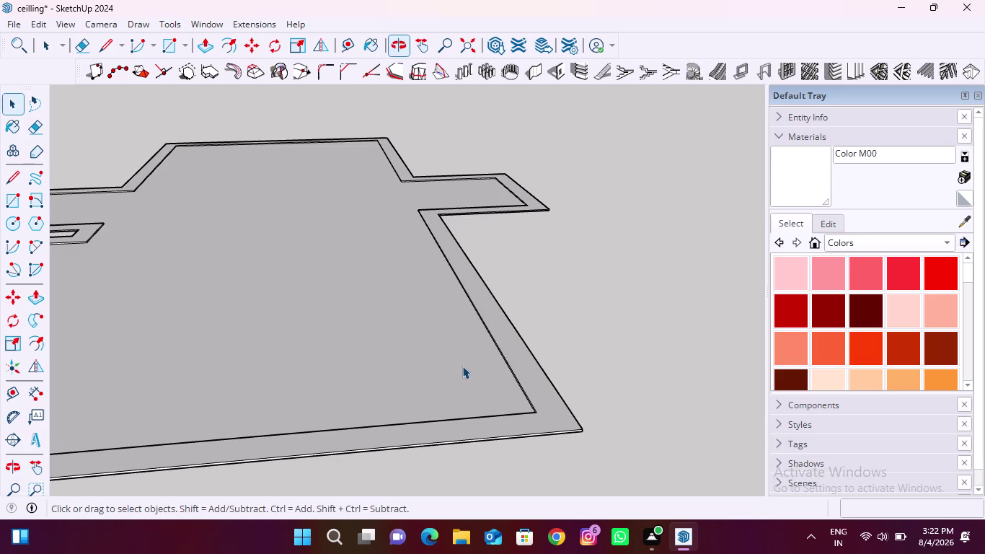
key(Delete)
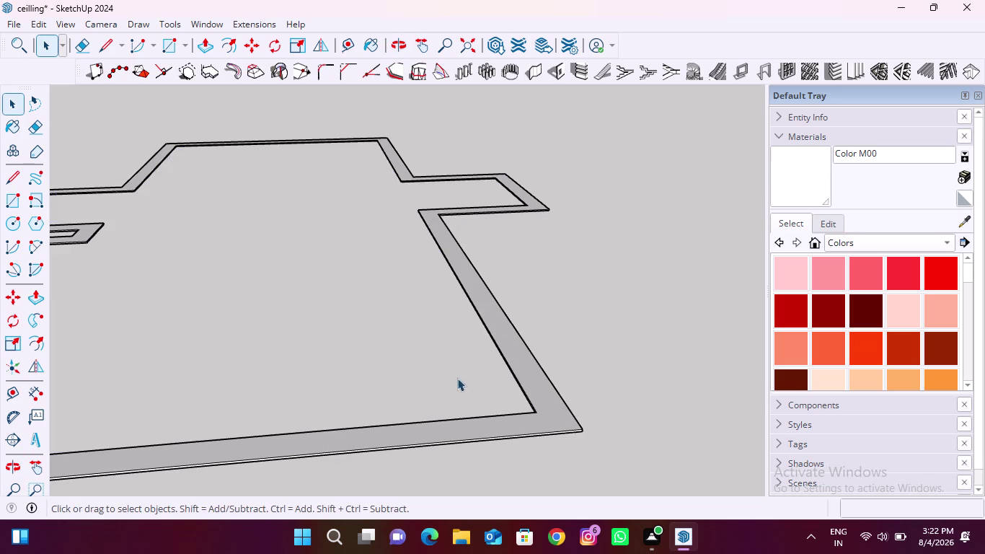
middle_drag(484, 408, 603, 398)
scroll(down, 3)
middle_drag(341, 441, 495, 459)
scroll(up, 3)
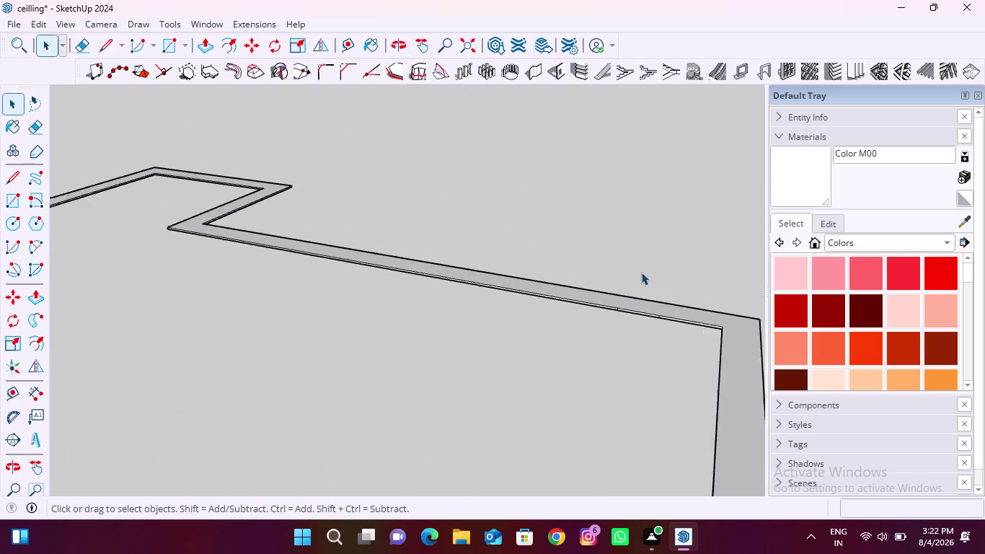
scroll(up, 3)
scroll(up, 3)
scroll(down, 3)
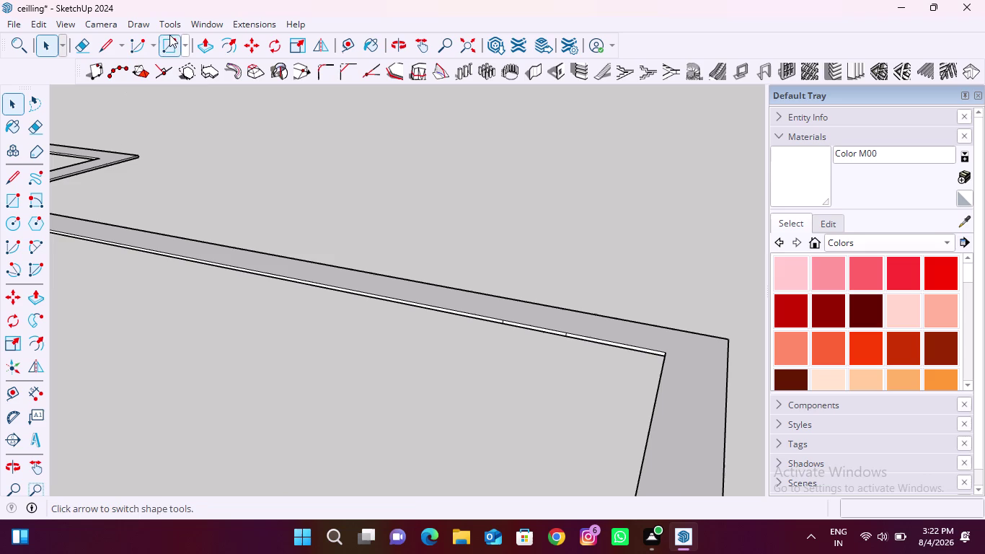
Erase the two stray edges crossing the narrow strip.
click(74, 43)
scroll(up, 3)
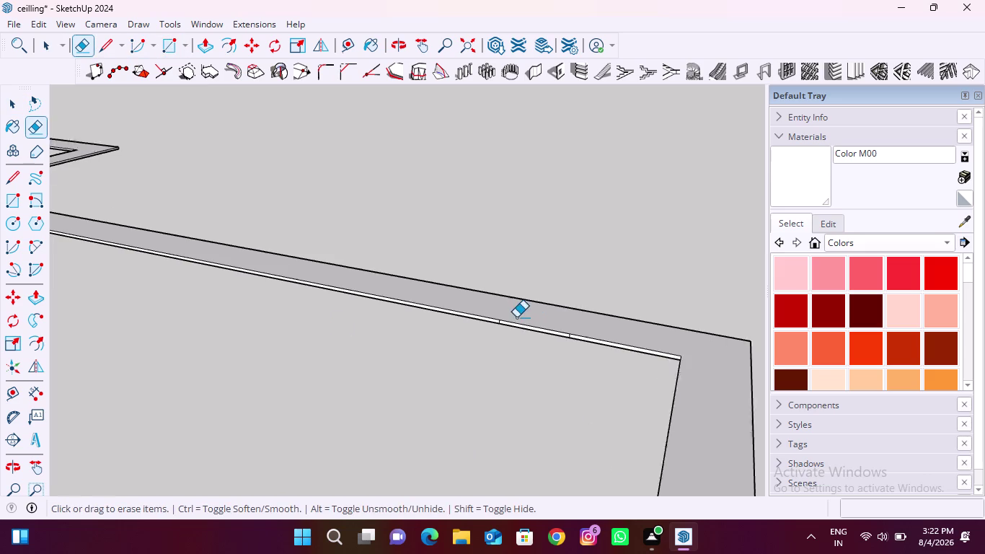
scroll(up, 3)
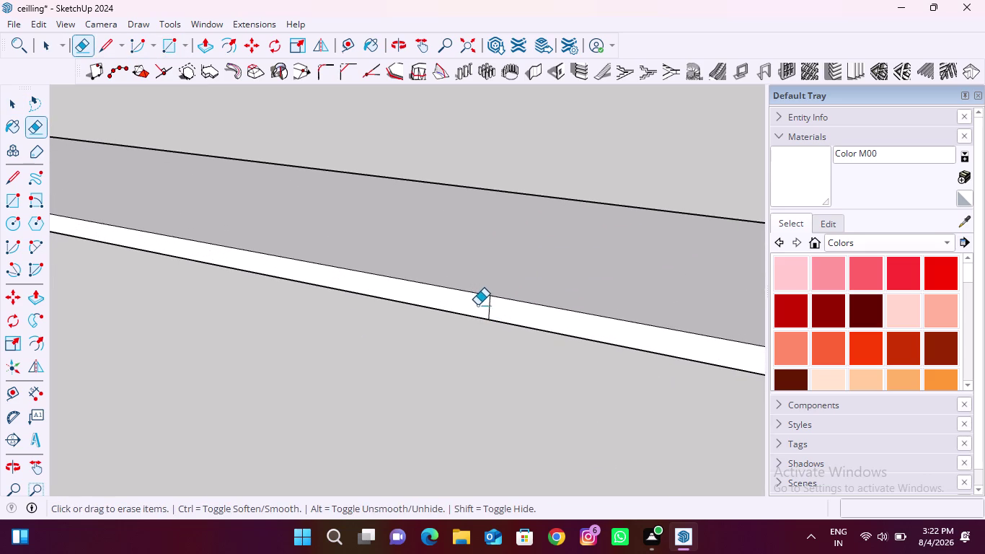
drag(479, 306, 503, 310)
scroll(down, 3)
scroll(up, 3)
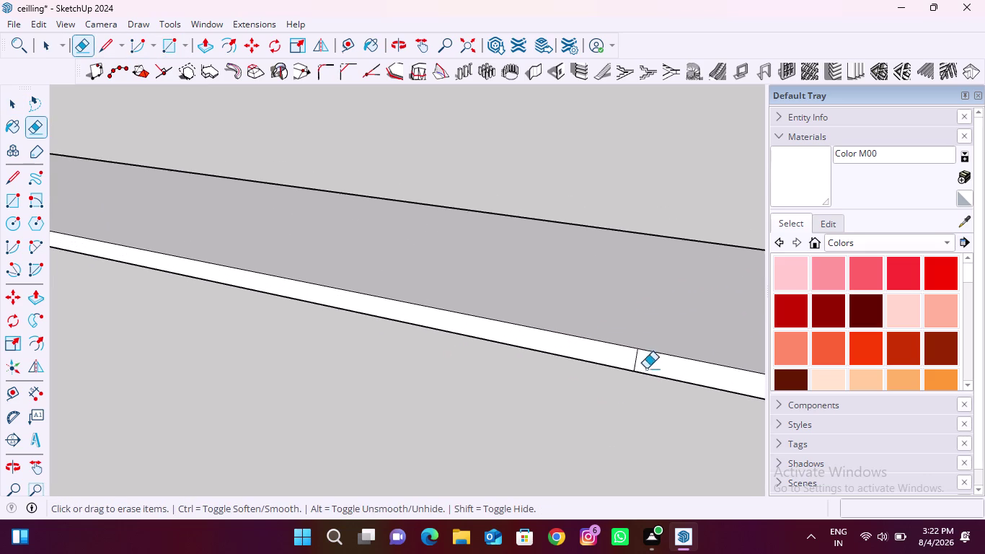
drag(623, 357, 646, 363)
scroll(down, 3)
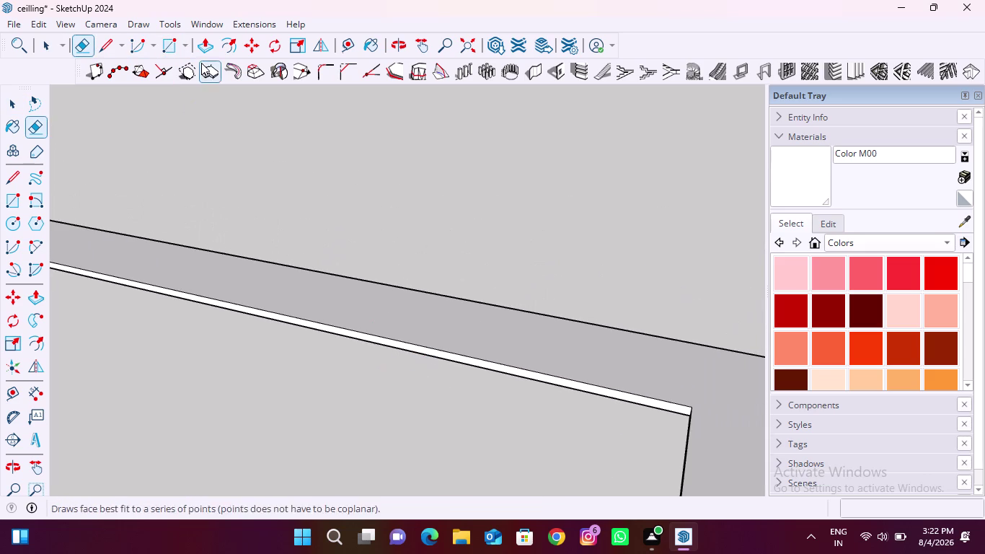
Push/pull the narrow edge strip up 12 mm and orbit to check it.
click(201, 51)
scroll(up, 3)
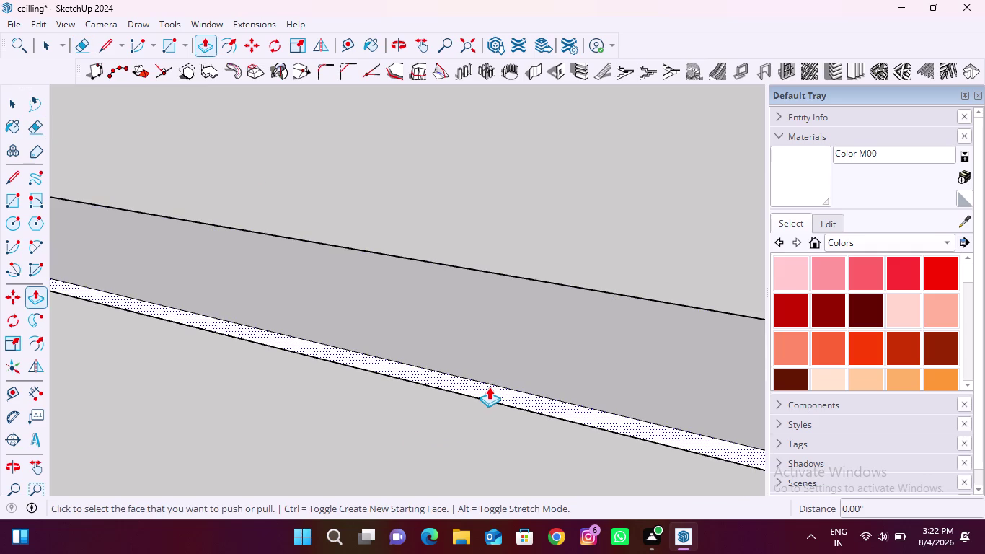
click(489, 387)
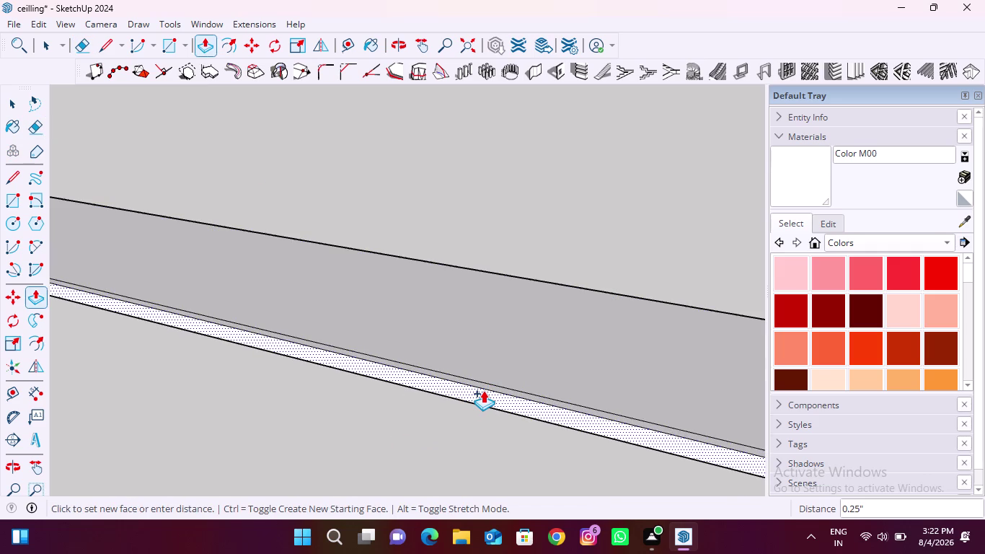
text(12)
text(mm)
key(Return)
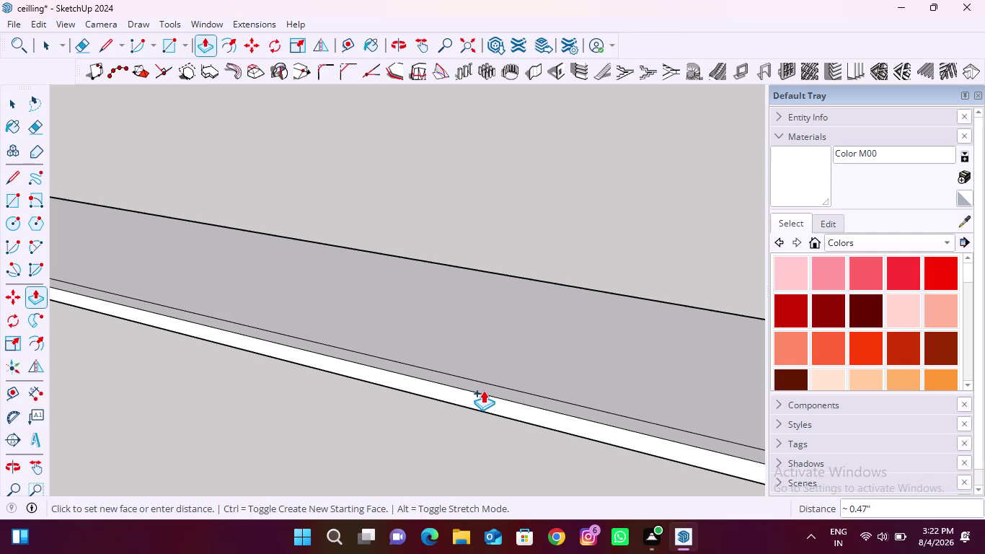
middle_drag(491, 378, 452, 425)
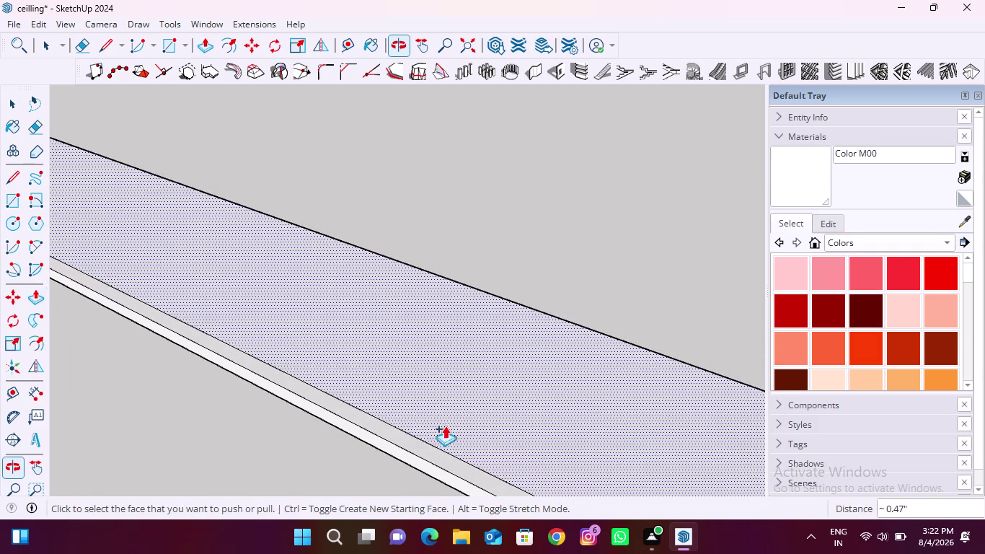
click(416, 440)
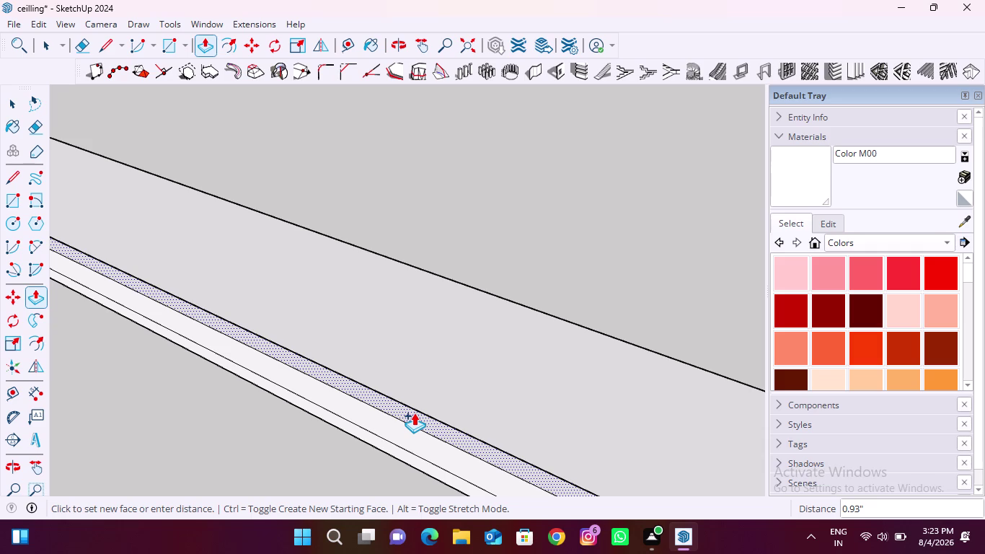
Raise the second narrow border strip 1.5 inches to form a raised lip.
text(1)
text(.)
key(5)
key(shift+quotedbl)
key(Return)
scroll(down, 3)
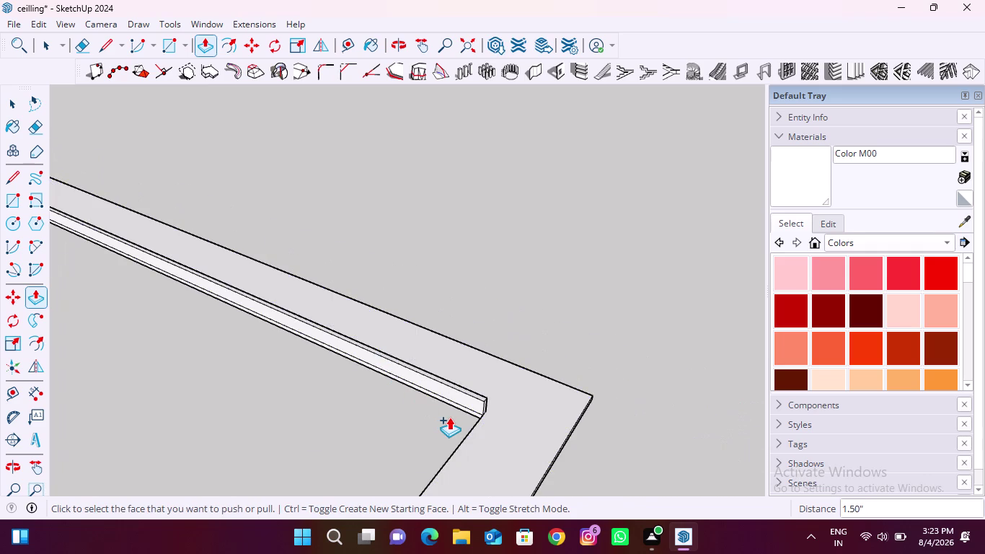
scroll(down, 3)
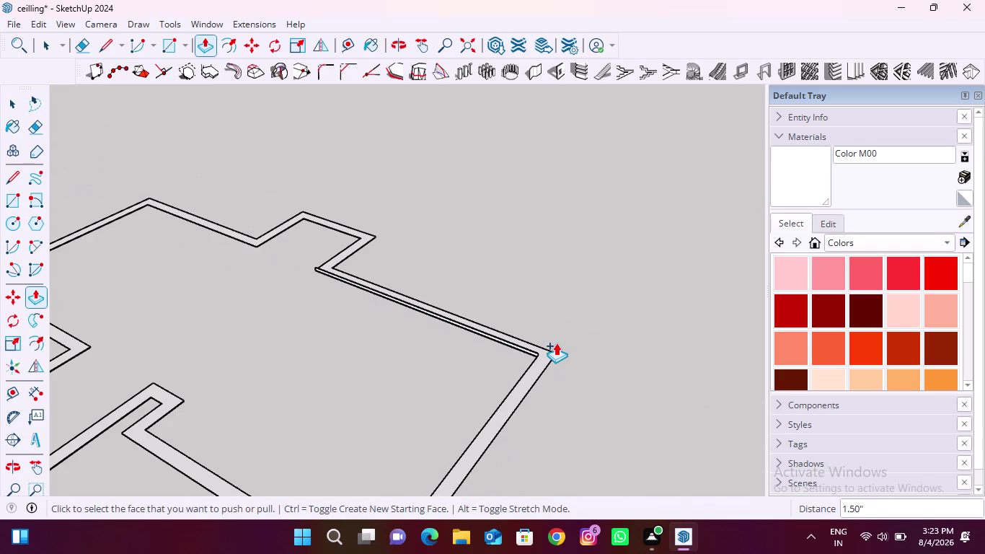
key(Escape)
scroll(up, 3)
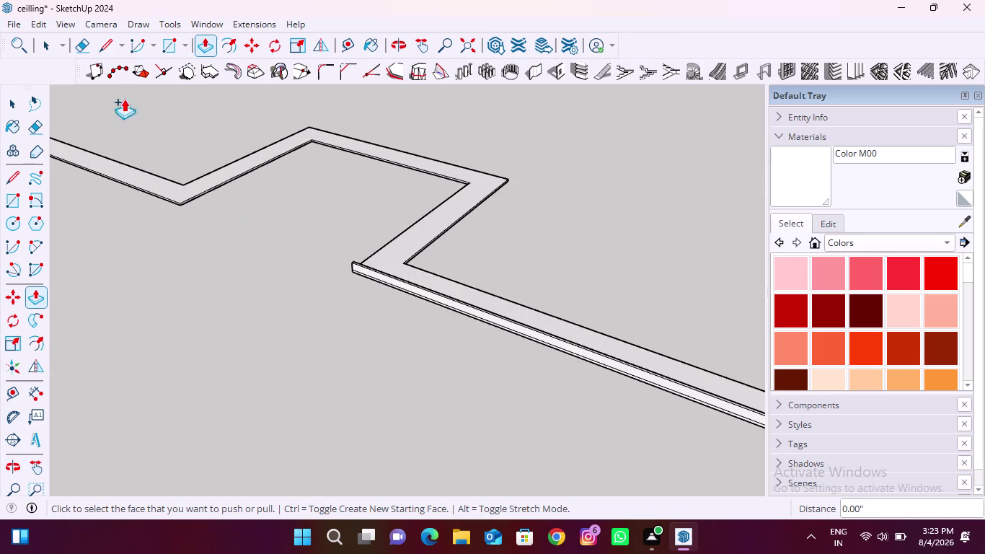
click(78, 40)
scroll(up, 3)
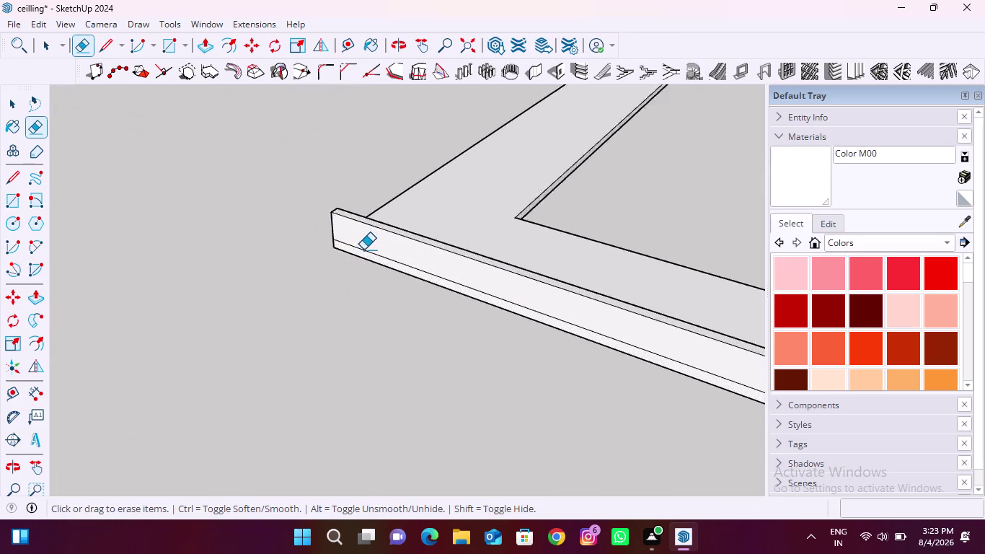
Erase the stray edges at the strip's end and around the band corner.
scroll(up, 3)
drag(364, 249, 366, 256)
scroll(down, 3)
middle_drag(315, 314, 729, 288)
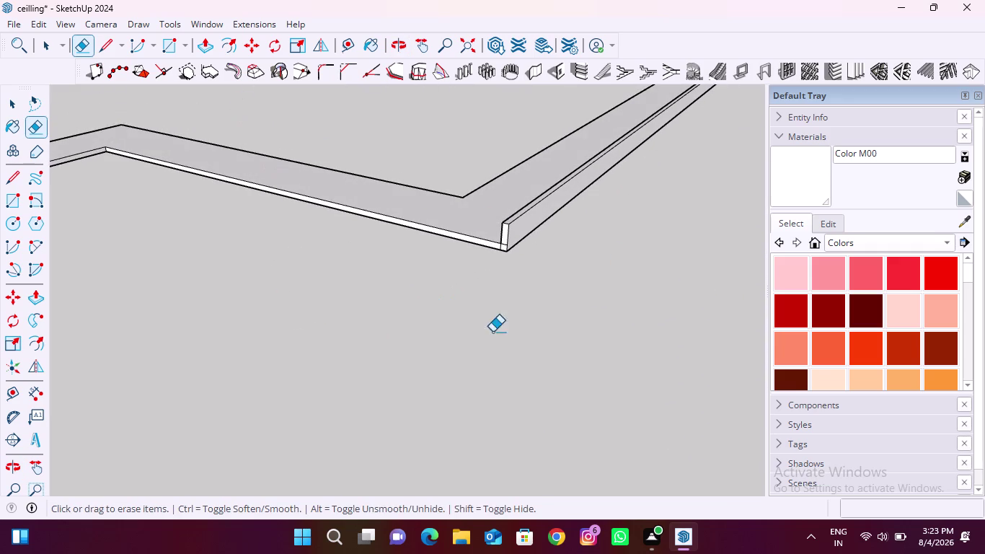
scroll(up, 3)
drag(509, 237, 508, 238)
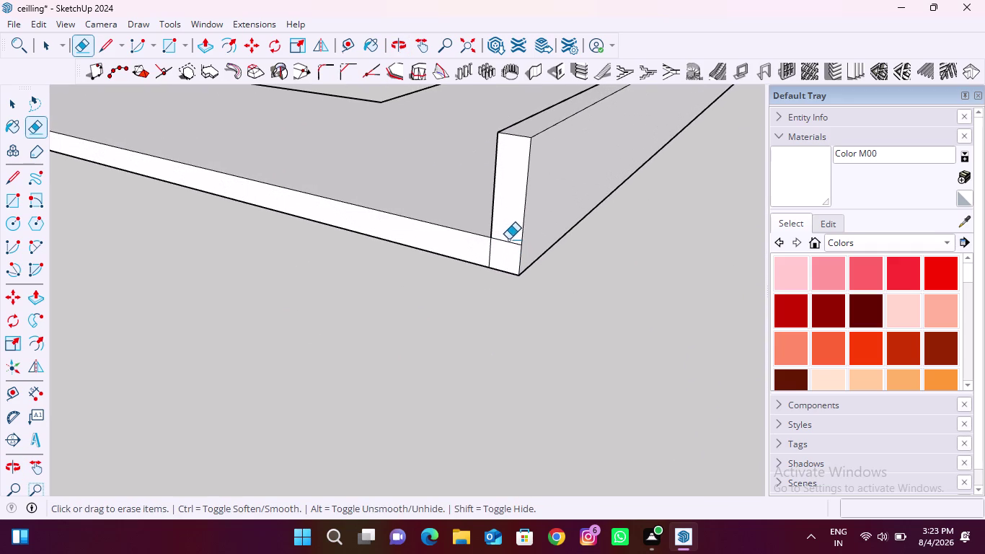
drag(509, 239, 506, 248)
drag(477, 252, 489, 255)
scroll(down, 3)
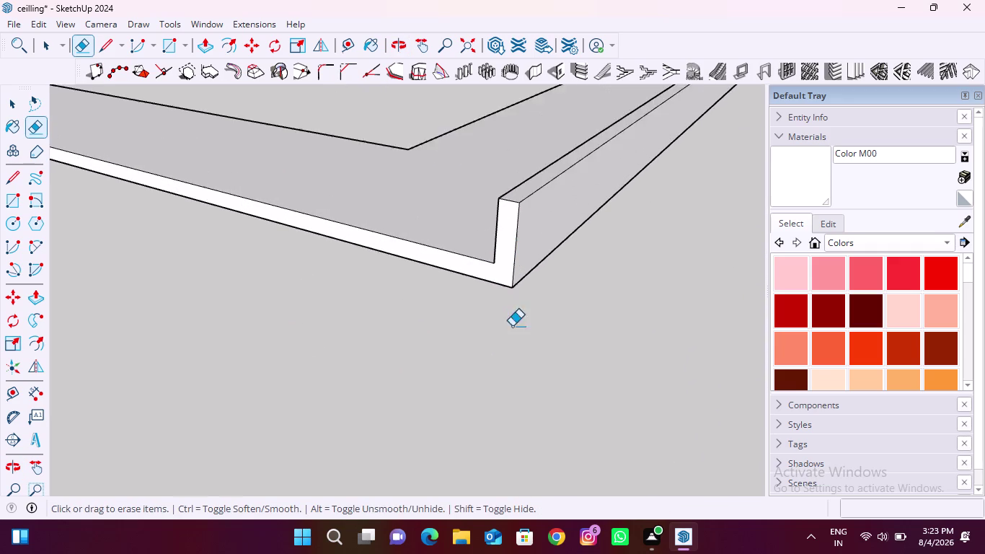
scroll(down, 3)
Push/pull the strip's side face up by 12 mm.
click(199, 50)
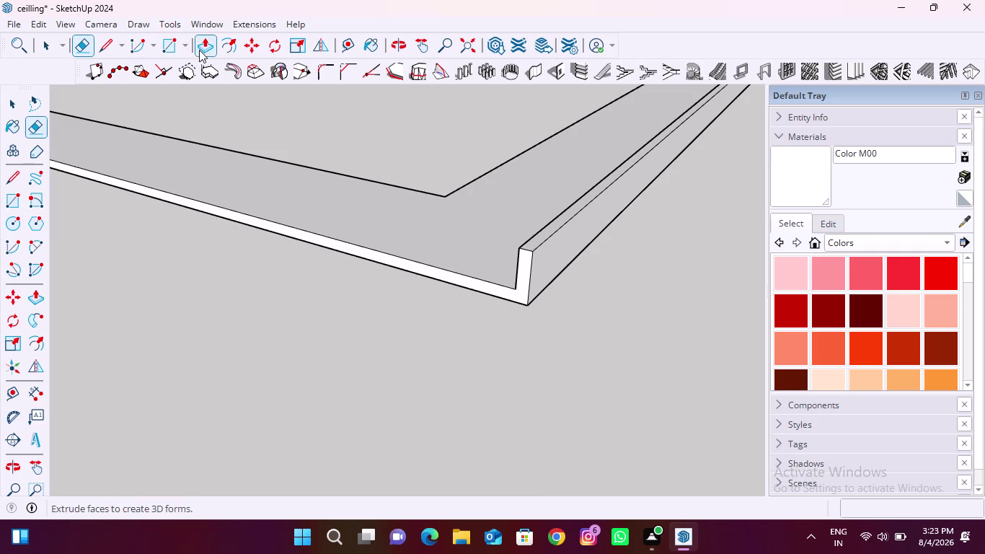
scroll(up, 3)
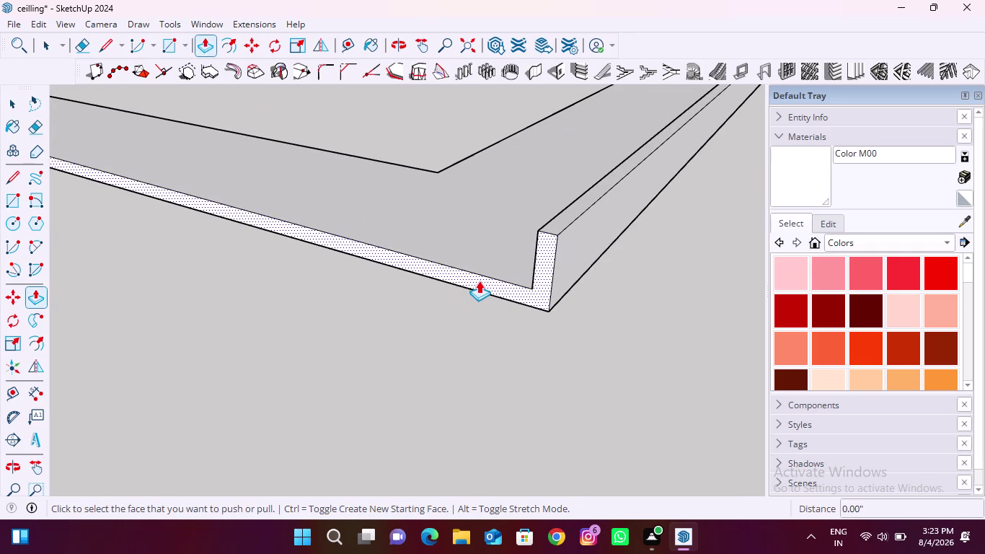
click(479, 280)
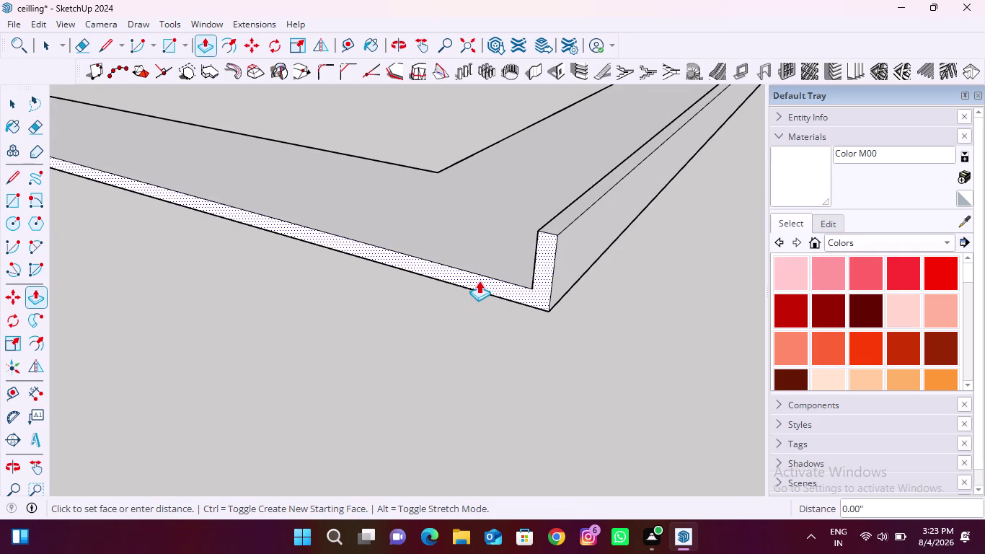
text(1)
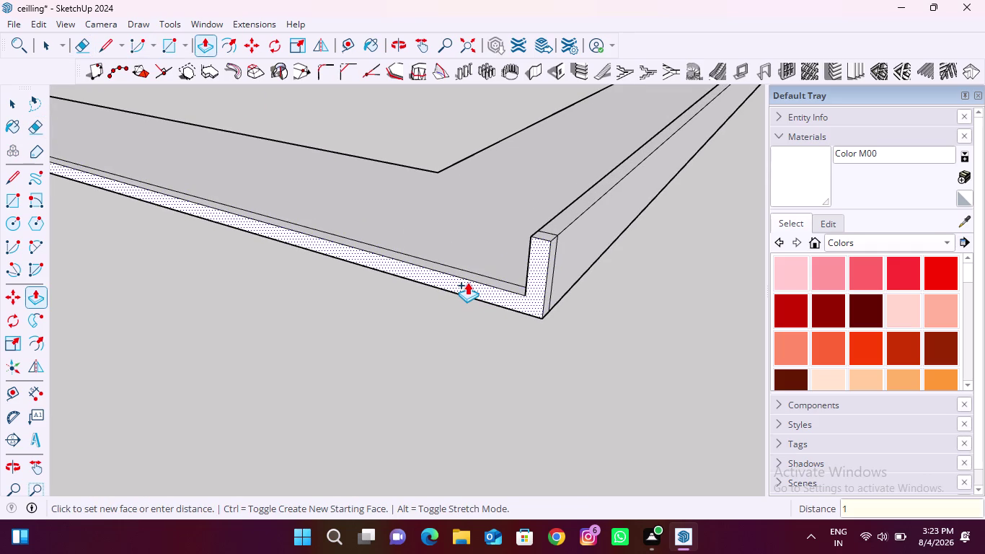
text(2)
text(mm)
key(Return)
Raise the next two band strips by the same 12 mm.
scroll(up, 3)
middle_drag(487, 254, 475, 299)
scroll(up, 3)
scroll(down, 3)
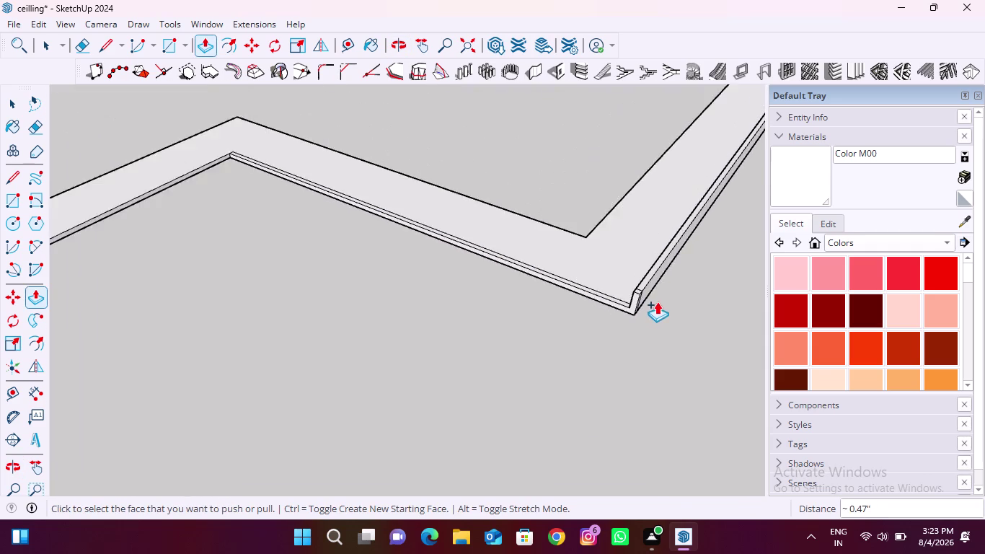
scroll(down, 3)
scroll(up, 3)
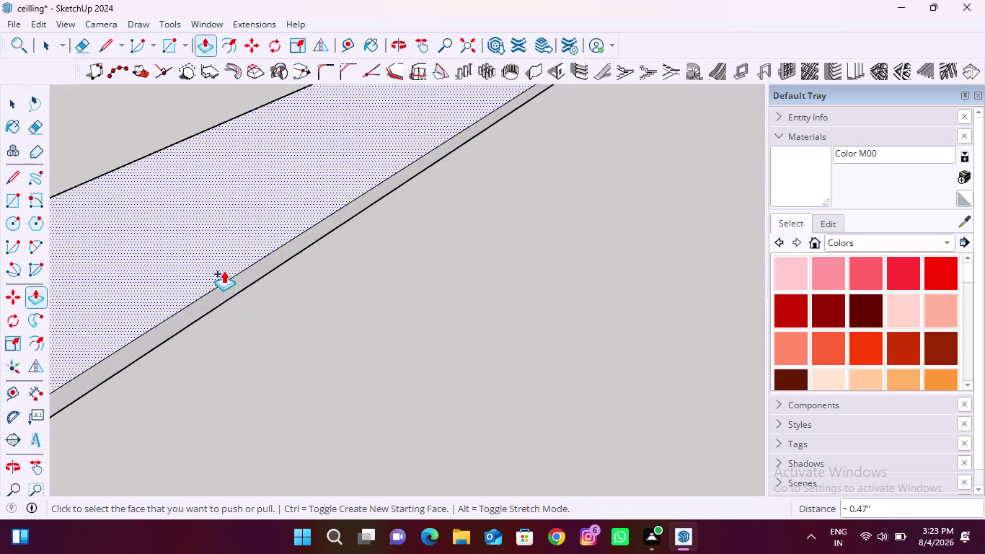
scroll(up, 3)
double_click(234, 289)
scroll(down, 3)
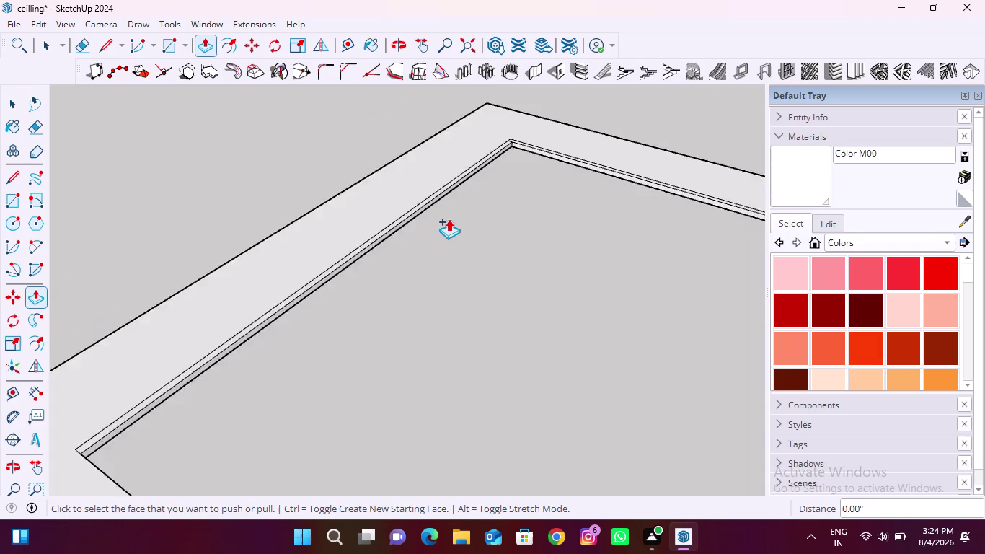
scroll(down, 3)
scroll(up, 3)
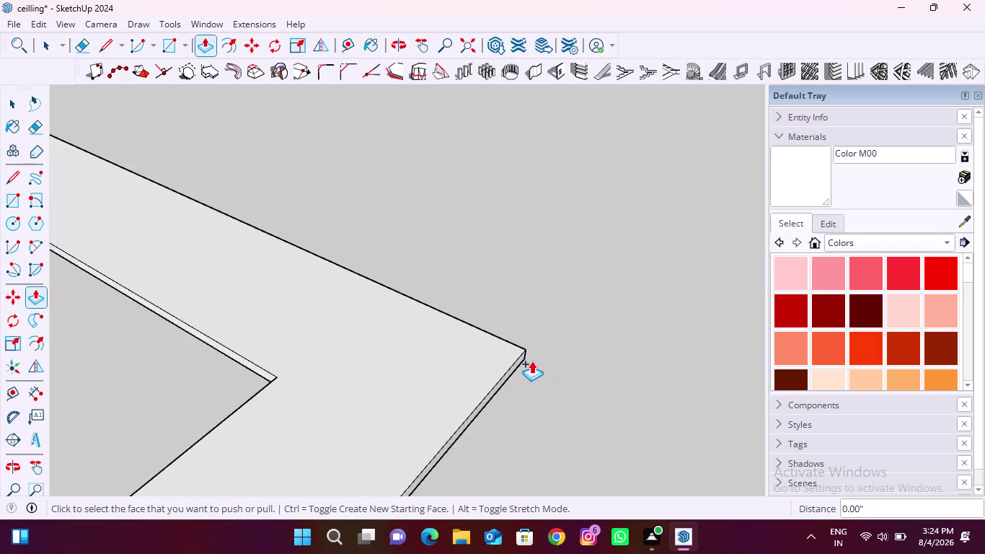
scroll(up, 3)
double_click(500, 359)
Repeat the 12 mm extrusion on two more strips and the corner strip.
middle_drag(540, 353, 318, 424)
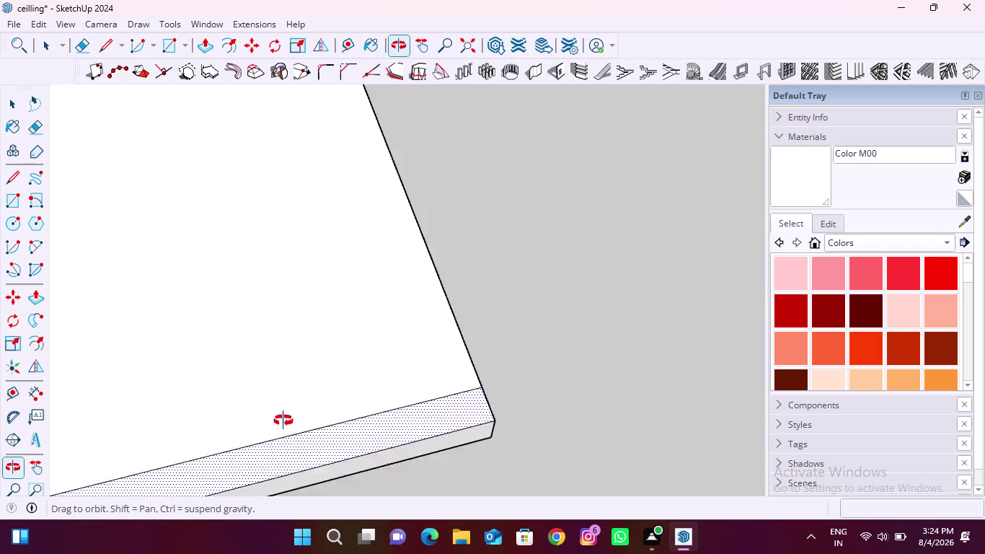
middle_drag(318, 425, 128, 351)
scroll(up, 3)
scroll(up, 3)
double_click(436, 398)
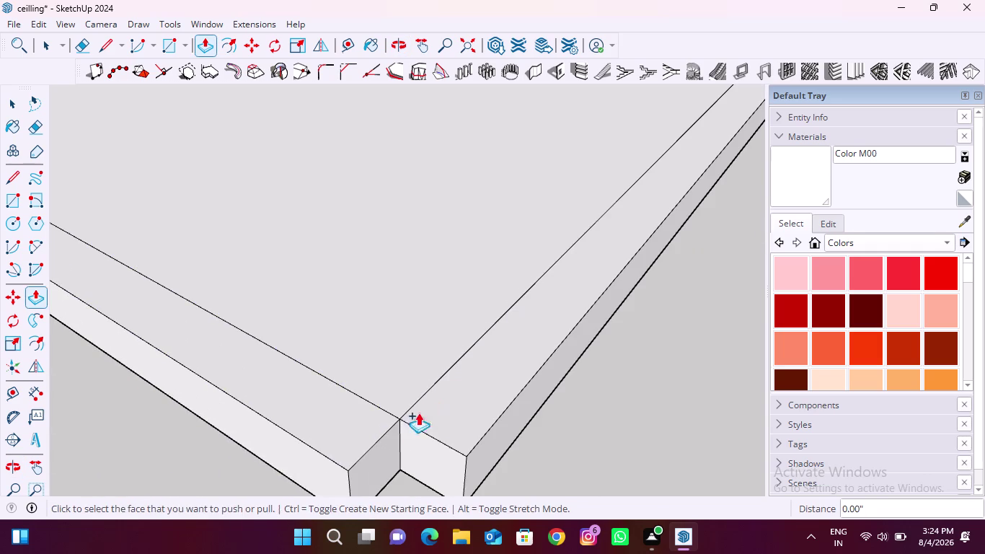
double_click(388, 433)
scroll(down, 3)
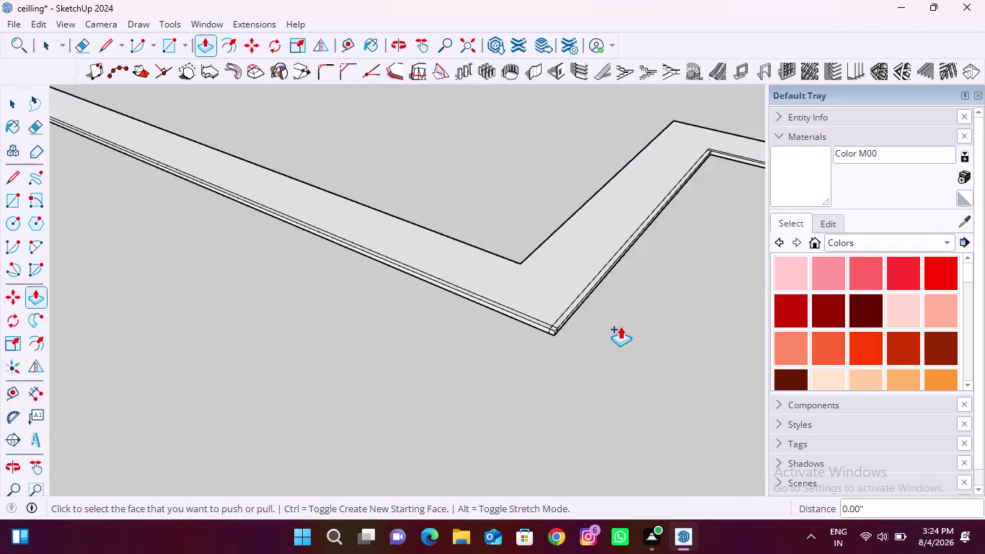
scroll(down, 3)
scroll(up, 3)
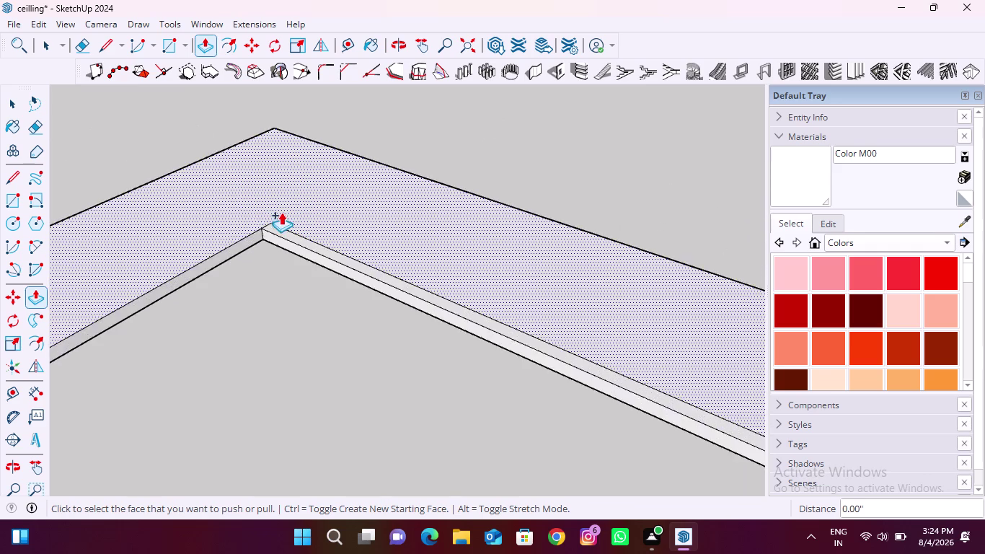
scroll(up, 3)
double_click(238, 249)
scroll(down, 3)
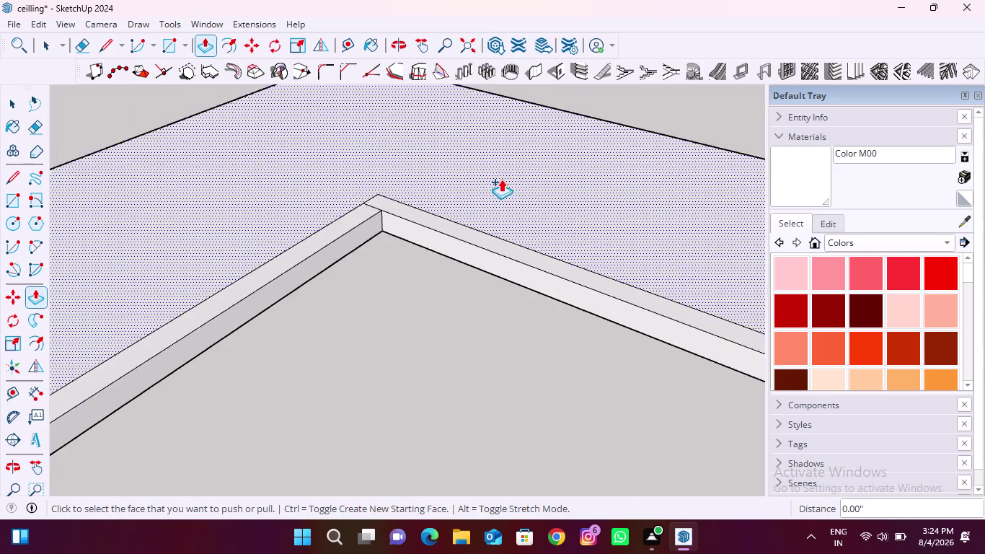
scroll(down, 3)
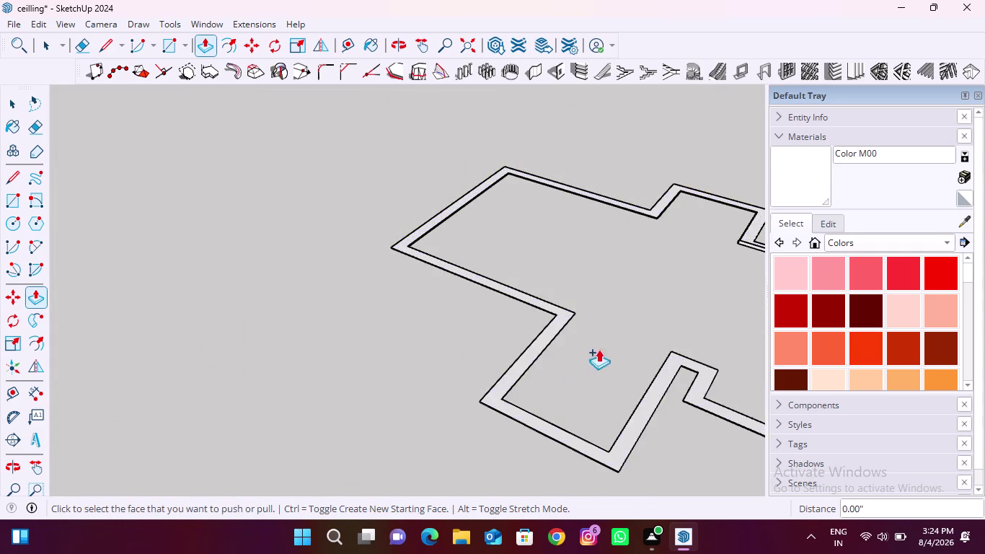
Raise the next strip, the edge strip and two narrow strips by 12 mm.
middle_drag(583, 327, 337, 353)
scroll(up, 3)
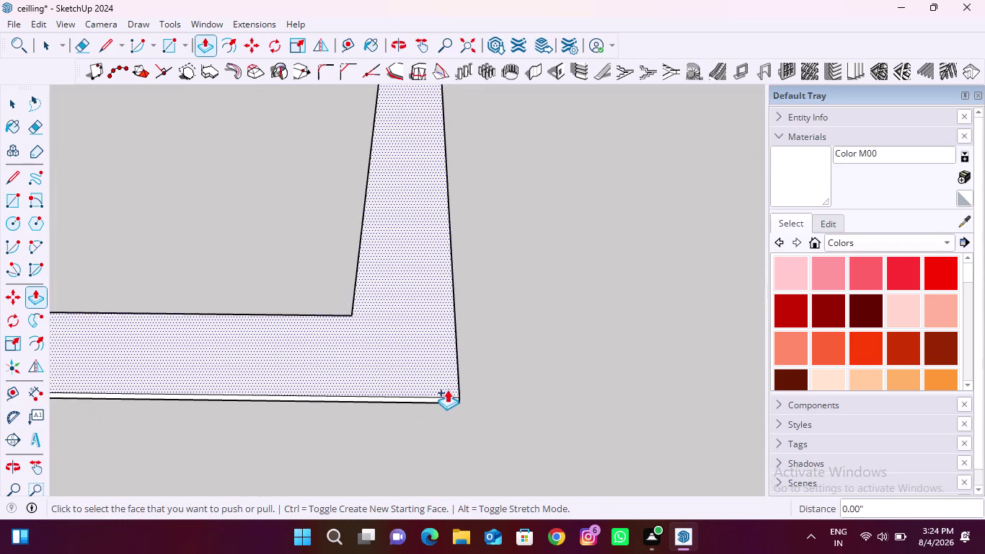
scroll(up, 3)
double_click(455, 410)
middle_drag(484, 406, 441, 406)
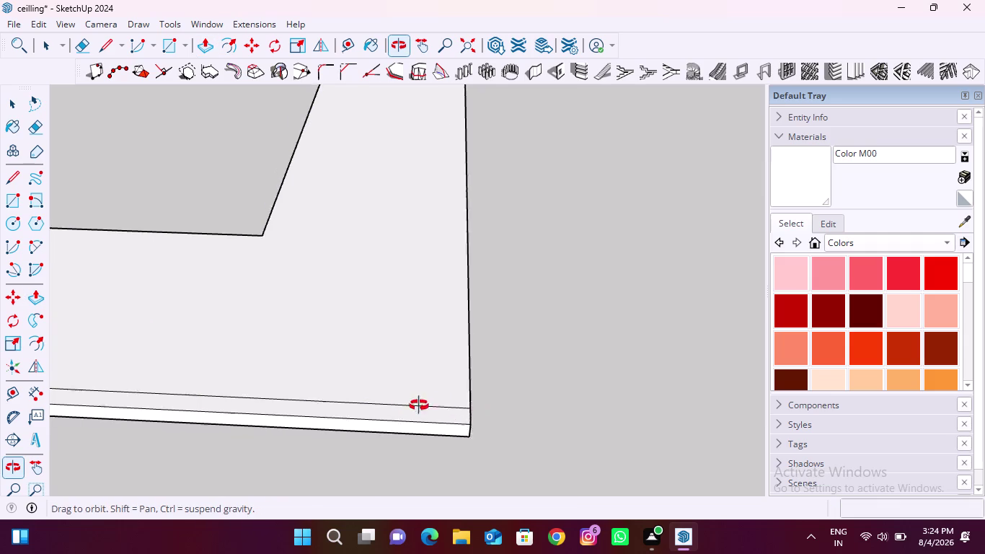
middle_drag(442, 406, 295, 375)
double_click(401, 400)
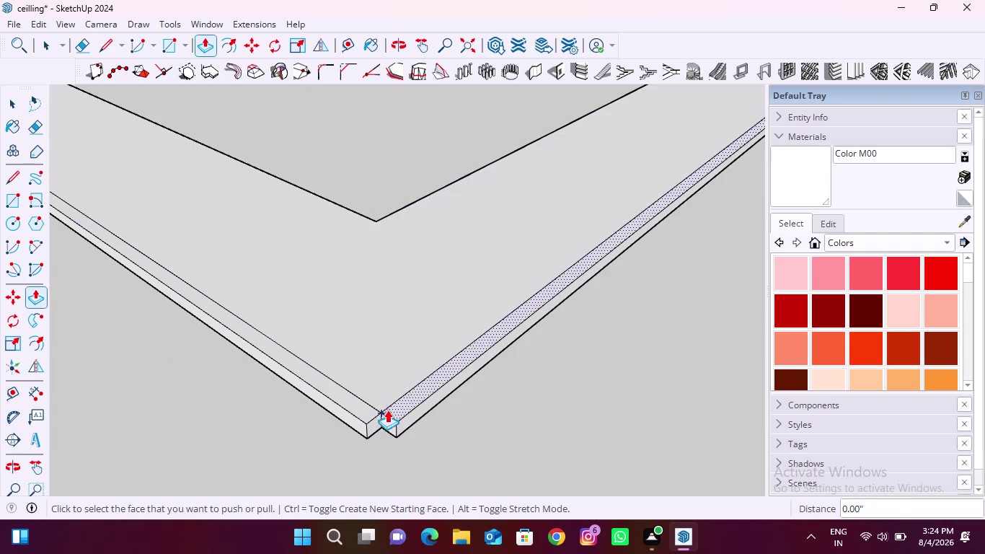
double_click(377, 417)
scroll(down, 3)
scroll(up, 3)
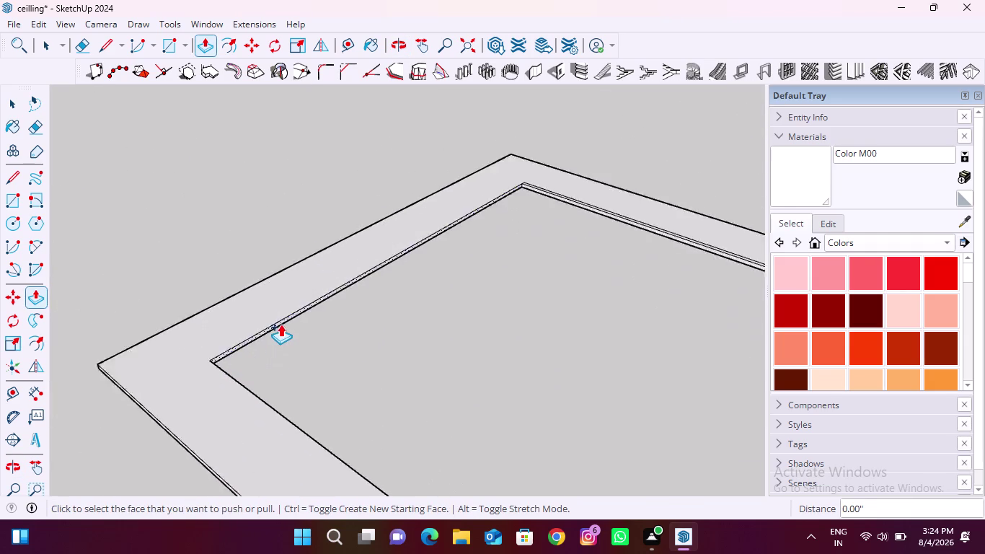
scroll(up, 3)
double_click(269, 327)
scroll(down, 3)
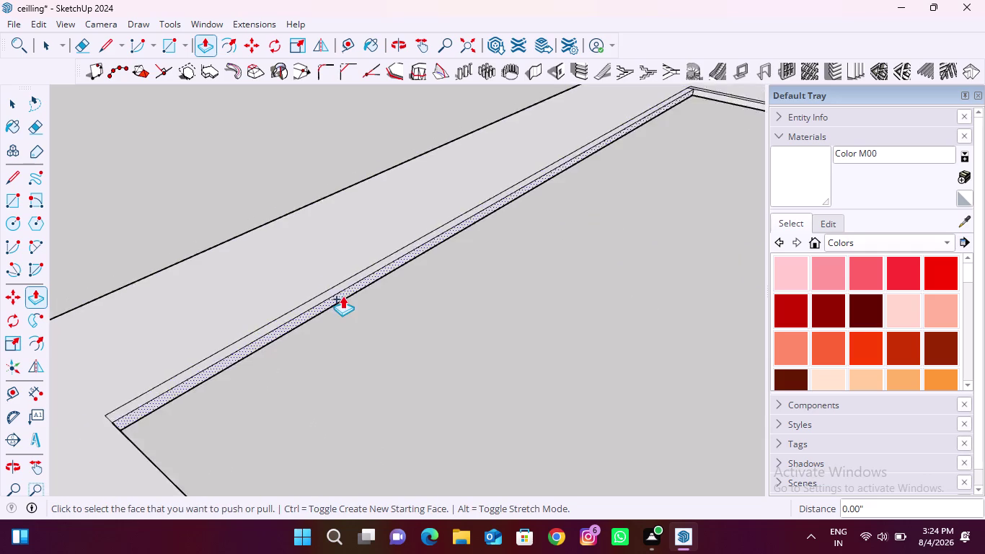
scroll(down, 3)
scroll(down, 3)
Raise two more band faces and the long band strip by 12 mm.
middle_drag(424, 438, 240, 390)
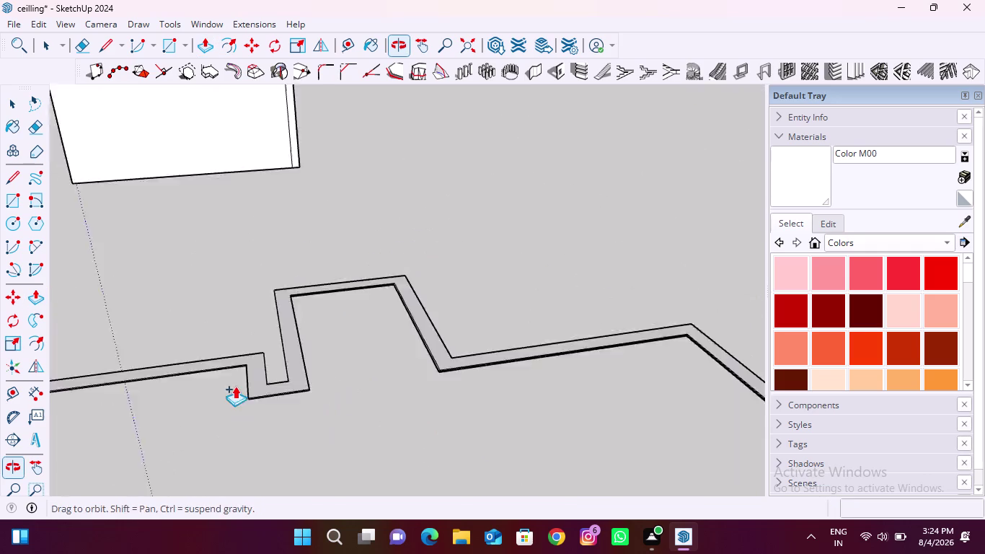
middle_drag(239, 390, 237, 388)
scroll(up, 3)
double_click(310, 407)
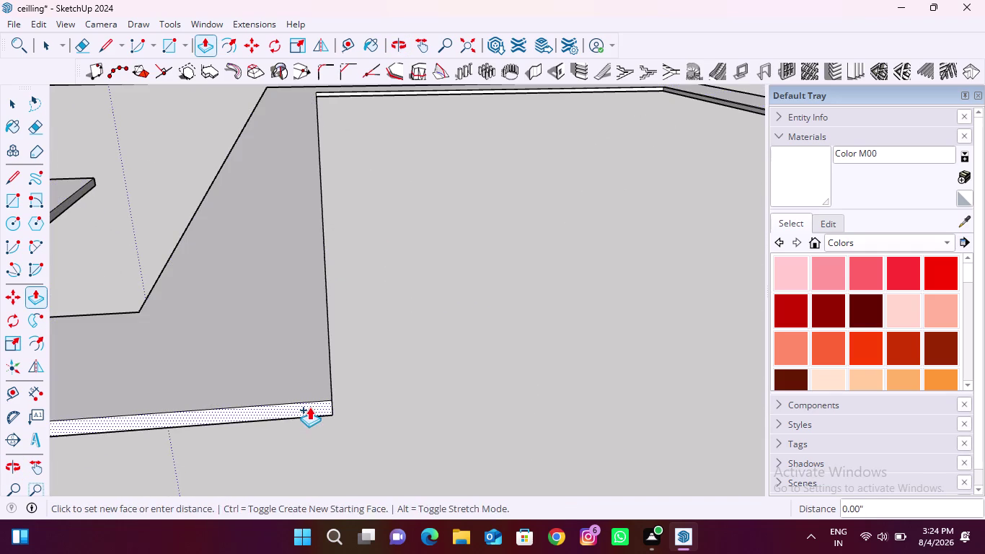
middle_drag(356, 407, 173, 369)
scroll(down, 3)
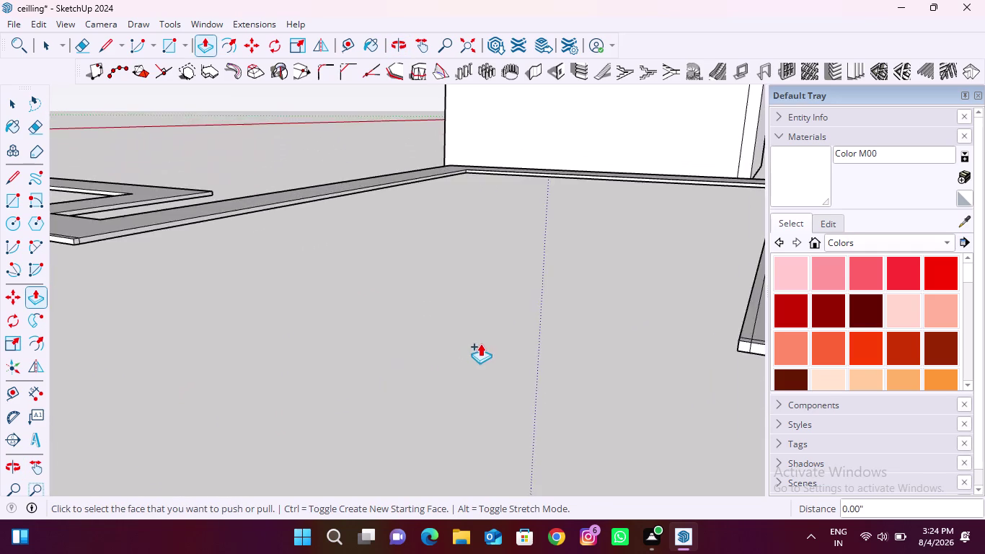
scroll(down, 3)
scroll(up, 3)
double_click(176, 295)
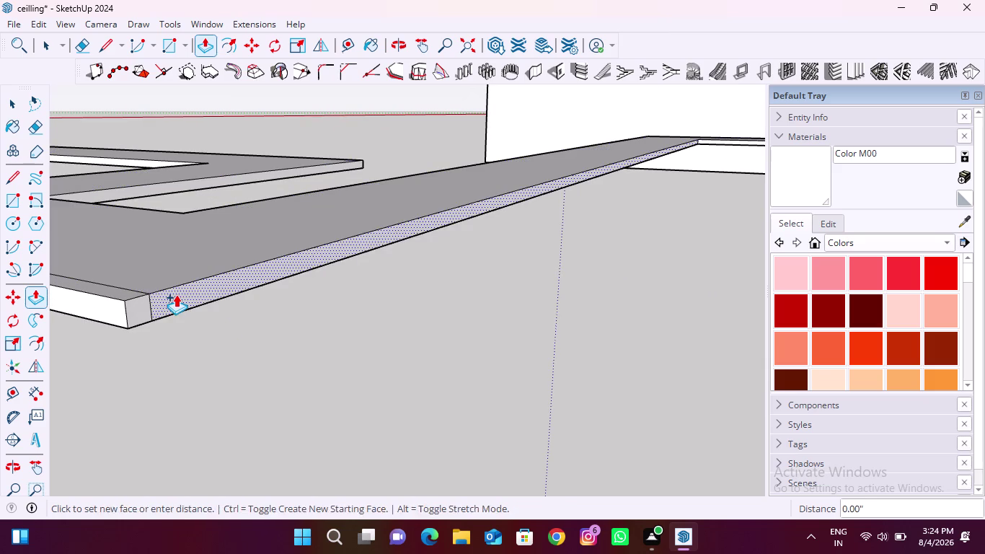
double_click(143, 300)
scroll(down, 3)
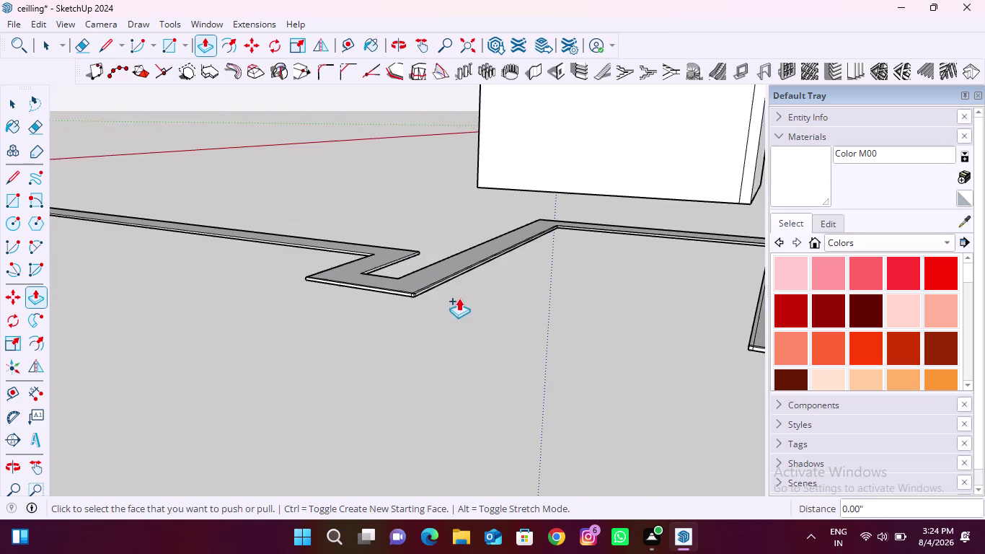
scroll(down, 3)
scroll(up, 3)
Raise two adjoining band faces and the stepped band piece to match.
middle_drag(321, 288, 449, 329)
scroll(up, 3)
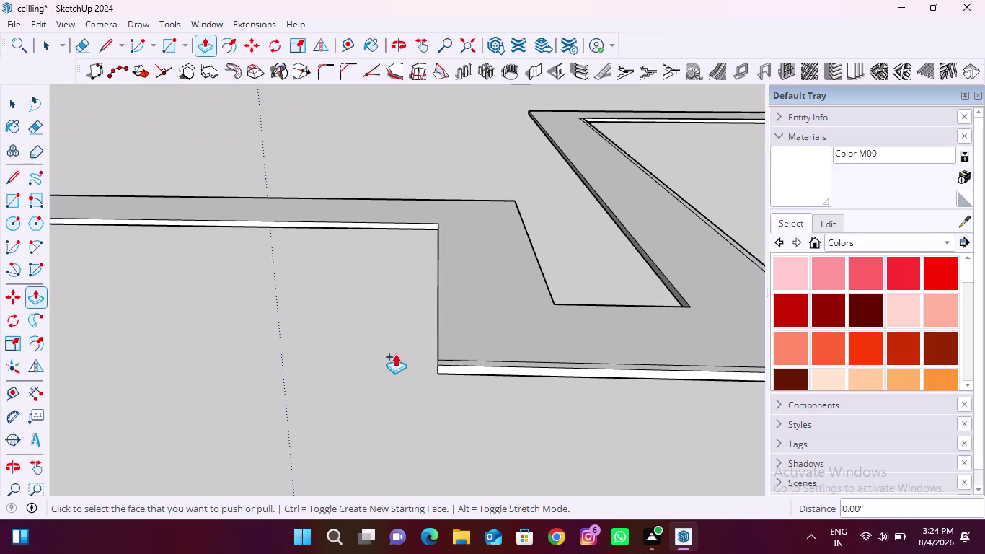
middle_drag(398, 353, 544, 367)
scroll(up, 3)
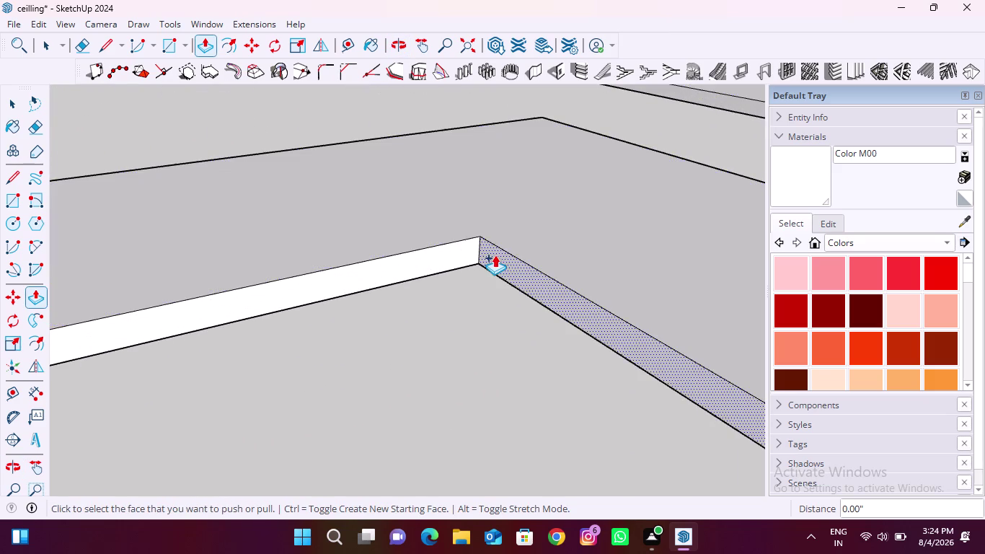
double_click(499, 259)
double_click(394, 261)
scroll(down, 3)
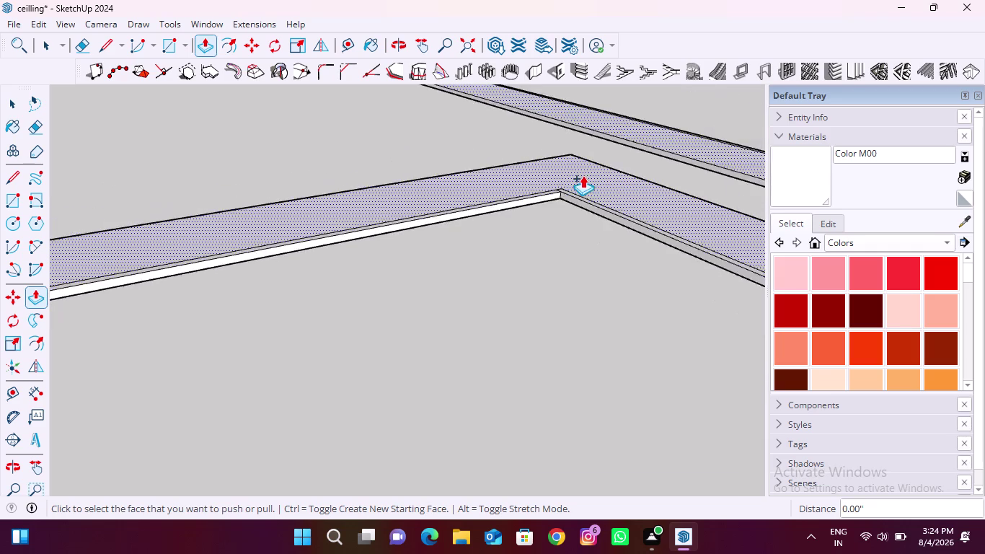
scroll(down, 3)
middle_drag(536, 347, 356, 351)
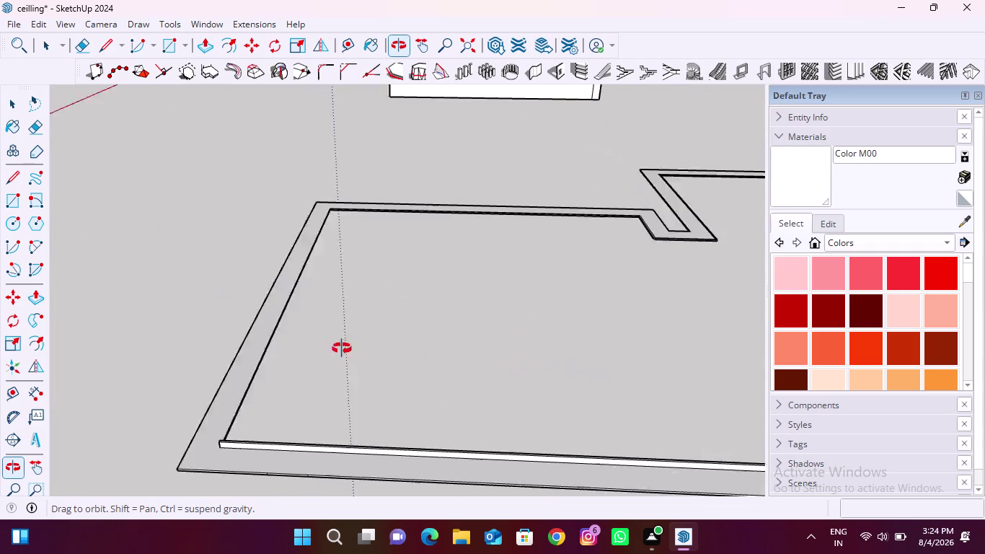
middle_drag(356, 351, 221, 322)
scroll(up, 3)
scroll(down, 3)
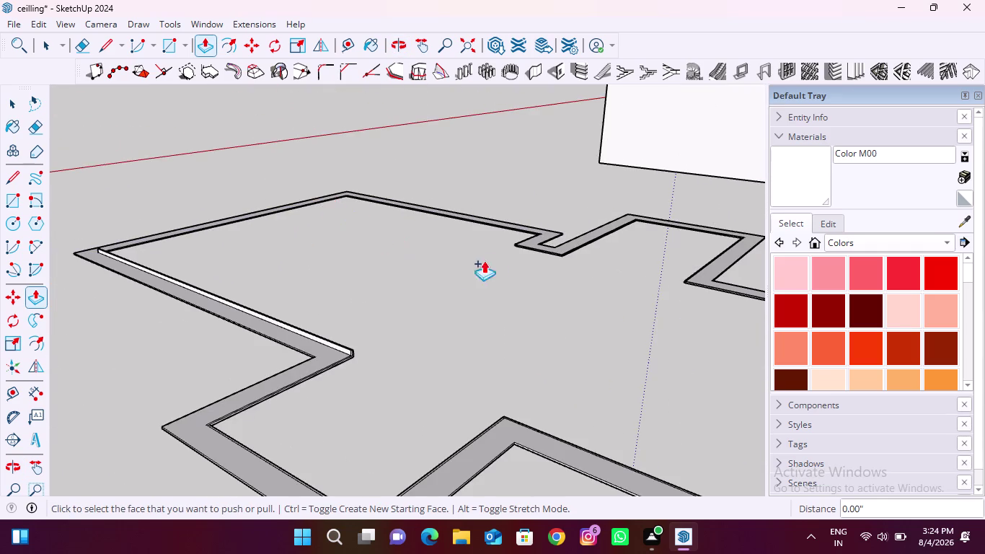
middle_drag(504, 248, 638, 292)
scroll(up, 3)
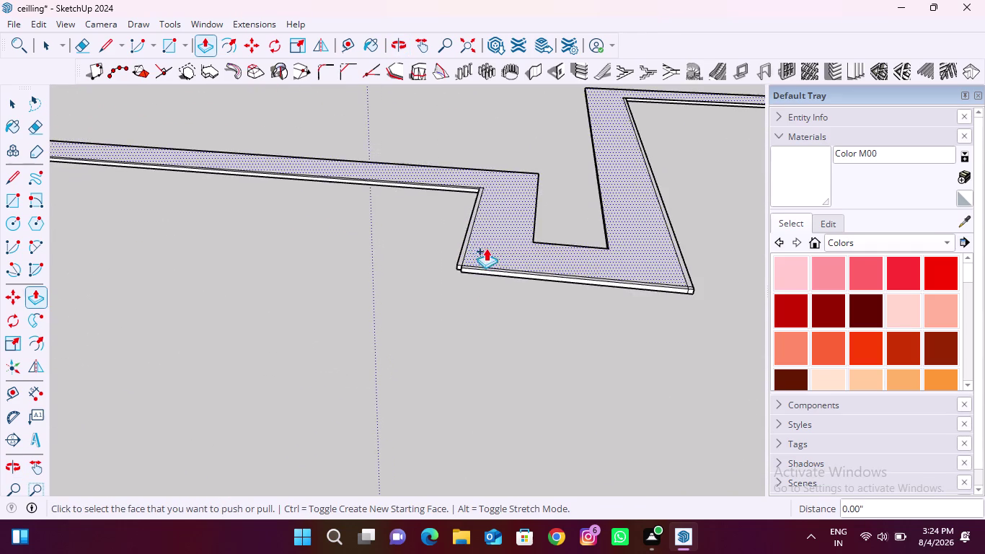
scroll(up, 3)
double_click(470, 271)
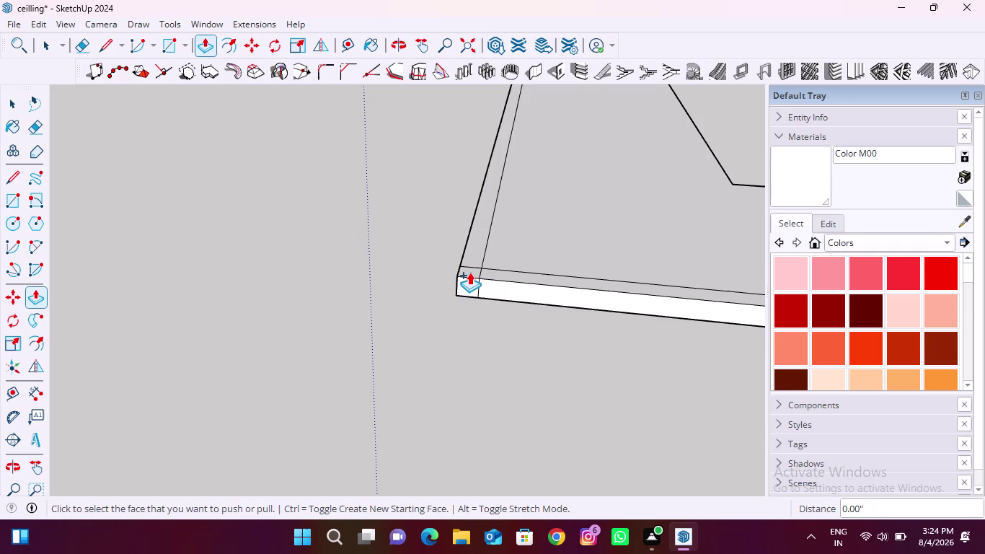
Raise the outer corner band face by the same 12 mm.
scroll(down, 3)
scroll(down, 3)
middle_drag(575, 215, 563, 326)
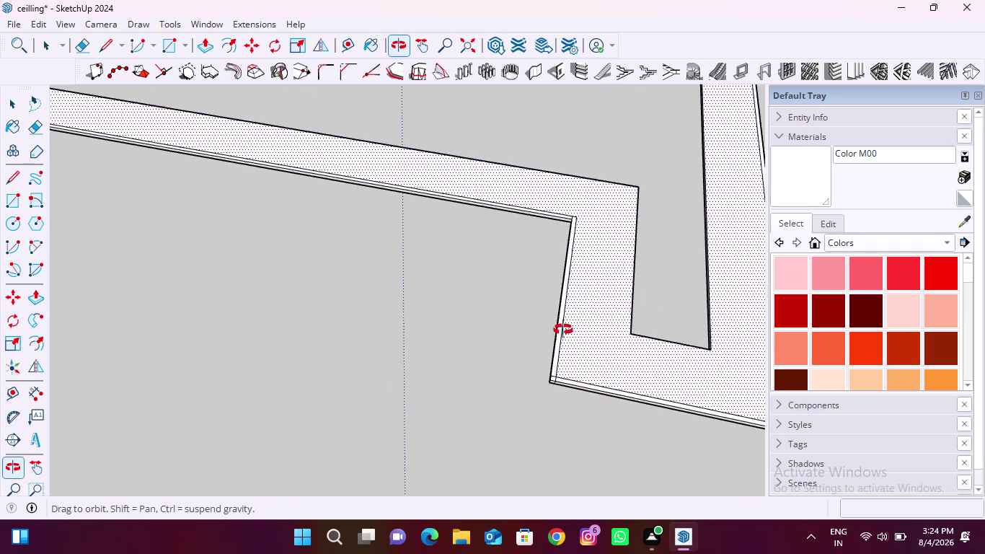
middle_drag(563, 326, 684, 351)
scroll(down, 3)
scroll(up, 3)
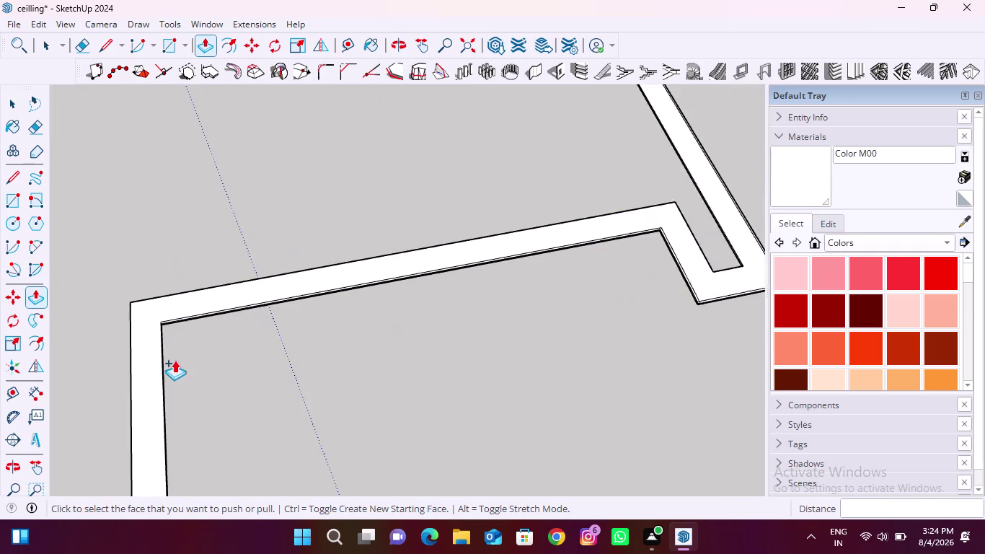
scroll(up, 3)
middle_drag(173, 323, 72, 312)
scroll(up, 3)
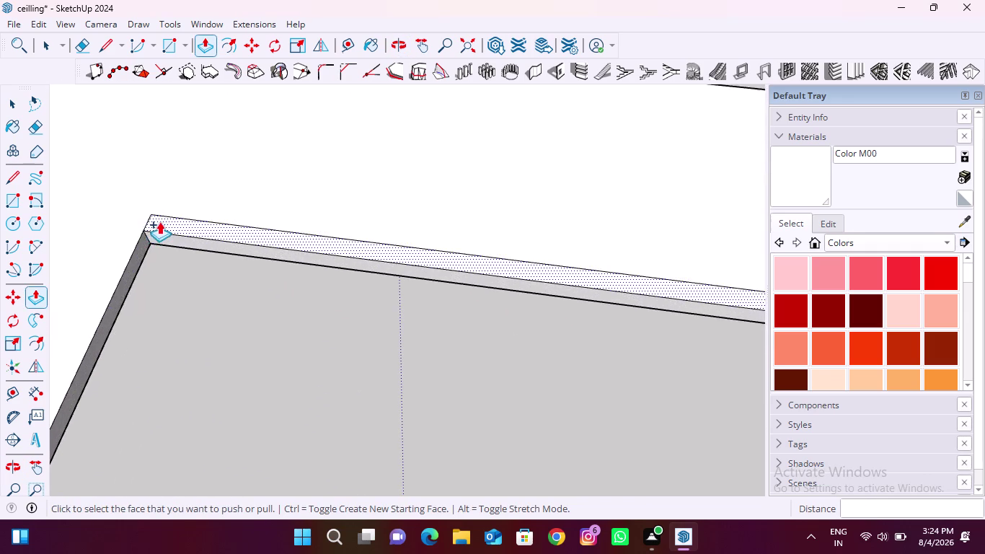
scroll(up, 3)
double_click(140, 251)
scroll(down, 3)
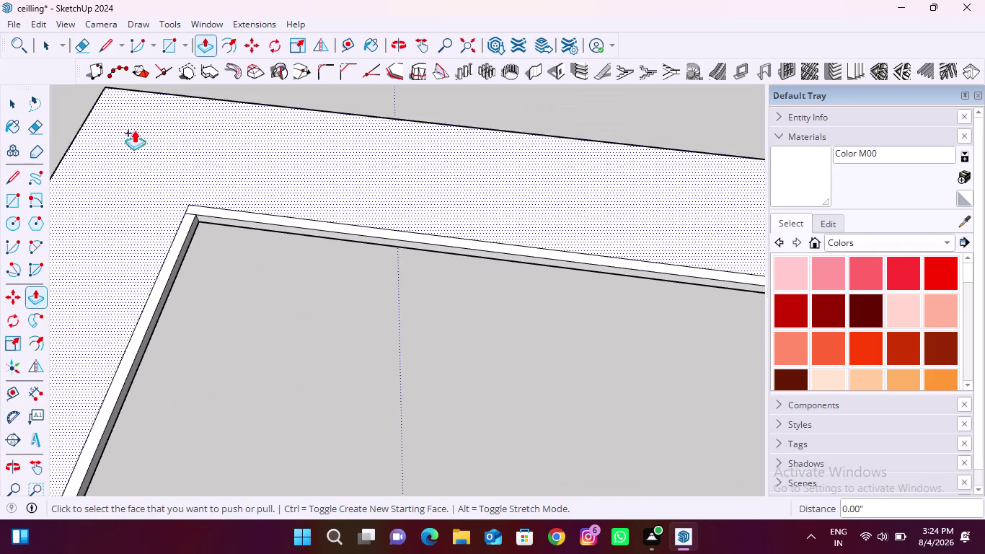
click(86, 44)
Erase the stray edges across the top and side of the first raised band corner.
scroll(up, 3)
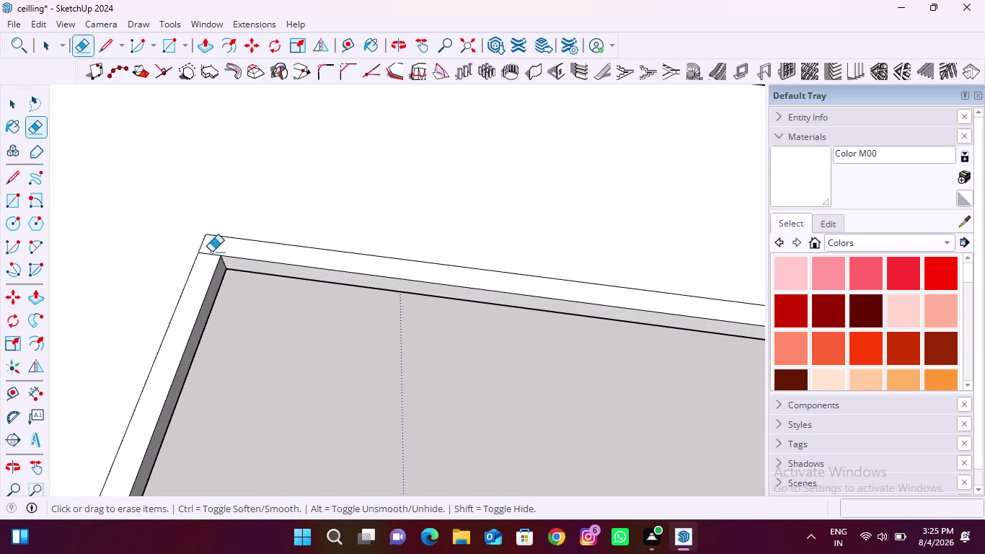
drag(212, 251, 200, 269)
scroll(down, 3)
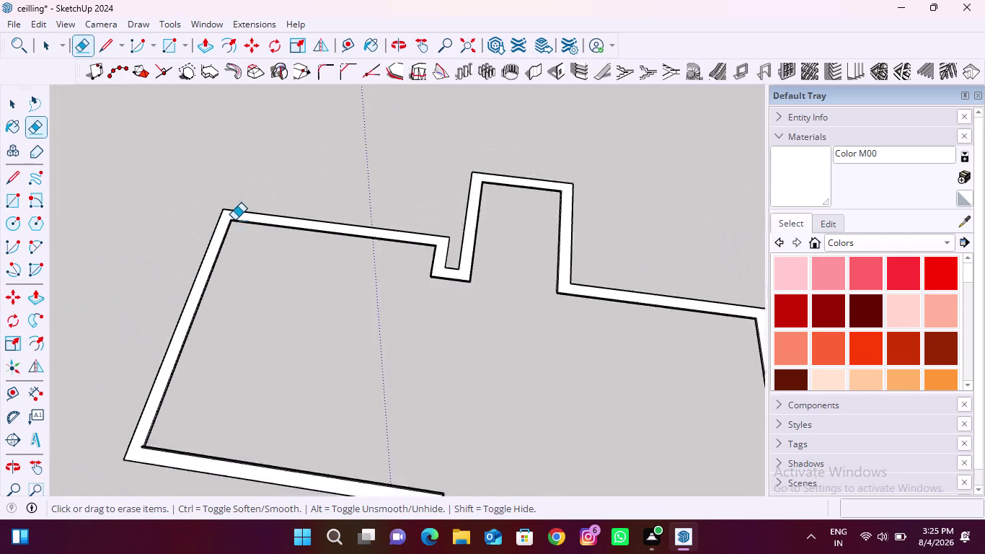
scroll(down, 3)
middle_drag(252, 356, 47, 346)
scroll(up, 3)
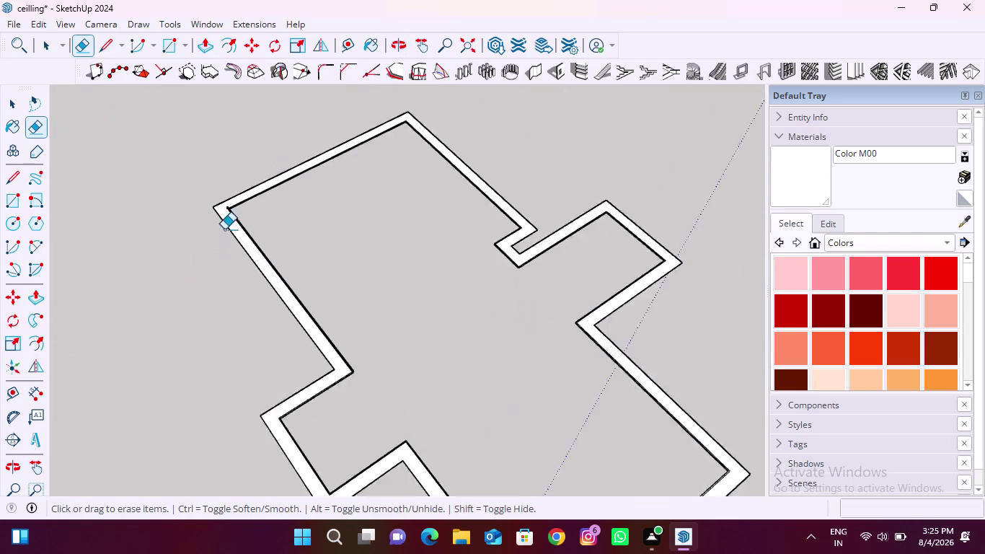
scroll(up, 3)
middle_drag(248, 246, 133, 242)
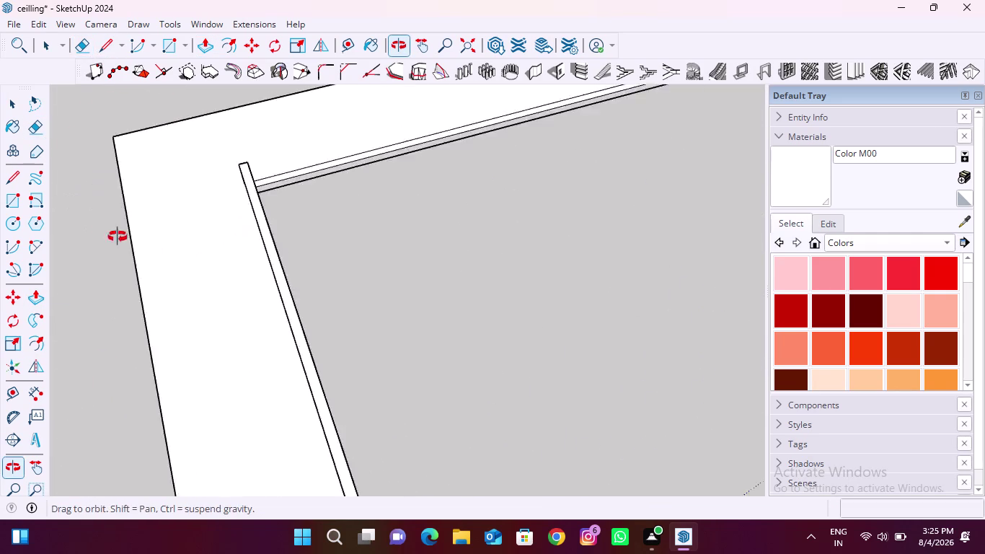
middle_drag(133, 243, 106, 232)
scroll(up, 3)
middle_drag(347, 229, 259, 188)
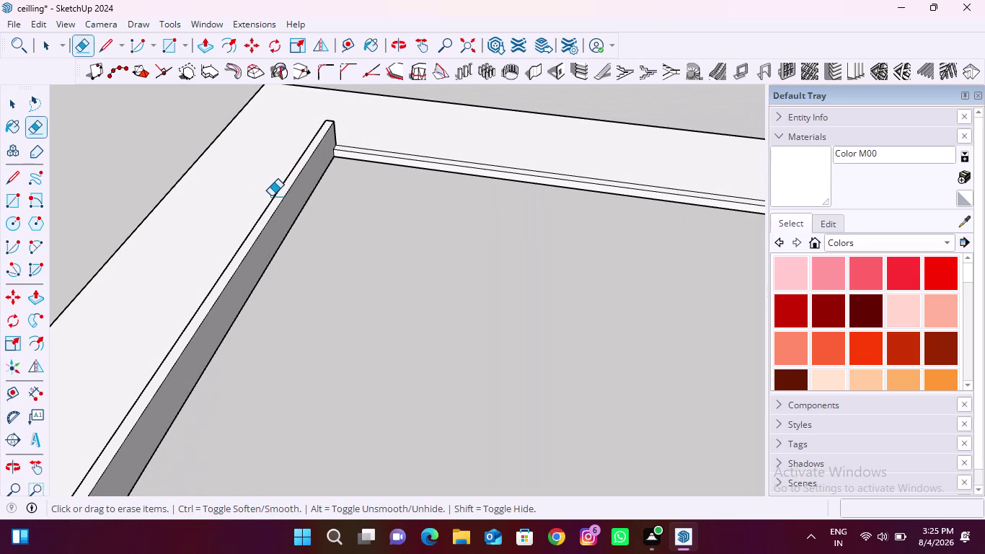
scroll(down, 3)
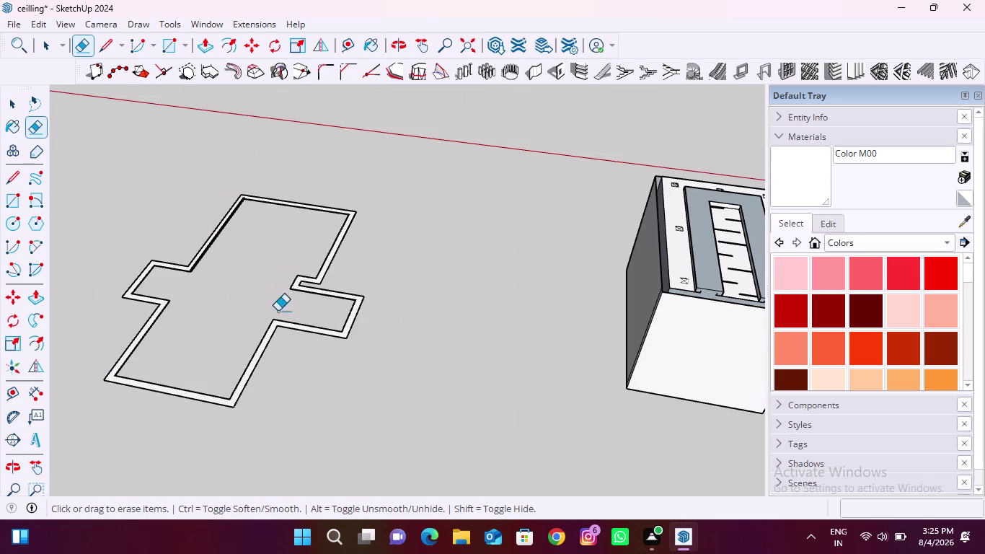
scroll(up, 3)
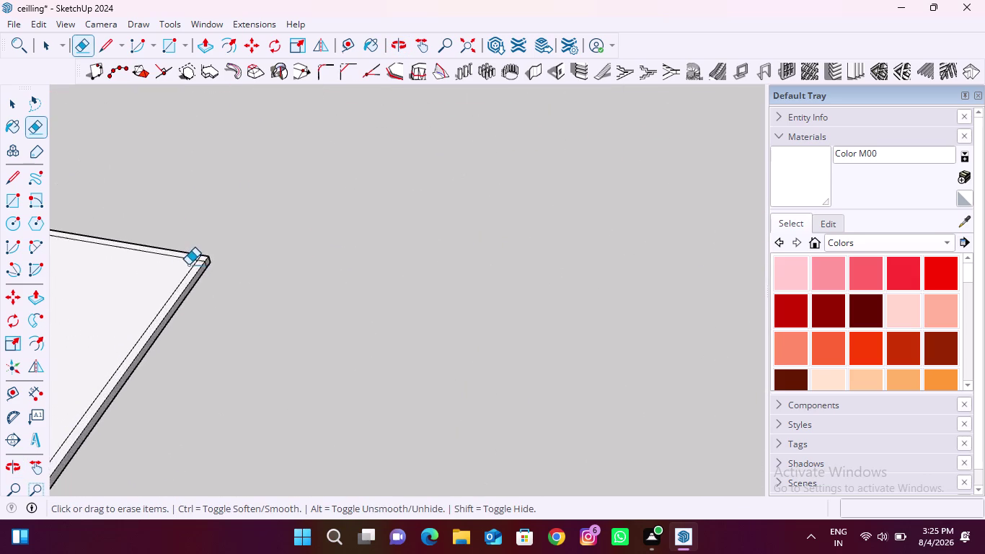
scroll(up, 3)
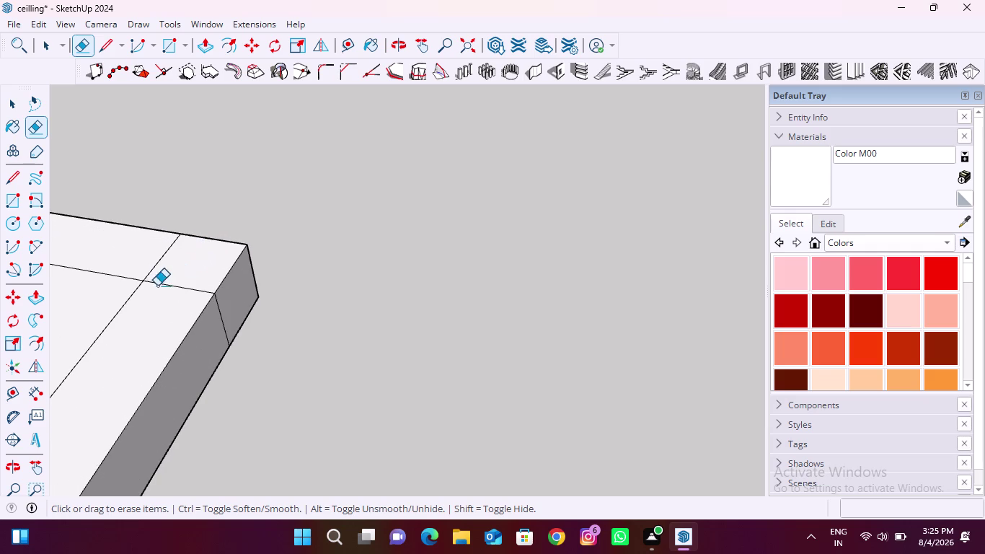
drag(173, 278, 167, 295)
drag(135, 250, 179, 270)
drag(229, 297, 215, 326)
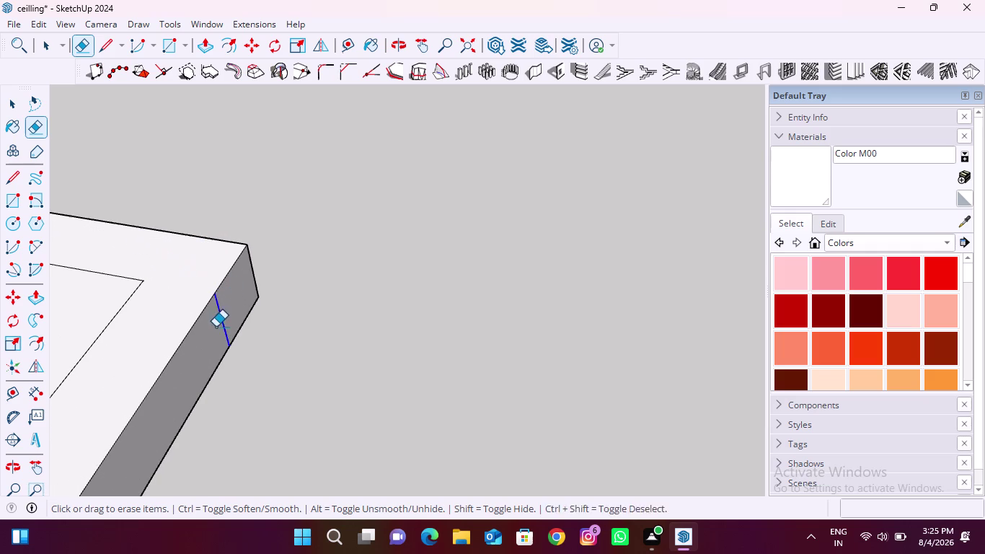
drag(215, 326, 215, 327)
Erase the stray edges on the band's underside corner, viewed from below.
scroll(down, 3)
middle_drag(329, 317, 64, 372)
middle_drag(403, 260, 186, 275)
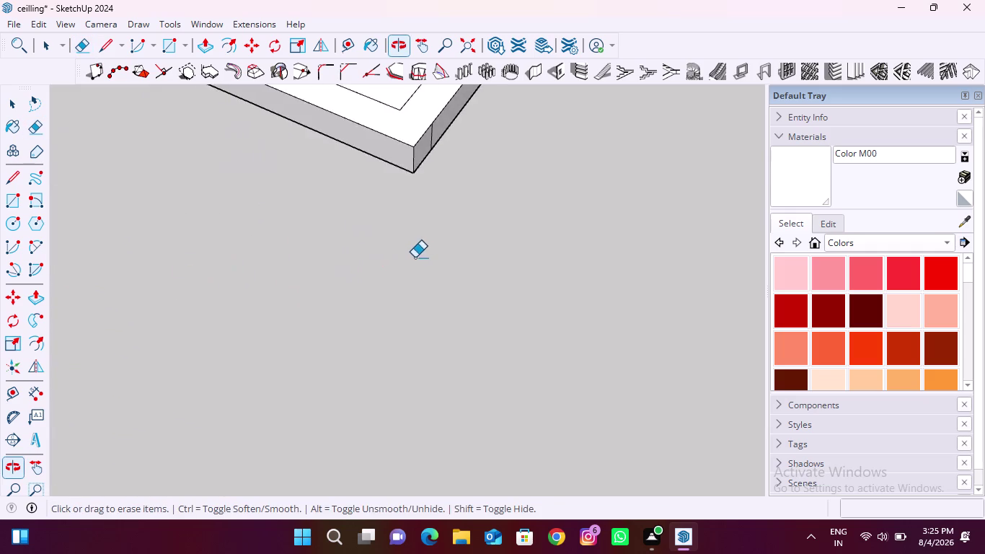
scroll(down, 3)
scroll(up, 3)
drag(423, 154, 385, 197)
scroll(down, 3)
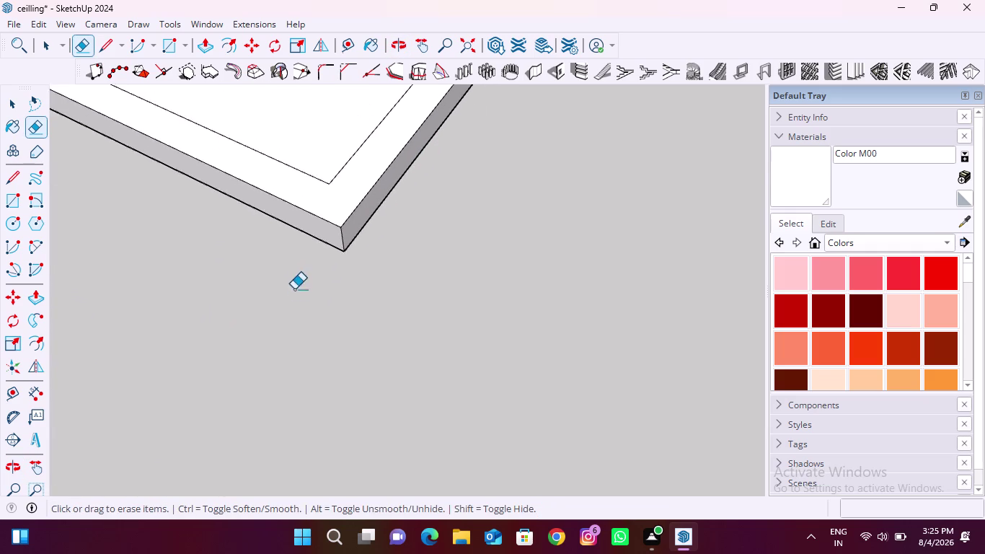
scroll(down, 3)
middle_drag(347, 357, 352, 110)
middle_drag(346, 302, 343, 265)
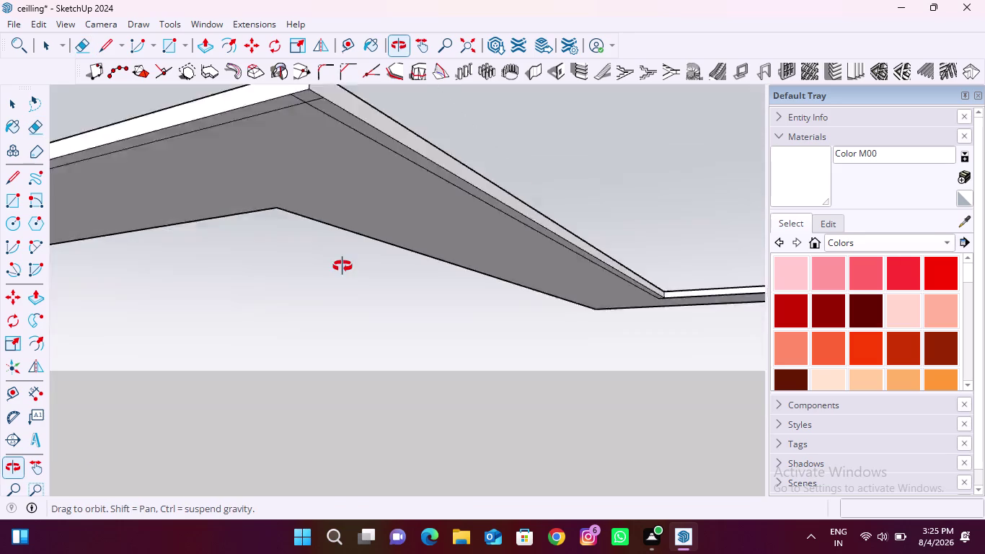
middle_drag(343, 264, 343, 266)
scroll(up, 3)
drag(287, 142, 261, 159)
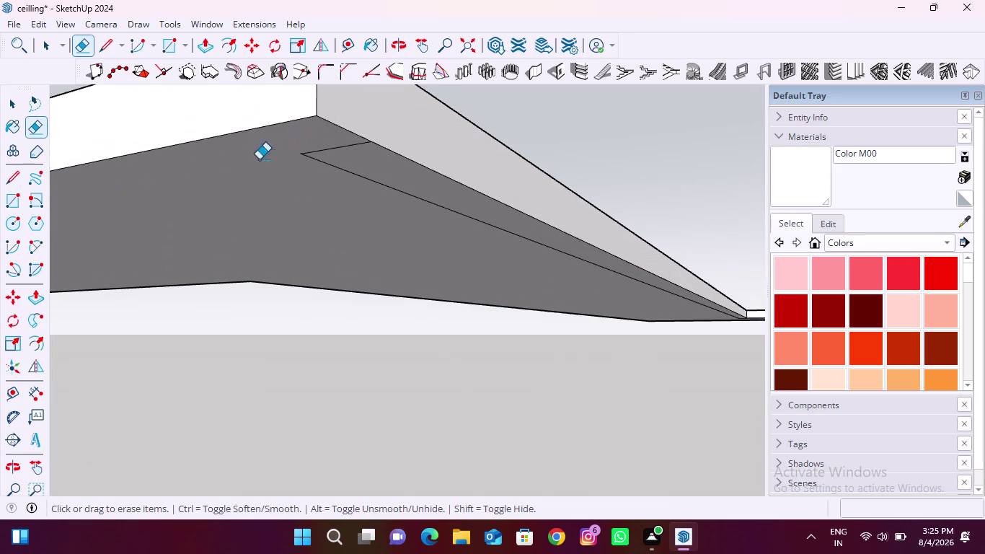
key(ctrl+z)
drag(311, 145, 324, 148)
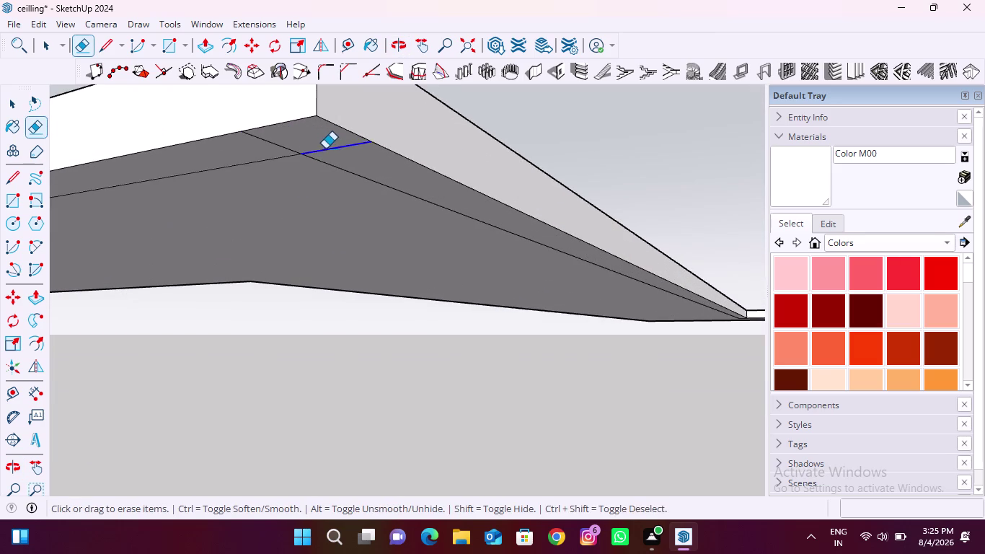
drag(324, 148, 332, 152)
drag(300, 141, 243, 156)
scroll(down, 3)
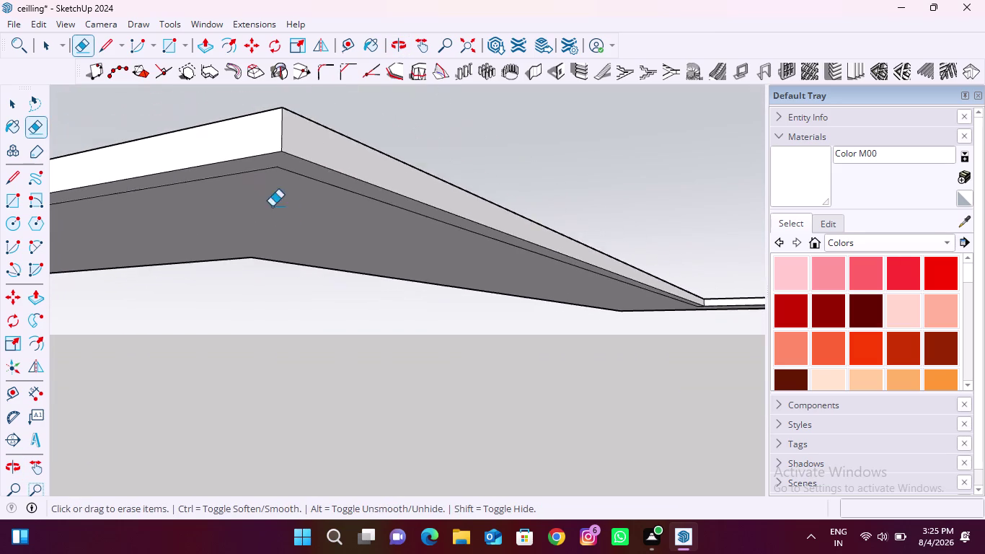
Erase the stray diagonal edge on another corner's sloped face and check the result.
middle_drag(282, 220, 314, 178)
scroll(down, 3)
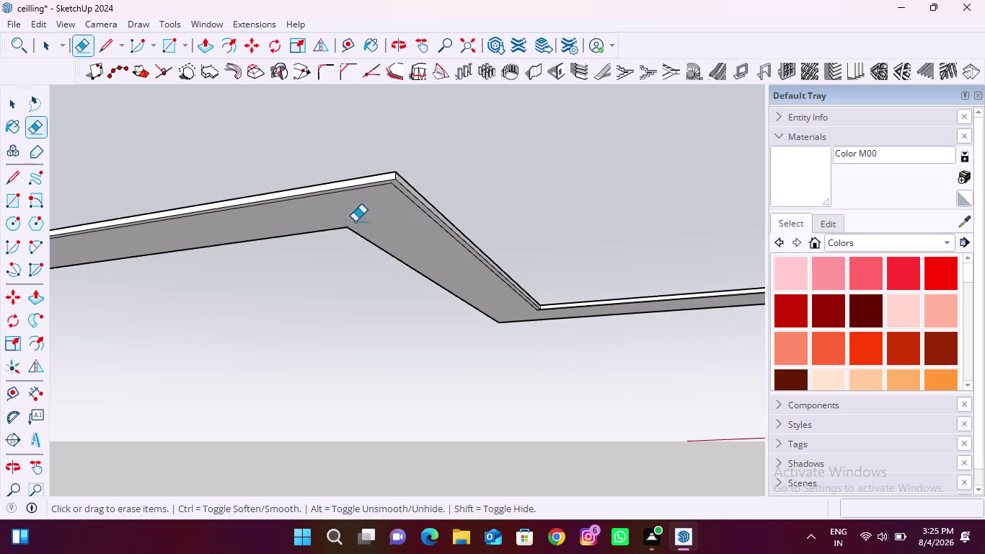
middle_drag(355, 221, 487, 163)
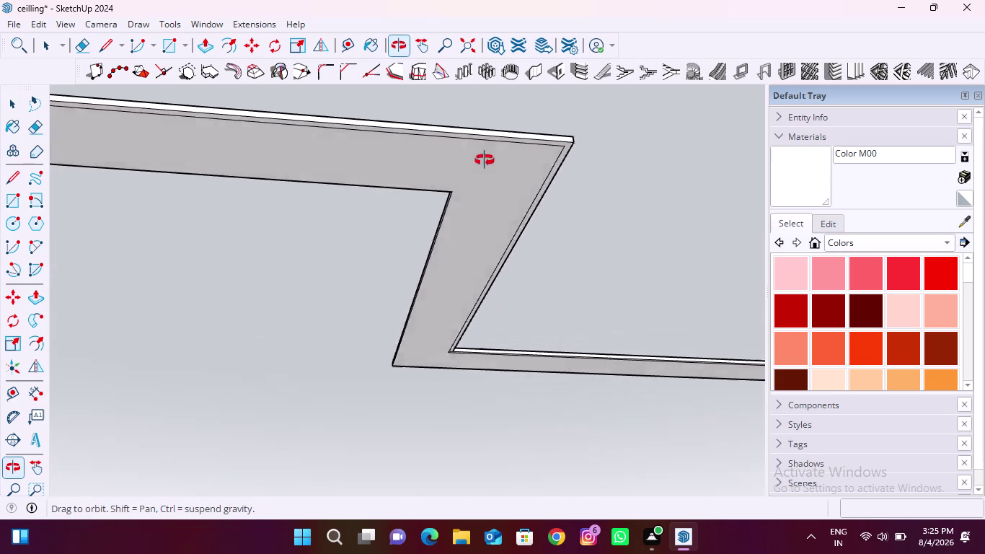
middle_drag(487, 163, 415, 327)
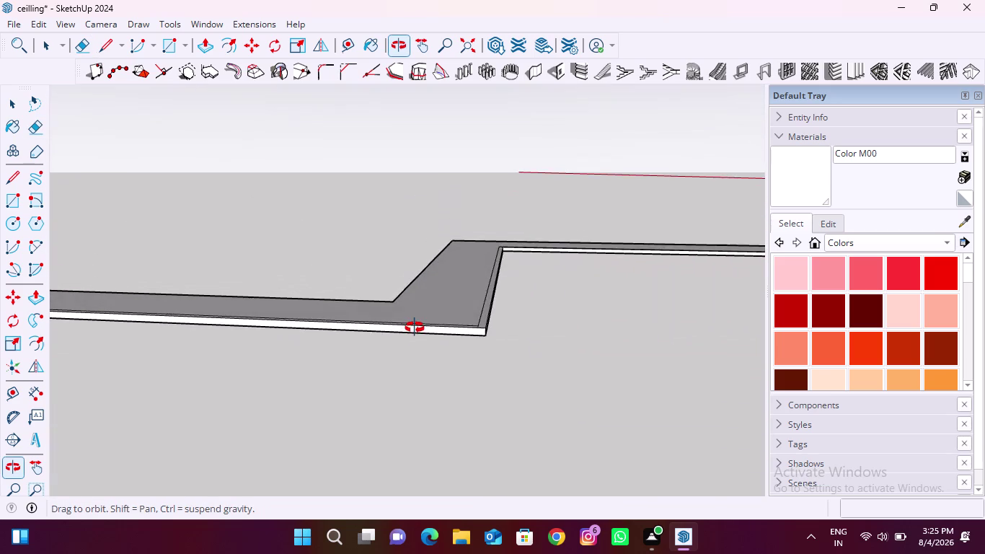
middle_drag(414, 327, 461, 206)
scroll(up, 3)
drag(545, 184, 522, 192)
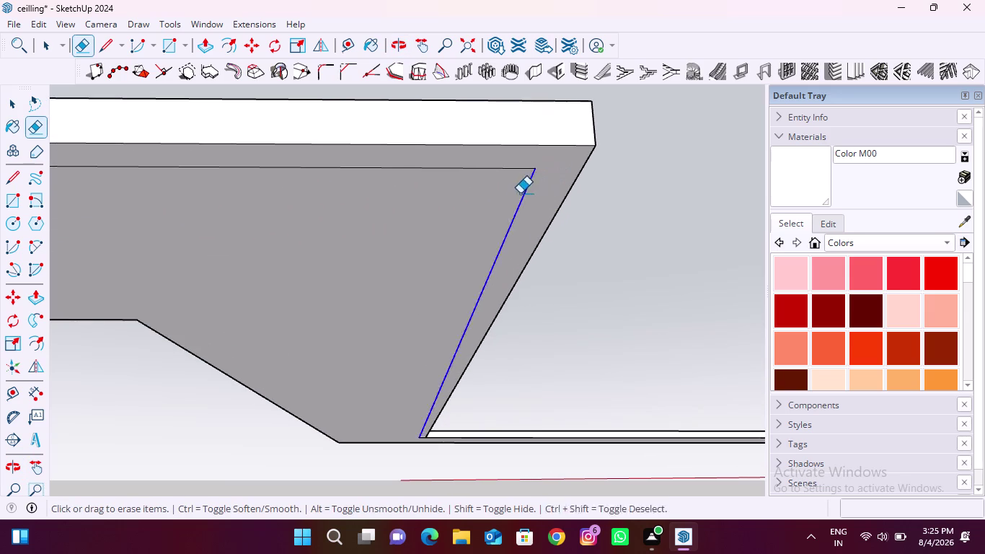
drag(522, 193, 516, 195)
drag(511, 162, 481, 196)
scroll(down, 3)
middle_drag(465, 217, 460, 230)
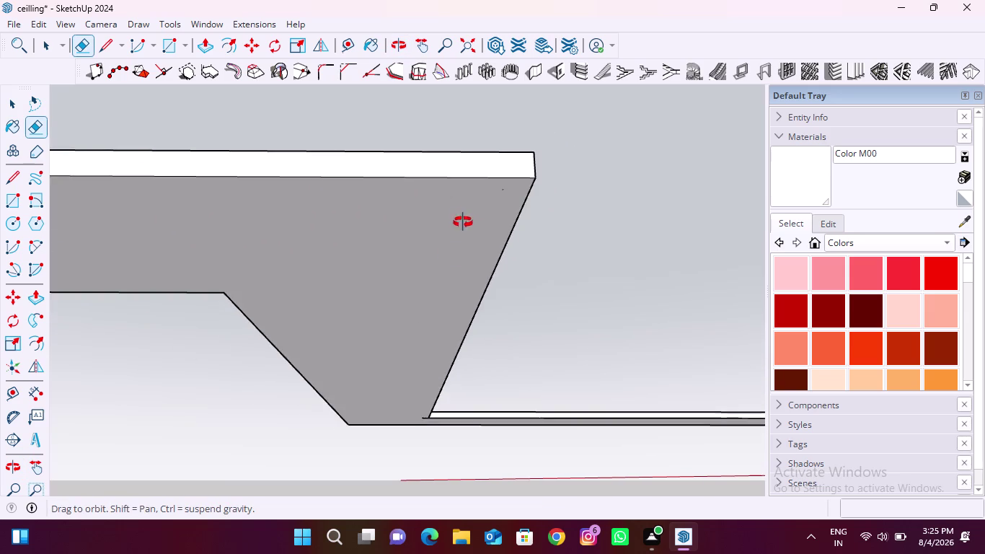
middle_drag(460, 230, 456, 316)
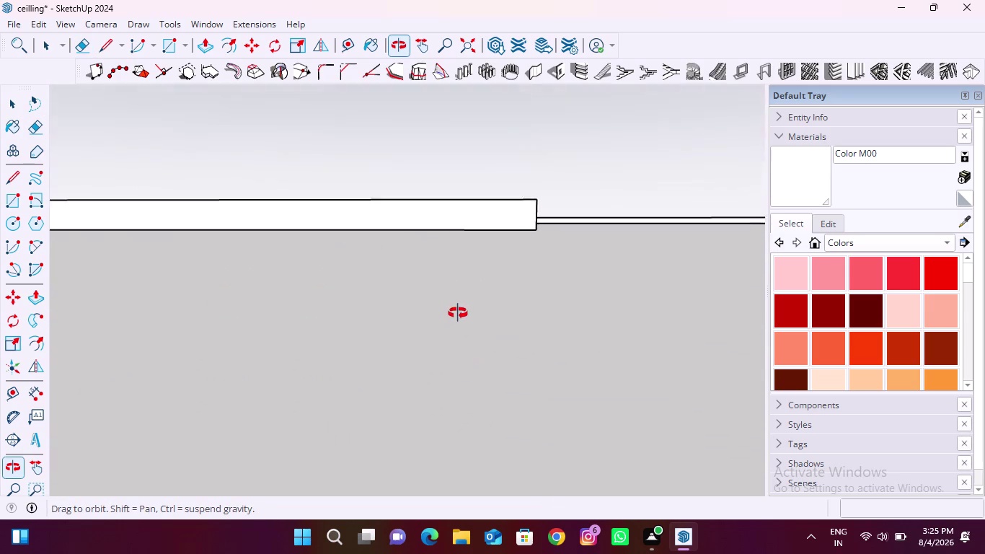
middle_drag(456, 316, 383, 374)
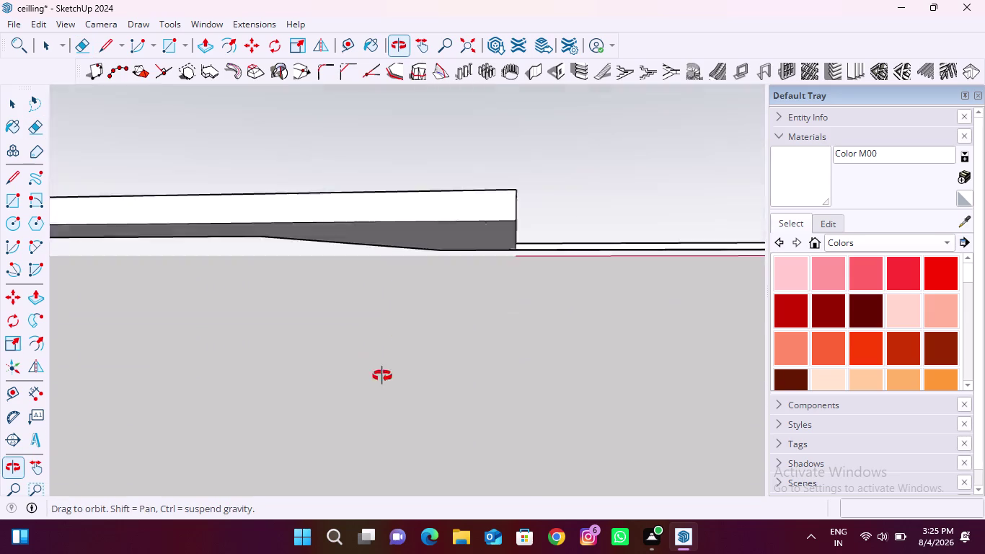
middle_drag(383, 373, 377, 400)
click(211, 49)
Push/pull the narrow strip face up 0.33" into a thin stepped layer.
scroll(up, 3)
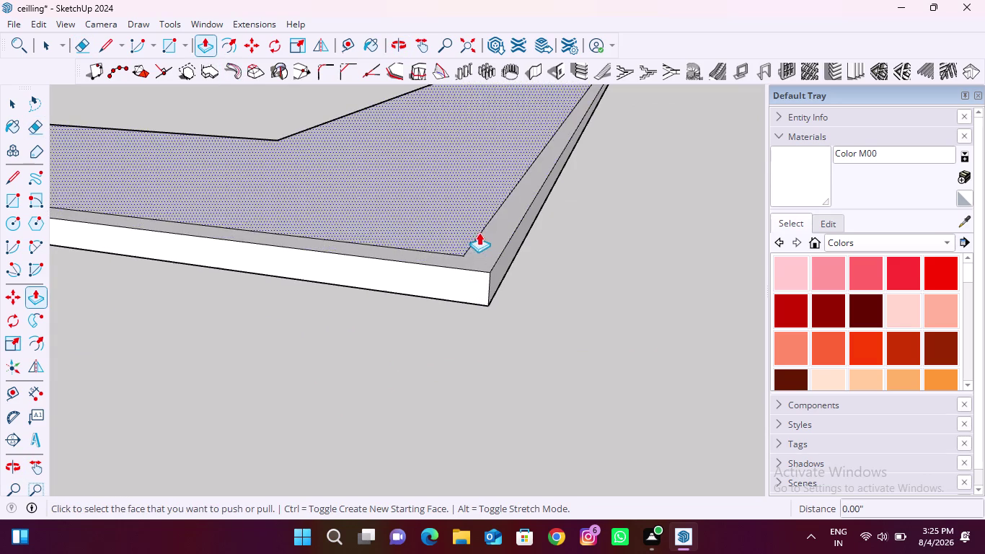
click(484, 246)
middle_drag(474, 211, 523, 89)
middle_drag(491, 138, 423, 348)
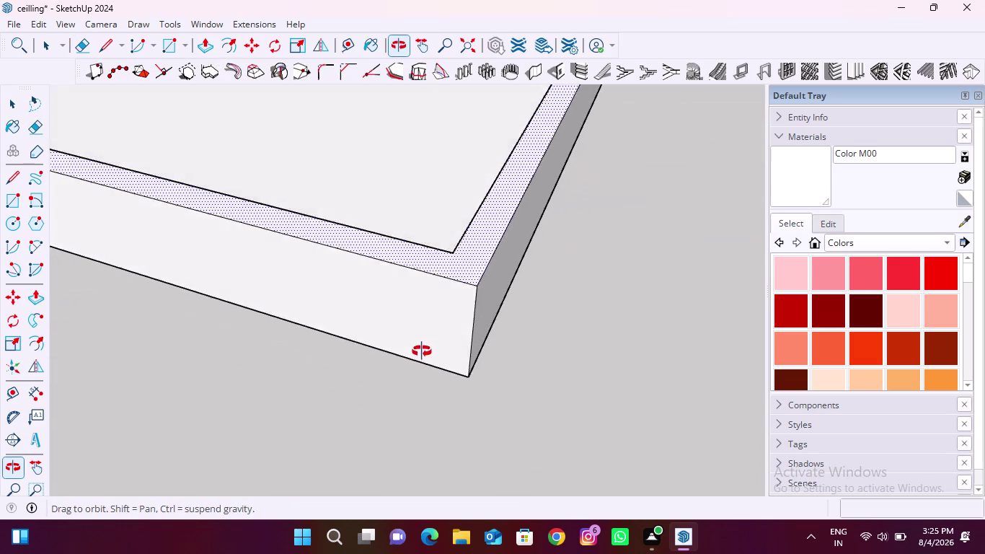
middle_drag(423, 348, 422, 351)
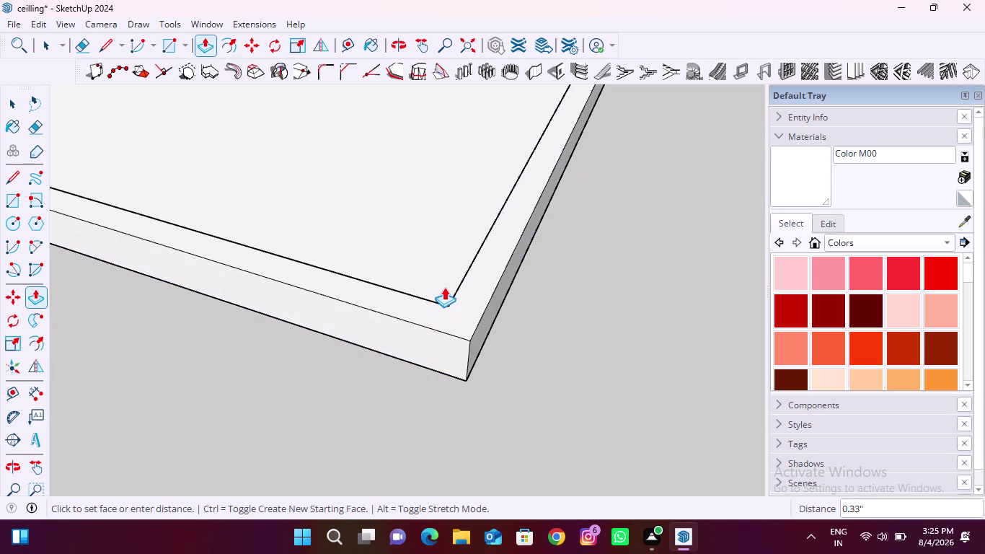
key(Escape)
scroll(down, 3)
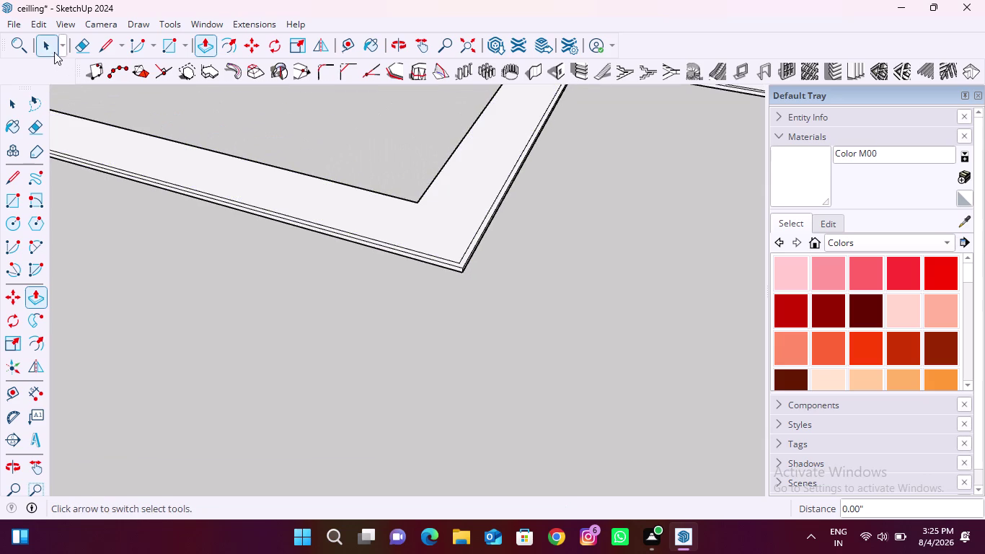
click(78, 48)
Erase the stray edges at the first strip corner and its inner underside corner.
scroll(down, 3)
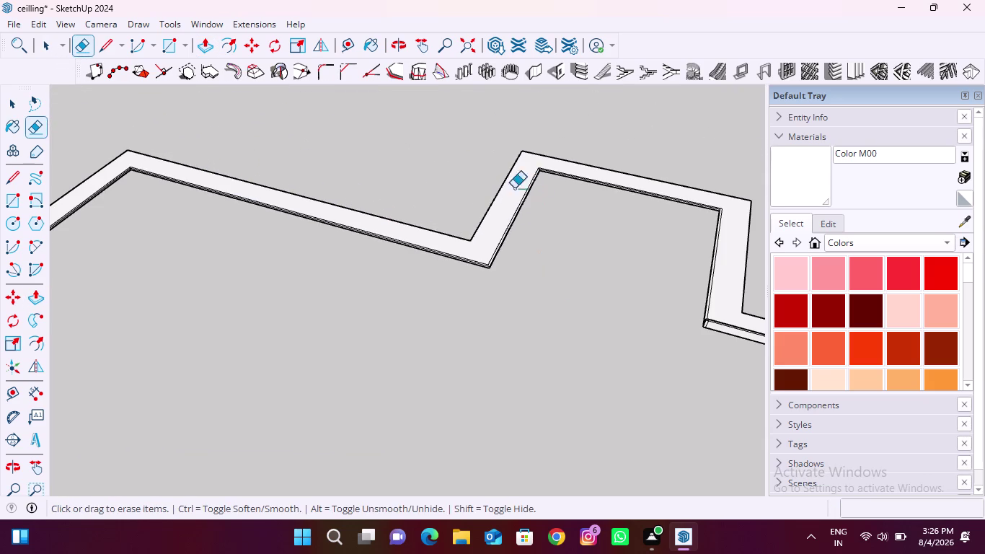
scroll(up, 3)
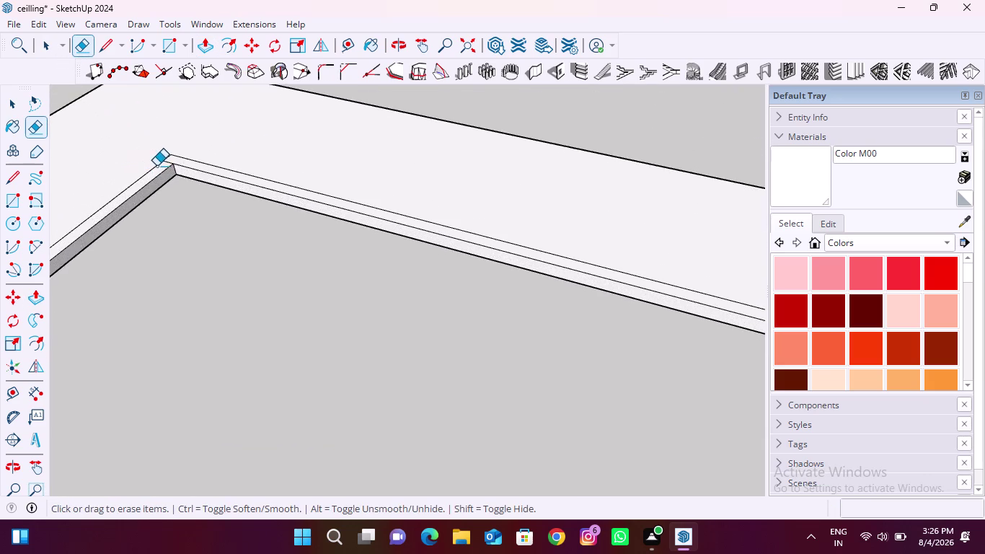
scroll(up, 3)
drag(195, 147, 179, 171)
middle_drag(191, 249, 214, 135)
middle_drag(166, 271, 222, 152)
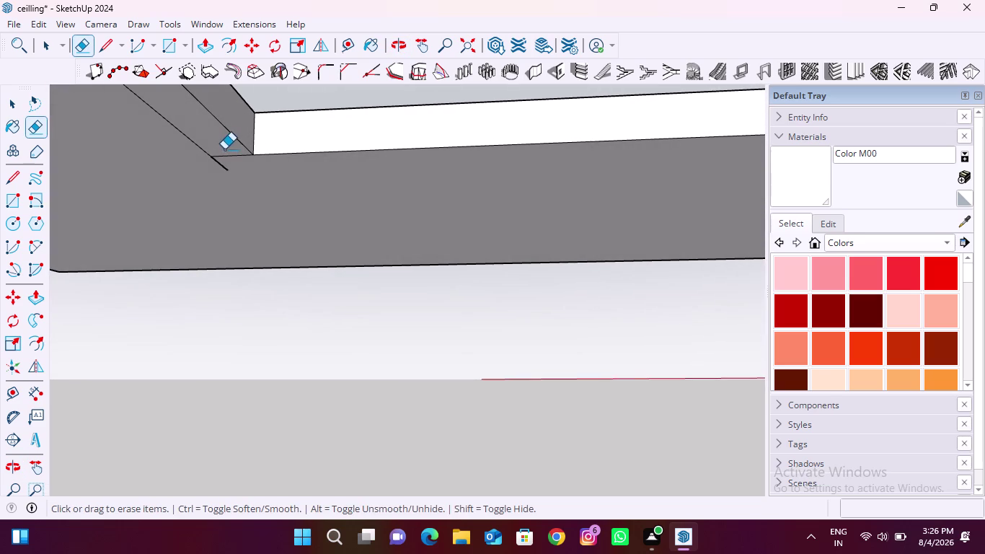
drag(224, 149, 233, 165)
drag(215, 158, 198, 167)
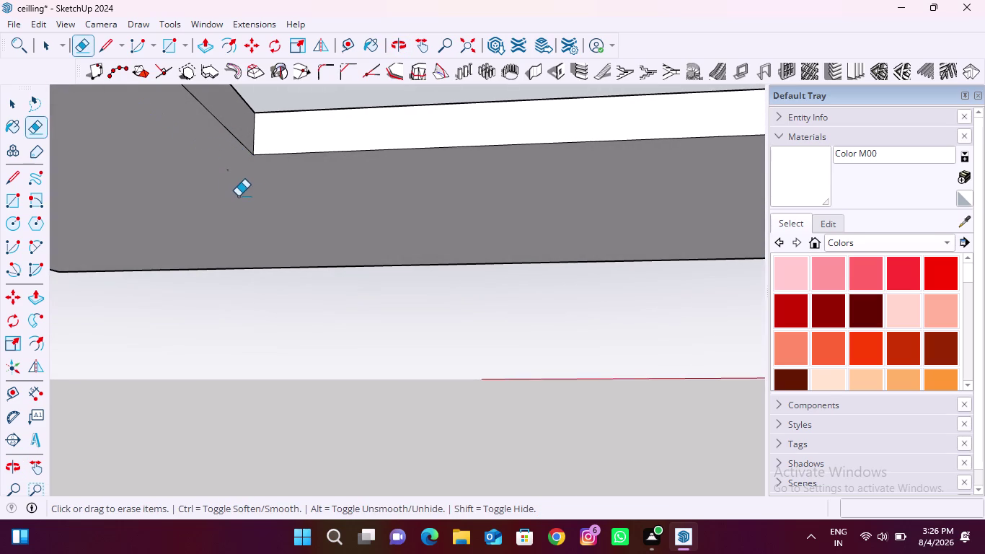
scroll(up, 3)
drag(231, 161, 220, 173)
scroll(down, 3)
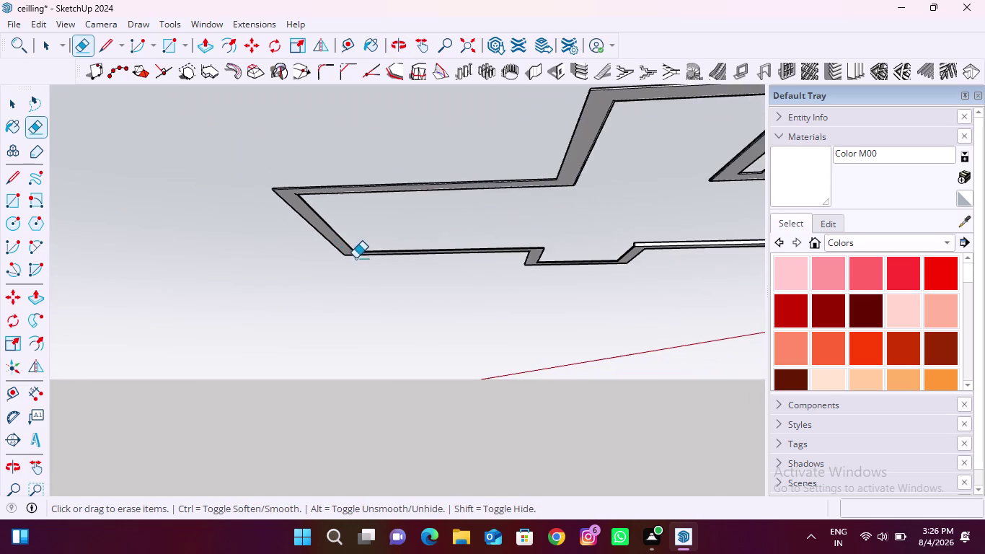
scroll(up, 3)
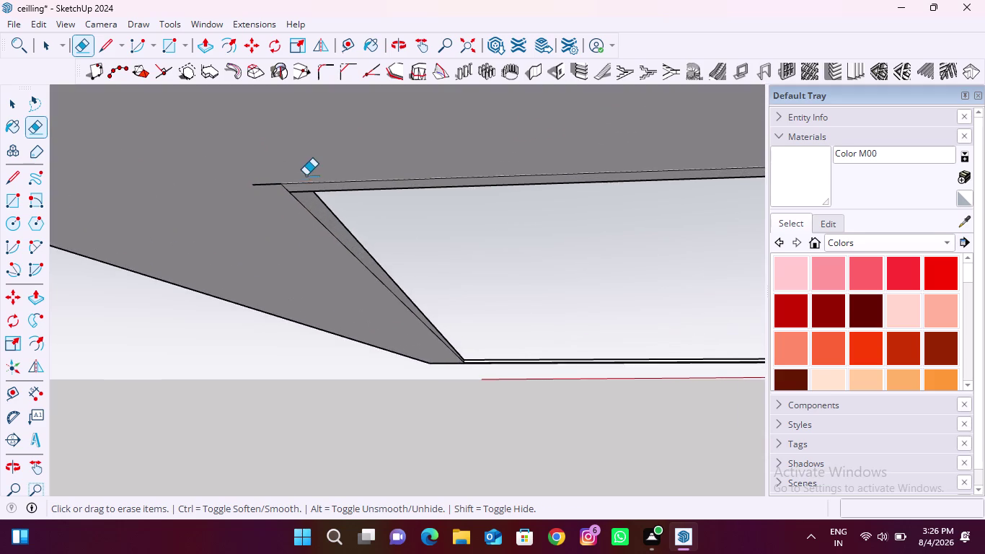
Erase the edge overshooting the next sloped corner.
middle_drag(266, 222, 344, 159)
scroll(up, 3)
scroll(up, 3)
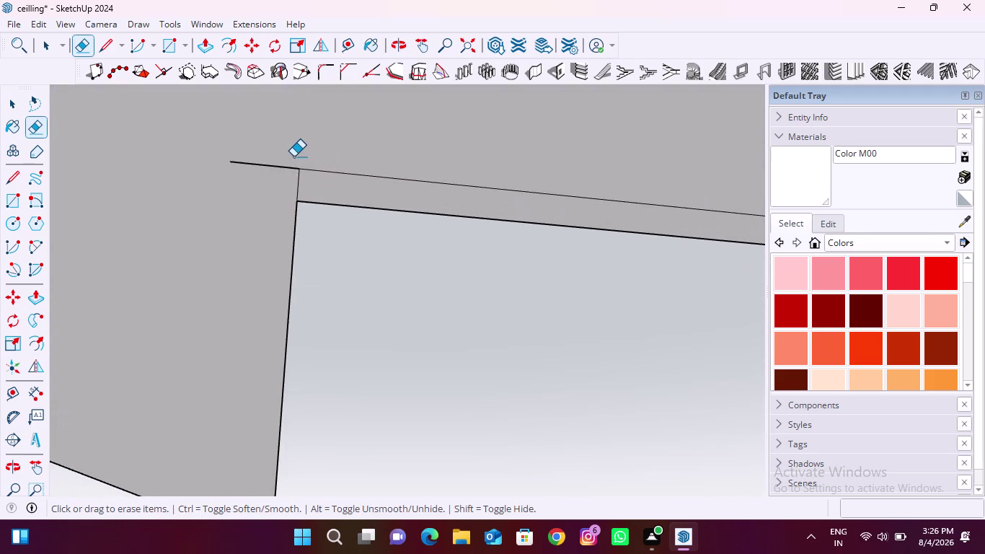
drag(293, 156, 262, 198)
drag(277, 180, 328, 185)
drag(346, 159, 330, 185)
scroll(down, 3)
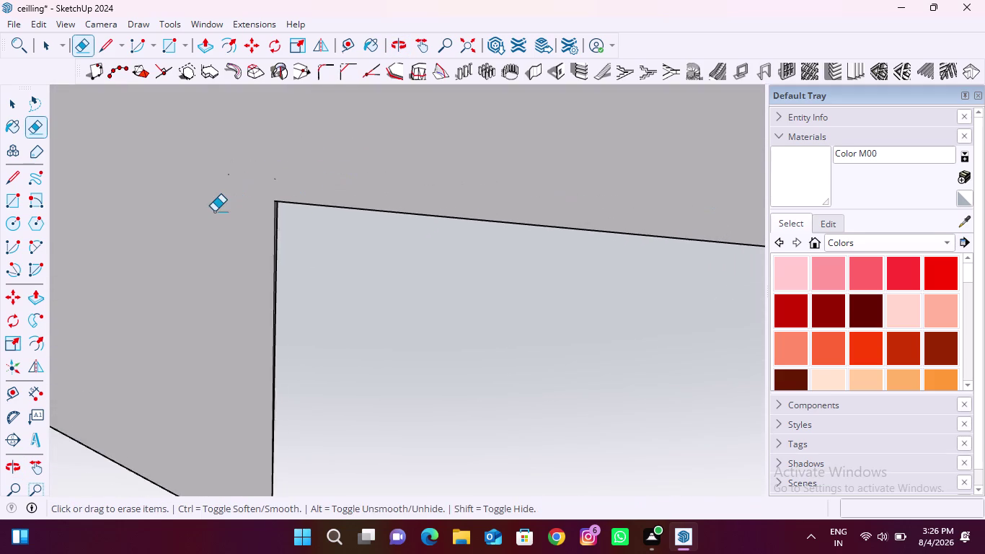
scroll(down, 3)
Erase the stray edge near the raised strip corner and the line across its end face.
middle_drag(287, 213, 96, 230)
middle_drag(365, 252, 261, 238)
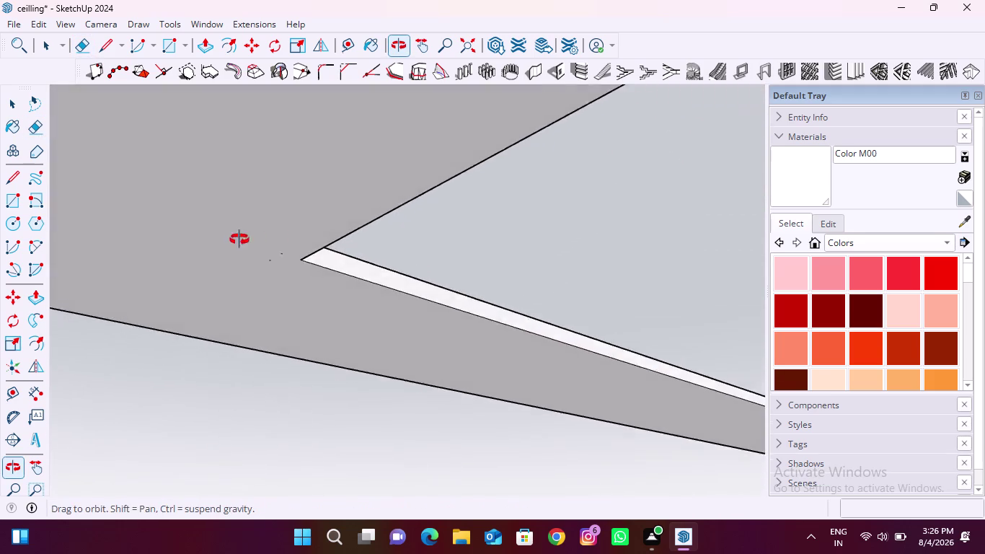
middle_drag(262, 238, 137, 315)
middle_drag(416, 214, 324, 297)
middle_drag(306, 243, 324, 313)
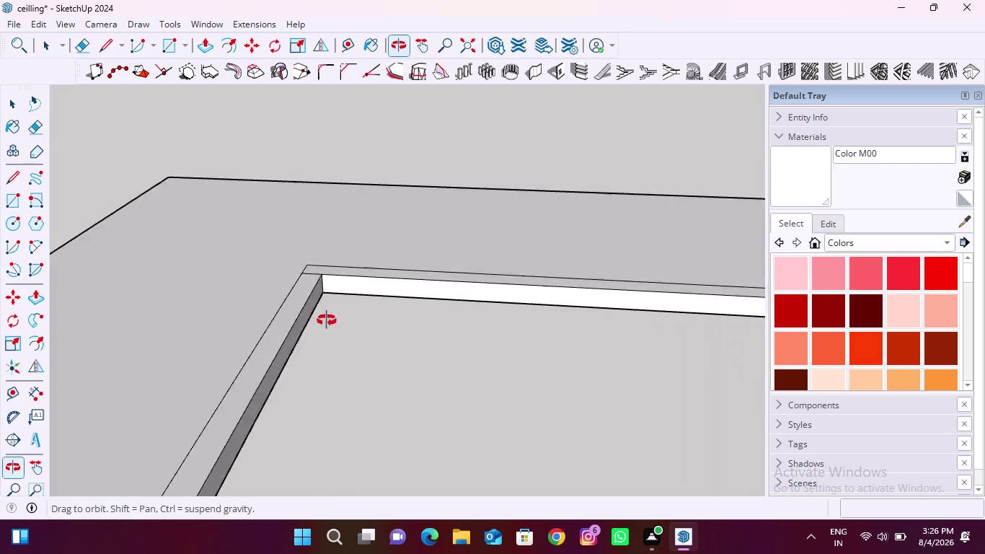
middle_drag(325, 313, 326, 322)
scroll(up, 3)
drag(320, 269, 308, 295)
scroll(down, 3)
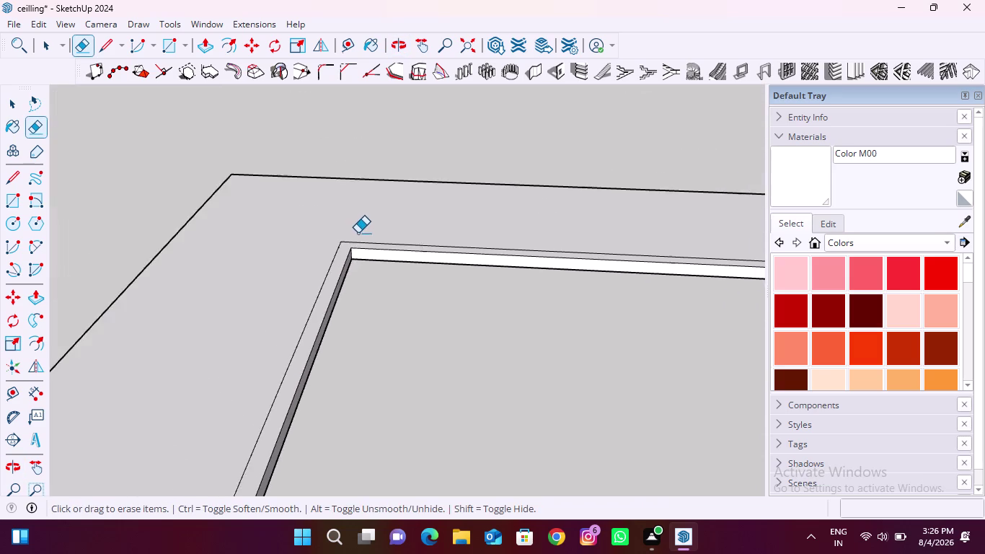
scroll(down, 3)
scroll(up, 3)
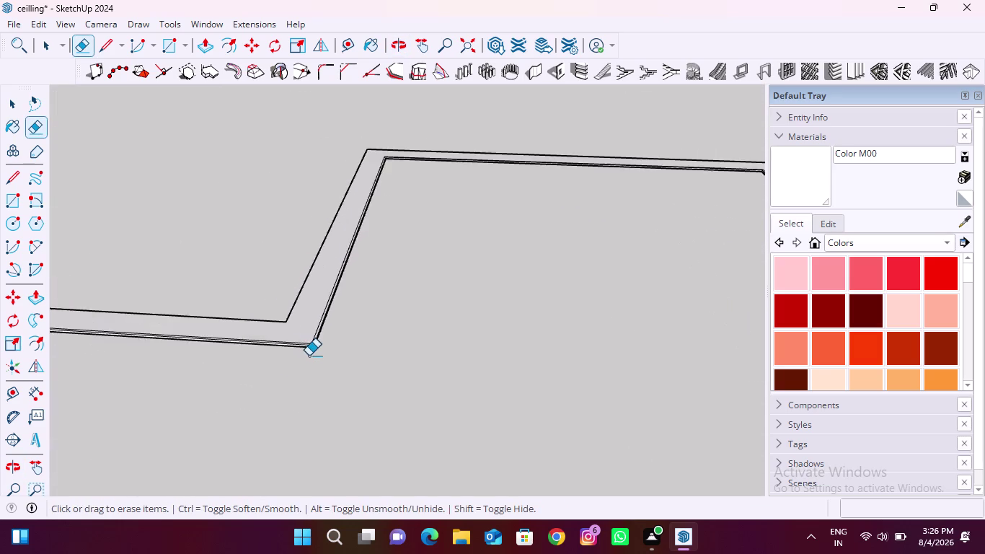
scroll(up, 3)
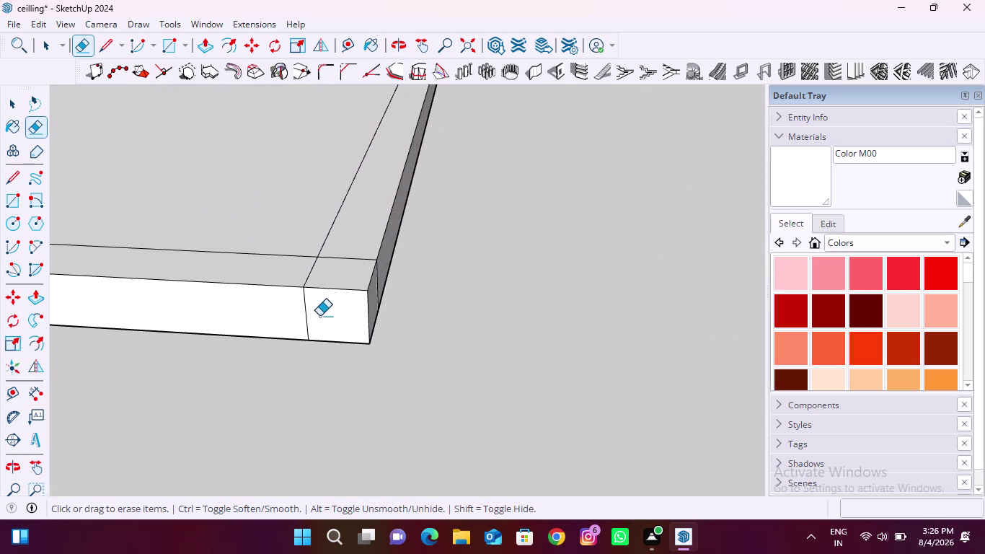
drag(320, 316, 288, 313)
drag(303, 277, 337, 278)
drag(350, 251, 345, 271)
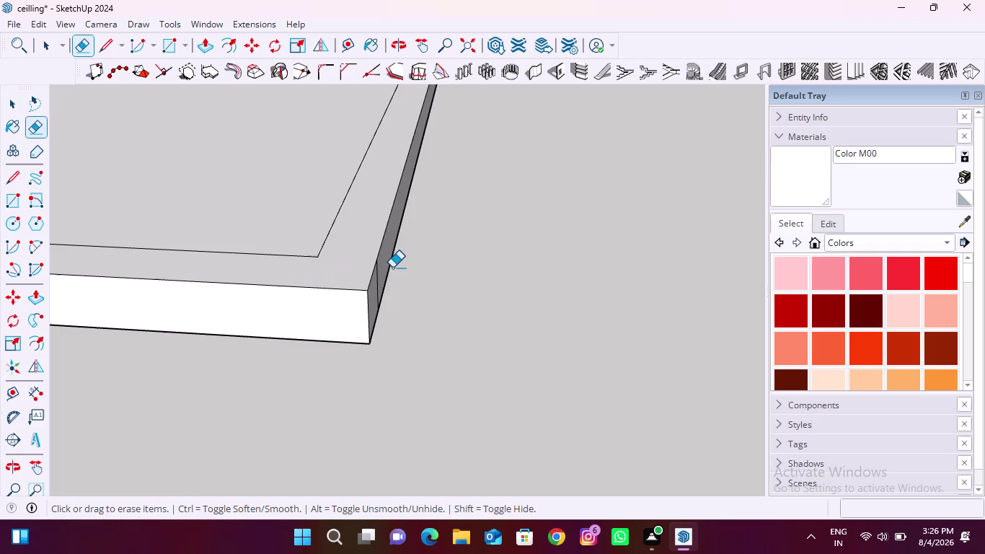
drag(390, 266, 373, 291)
key(ctrl+z)
Erase the stray line on the sloped underside face and the inner-corner vertical line.
middle_drag(378, 302, 316, 207)
middle_drag(349, 328, 346, 192)
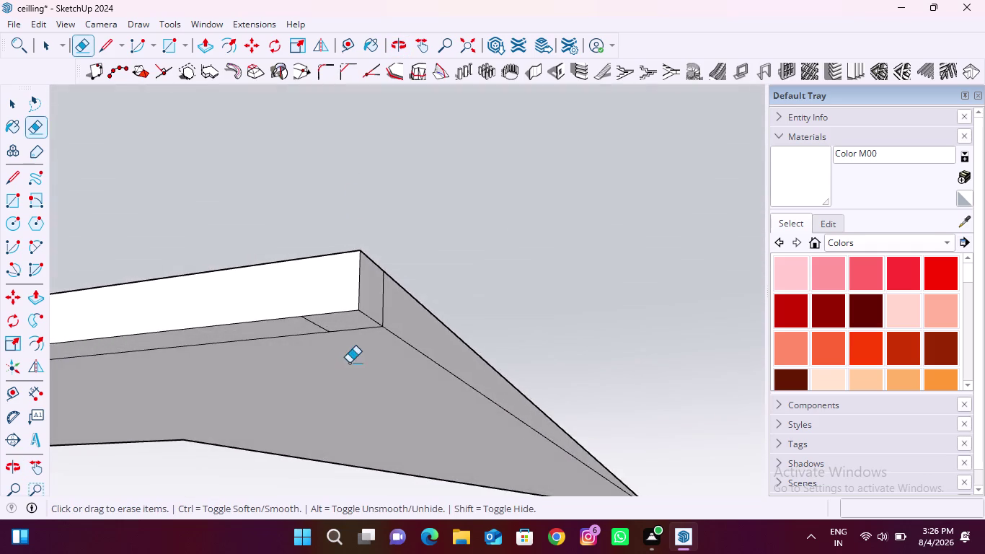
scroll(up, 3)
drag(339, 281, 368, 322)
drag(302, 282, 279, 318)
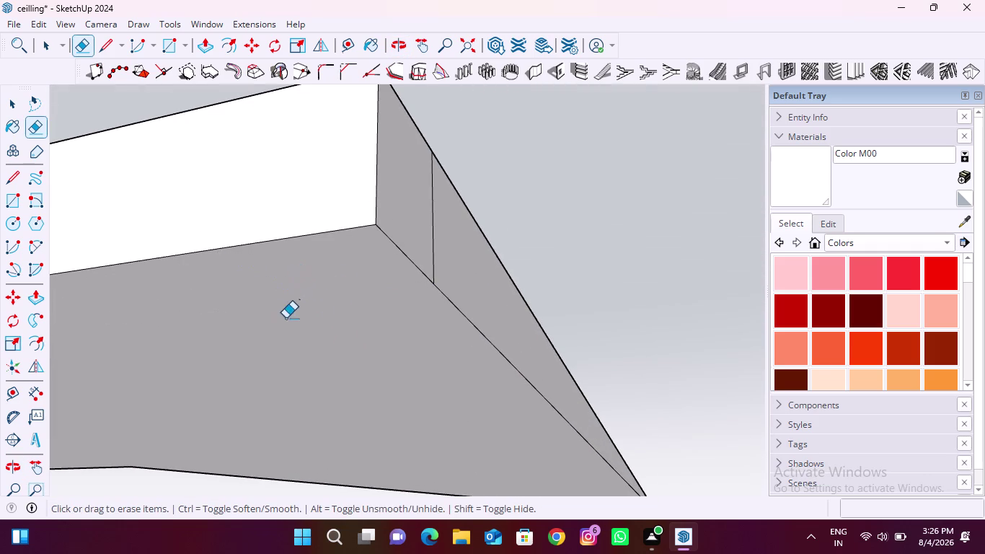
drag(422, 227, 456, 240)
scroll(down, 3)
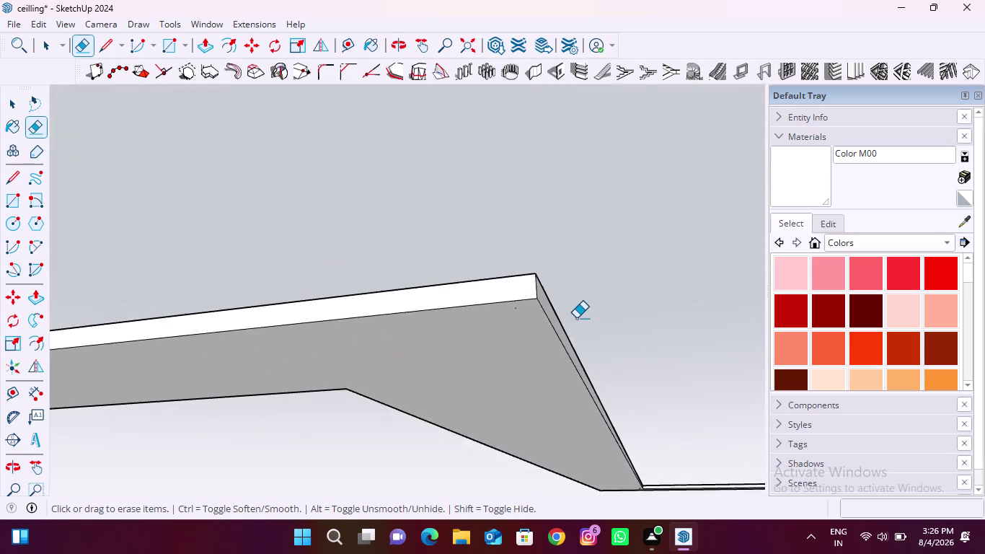
scroll(down, 3)
scroll(up, 3)
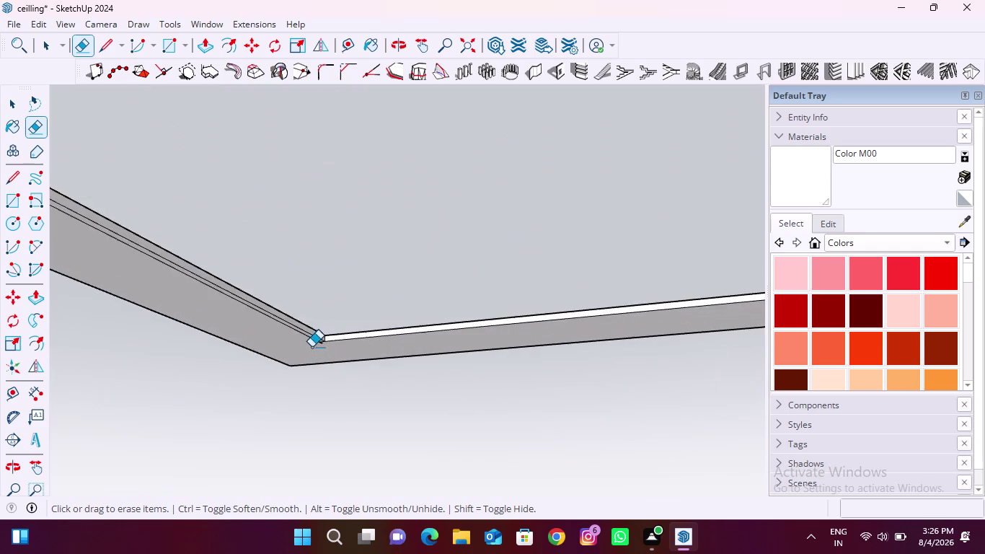
scroll(up, 3)
Erase the remaining stray edge along the sloped face and the last leftover corner line.
drag(311, 318, 311, 352)
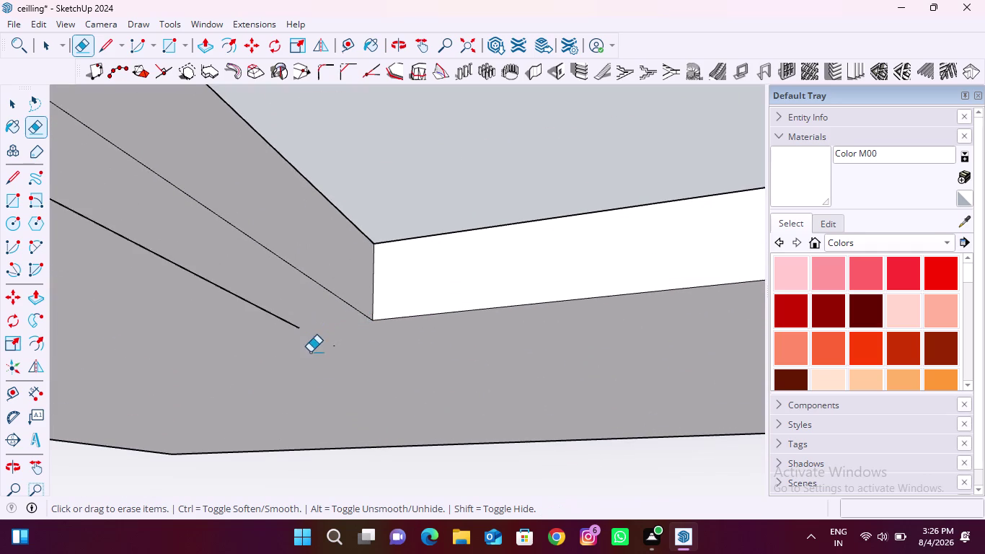
drag(290, 309, 213, 333)
scroll(down, 3)
middle_drag(366, 298, 332, 517)
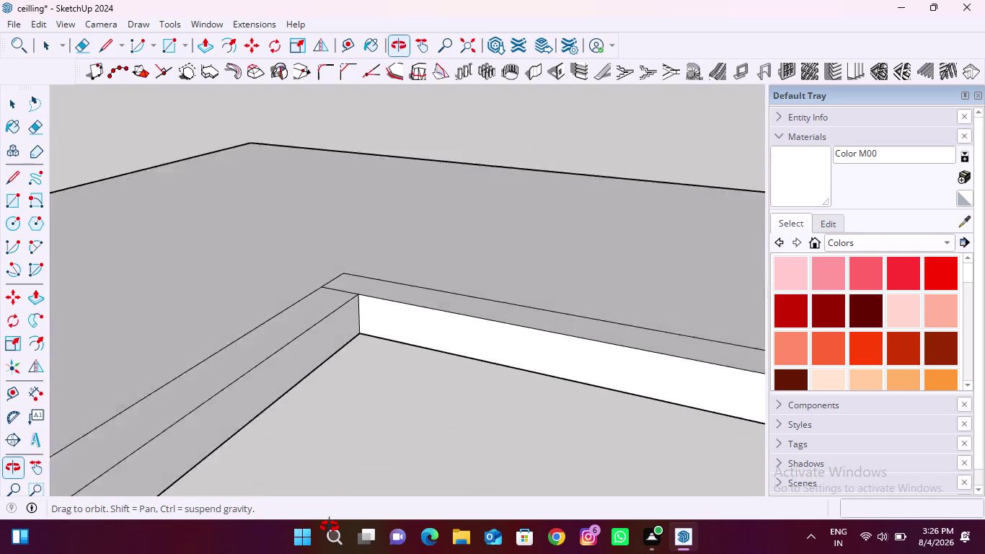
middle_drag(332, 517, 328, 531)
scroll(up, 3)
drag(345, 281, 321, 327)
scroll(down, 3)
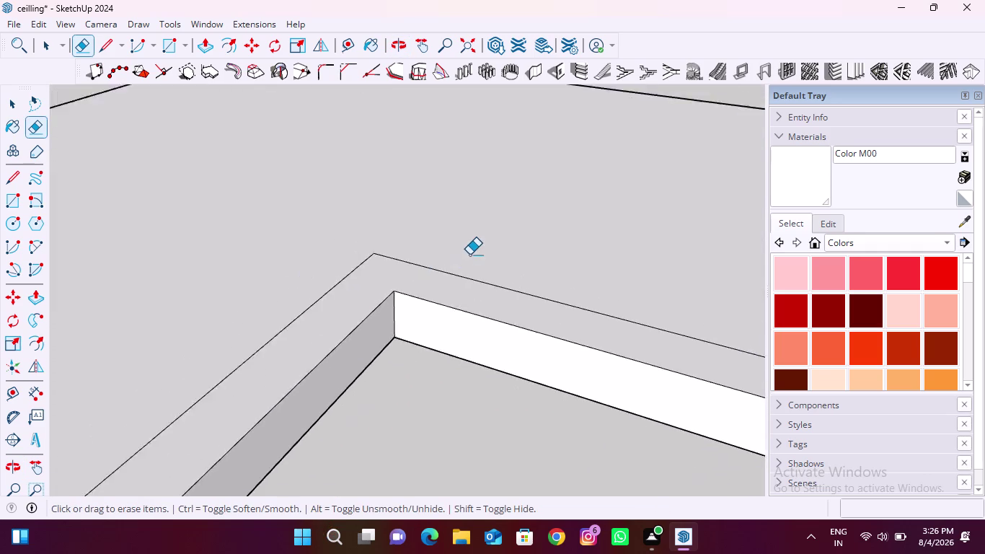
scroll(down, 3)
Erase the three stray edges crossing and below the first border-band corner.
middle_drag(539, 400, 532, 402)
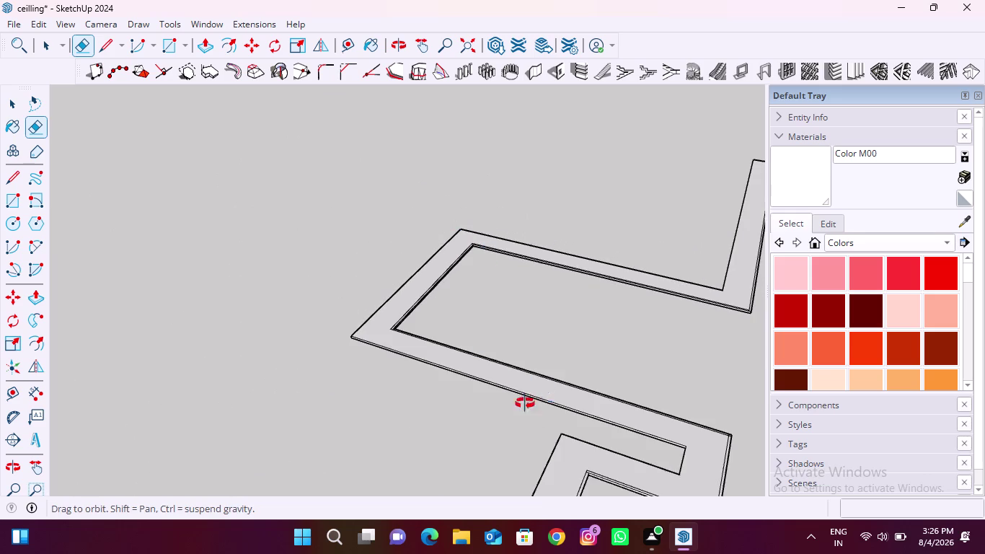
middle_drag(531, 401, 301, 353)
scroll(up, 3)
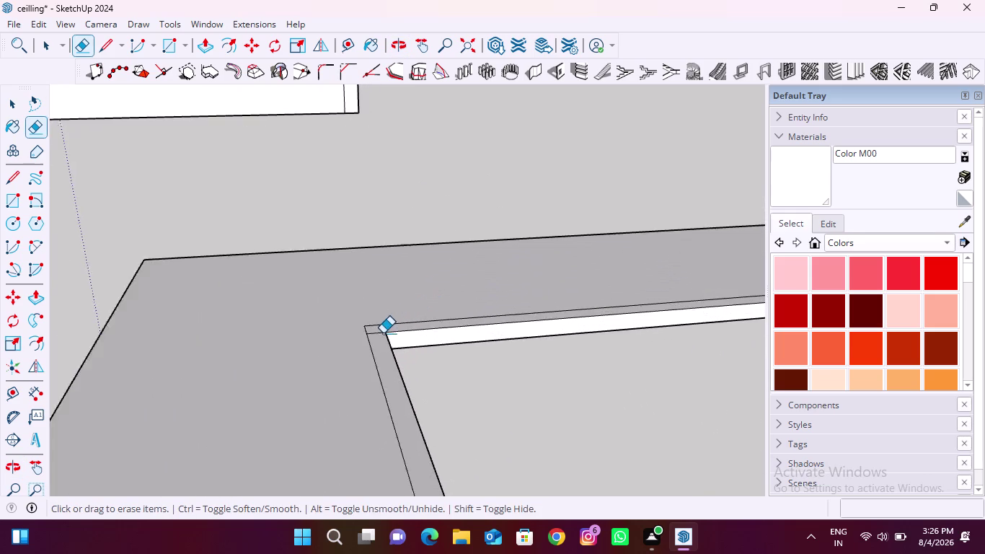
scroll(up, 3)
drag(362, 323, 356, 371)
middle_drag(432, 427, 338, 234)
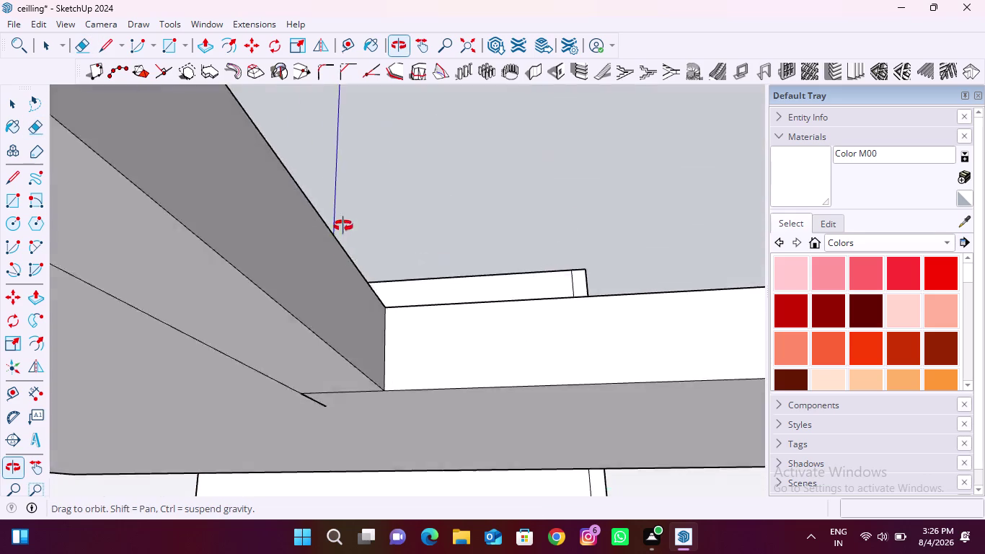
middle_drag(338, 234, 391, 193)
scroll(up, 3)
scroll(up, 3)
drag(286, 440, 317, 389)
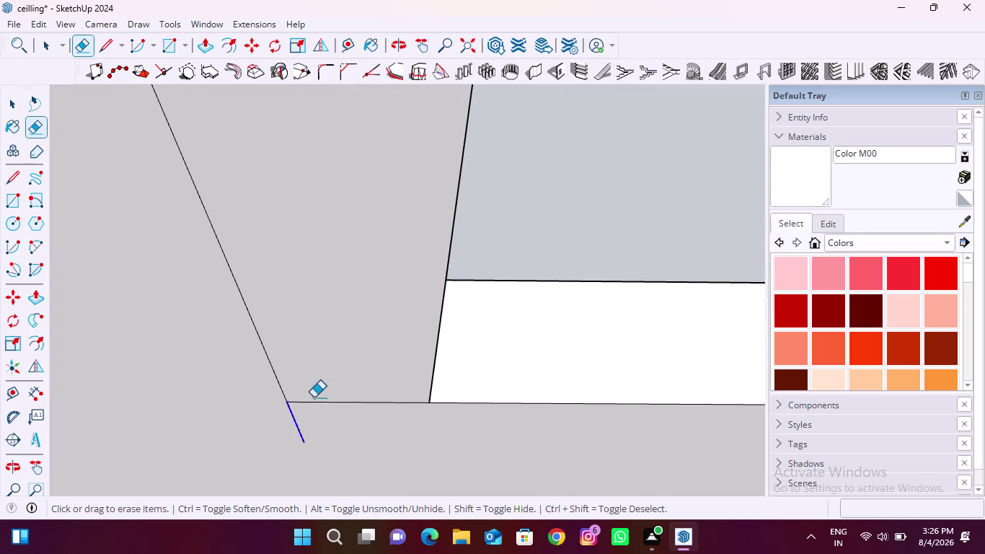
drag(317, 389, 326, 367)
drag(314, 347, 184, 346)
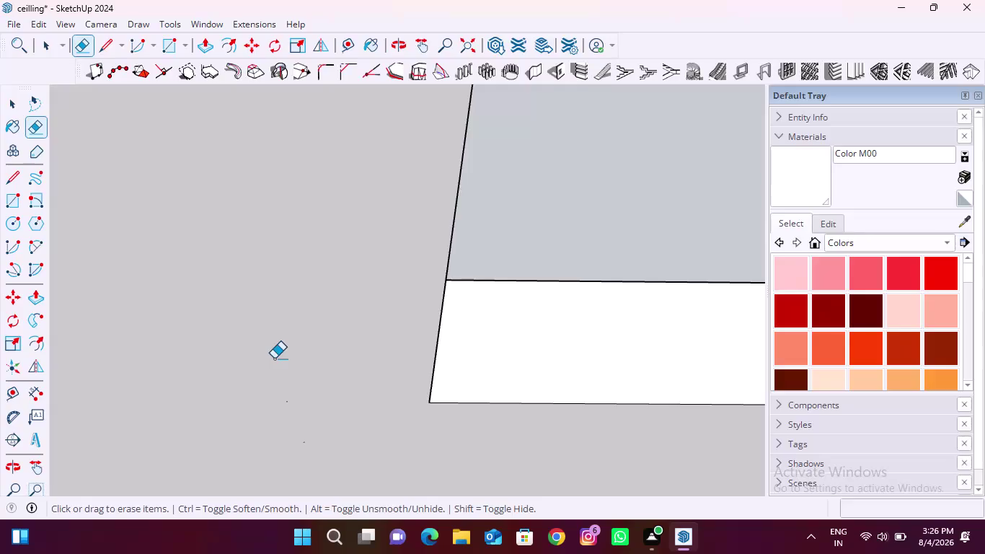
Erase the six stray edges on the raised strip's face, side and end.
scroll(down, 3)
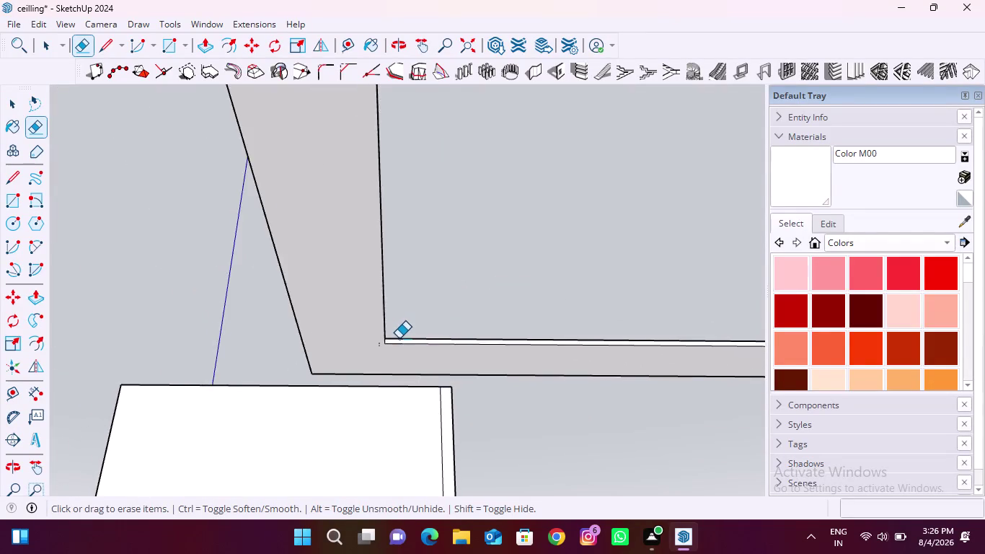
scroll(down, 3)
scroll(up, 3)
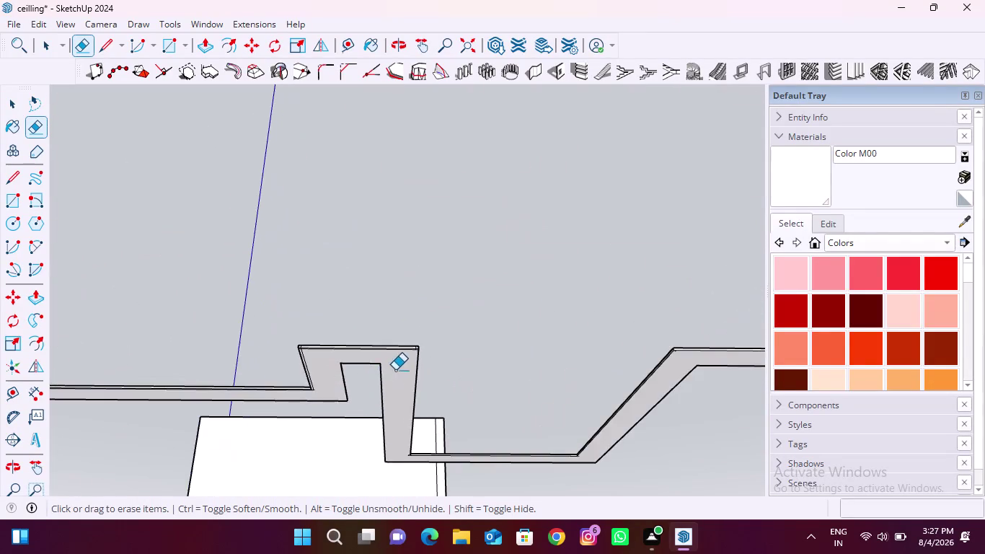
scroll(up, 3)
scroll(up, 3)
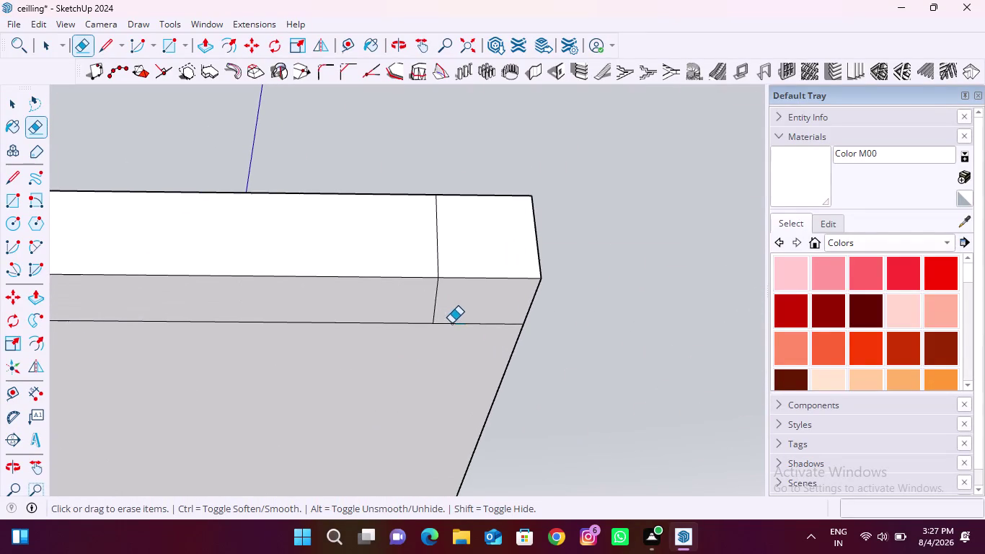
drag(414, 298, 454, 332)
drag(422, 305, 390, 337)
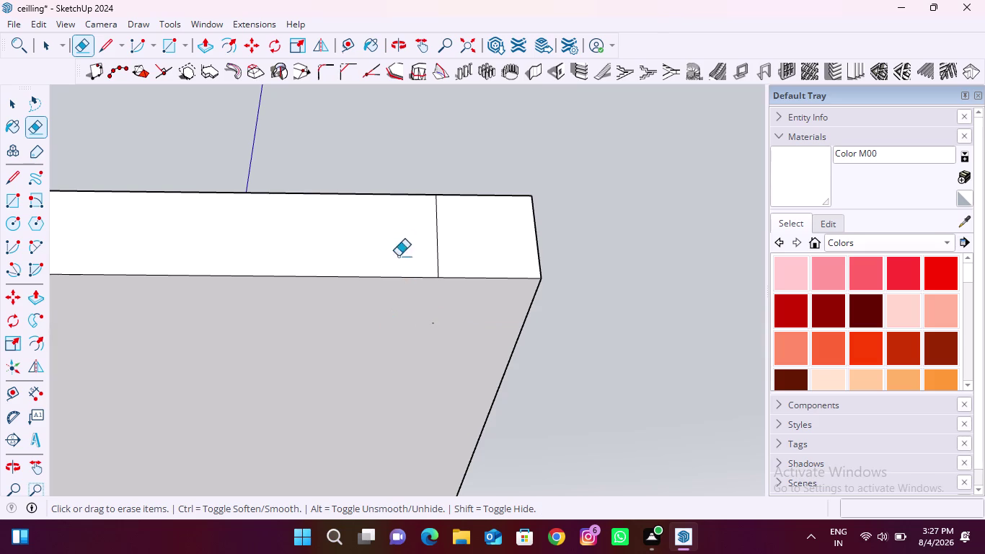
drag(400, 233, 467, 231)
scroll(down, 3)
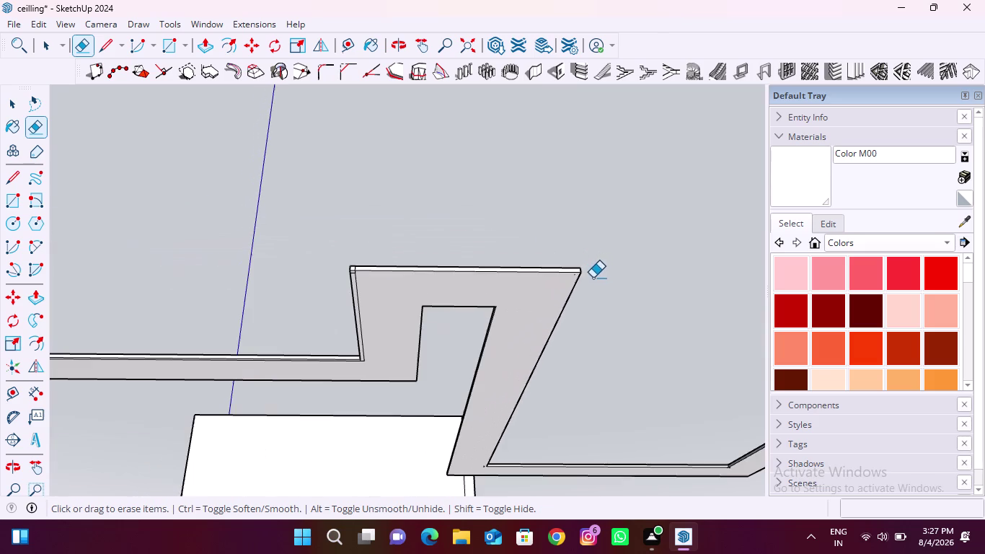
scroll(up, 3)
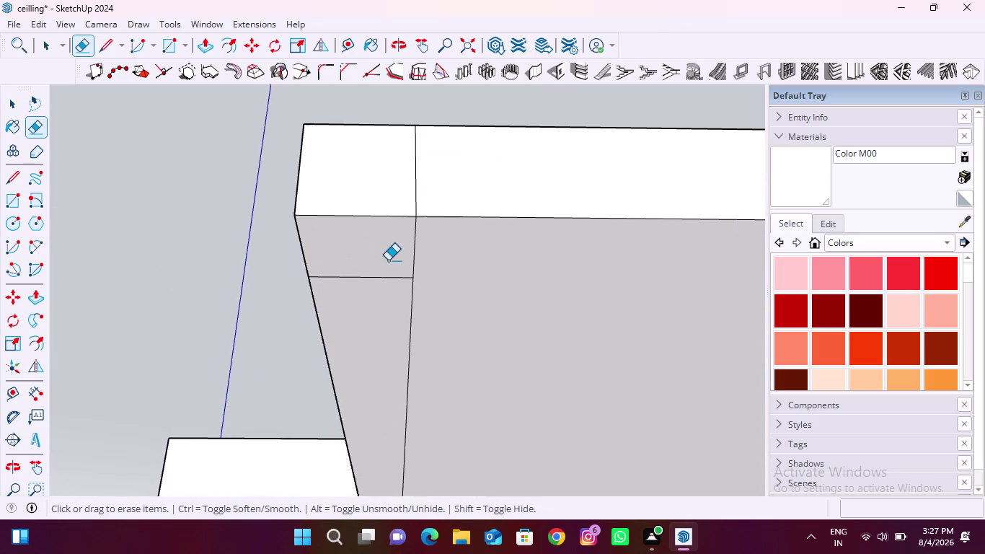
drag(388, 260, 426, 318)
drag(434, 259, 409, 246)
drag(394, 192, 484, 192)
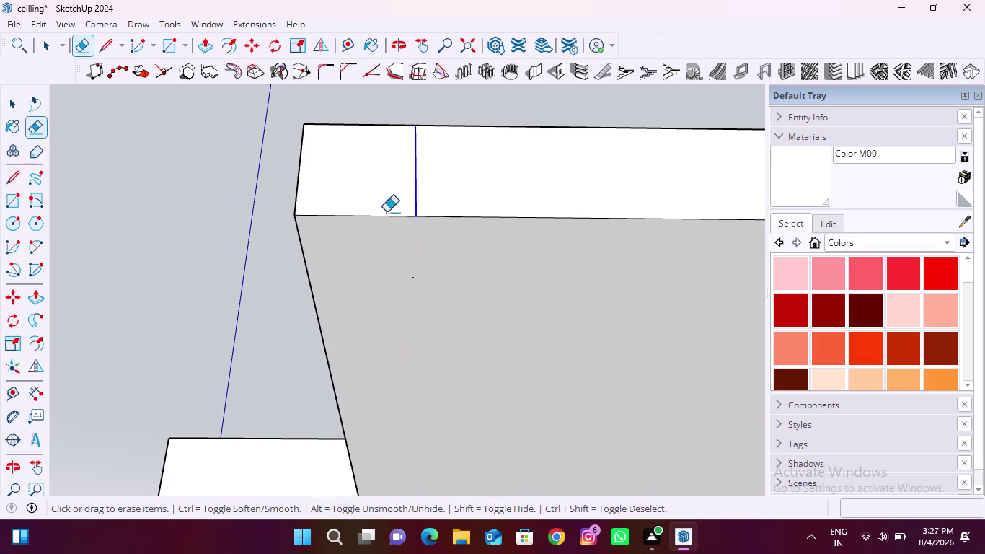
Erase the diagonal and leftover edges at the next cornice corner and its inner corner.
scroll(down, 3)
middle_drag(345, 217, 329, 514)
scroll(up, 3)
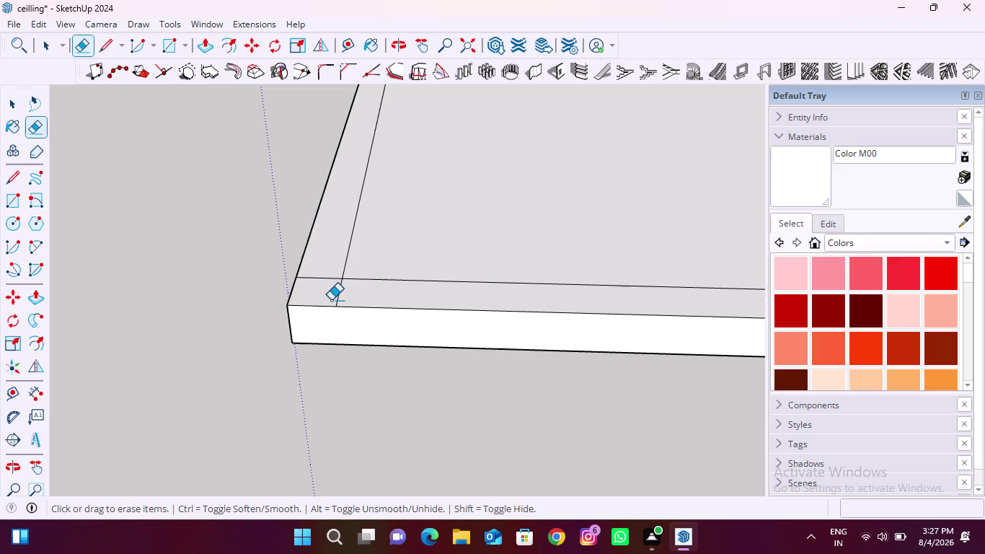
scroll(up, 3)
drag(319, 255, 333, 308)
drag(334, 289, 368, 308)
scroll(down, 3)
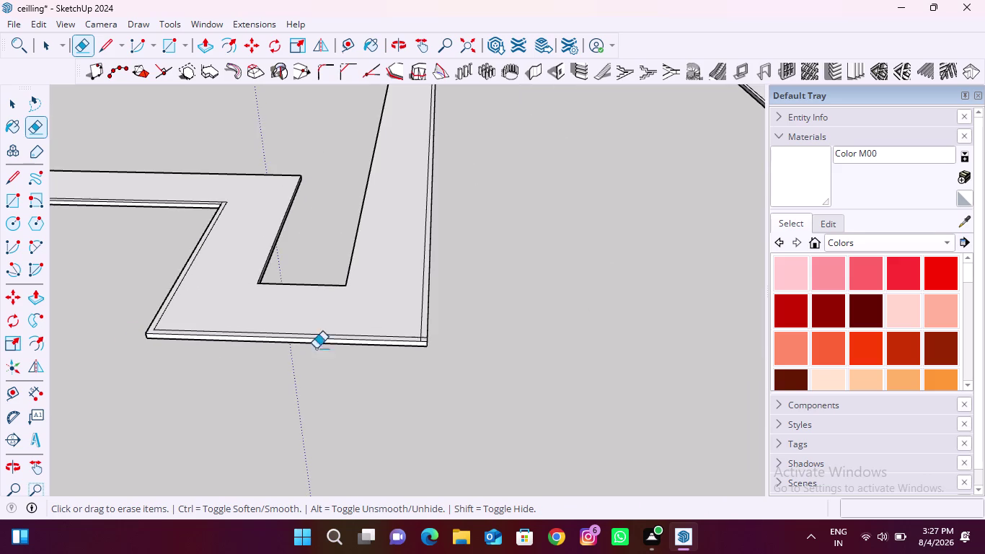
scroll(up, 3)
drag(465, 311, 459, 336)
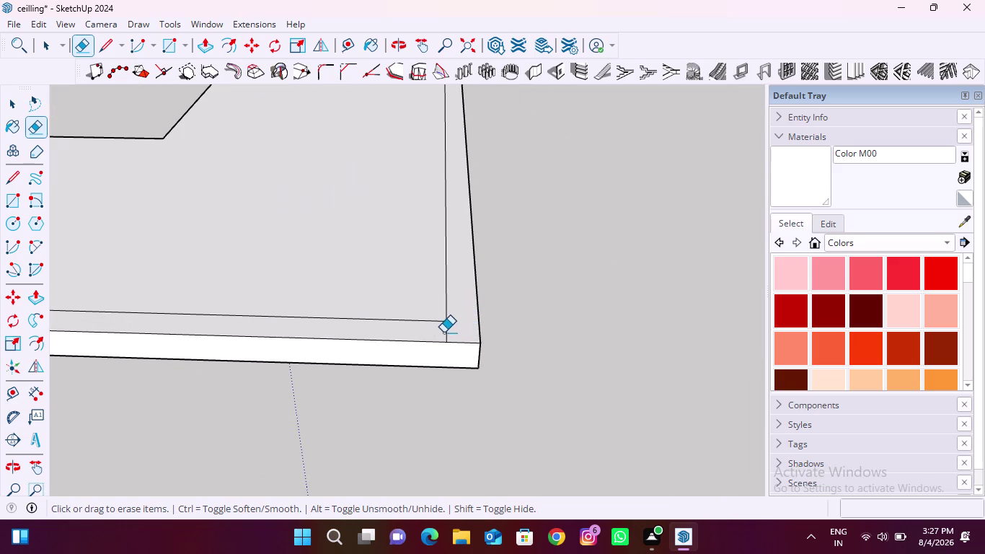
drag(442, 332, 464, 336)
Erase the stray edge at the next strip corner.
scroll(down, 3)
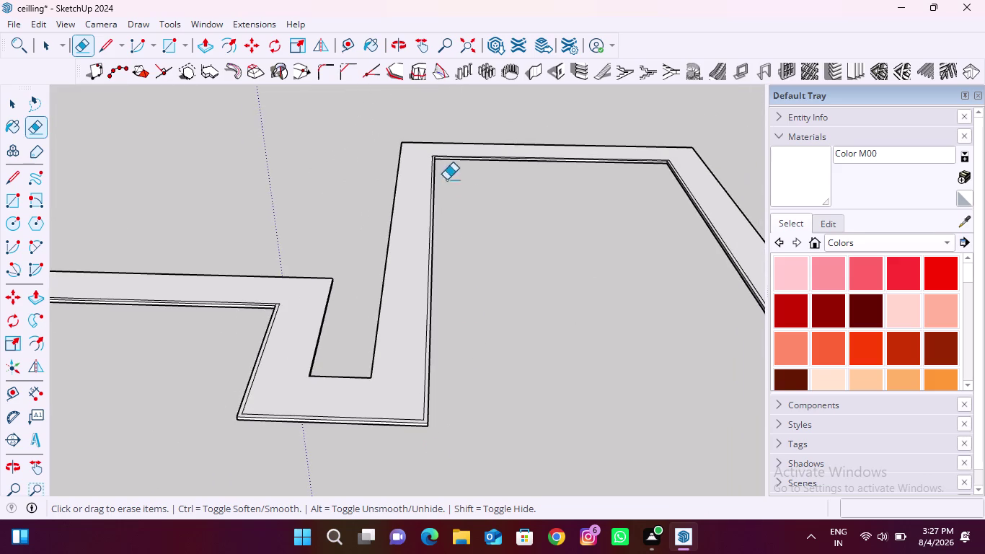
scroll(up, 3)
scroll(down, 3)
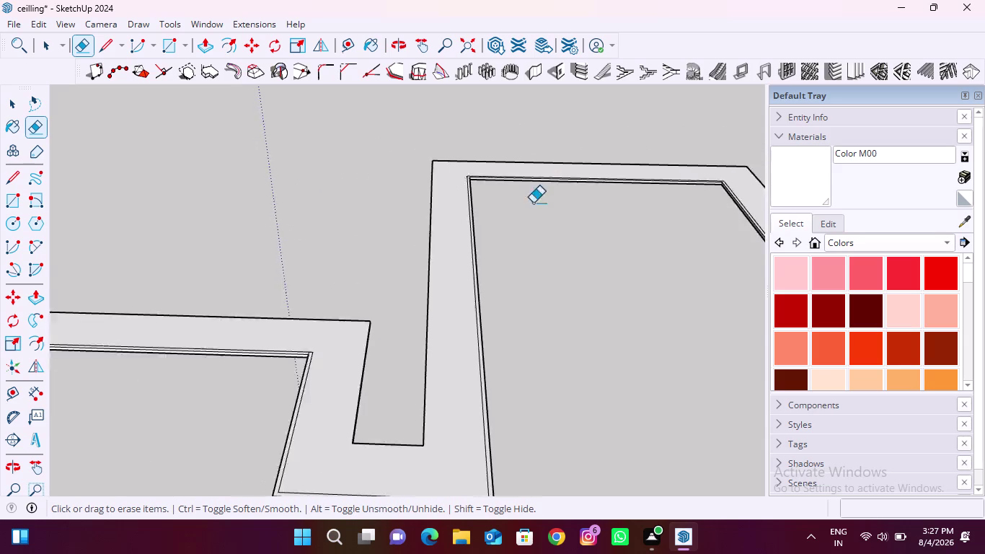
scroll(down, 3)
scroll(up, 3)
middle_drag(404, 312, 518, 322)
scroll(up, 3)
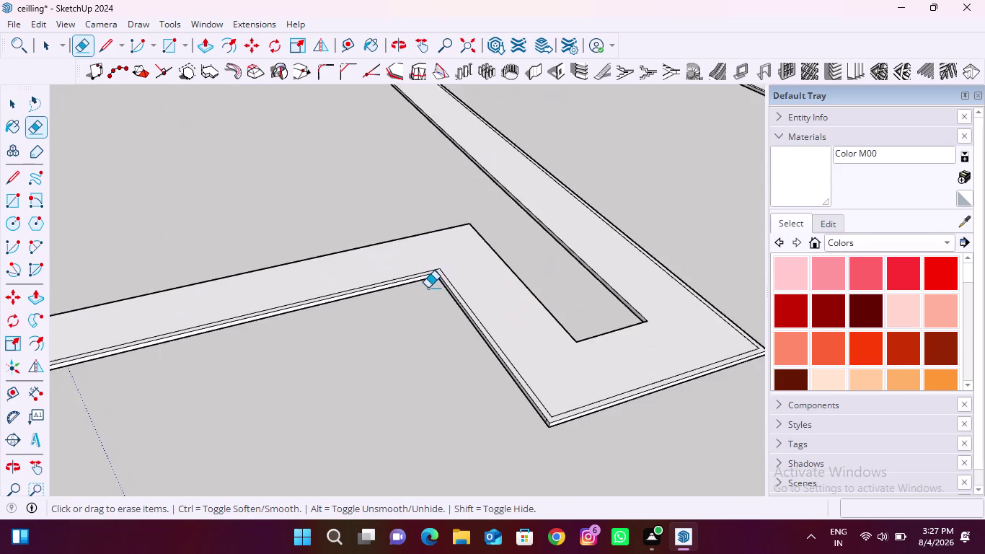
scroll(up, 3)
drag(472, 234, 438, 252)
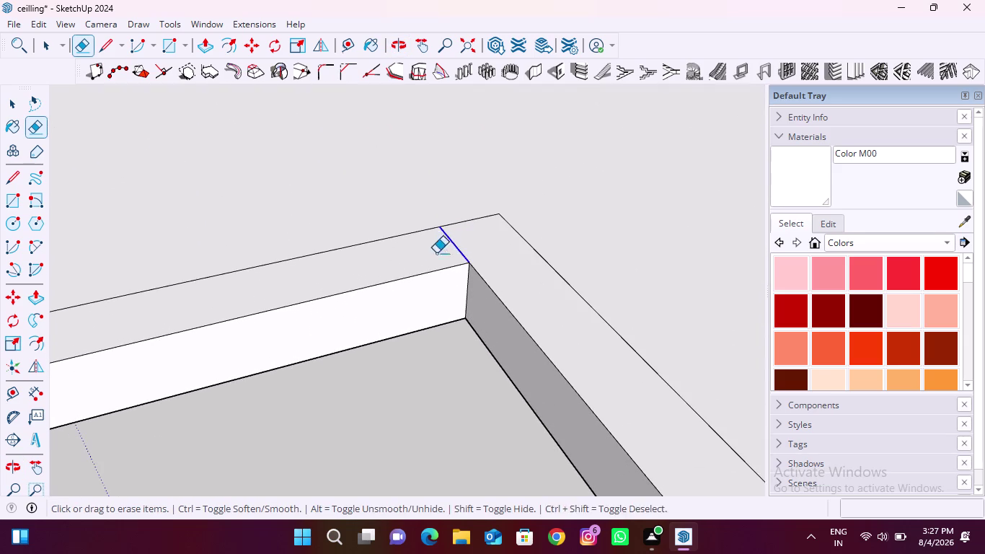
Viewing from below, erase the two crossing lines beneath the cornice corner.
scroll(up, 3)
middle_drag(451, 446, 500, 161)
scroll(up, 3)
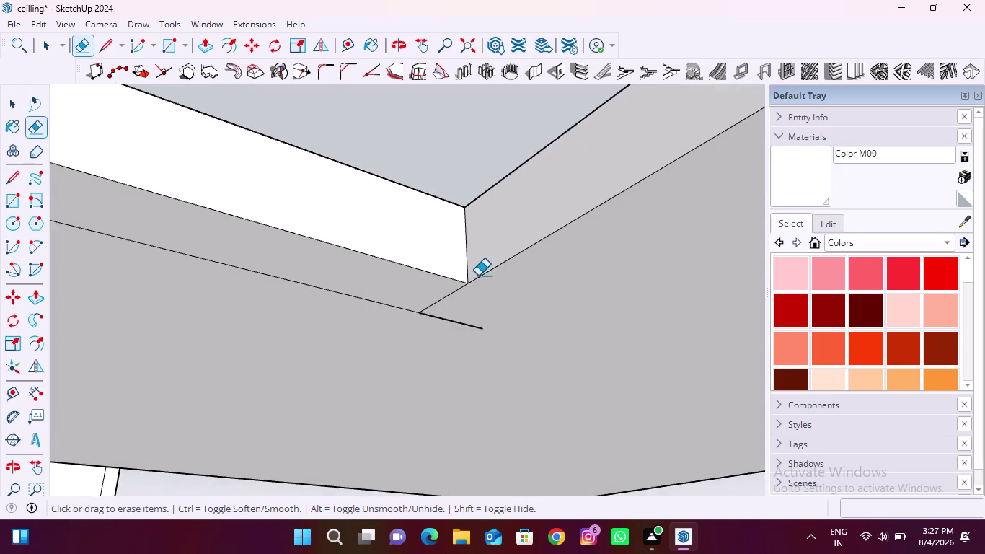
scroll(up, 3)
drag(417, 300, 432, 367)
drag(375, 311, 318, 329)
Erase the three stray edges at the strip tip.
scroll(down, 3)
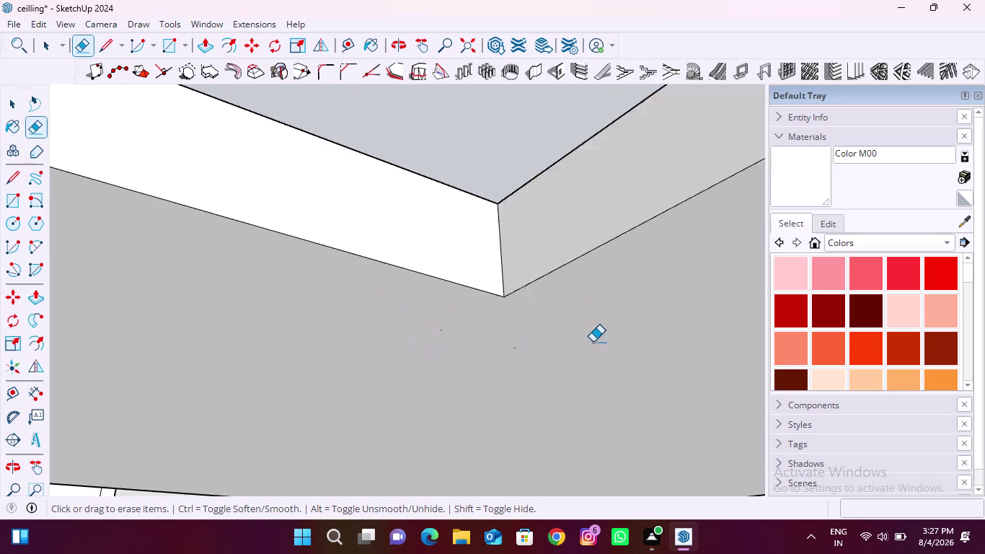
scroll(down, 3)
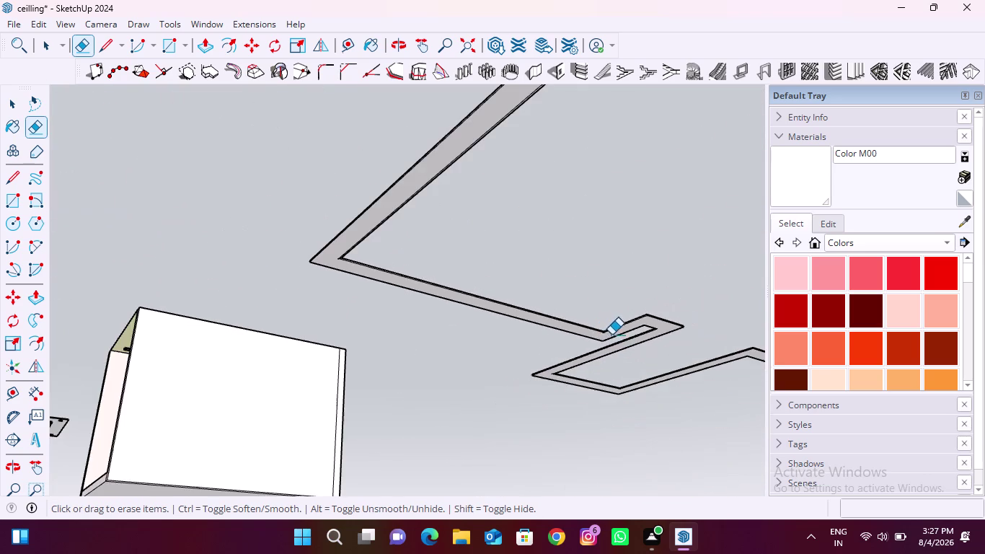
scroll(up, 3)
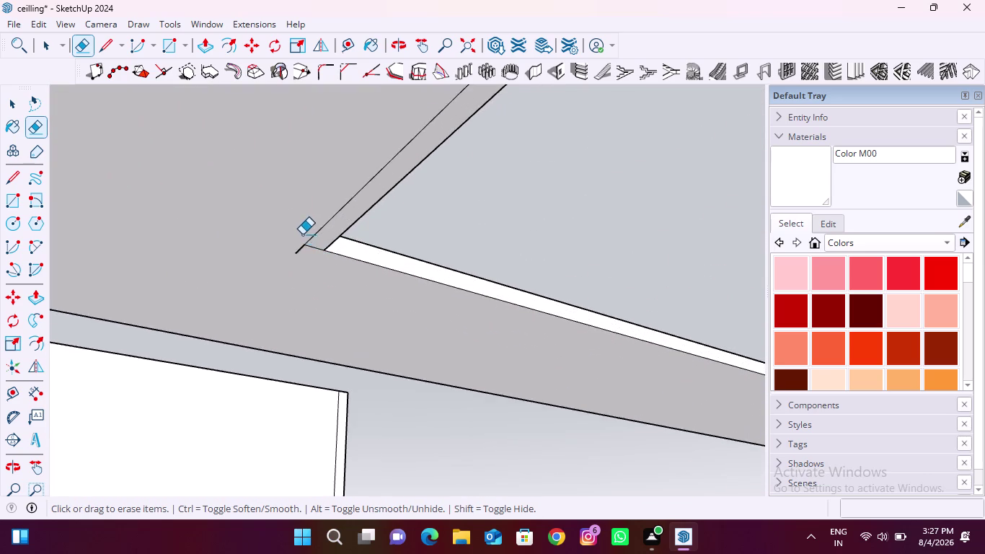
scroll(up, 3)
drag(316, 226, 317, 263)
drag(309, 255, 300, 250)
scroll(down, 3)
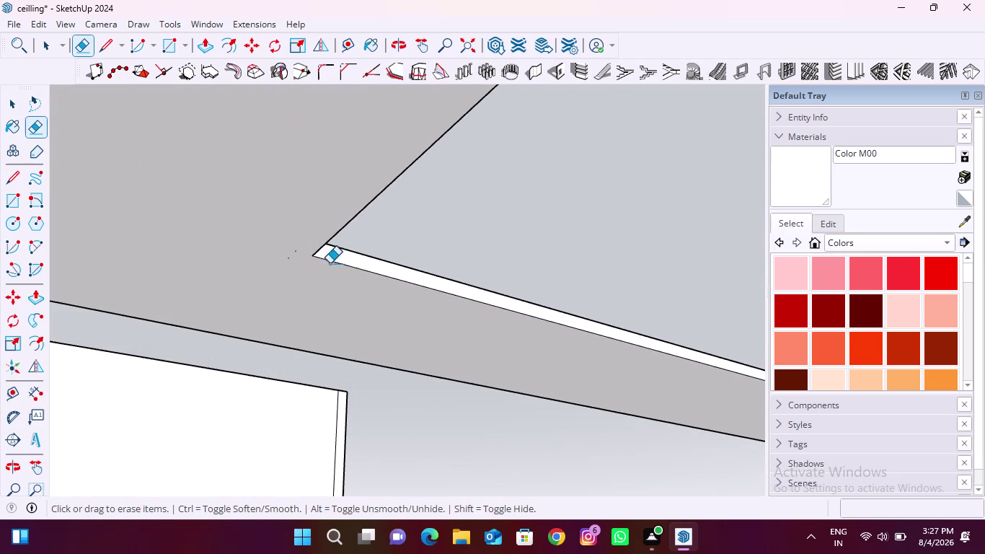
drag(303, 248, 282, 271)
Orbit around to the cornice joint and erase its two stray edges.
middle_drag(348, 249, 308, 265)
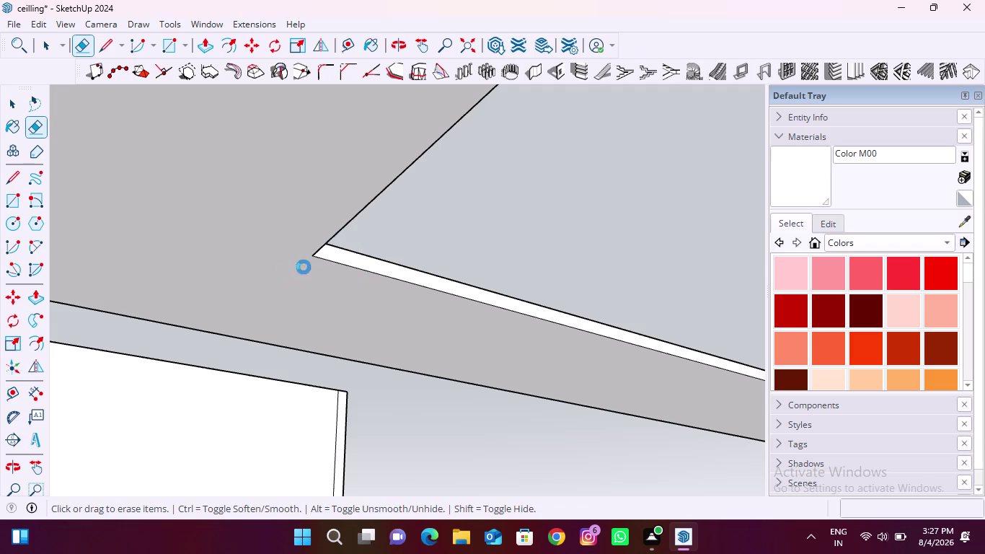
middle_drag(308, 264, 179, 314)
middle_drag(326, 255, 325, 415)
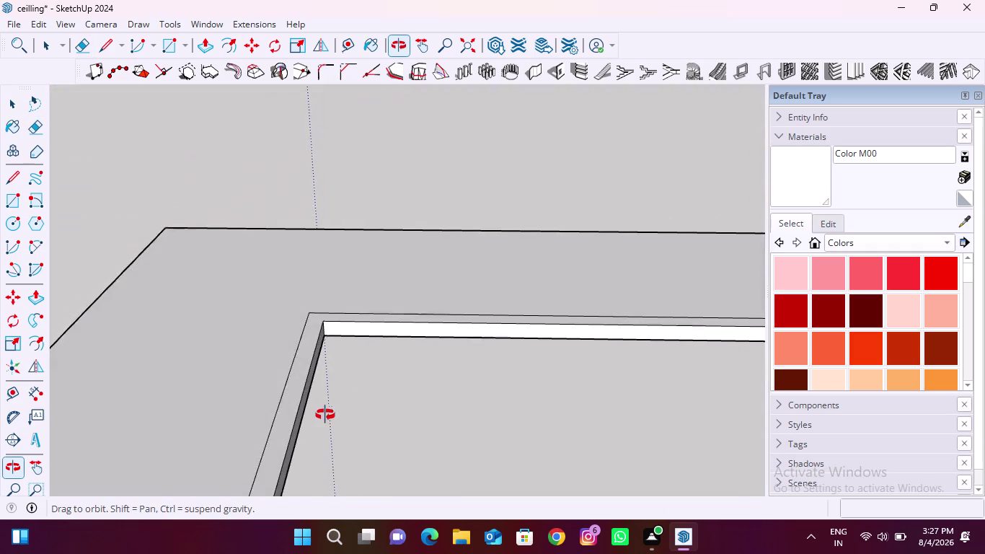
middle_drag(325, 414, 325, 327)
scroll(down, 3)
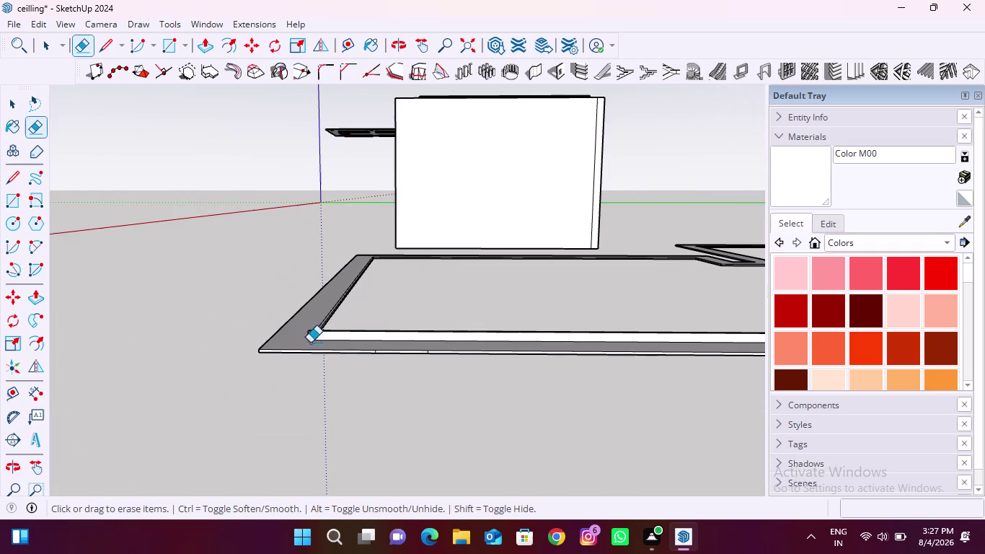
middle_drag(309, 340, 693, 447)
scroll(up, 3)
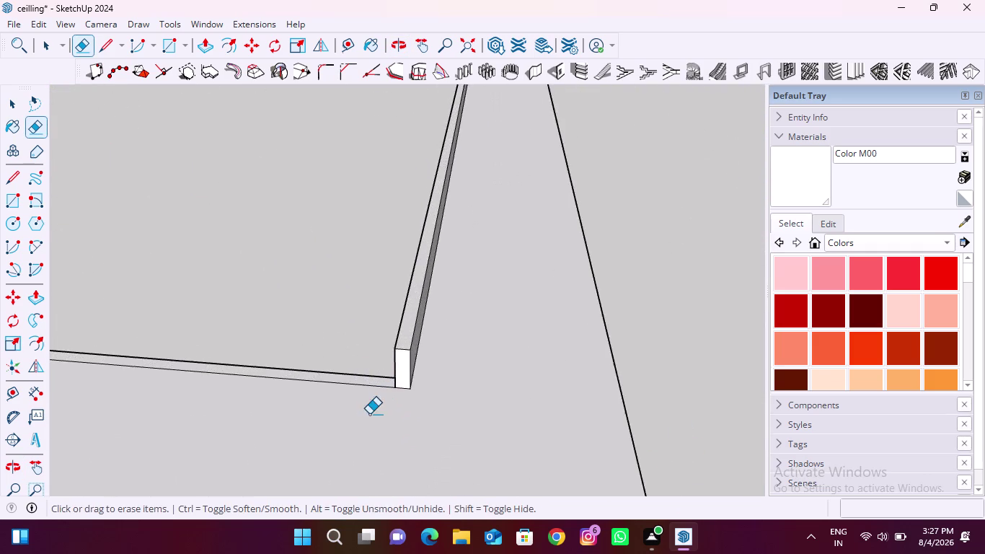
scroll(up, 3)
middle_drag(369, 413, 589, 432)
middle_drag(453, 398, 750, 377)
middle_drag(533, 362, 533, 358)
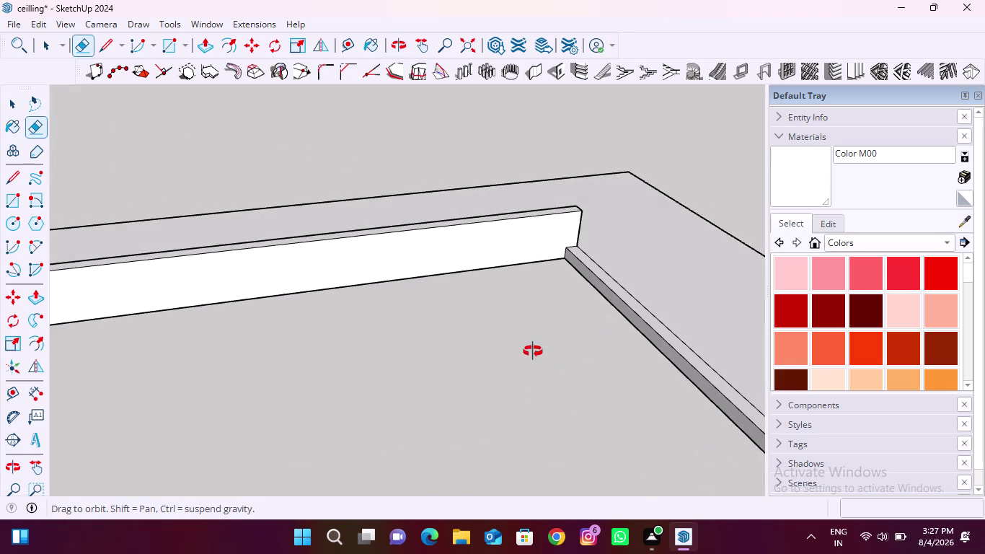
middle_drag(532, 358, 574, 152)
scroll(up, 3)
middle_drag(554, 247, 553, 244)
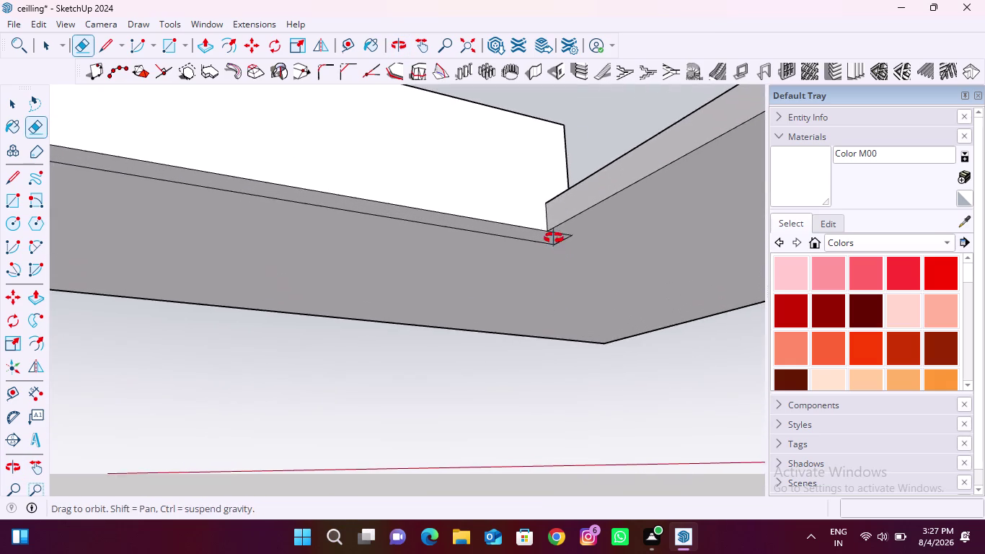
middle_drag(554, 244, 552, 199)
scroll(up, 3)
drag(580, 215, 543, 271)
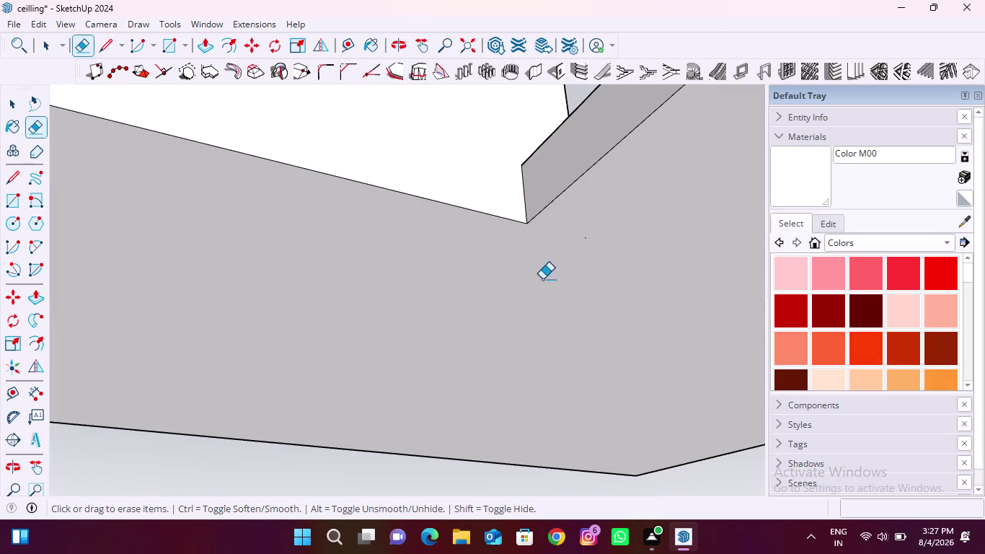
drag(599, 231, 550, 256)
Erase five more stray edges near the band corners.
scroll(down, 3)
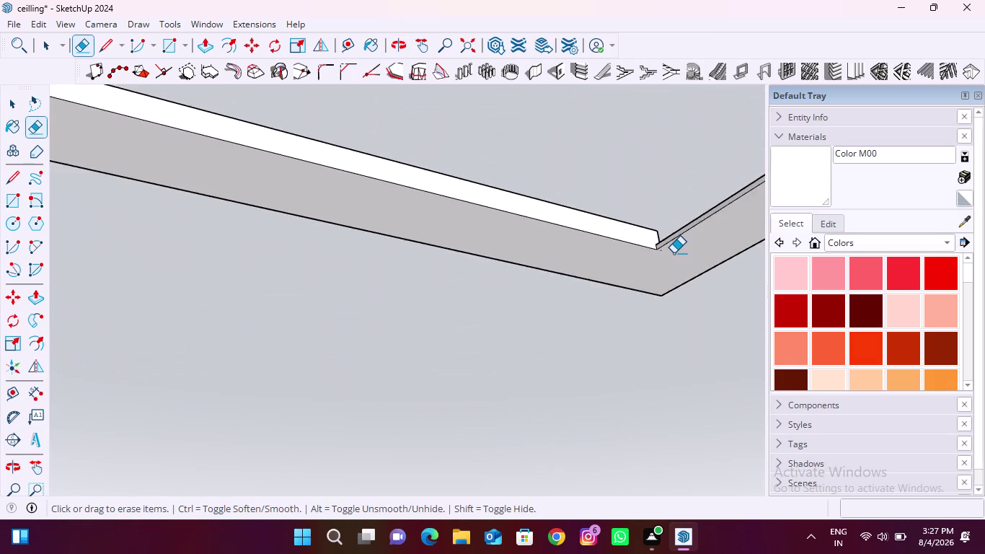
scroll(down, 3)
scroll(up, 3)
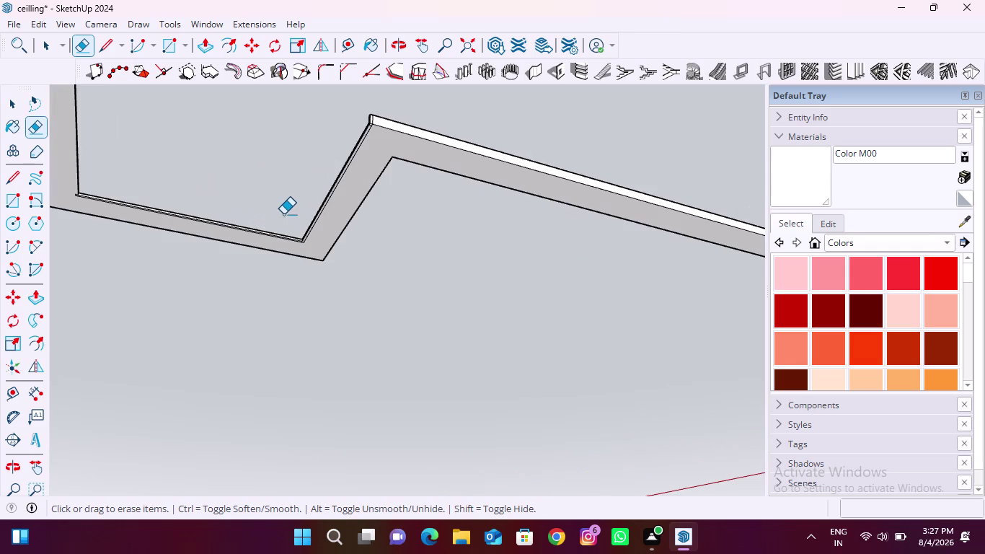
scroll(up, 3)
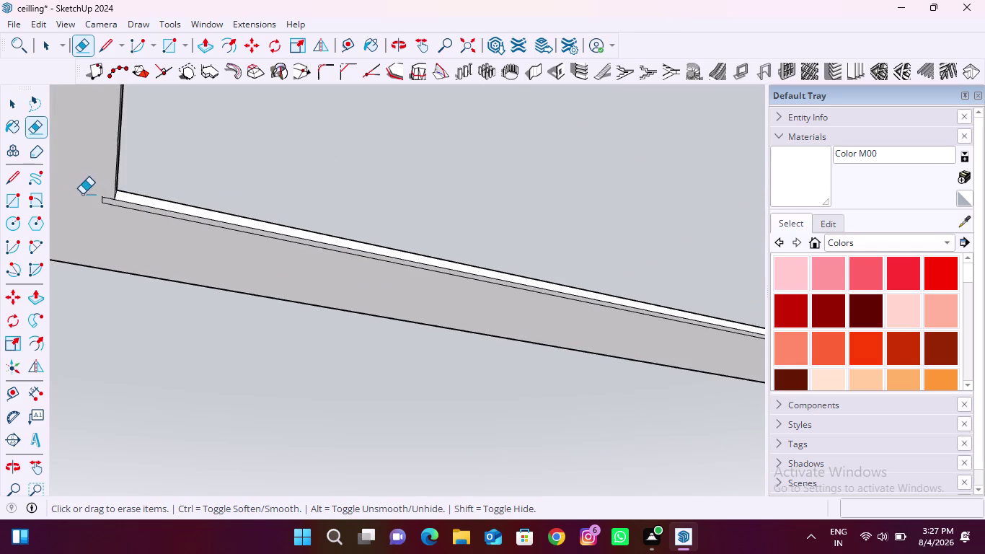
scroll(up, 3)
drag(127, 190, 121, 215)
drag(104, 204, 117, 205)
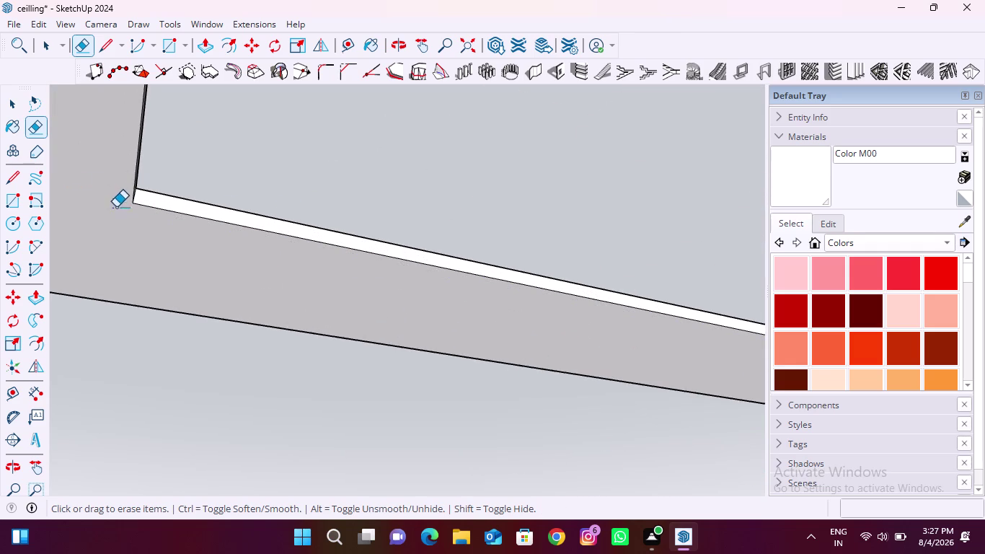
scroll(down, 3)
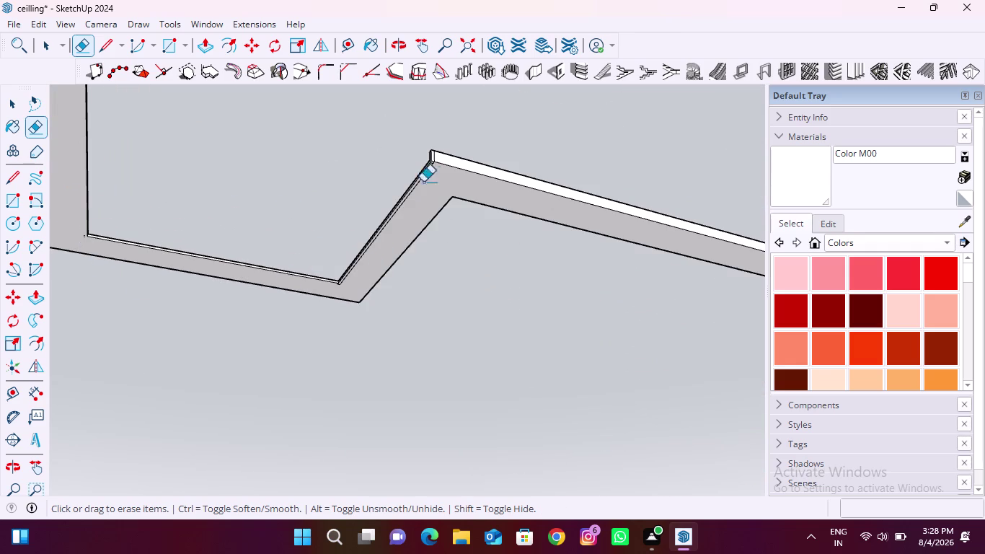
scroll(up, 3)
drag(437, 161, 445, 164)
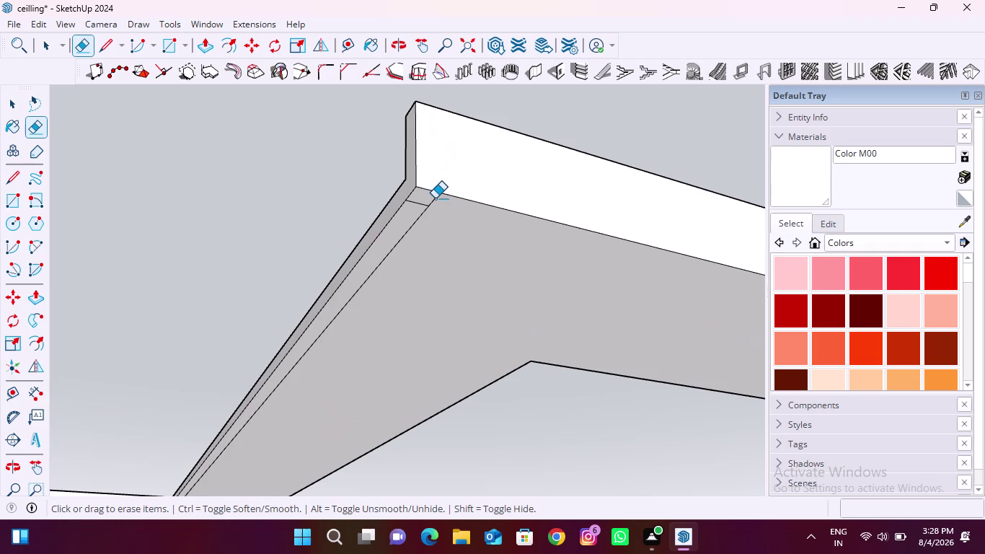
drag(425, 200, 429, 221)
drag(429, 204, 439, 204)
Erase two more stray edges along the border band.
scroll(down, 3)
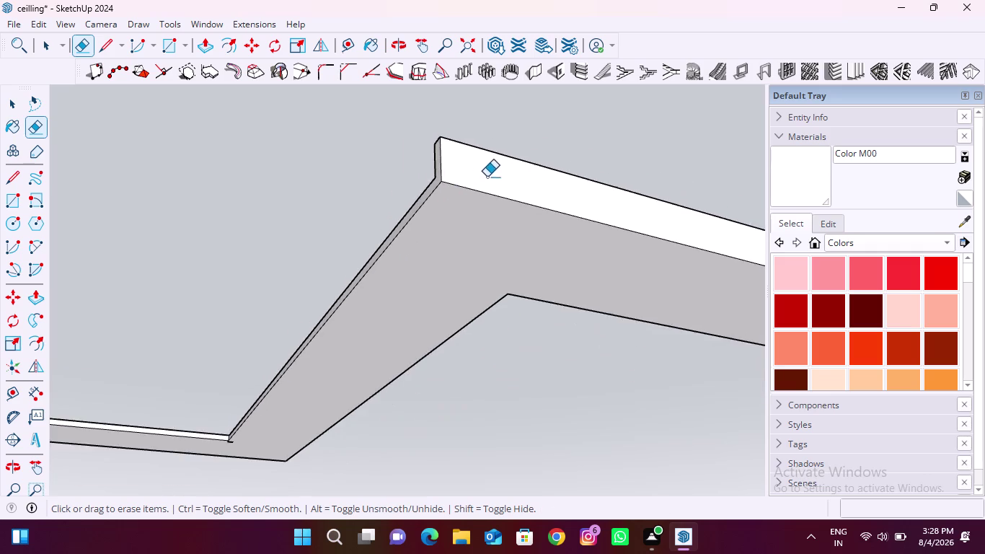
scroll(down, 3)
scroll(up, 3)
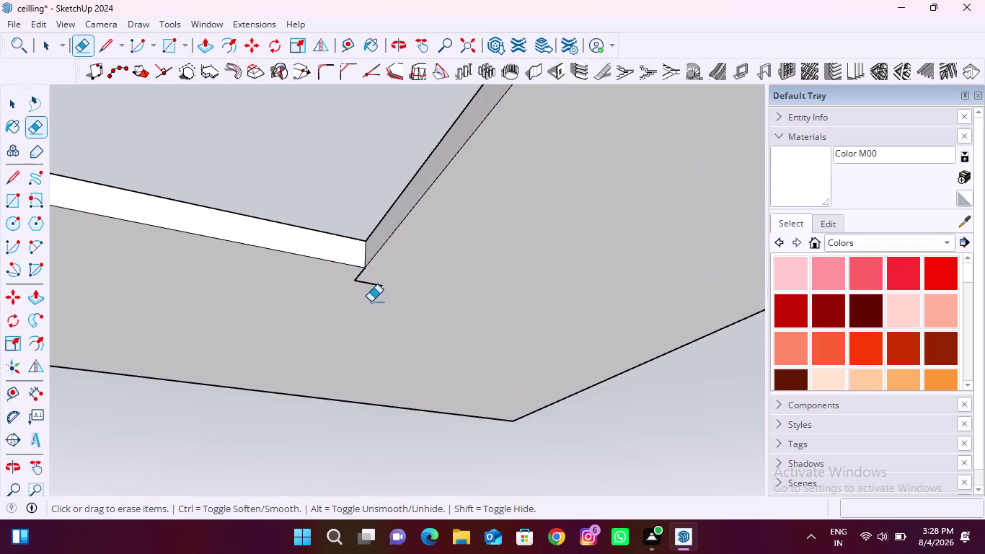
scroll(up, 3)
drag(338, 258, 395, 292)
scroll(down, 3)
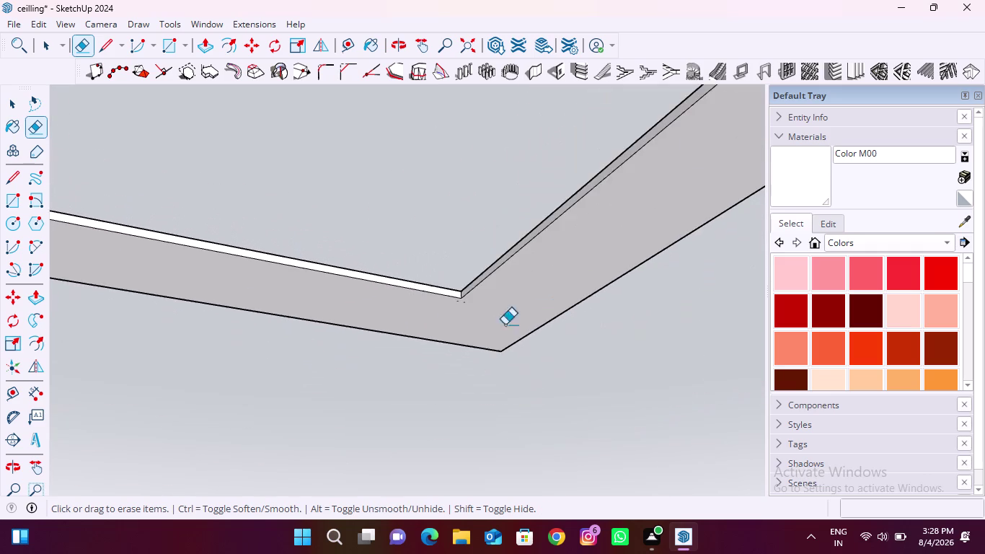
scroll(down, 3)
scroll(up, 3)
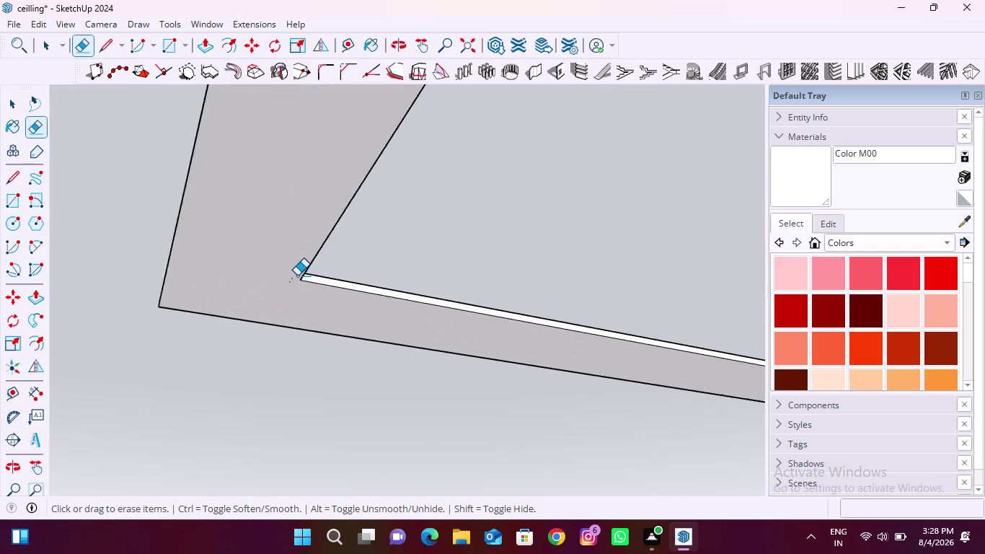
scroll(up, 3)
drag(293, 274, 269, 320)
scroll(down, 3)
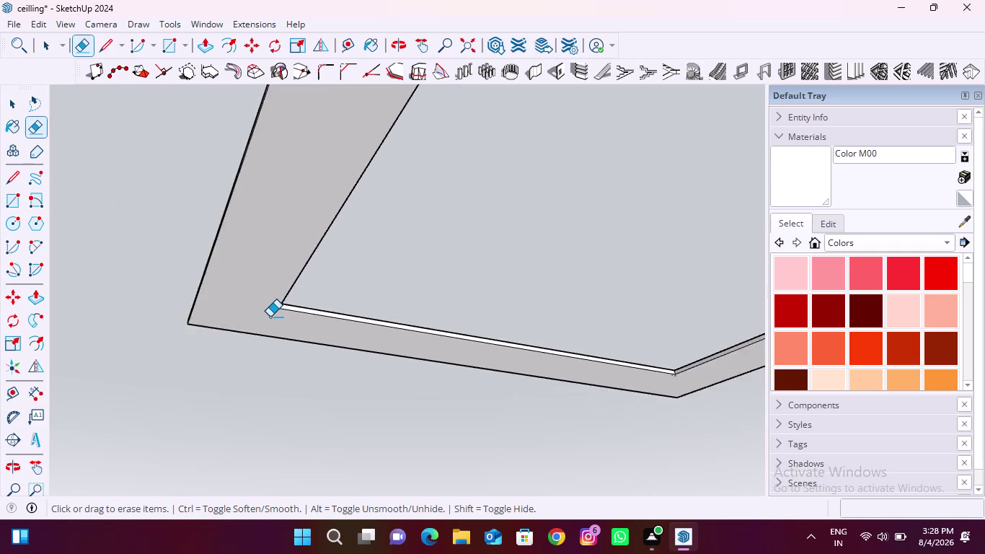
scroll(down, 3)
Orbit to another band corner and erase its two remaining stray edges.
middle_drag(301, 243, 314, 313)
scroll(up, 3)
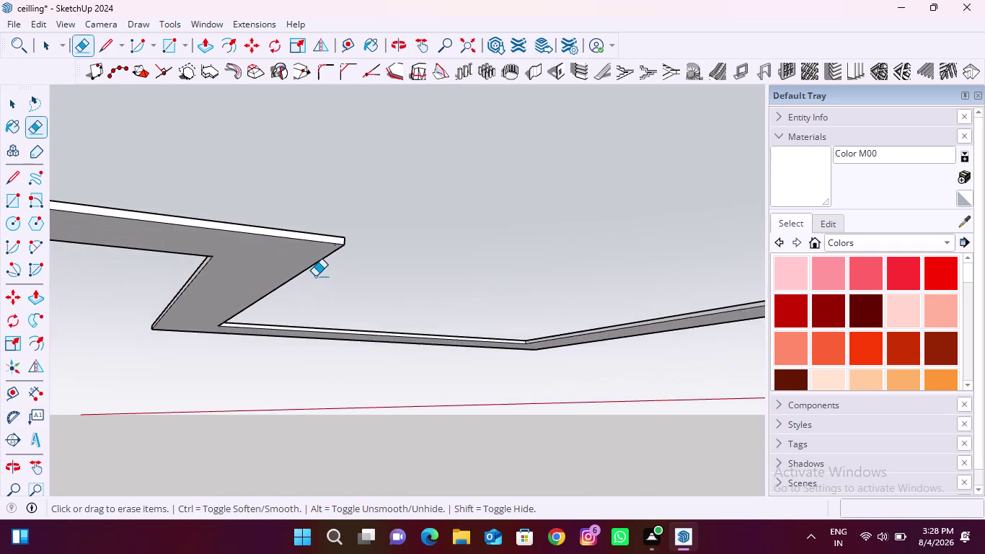
scroll(up, 3)
scroll(up, 3)
drag(361, 217, 326, 216)
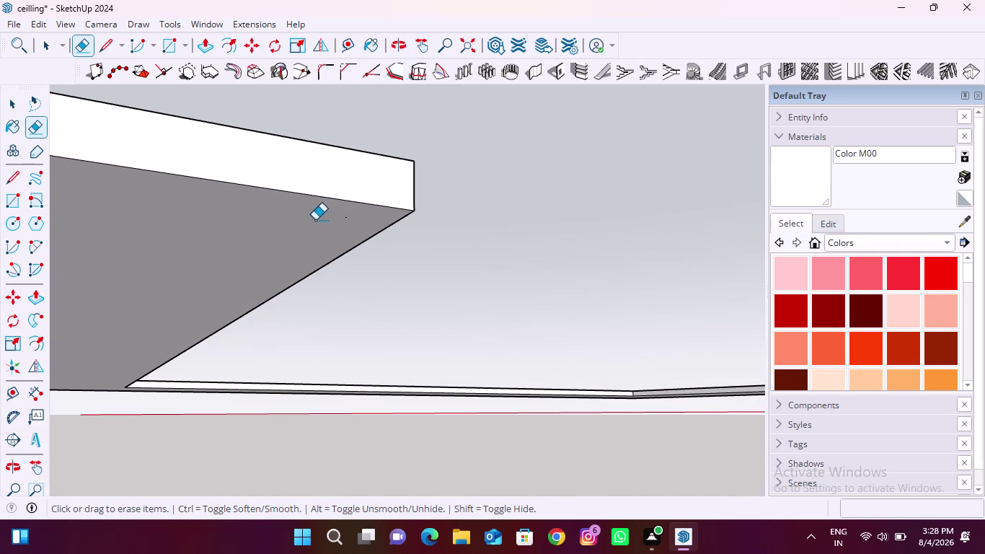
drag(363, 219, 332, 220)
View the band from above and erase a first stray edge with the Eraser.
middle_drag(356, 192, 287, 397)
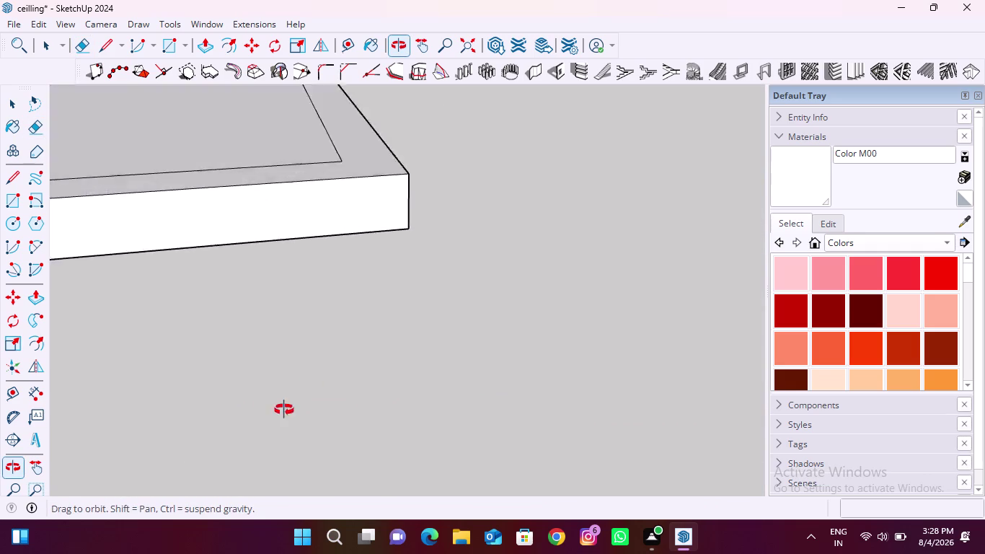
middle_drag(288, 398, 284, 419)
scroll(down, 3)
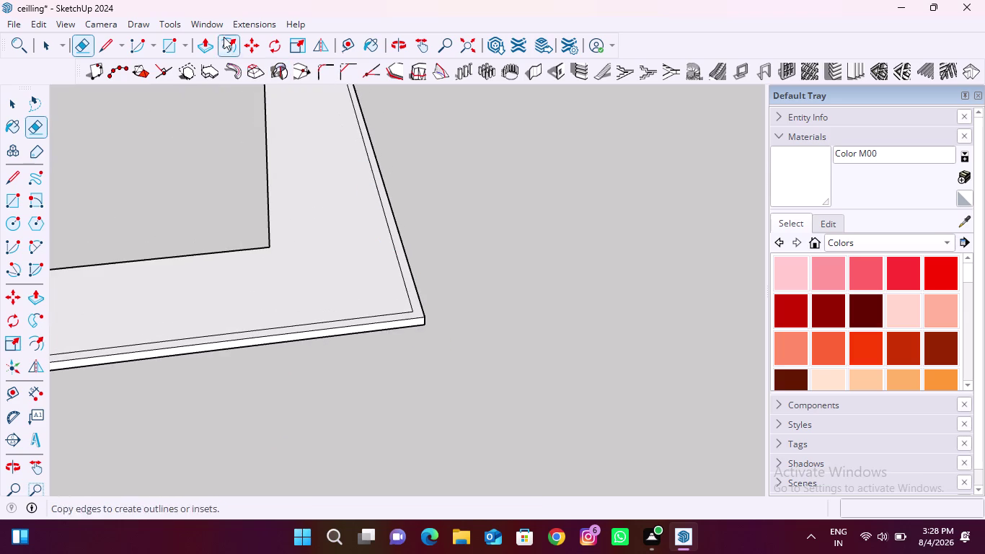
click(211, 39)
scroll(down, 3)
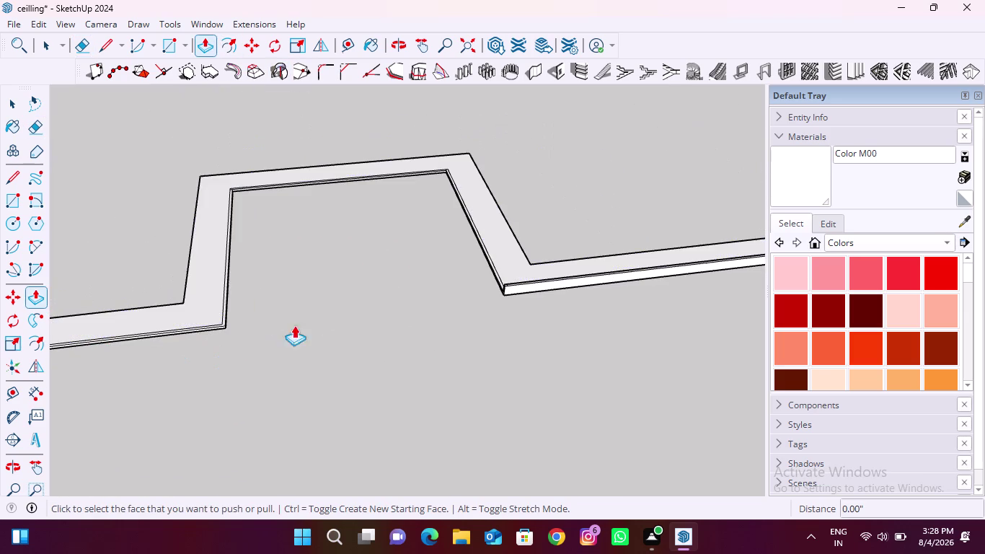
scroll(up, 3)
scroll(up, 3)
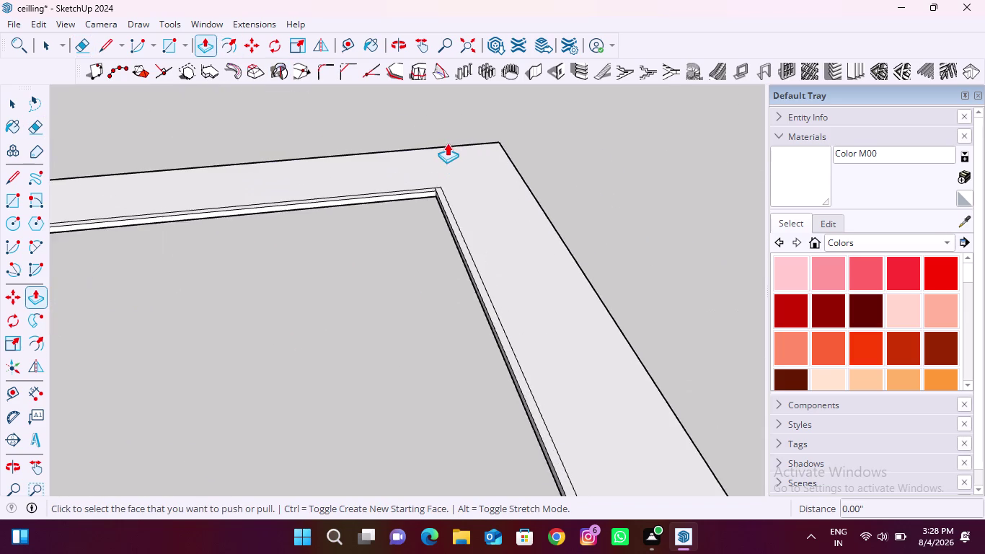
scroll(up, 3)
click(76, 39)
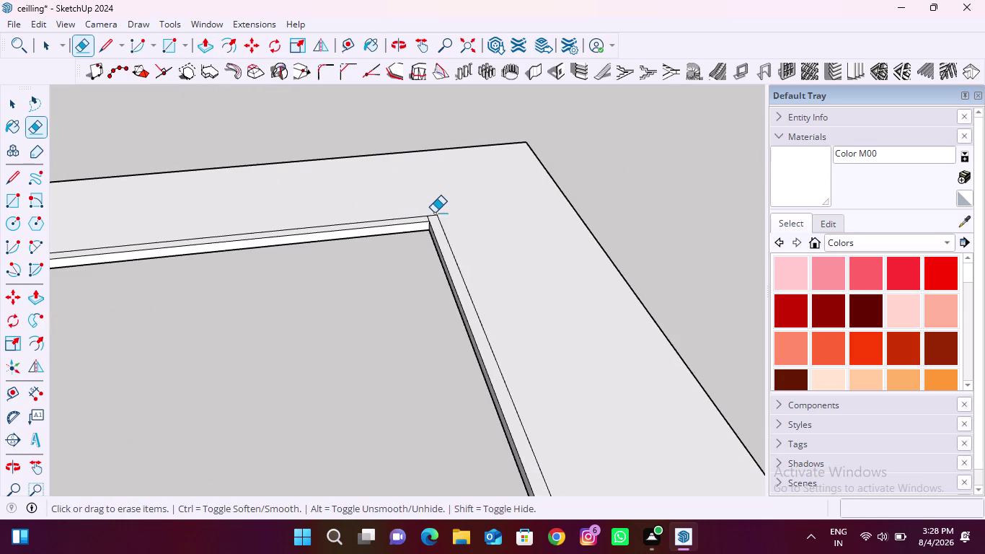
scroll(up, 3)
drag(438, 222, 398, 229)
Erase two more stray edges around the band corner.
scroll(down, 3)
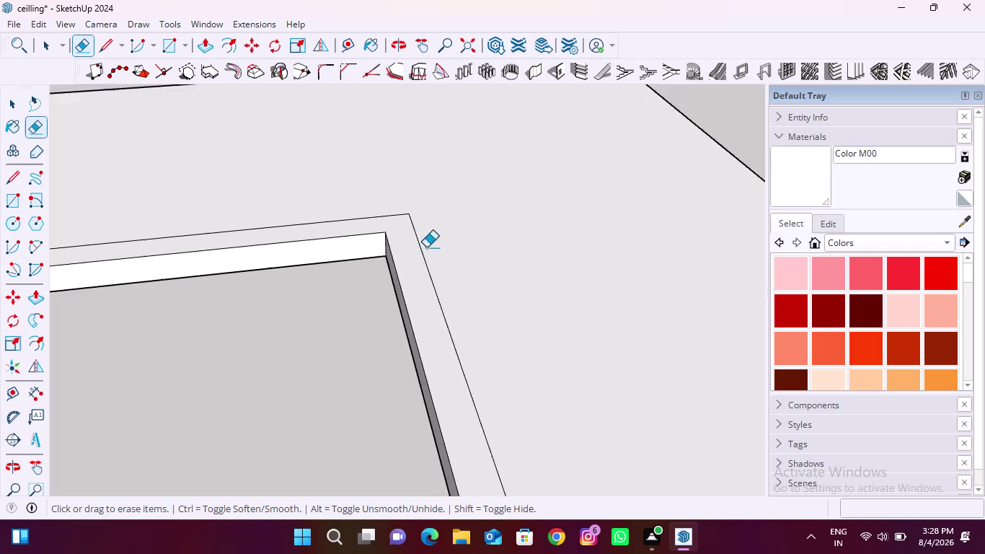
scroll(down, 3)
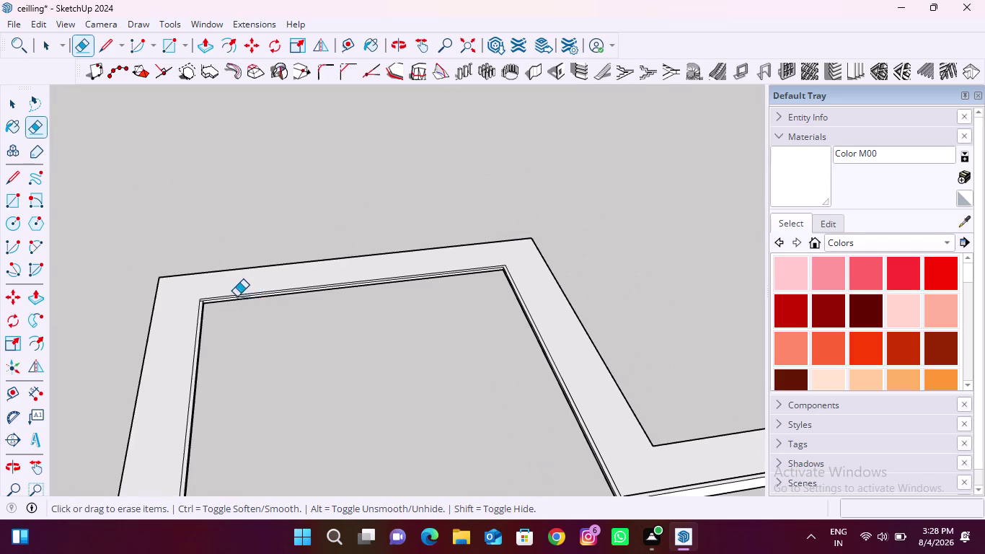
scroll(up, 3)
drag(206, 301, 203, 321)
scroll(down, 3)
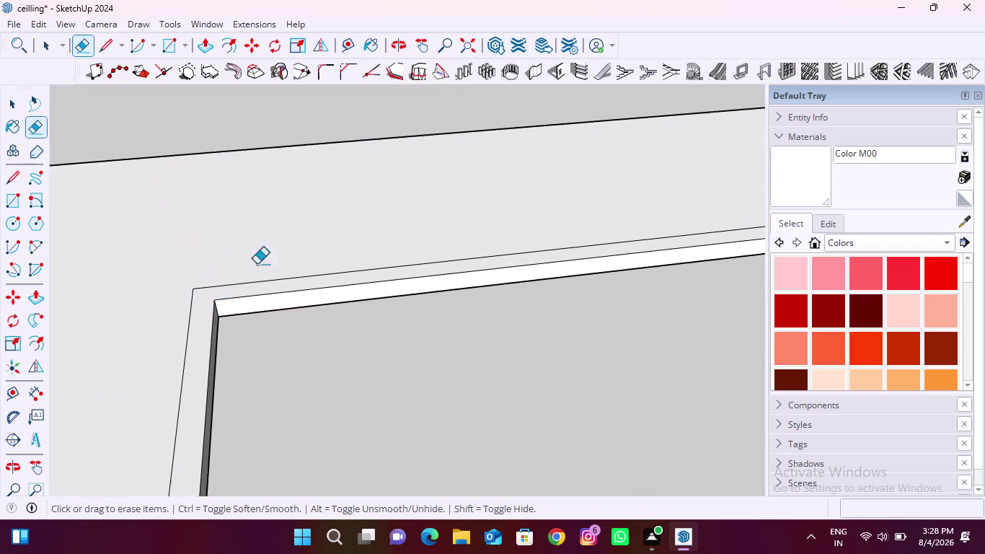
scroll(down, 3)
scroll(down, 3)
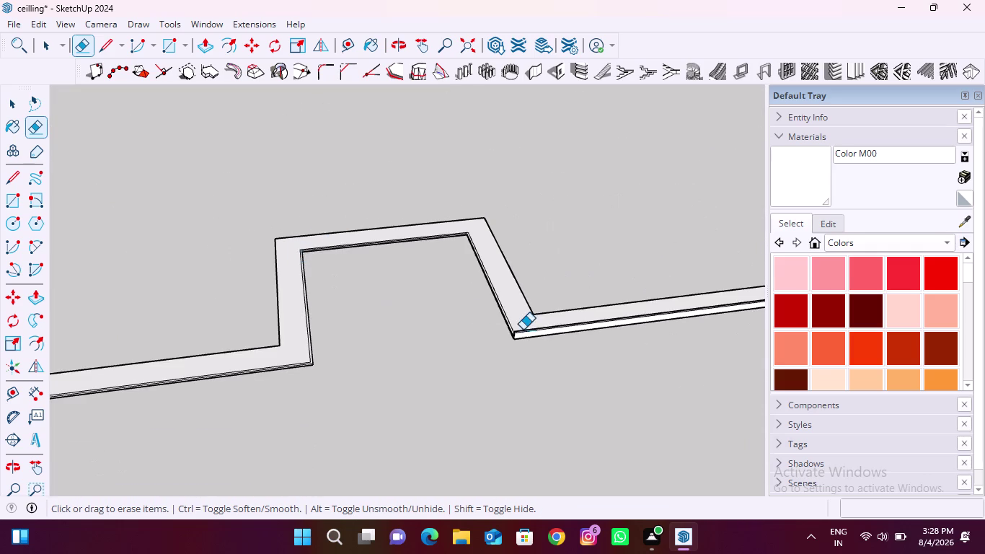
scroll(up, 3)
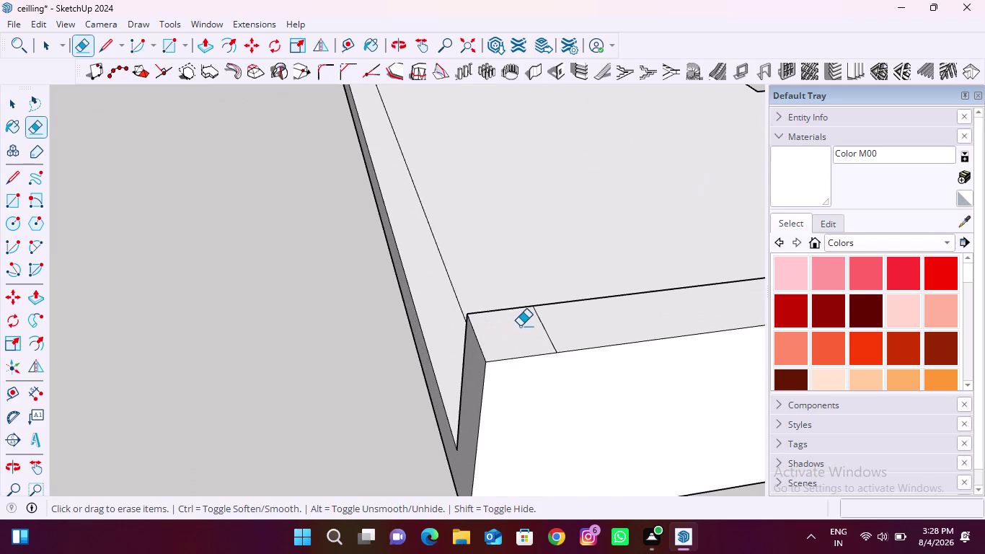
drag(522, 326, 561, 323)
Erase the seam line across the cornice corner and push/pull the corner face up.
click(197, 42)
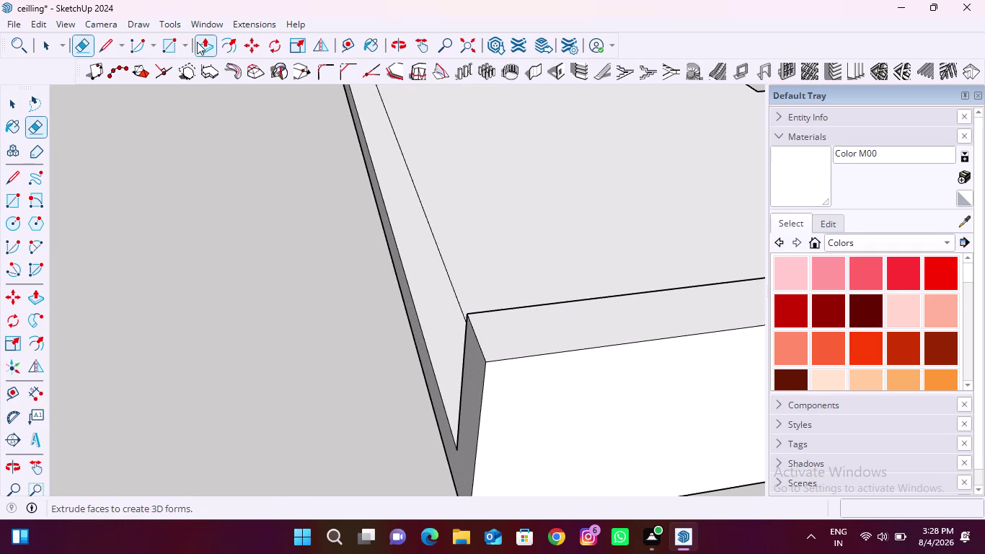
click(451, 317)
click(527, 317)
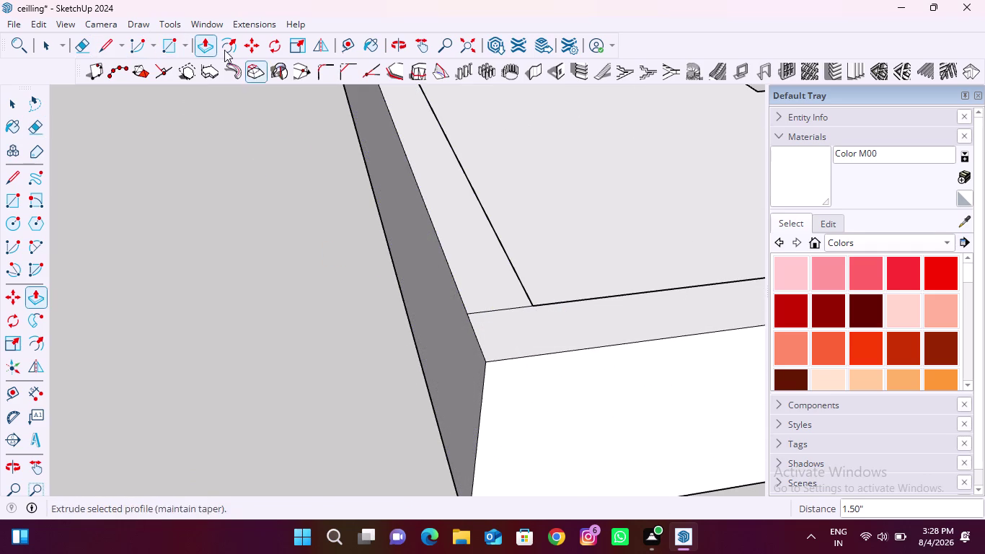
Back in the Eraser, remove two remaining stray edges at the strip corner.
click(87, 45)
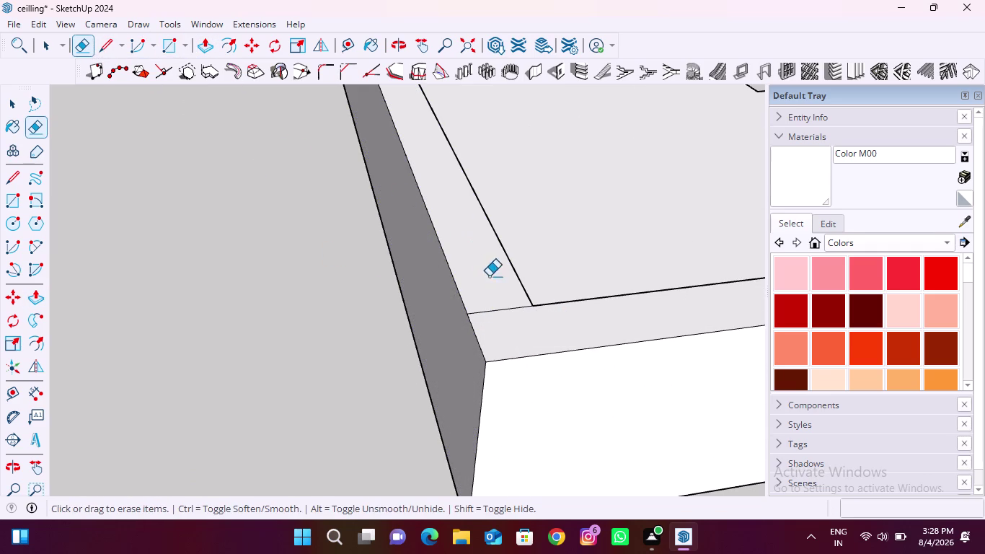
drag(489, 277, 500, 327)
scroll(down, 3)
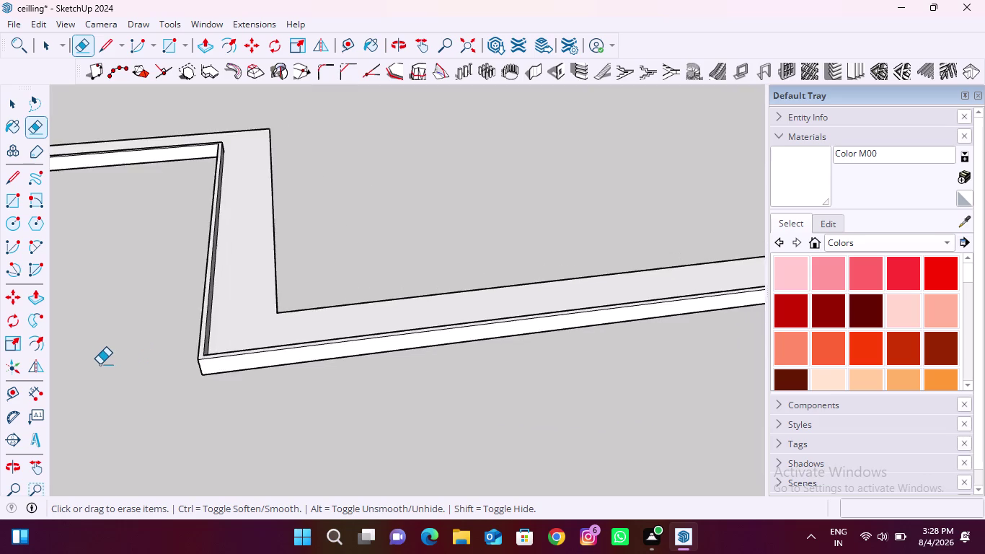
scroll(down, 3)
scroll(down, 3)
scroll(up, 3)
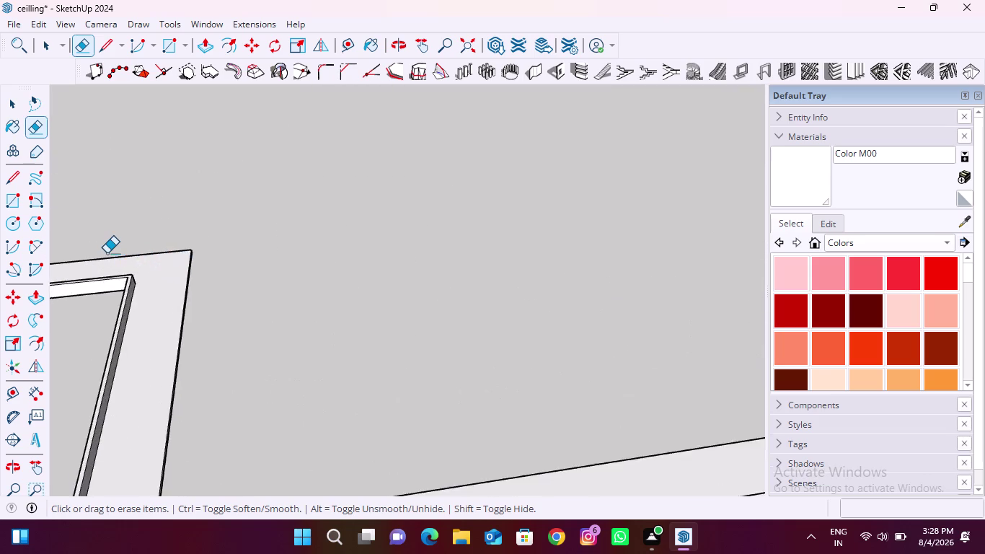
scroll(up, 3)
scroll(down, 3)
scroll(up, 3)
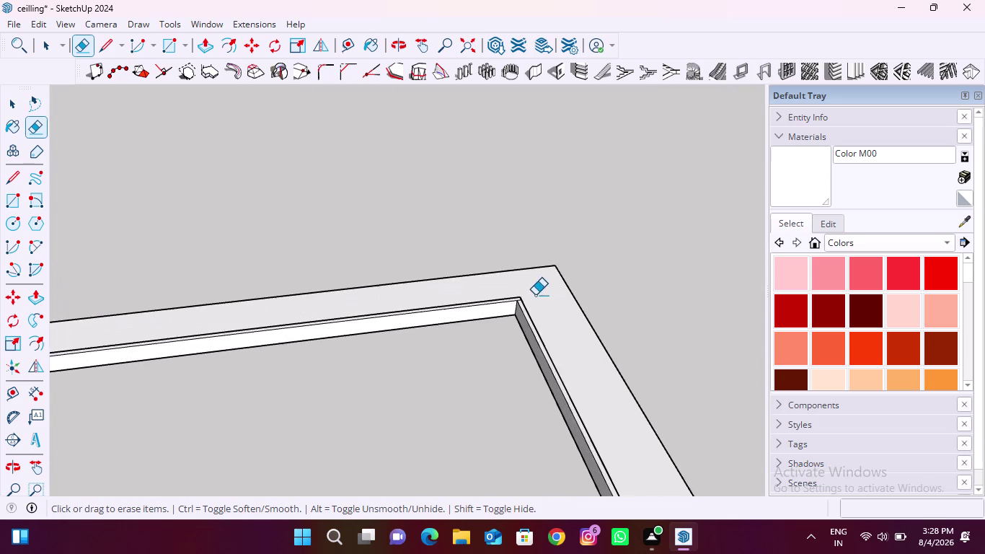
scroll(up, 3)
drag(493, 318, 494, 334)
scroll(down, 3)
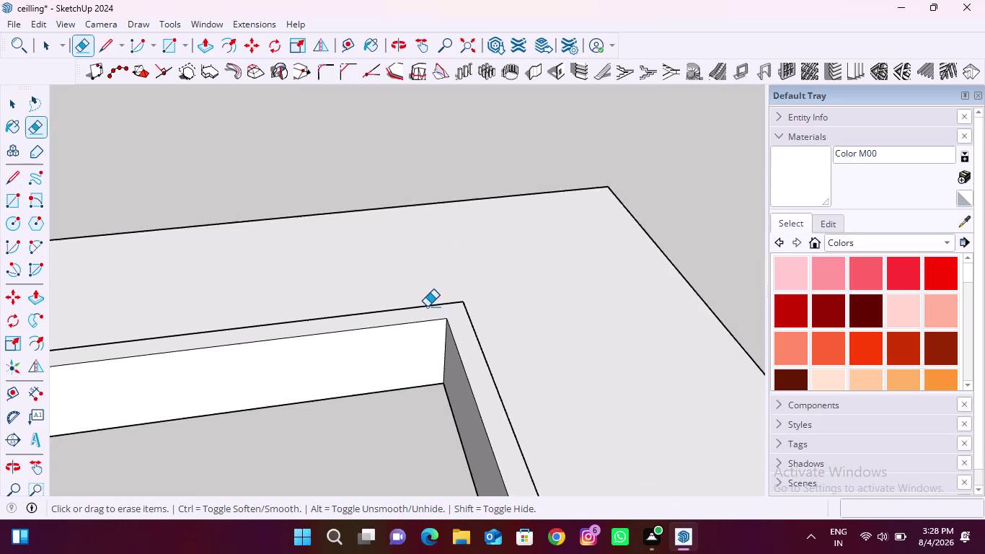
scroll(down, 3)
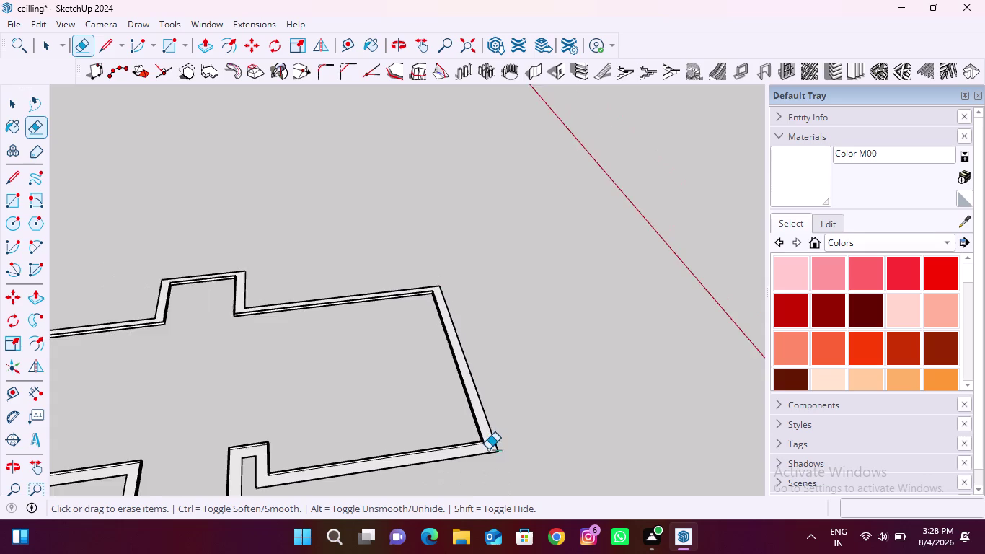
scroll(up, 3)
Orbit around the strip corner and underside to check the cleanup.
middle_drag(453, 408, 480, 315)
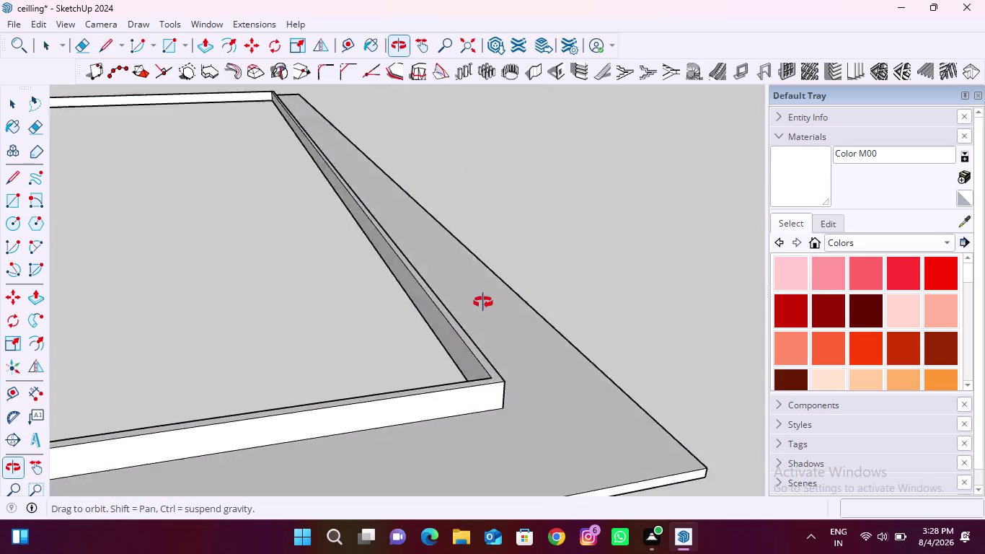
middle_drag(480, 315, 584, 154)
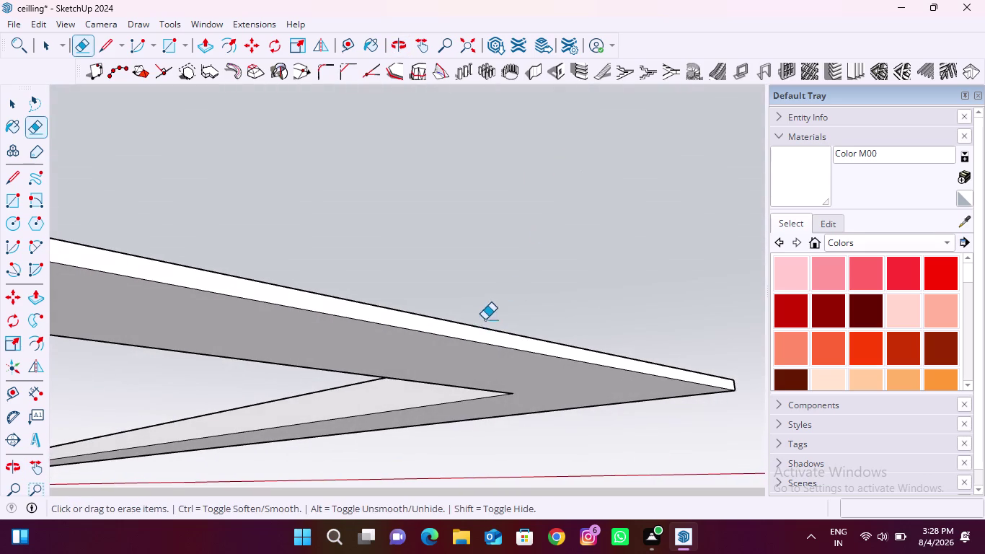
middle_drag(483, 318, 556, 480)
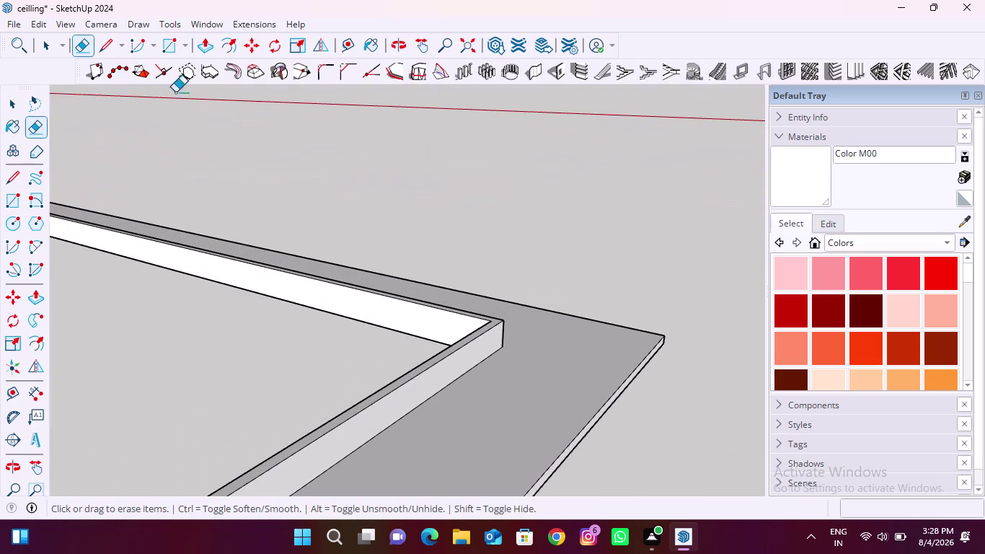
Raise the cornice strip's top face by 12 mm with Push/Pull.
click(205, 49)
scroll(up, 3)
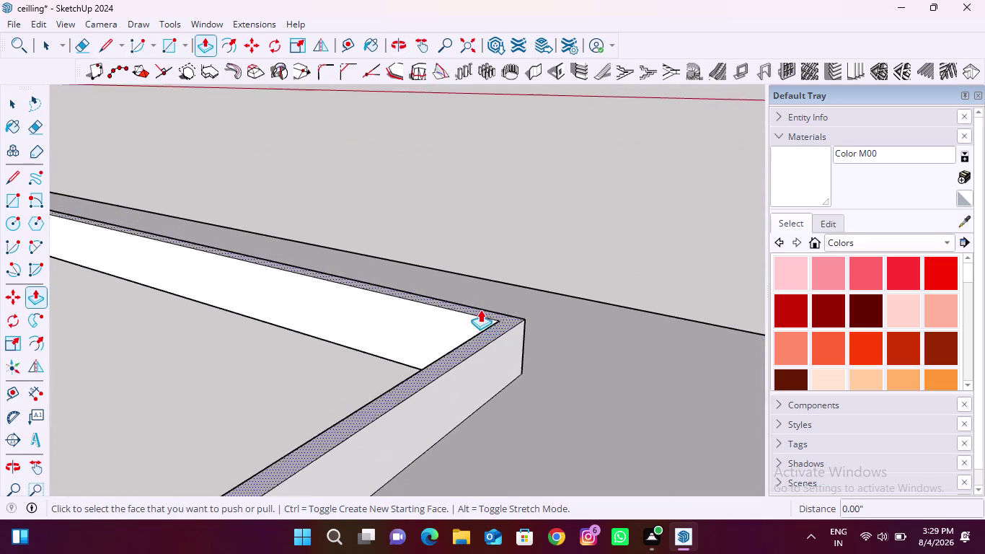
scroll(up, 3)
click(528, 342)
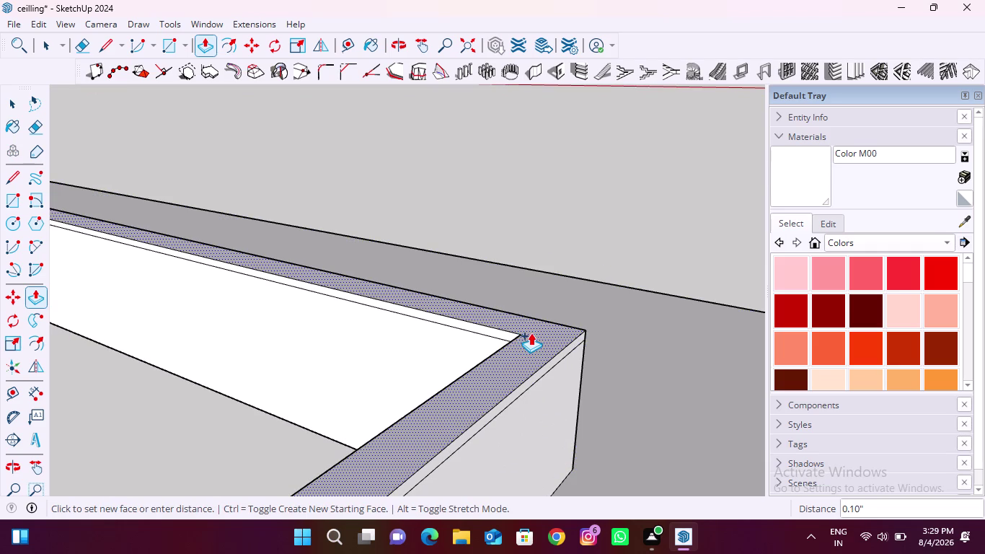
text(12)
text(mm)
key(Return)
Pull the strip's side face out by the typed distance 1.38".
scroll(down, 3)
middle_drag(411, 384, 585, 374)
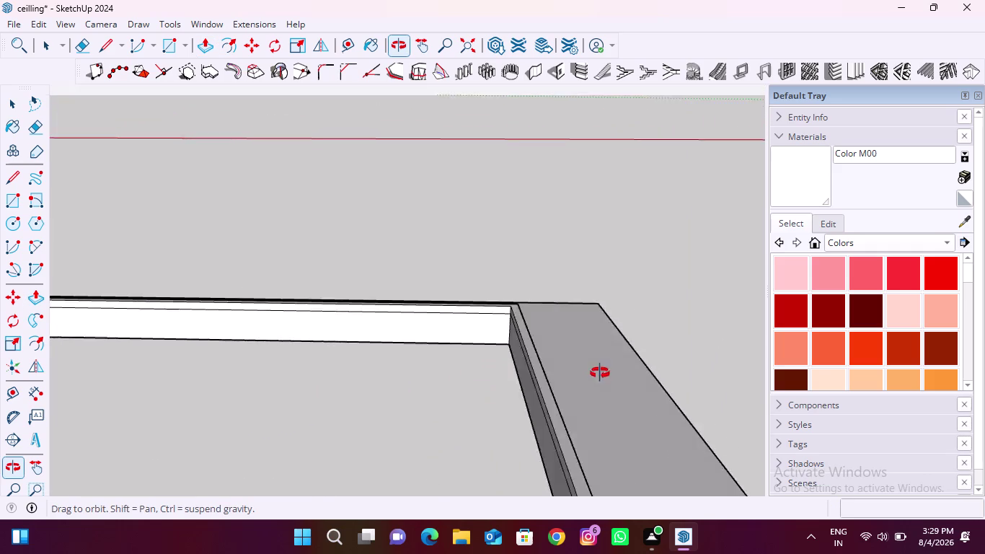
middle_drag(584, 374, 733, 356)
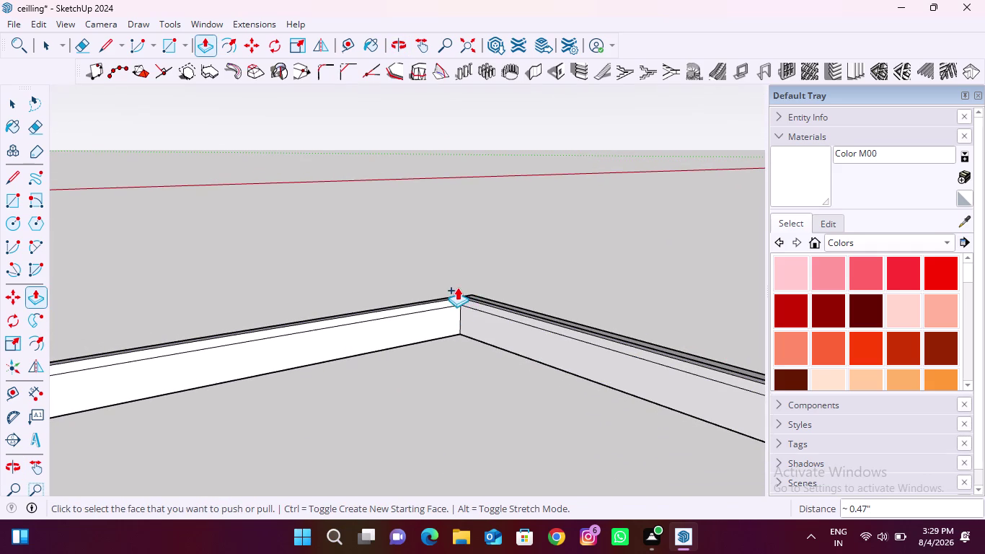
scroll(up, 3)
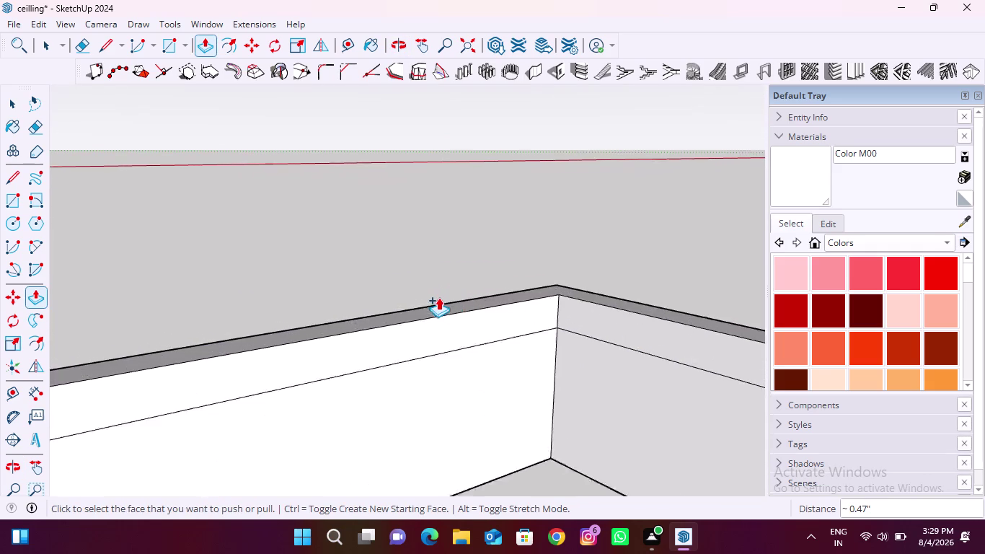
scroll(up, 3)
scroll(down, 3)
click(456, 327)
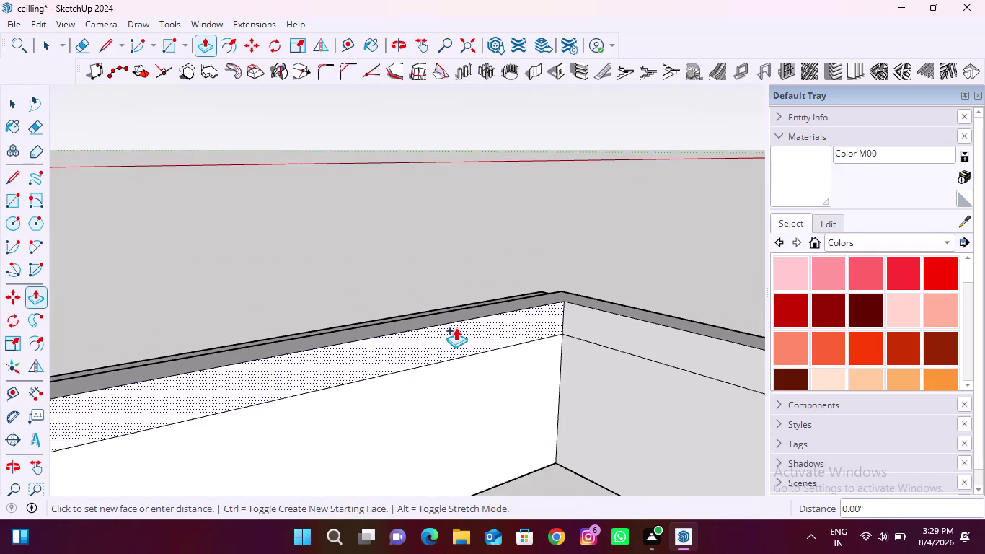
scroll(down, 3)
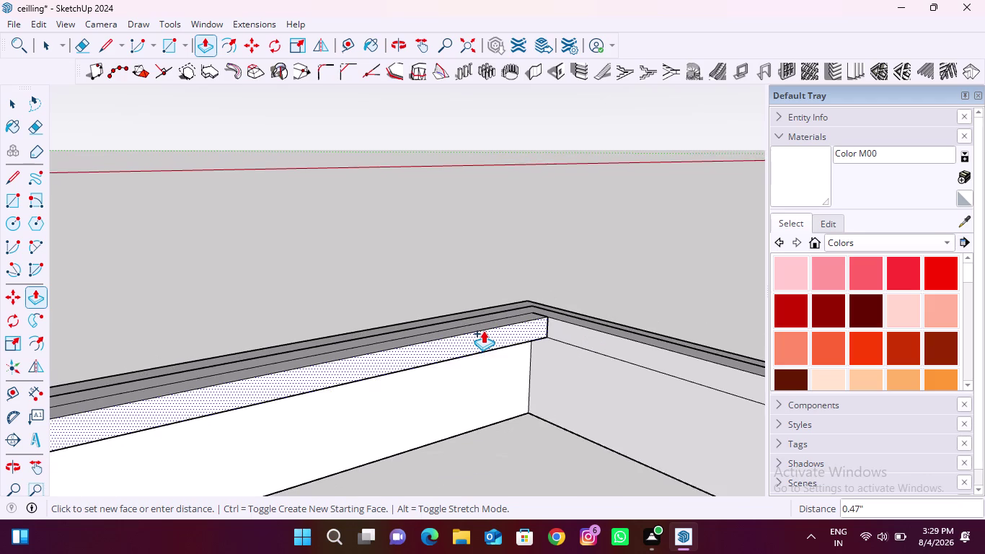
scroll(down, 3)
middle_drag(431, 376, 579, 220)
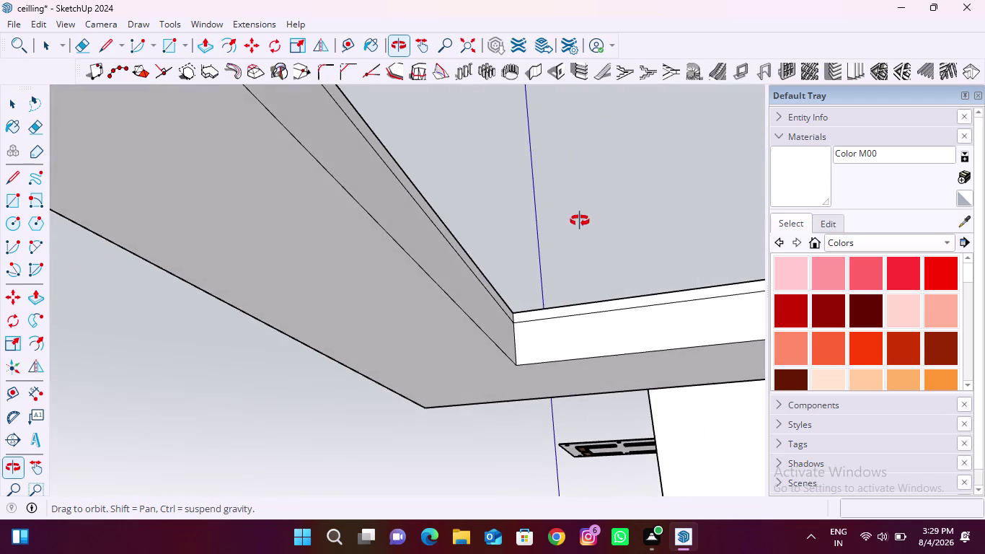
middle_drag(579, 221, 580, 238)
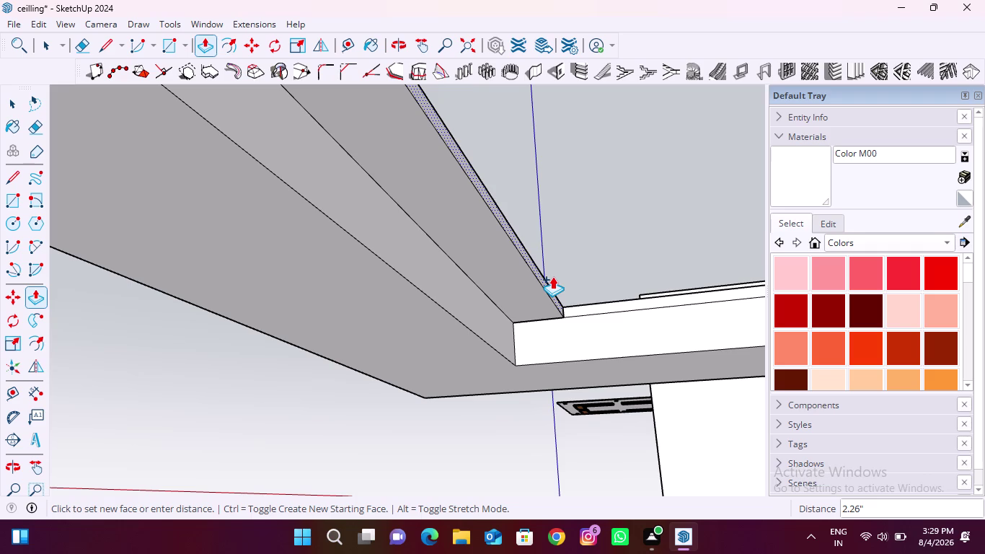
text(1.3)
key(8)
key(shift+quotedbl)
key(Return)
Check the extruded corner, then repeat the same extrusion on another strip face.
scroll(down, 3)
middle_drag(374, 321, 385, 389)
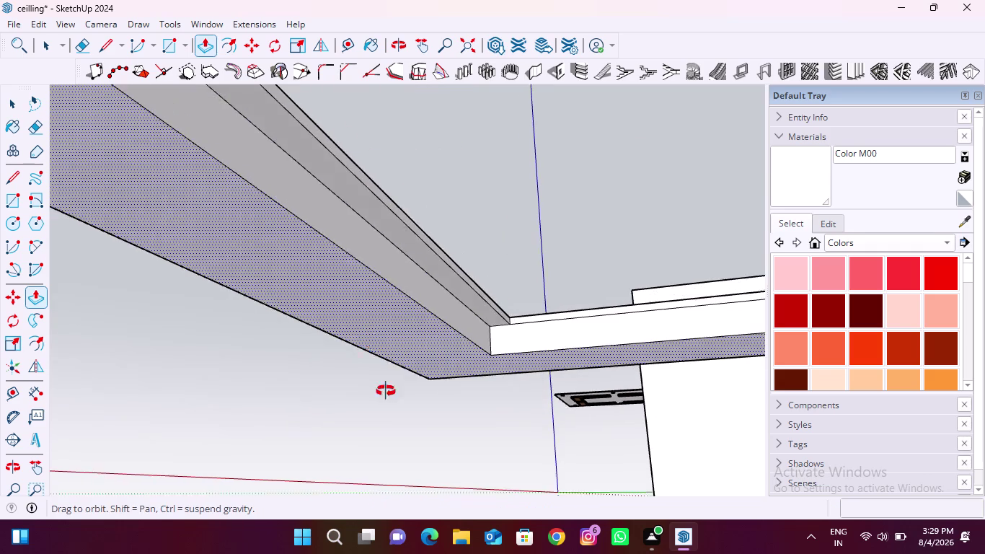
middle_drag(385, 390, 417, 387)
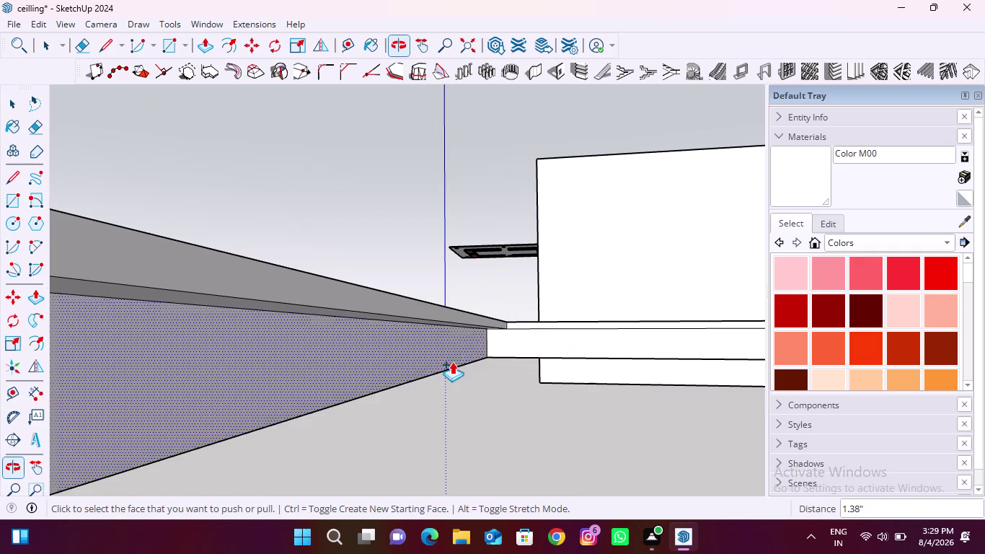
scroll(up, 3)
scroll(down, 3)
middle_drag(513, 327, 513, 369)
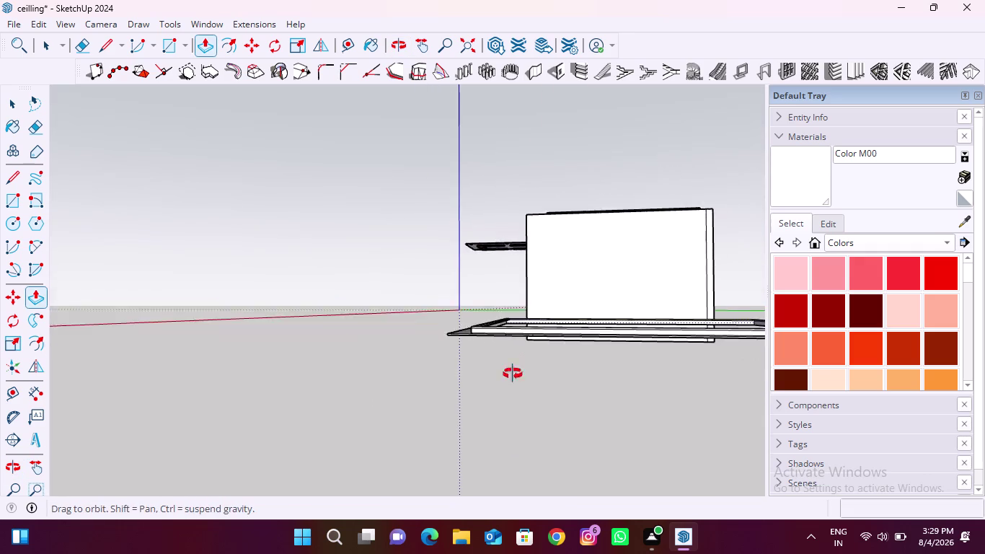
middle_drag(513, 369, 513, 425)
scroll(up, 3)
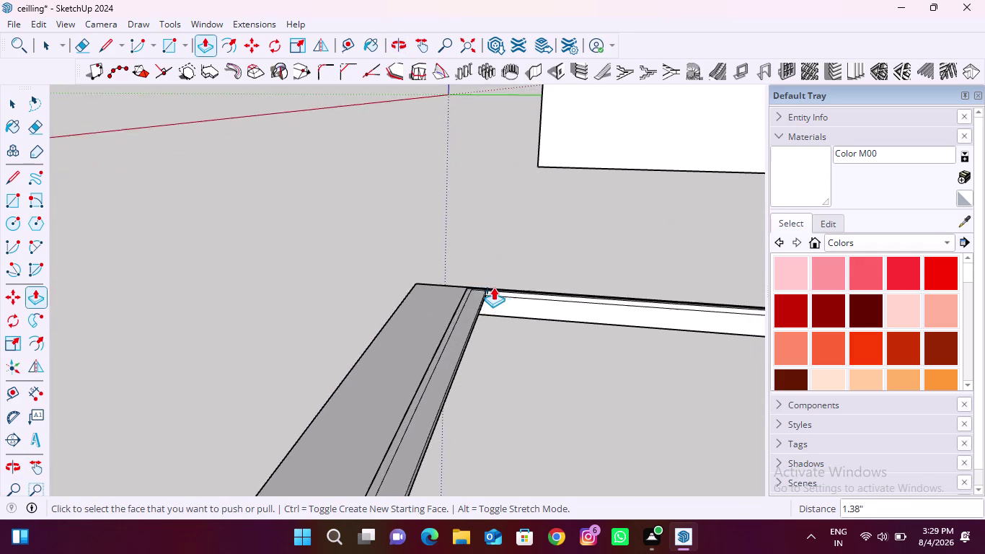
scroll(up, 3)
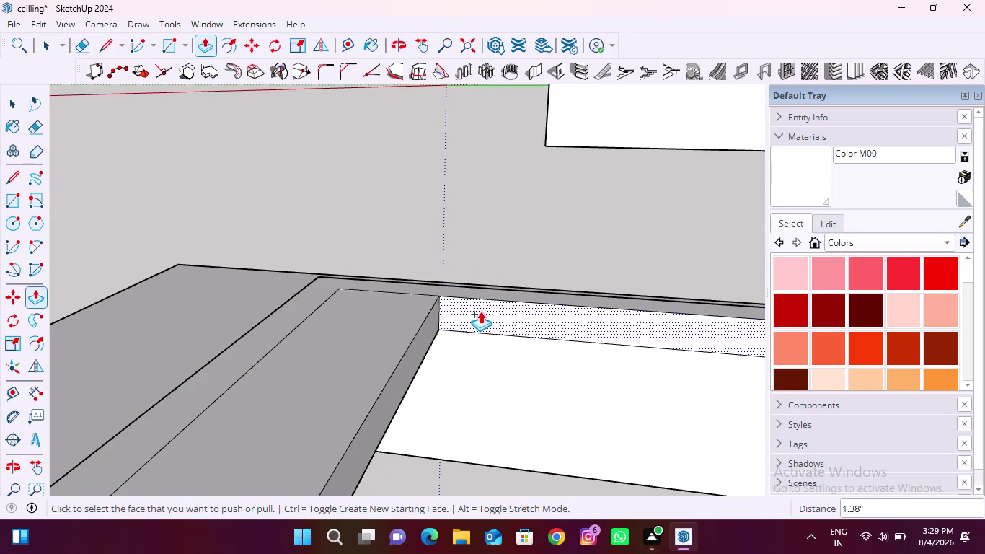
double_click(480, 311)
Repeat that extrusion on the stepped border band face.
scroll(down, 3)
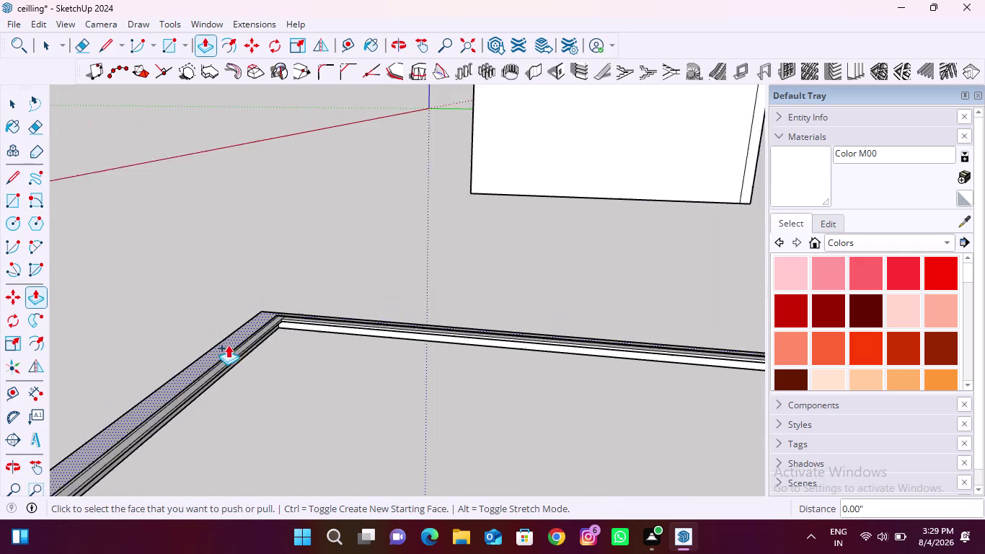
middle_drag(271, 351, 289, 284)
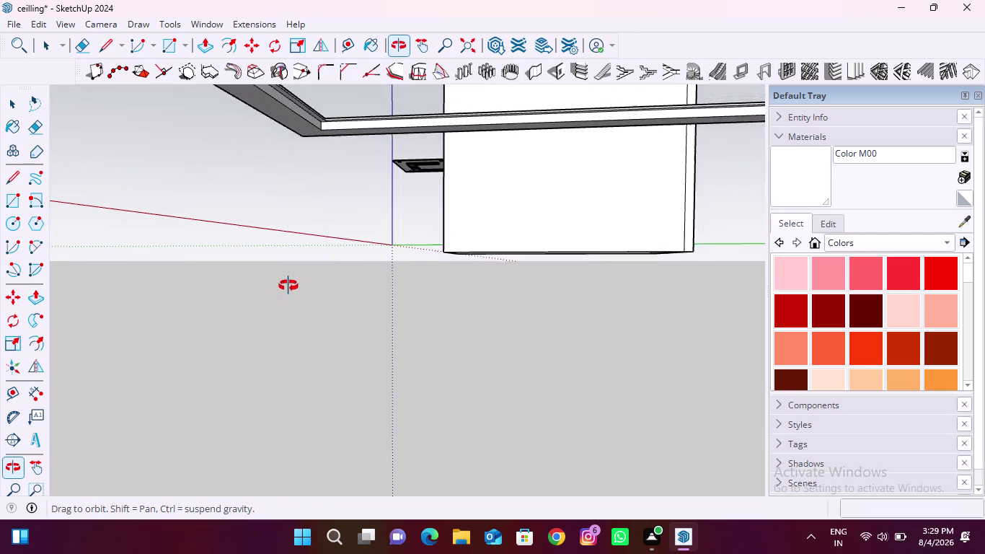
middle_drag(288, 285, 289, 286)
scroll(up, 3)
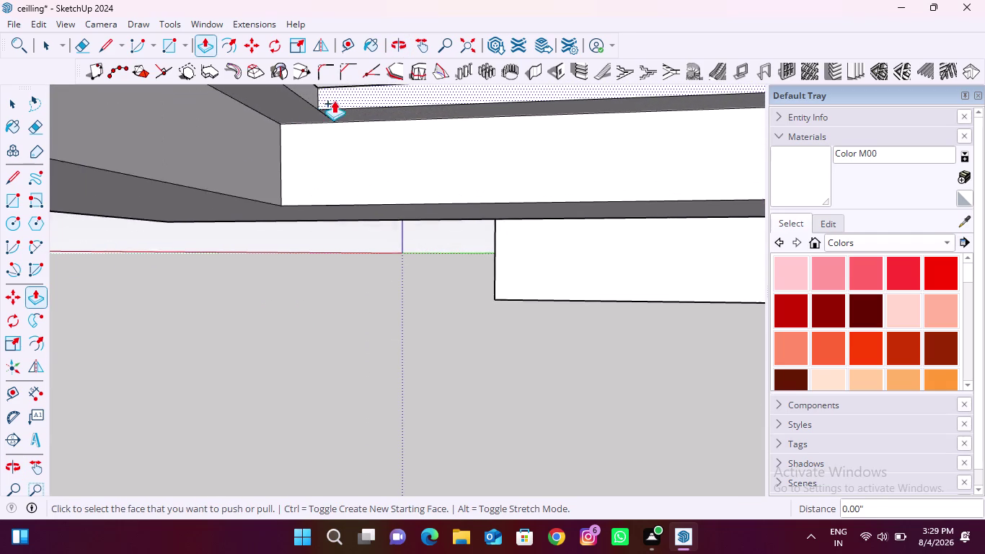
scroll(down, 3)
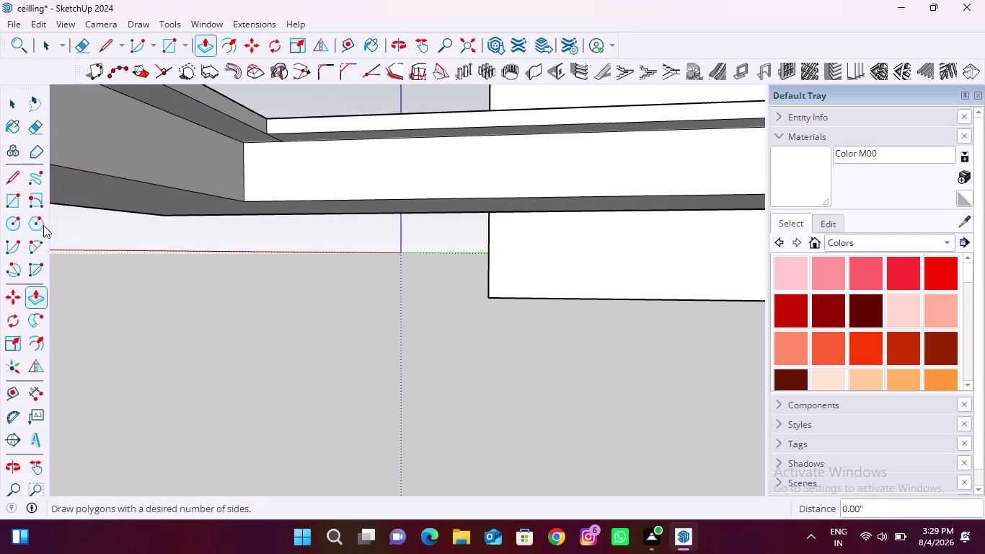
scroll(down, 3)
scroll(down, 3)
middle_drag(220, 256, 246, 327)
scroll(up, 3)
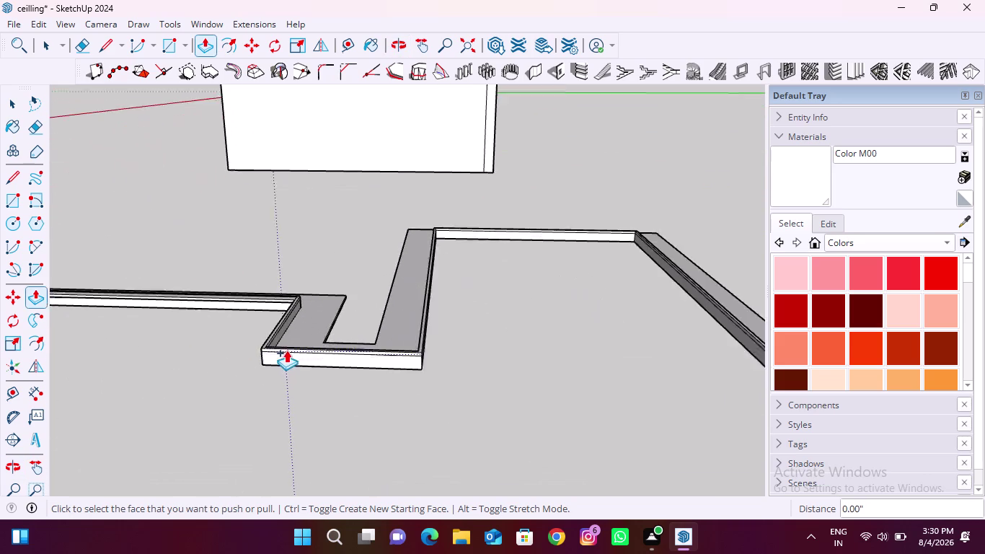
scroll(up, 3)
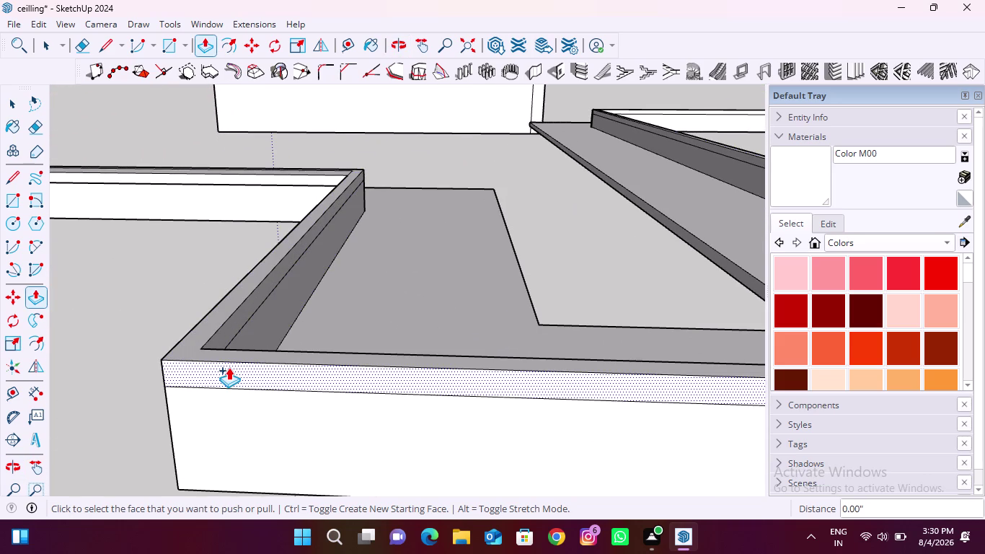
double_click(228, 367)
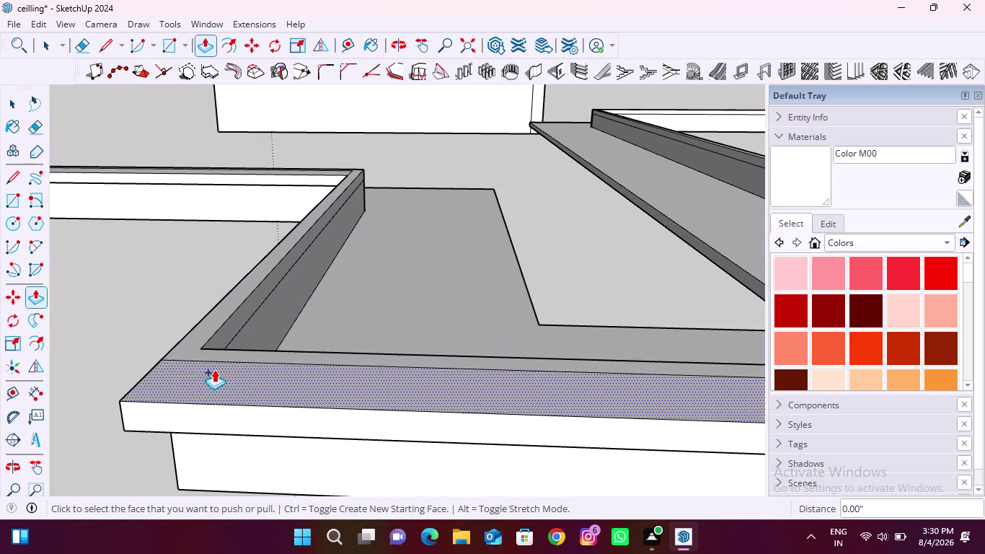
At the next band corner, extrude three band faces to the same height.
middle_drag(171, 362, 543, 347)
double_click(403, 442)
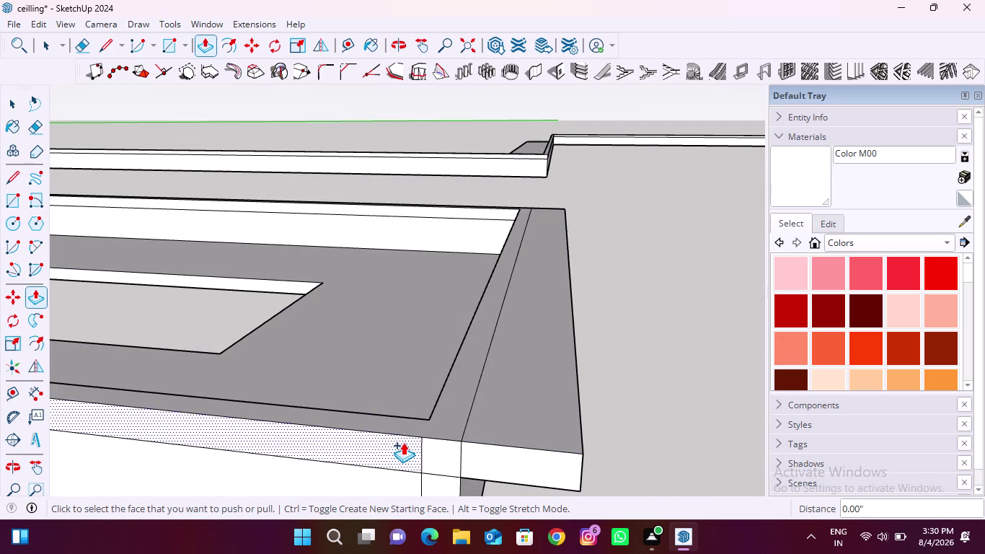
double_click(437, 446)
double_click(503, 457)
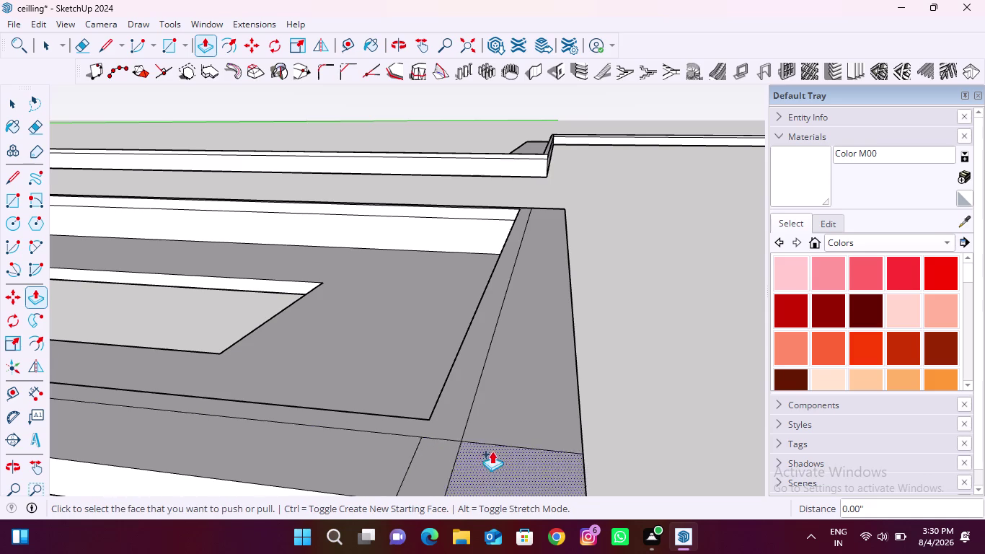
scroll(down, 3)
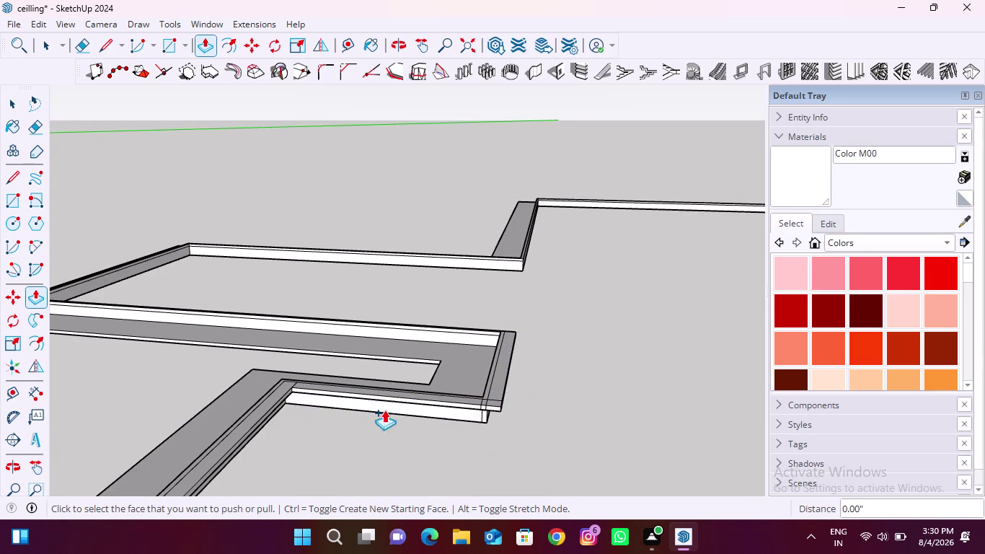
middle_drag(526, 362, 271, 454)
middle_drag(394, 405, 248, 408)
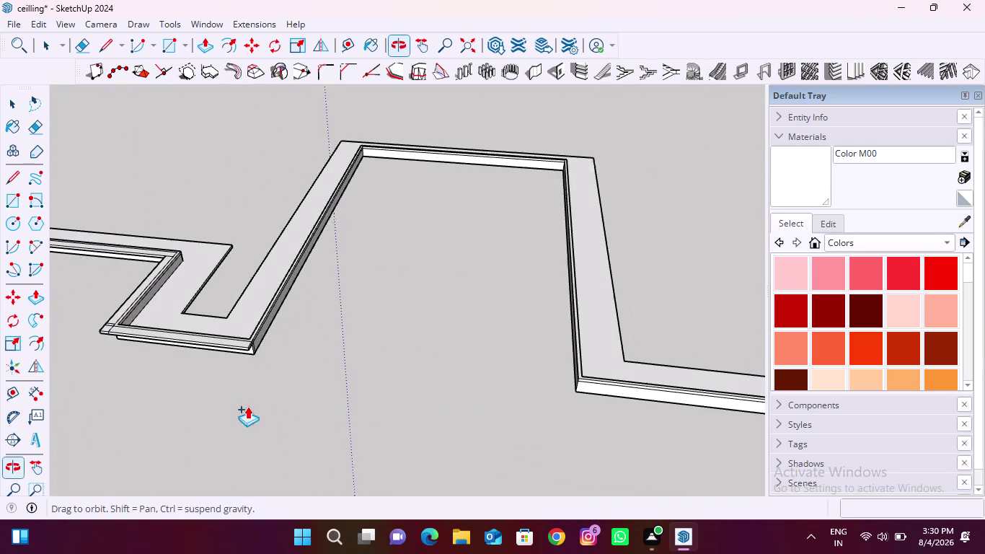
scroll(up, 3)
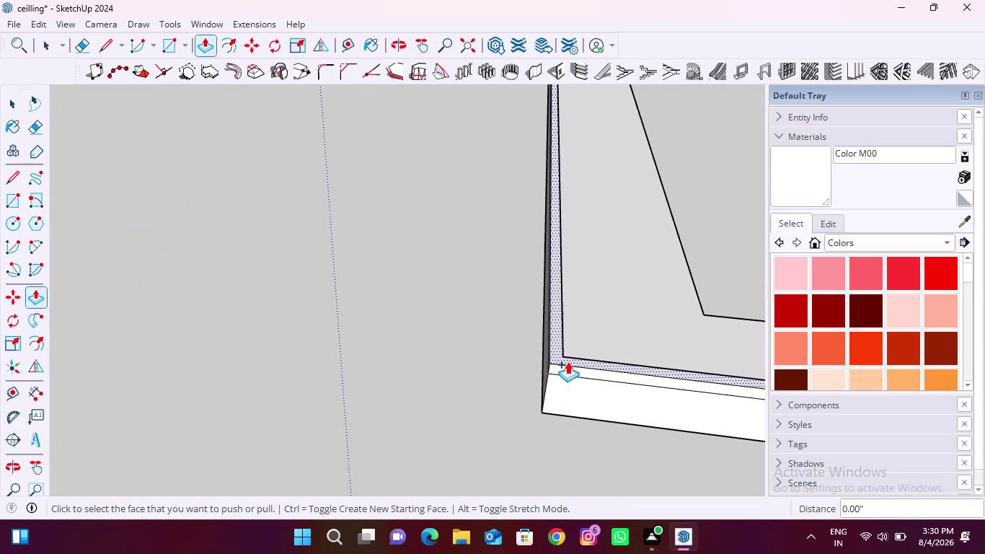
Extrude the strip edge face and next strip face equally, filling the corner gap.
double_click(566, 369)
middle_drag(524, 370, 708, 374)
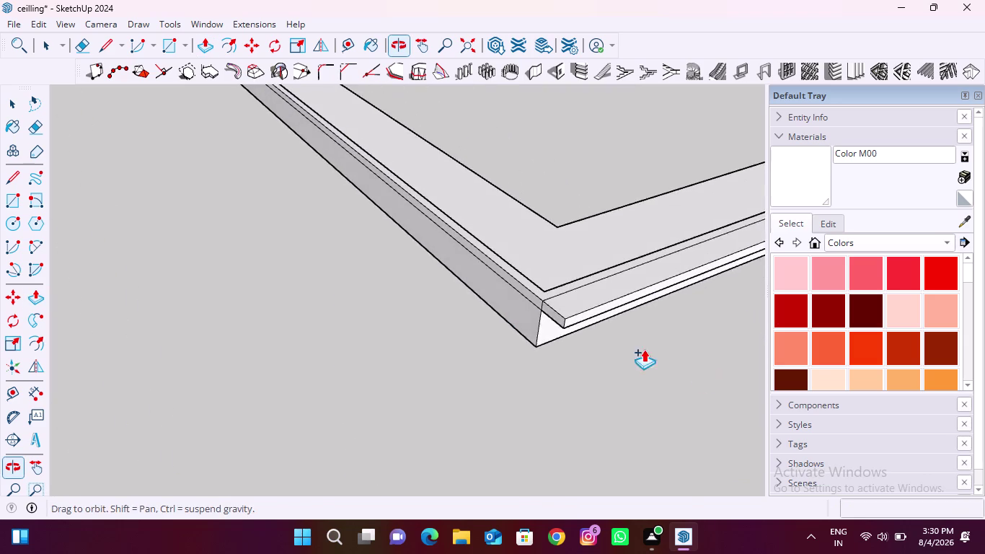
scroll(up, 3)
double_click(530, 284)
scroll(down, 3)
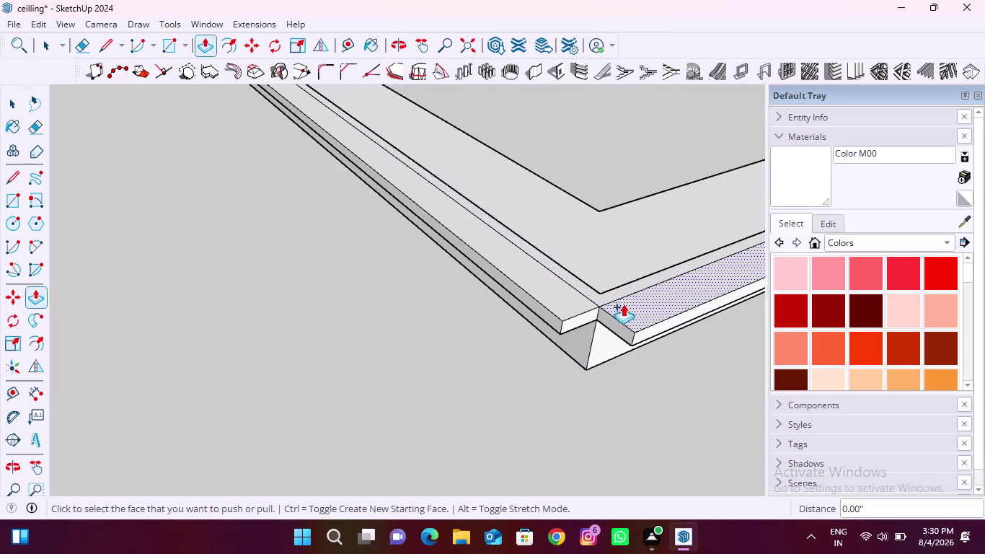
double_click(605, 322)
scroll(down, 3)
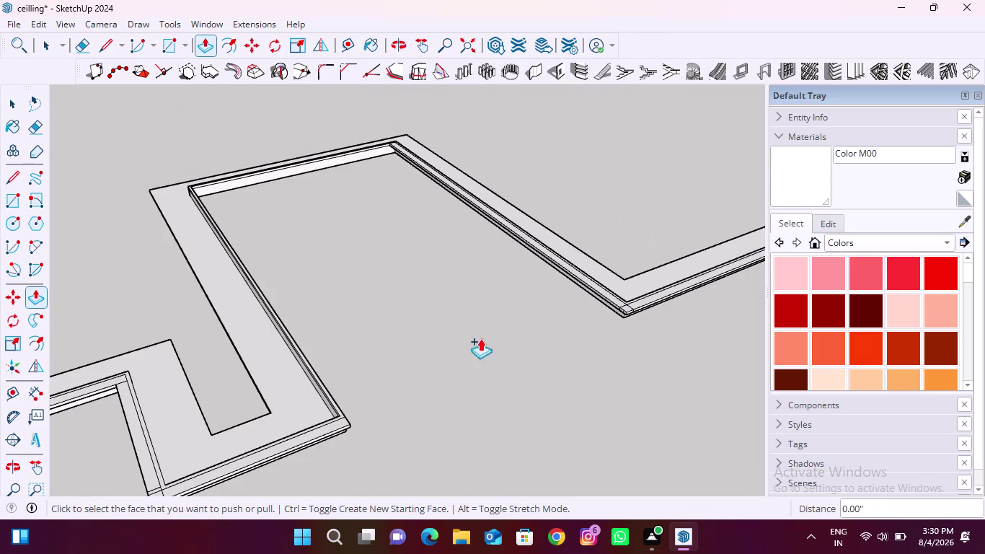
Along the long straight run, extrude the strip's side and end faces equally.
middle_drag(332, 430, 108, 386)
scroll(up, 3)
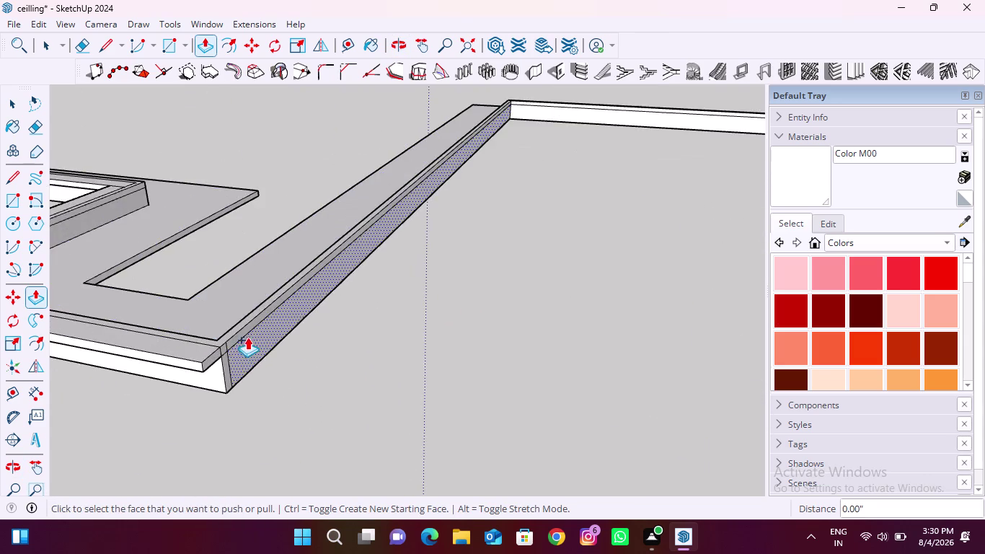
scroll(up, 3)
double_click(169, 377)
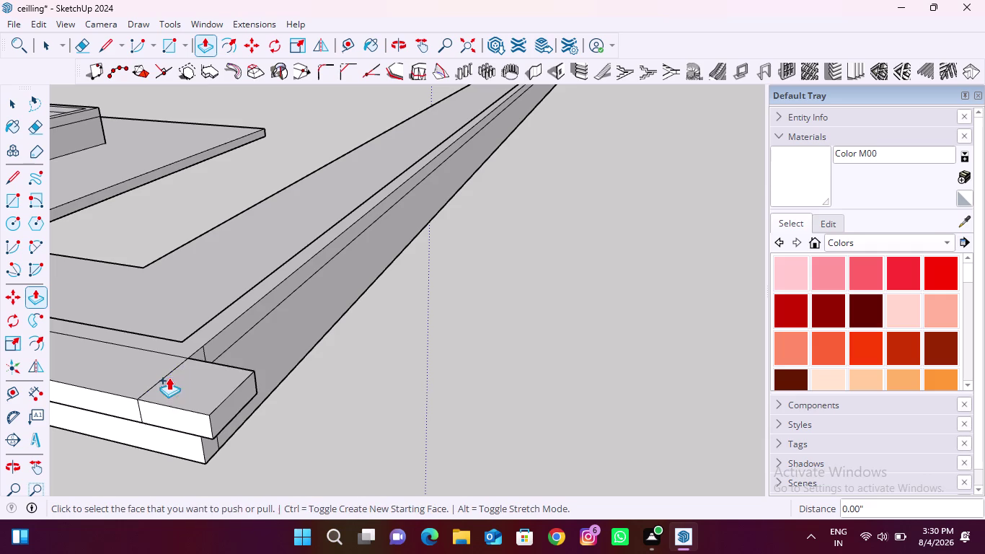
double_click(228, 341)
middle_drag(306, 369, 178, 376)
scroll(up, 3)
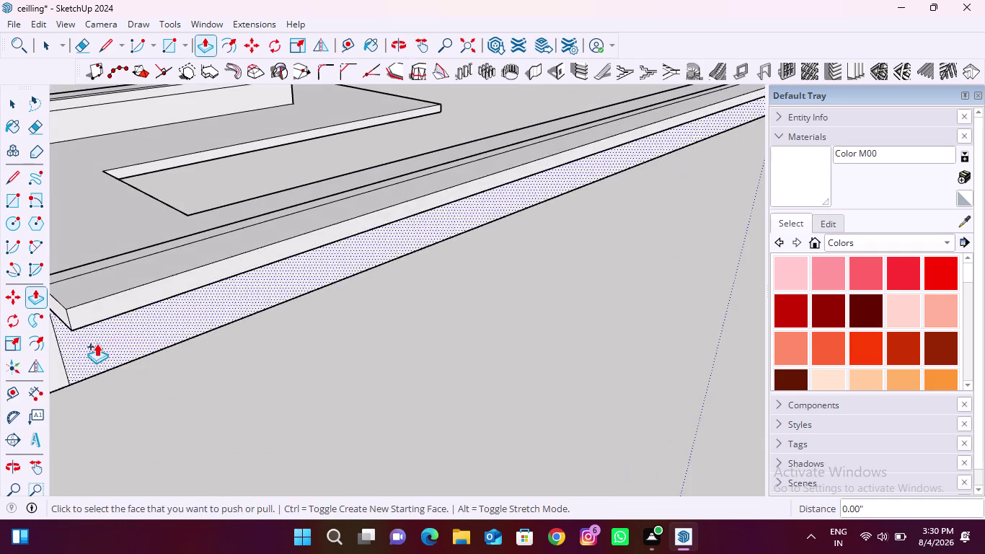
scroll(down, 3)
scroll(up, 3)
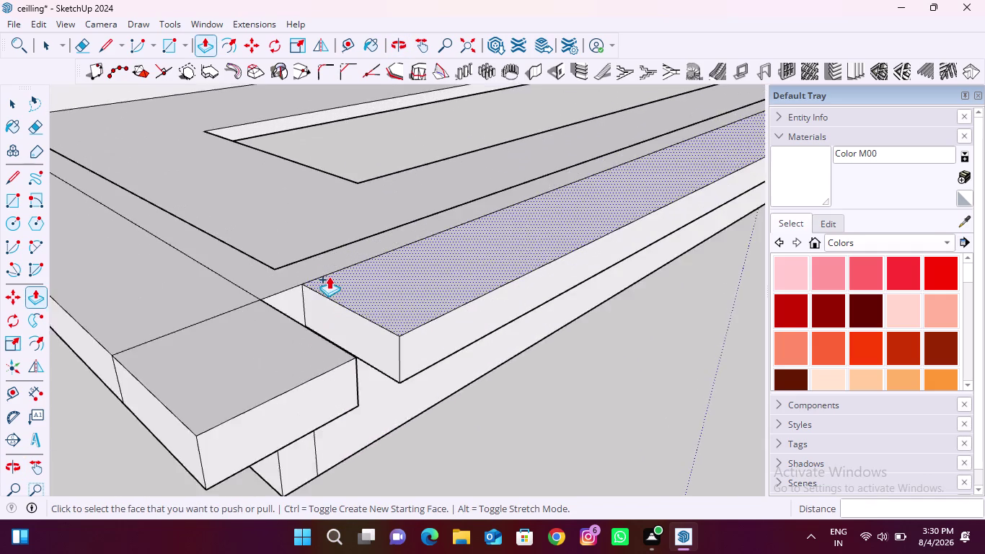
scroll(up, 3)
Raise two more strip segments to the previous height.
double_click(280, 310)
scroll(down, 3)
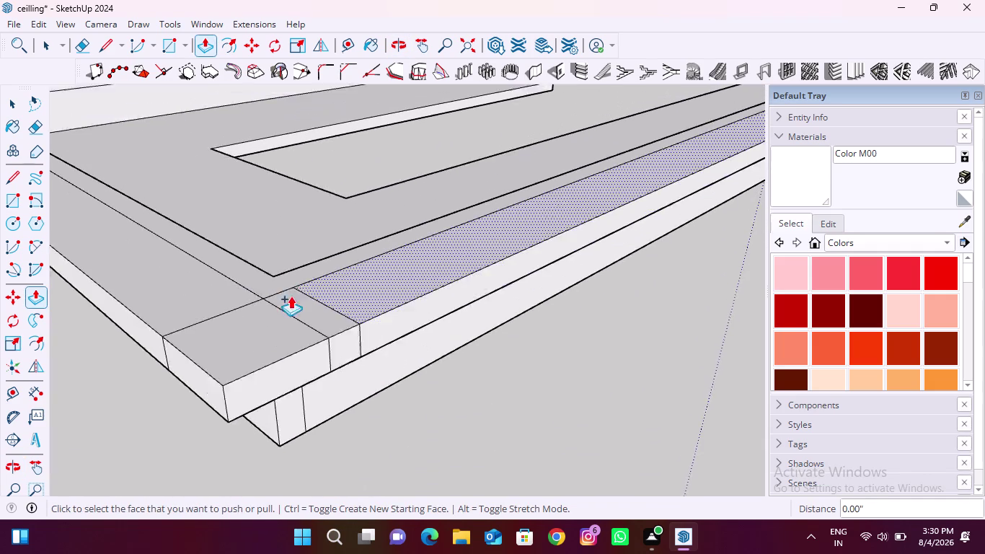
scroll(down, 3)
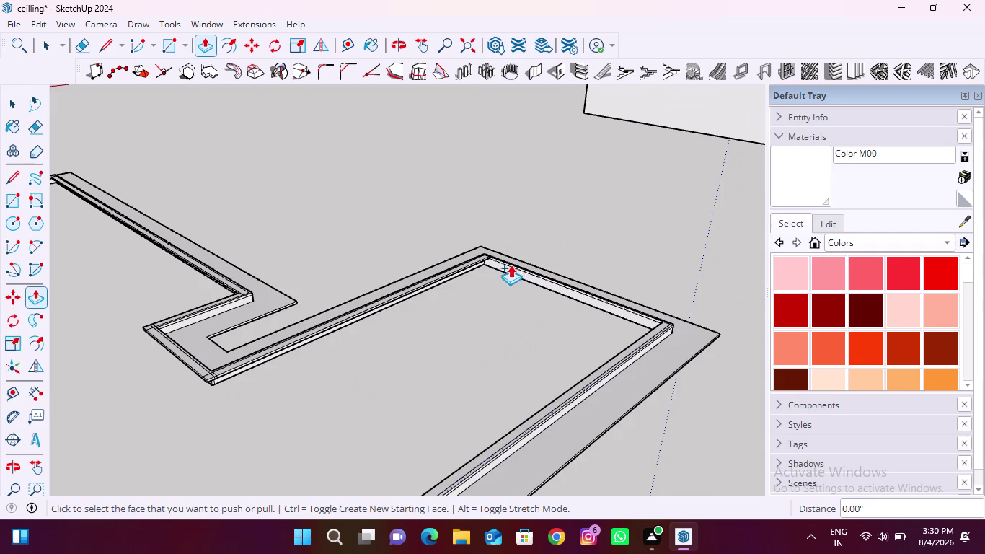
scroll(up, 3)
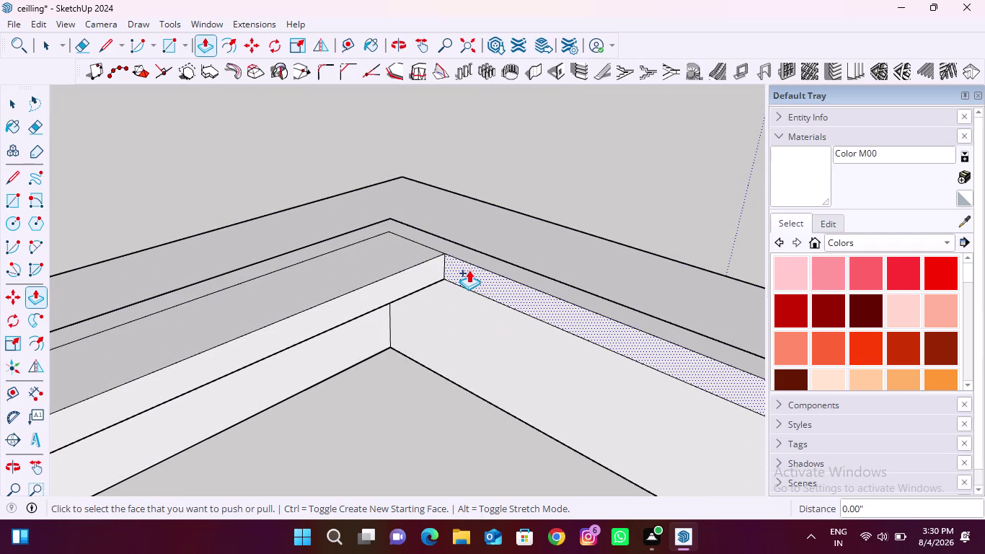
double_click(469, 270)
scroll(down, 3)
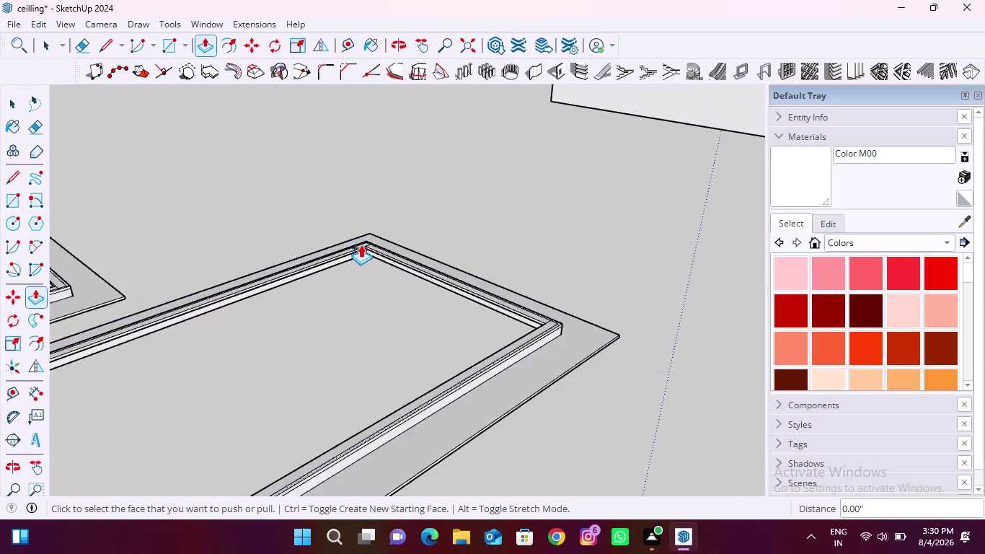
scroll(down, 3)
Further along the border band, raise the strip segment on that edge to match.
middle_drag(252, 375, 576, 381)
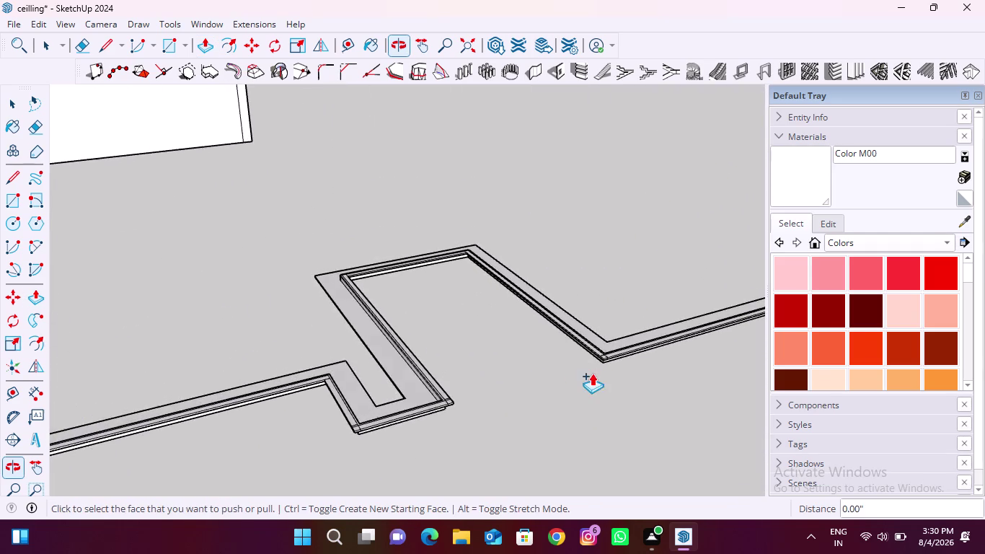
scroll(up, 3)
scroll(down, 3)
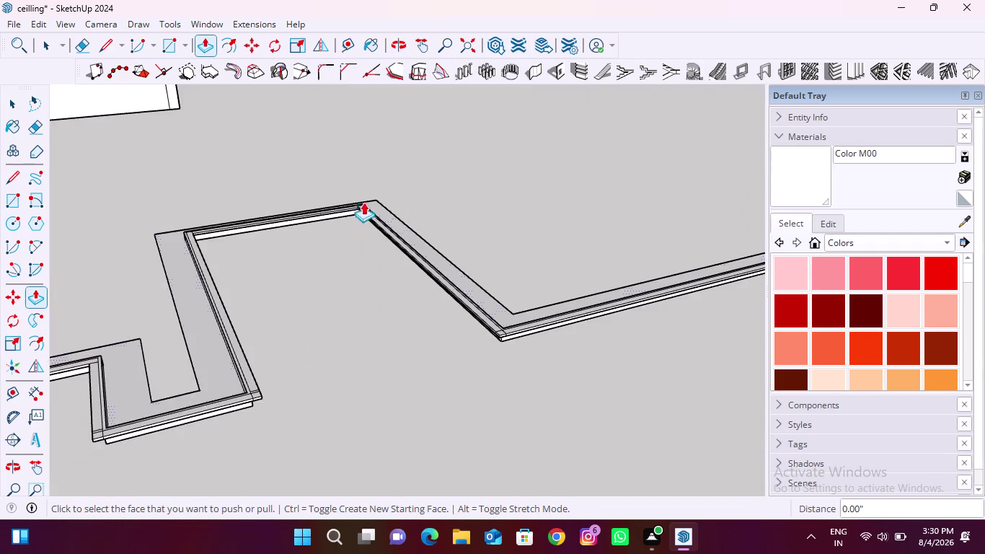
scroll(up, 3)
scroll(down, 3)
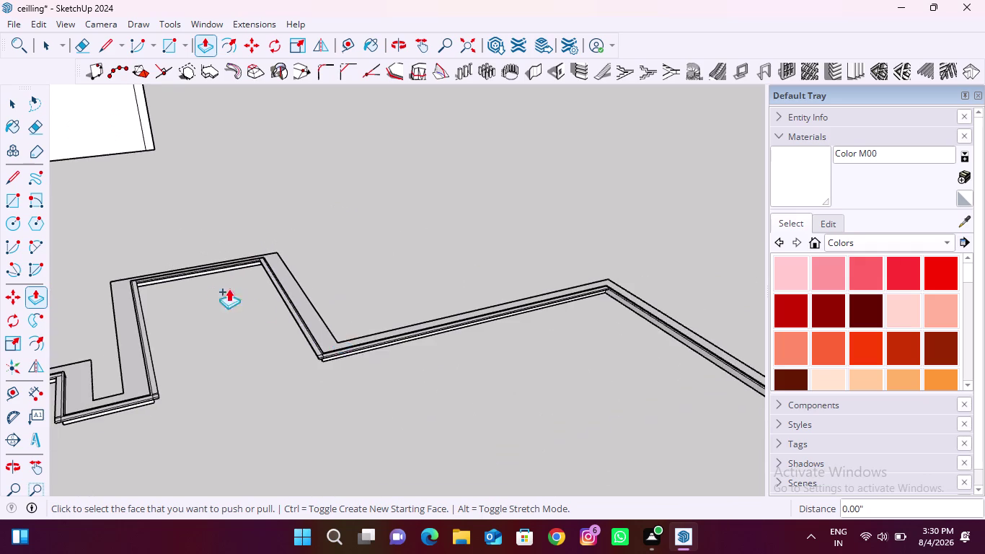
scroll(up, 3)
scroll(up, 3)
scroll(down, 3)
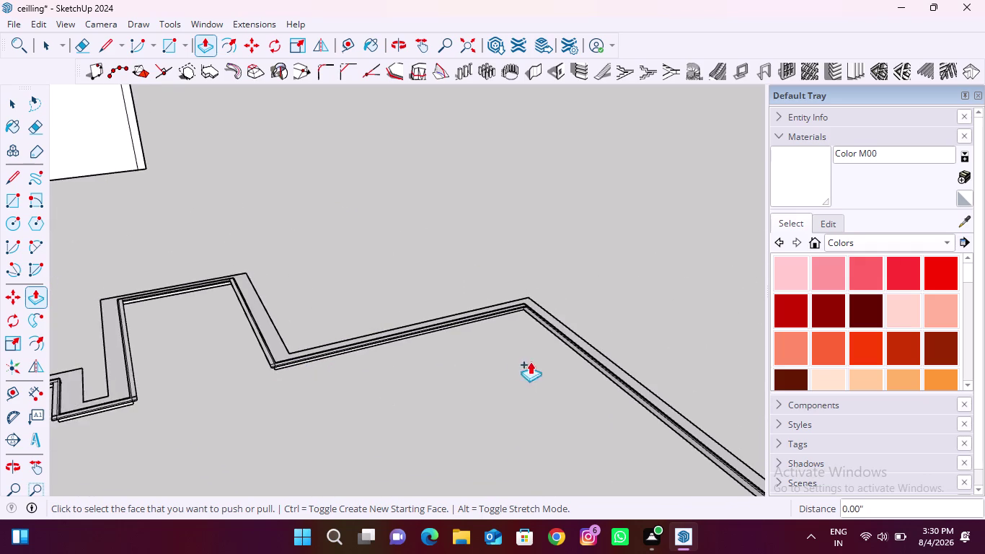
scroll(up, 3)
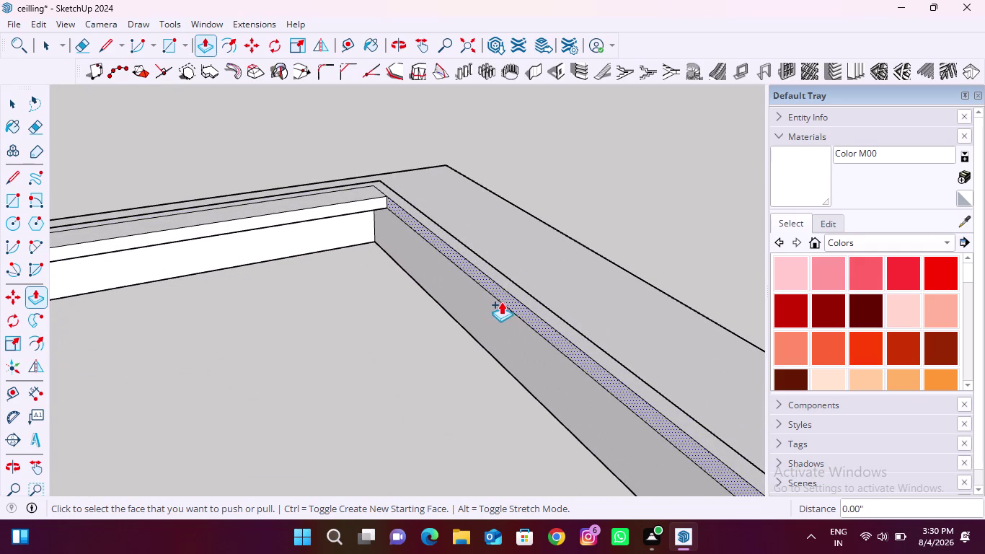
double_click(512, 304)
scroll(down, 3)
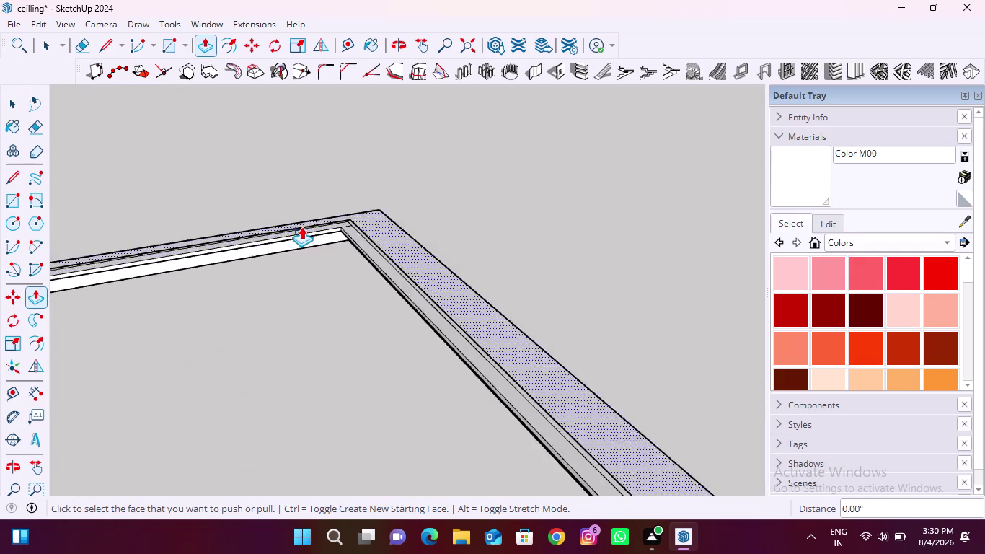
scroll(down, 3)
scroll(up, 3)
At another corner, raise the corner strip and both short strip ends to matching height.
middle_drag(333, 363, 596, 381)
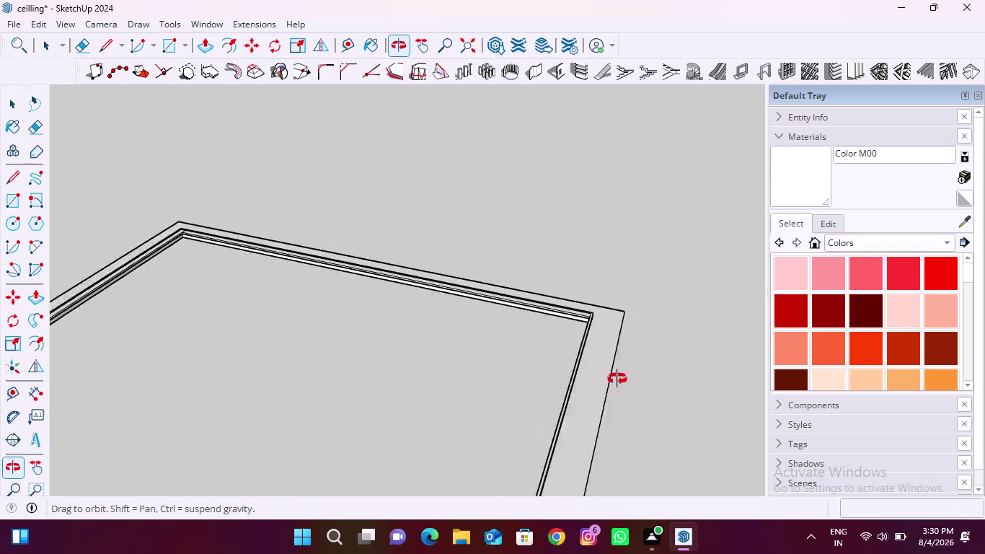
middle_drag(596, 381, 626, 378)
scroll(up, 3)
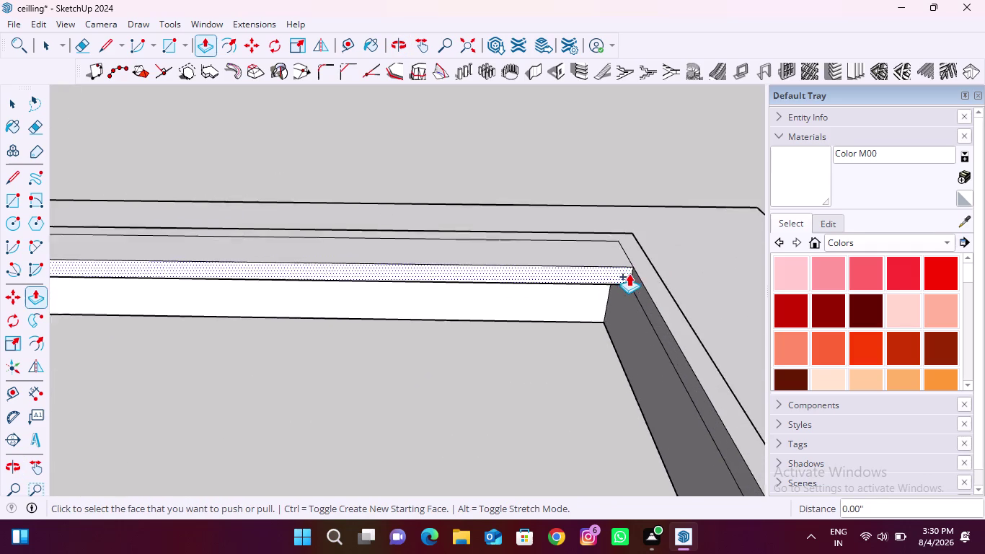
scroll(up, 3)
double_click(641, 289)
scroll(down, 3)
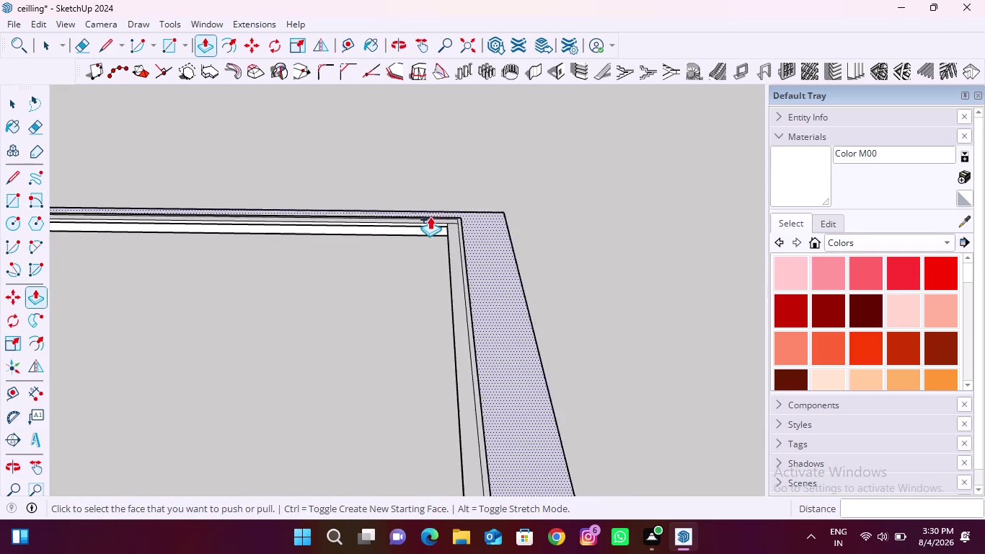
scroll(down, 3)
scroll(up, 3)
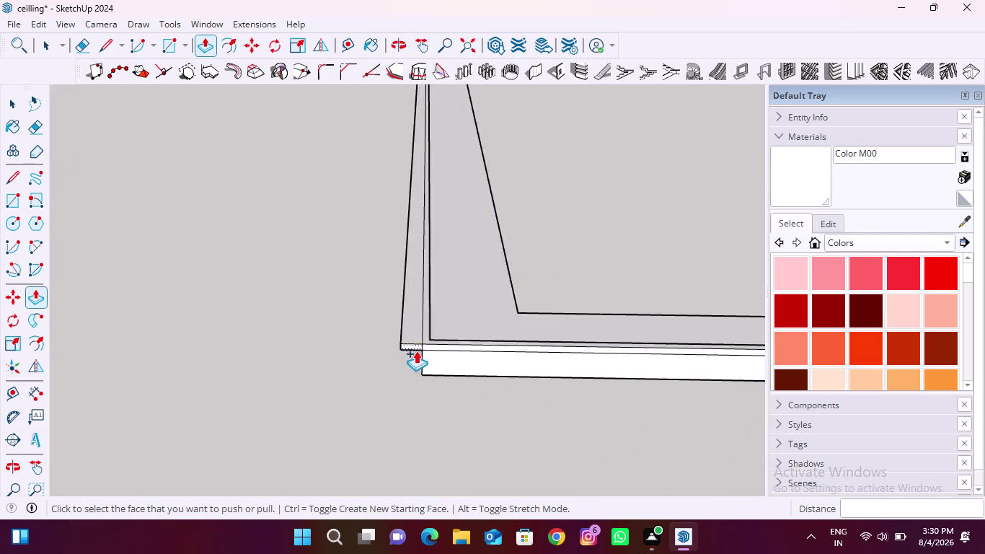
scroll(up, 3)
double_click(450, 336)
double_click(411, 333)
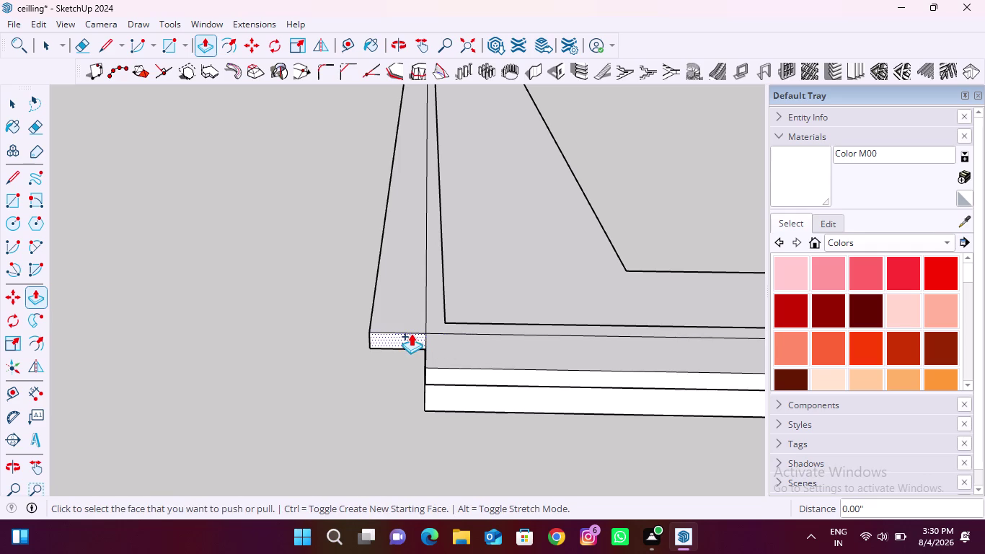
scroll(down, 3)
At the next unfinished strip, try pushing several of its faces, cancelling the unwanted pushes.
middle_drag(399, 371, 556, 370)
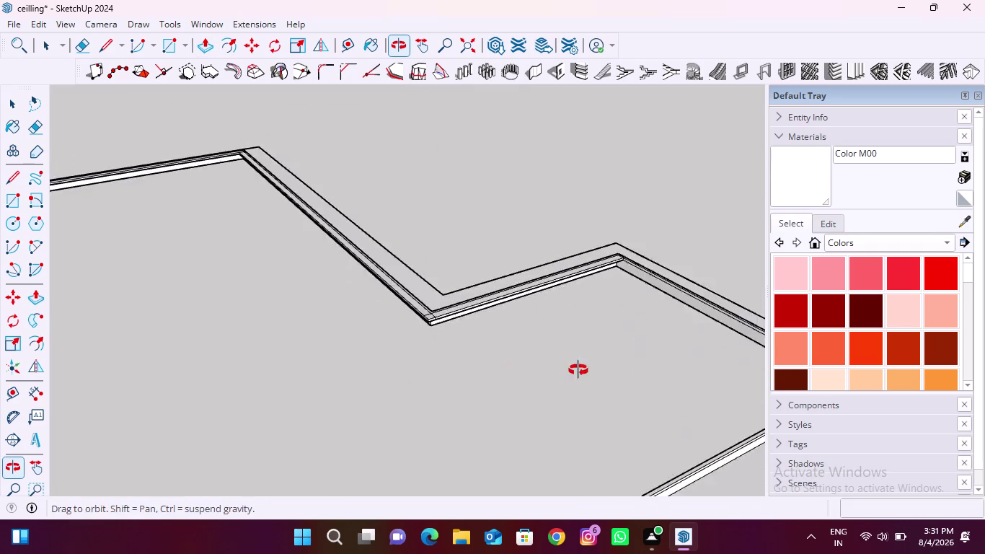
middle_drag(557, 370, 709, 358)
scroll(down, 3)
middle_drag(317, 331, 475, 342)
scroll(up, 3)
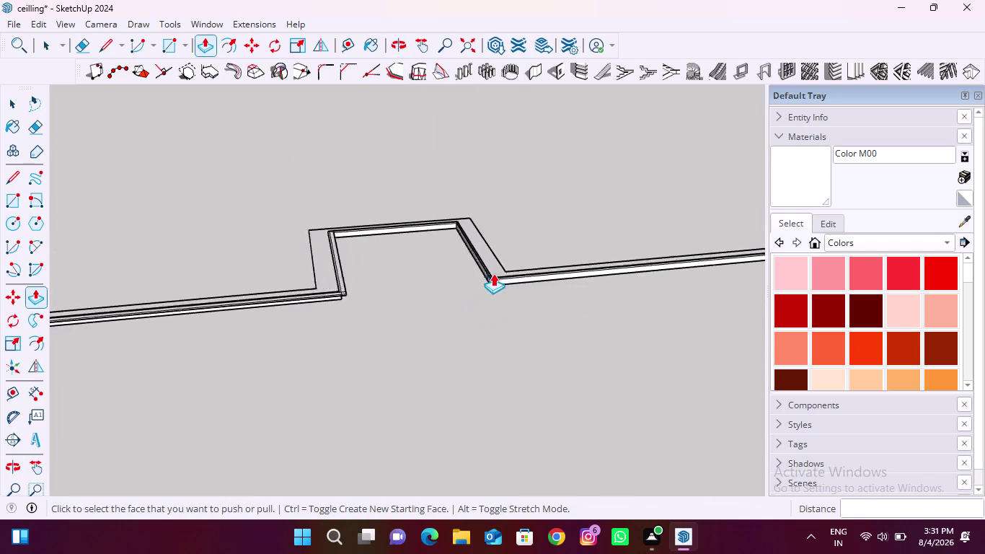
scroll(up, 3)
double_click(503, 312)
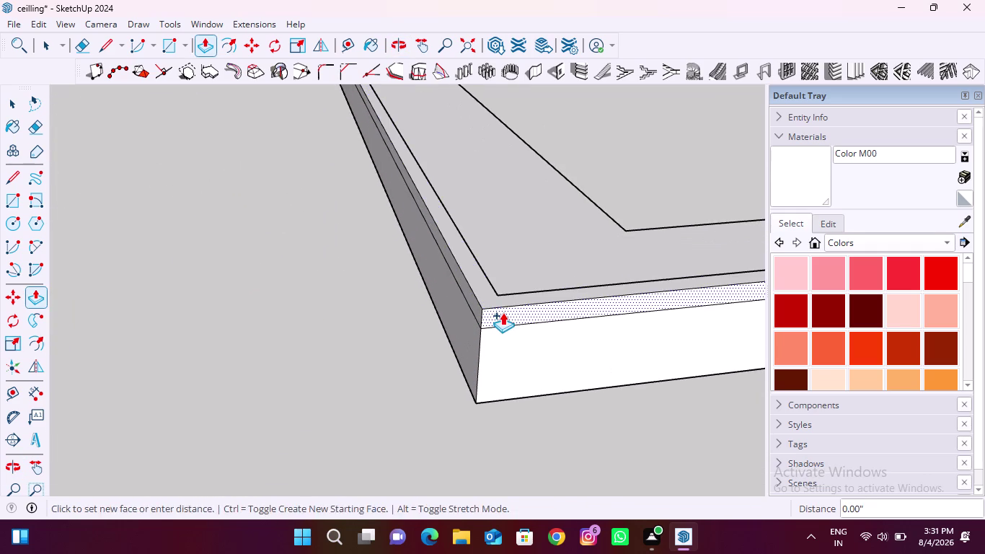
click(458, 313)
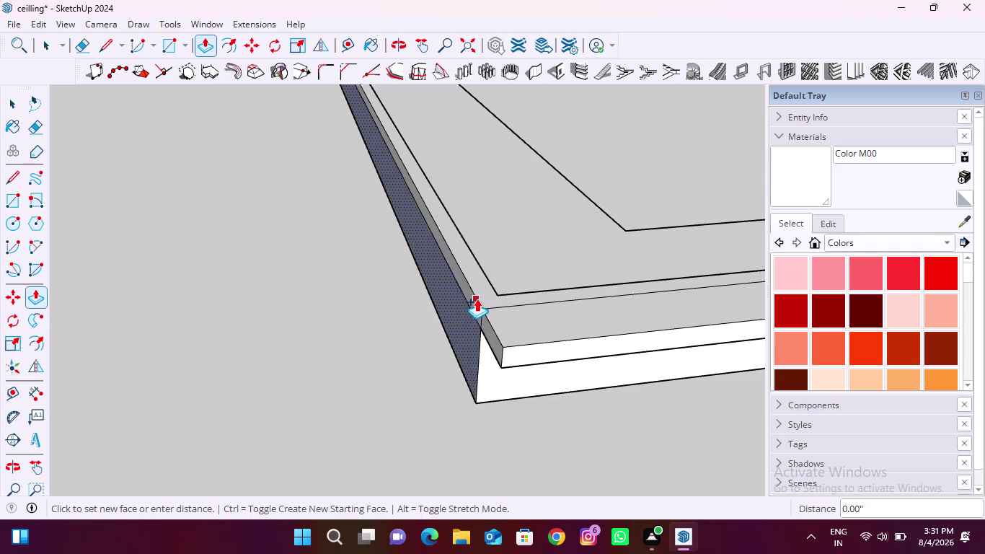
key(Escape)
click(473, 299)
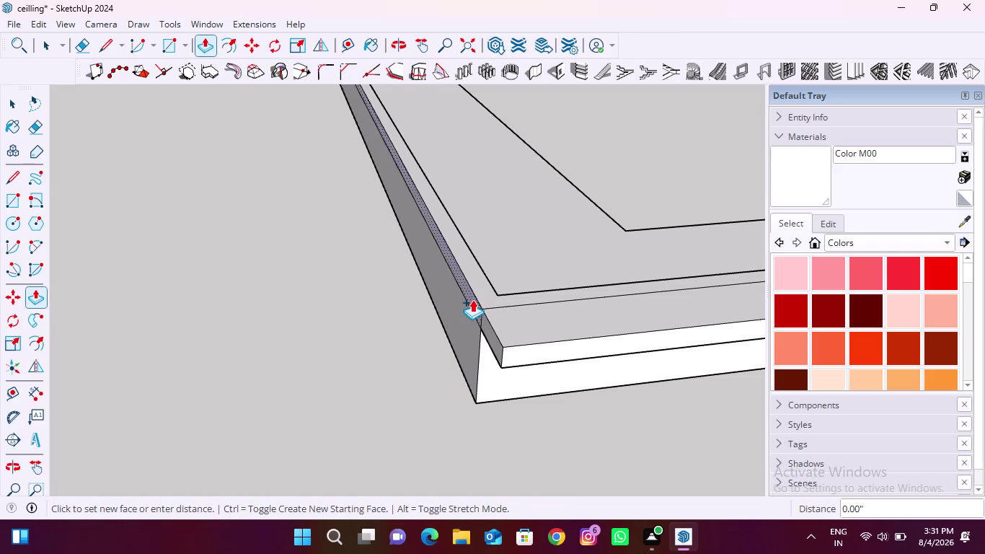
key(Escape)
scroll(down, 3)
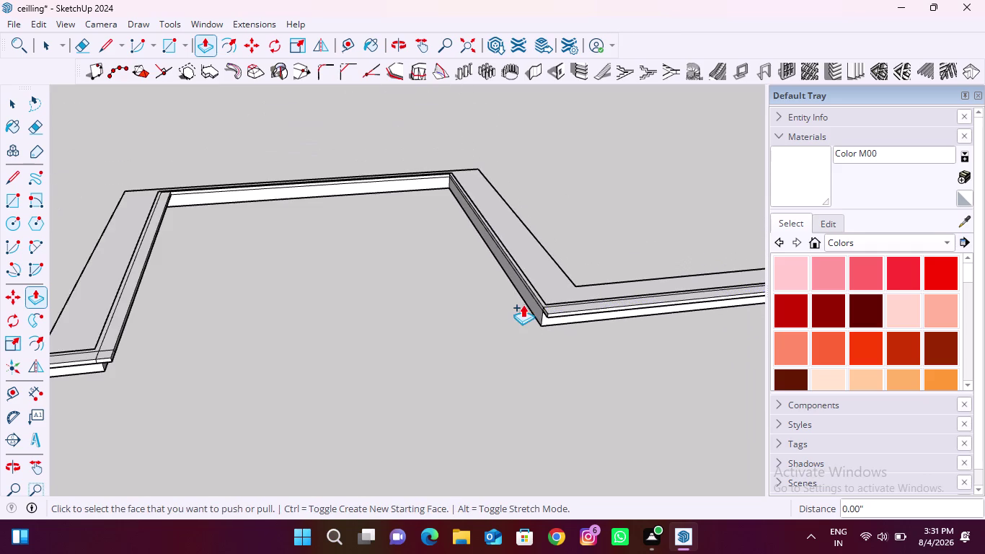
scroll(up, 3)
Extend the strip end outward by 1.38" and repeat on the adjacent face.
click(559, 300)
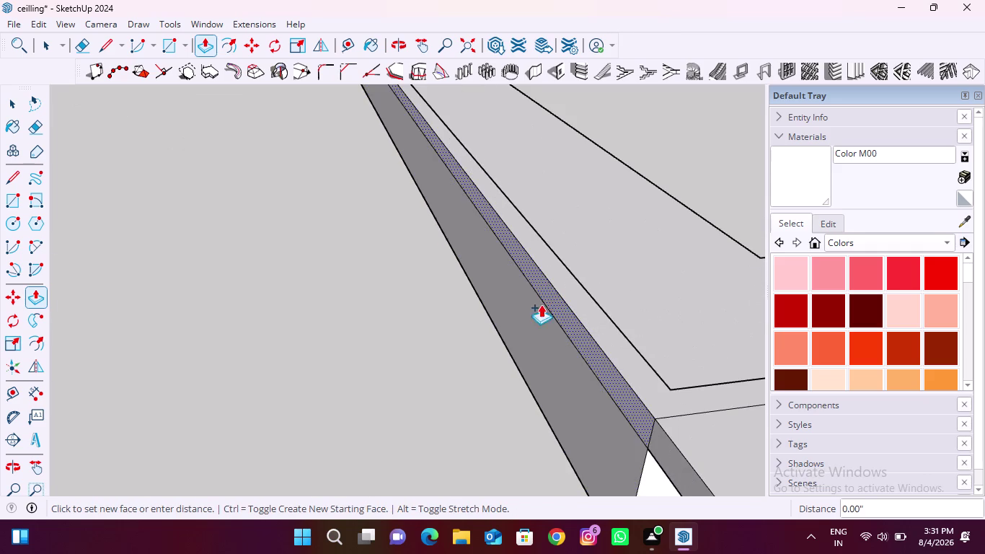
text(1)
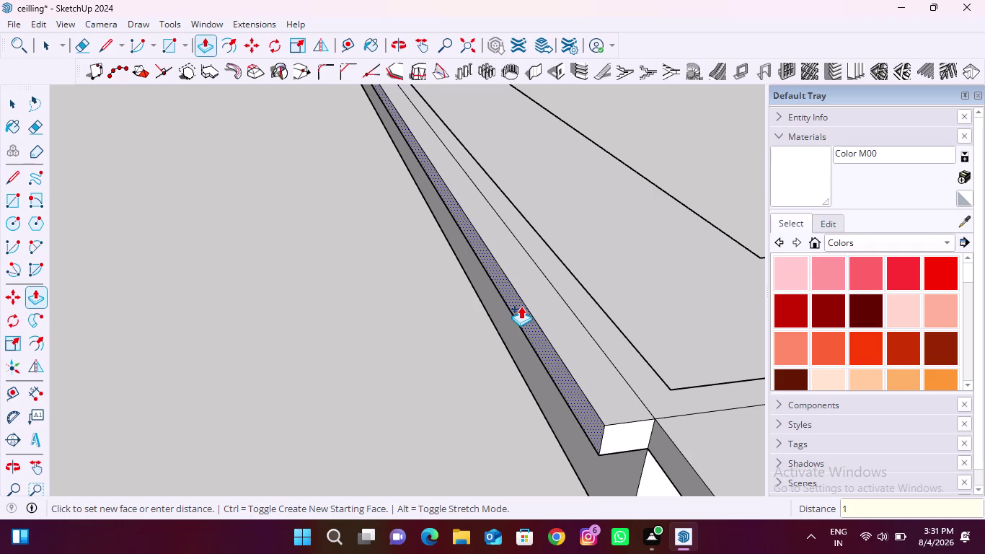
text(.38)
key(shift+quotedbl)
key(Return)
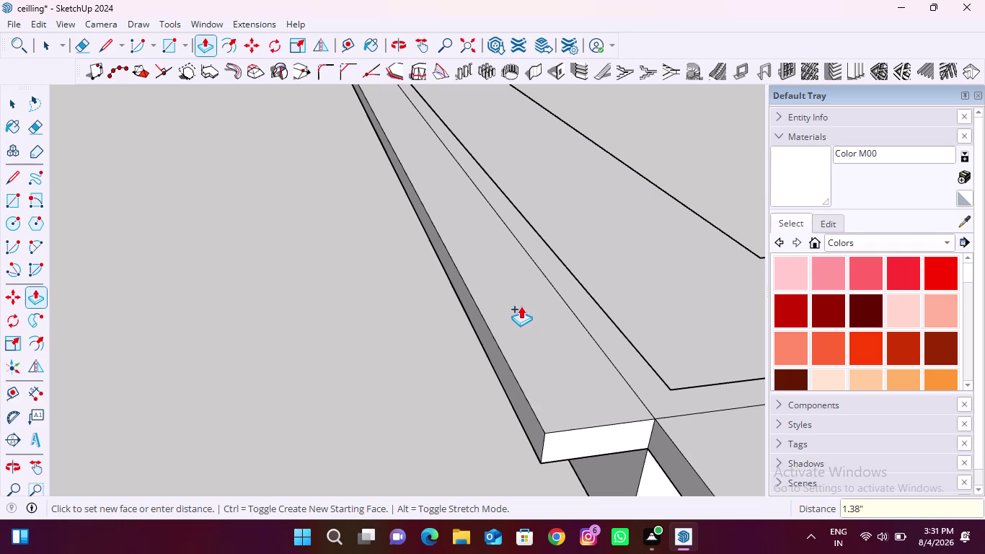
double_click(629, 429)
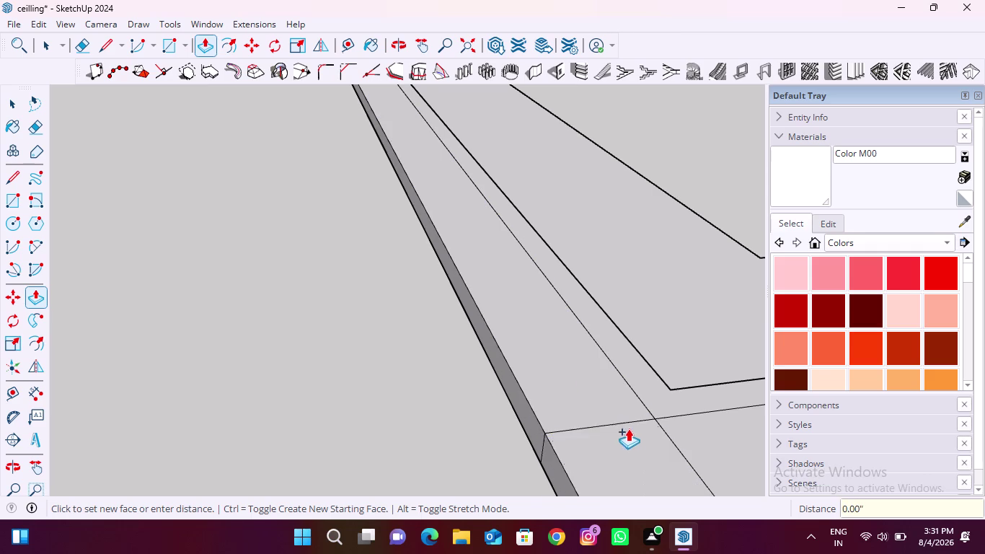
scroll(down, 3)
scroll(up, 3)
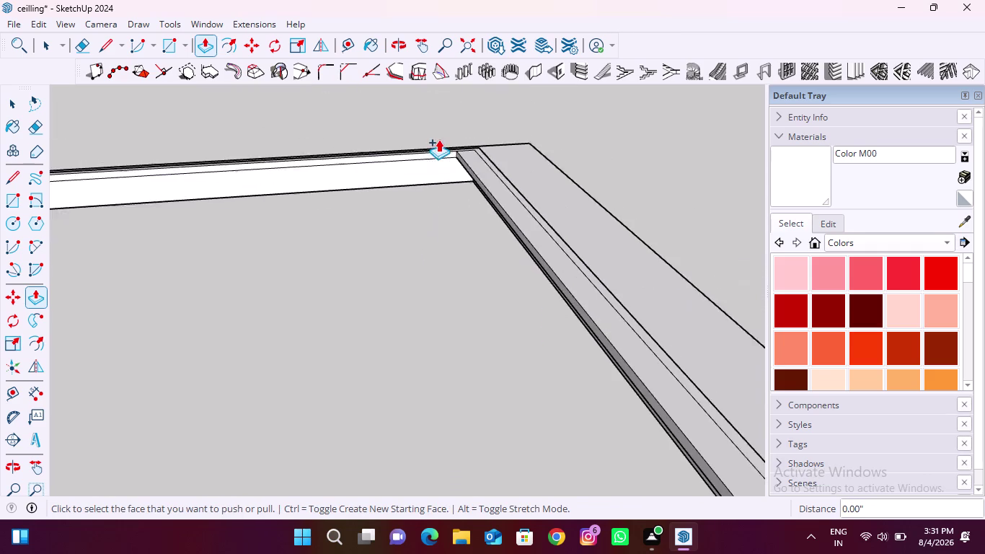
scroll(up, 3)
Raise one more strip segment to the matching height.
double_click(498, 223)
scroll(down, 3)
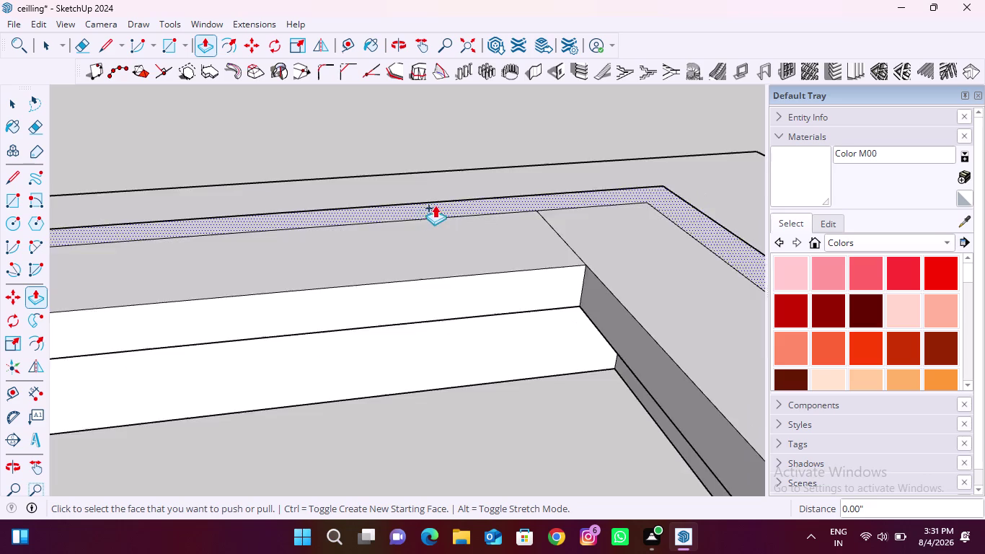
scroll(down, 3)
scroll(down, 3)
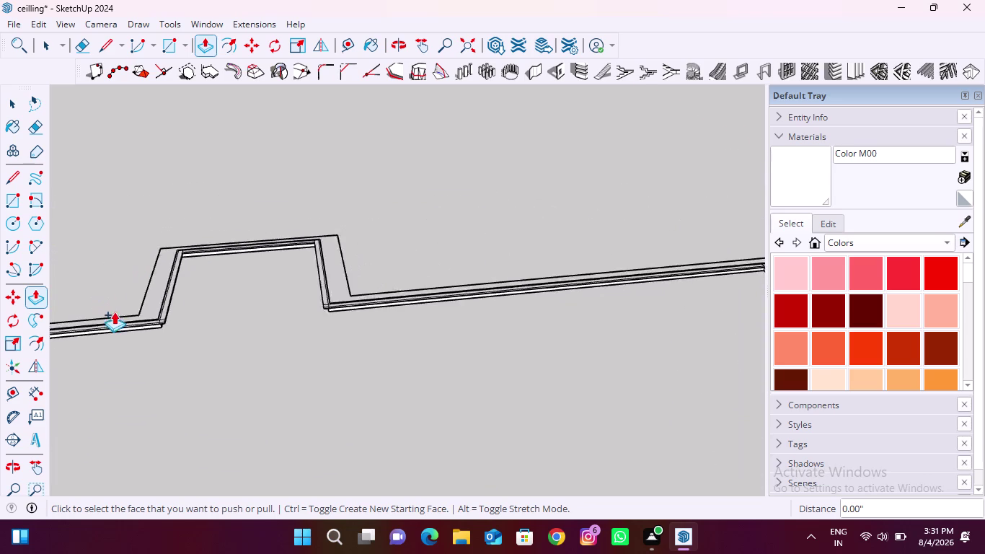
scroll(down, 3)
scroll(up, 3)
scroll(down, 3)
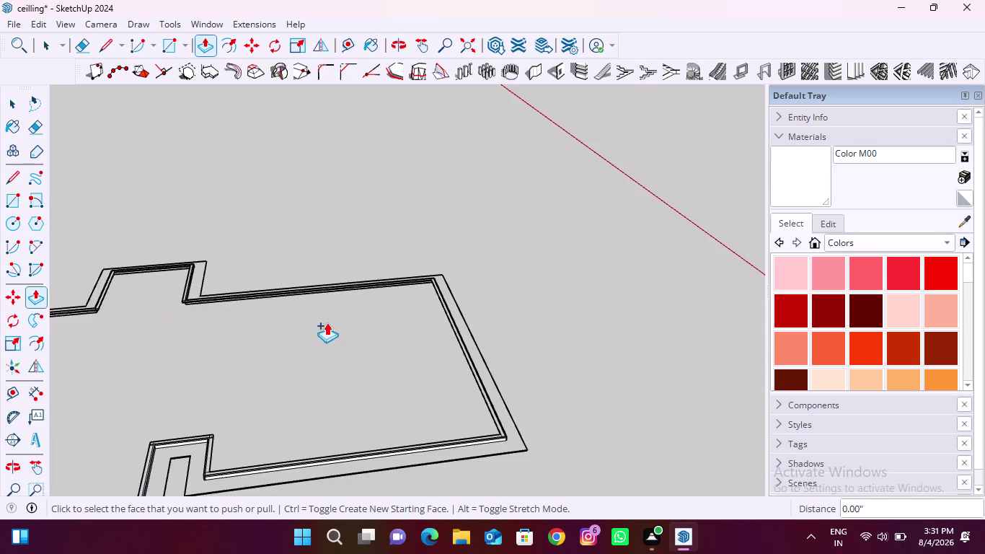
scroll(up, 3)
View the corner from below, then pick a toolbar tool and drag across the model.
middle_drag(450, 339, 639, 327)
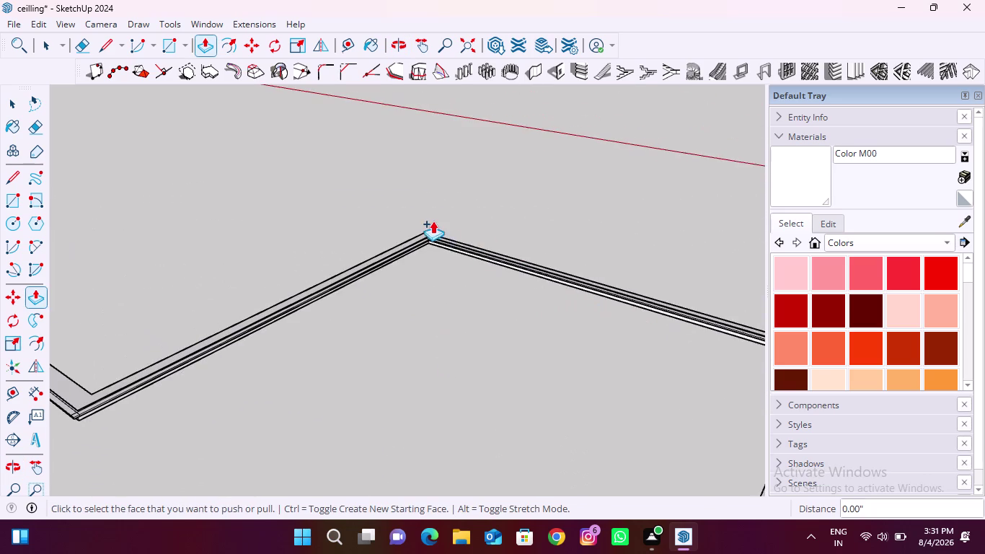
scroll(up, 3)
scroll(up, 3)
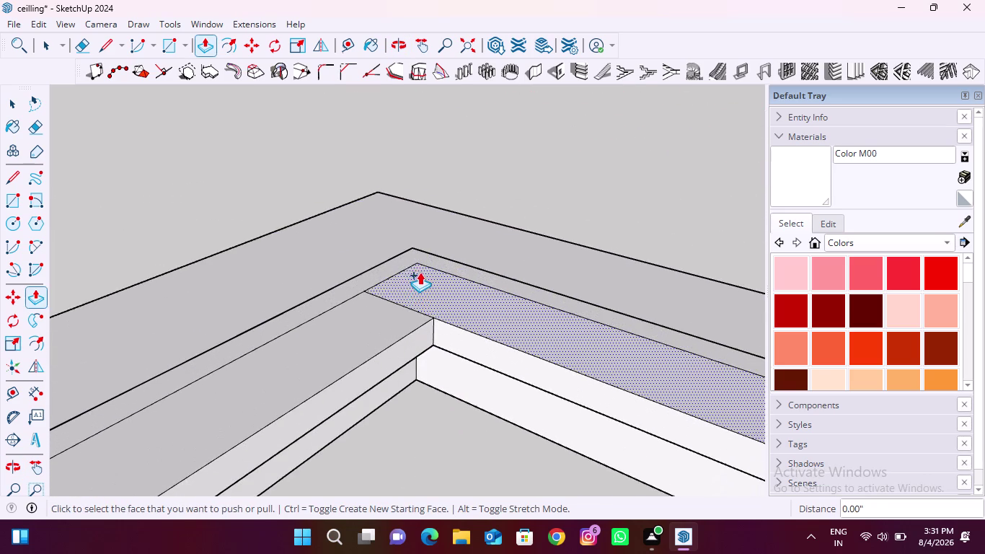
middle_drag(434, 344, 451, 150)
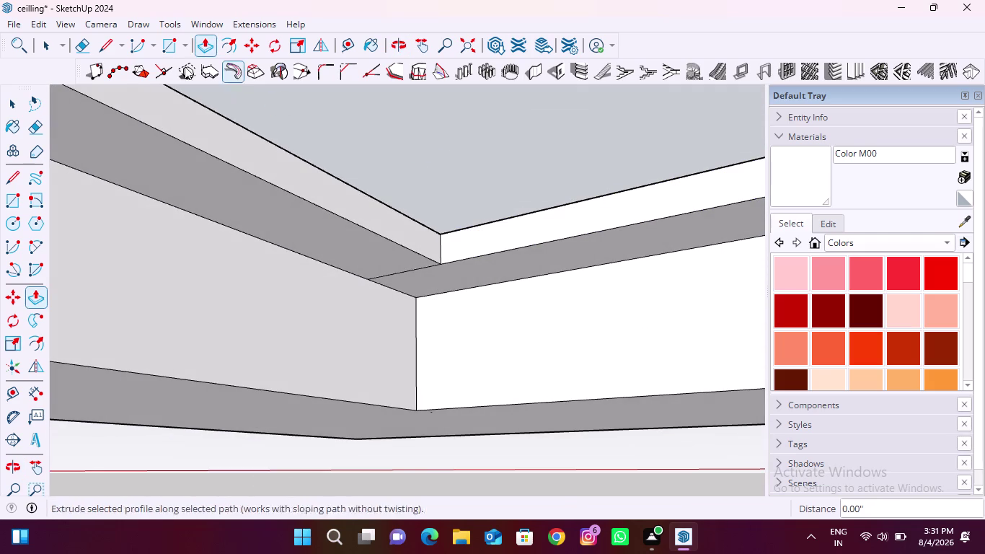
click(91, 46)
drag(396, 267, 440, 285)
scroll(down, 3)
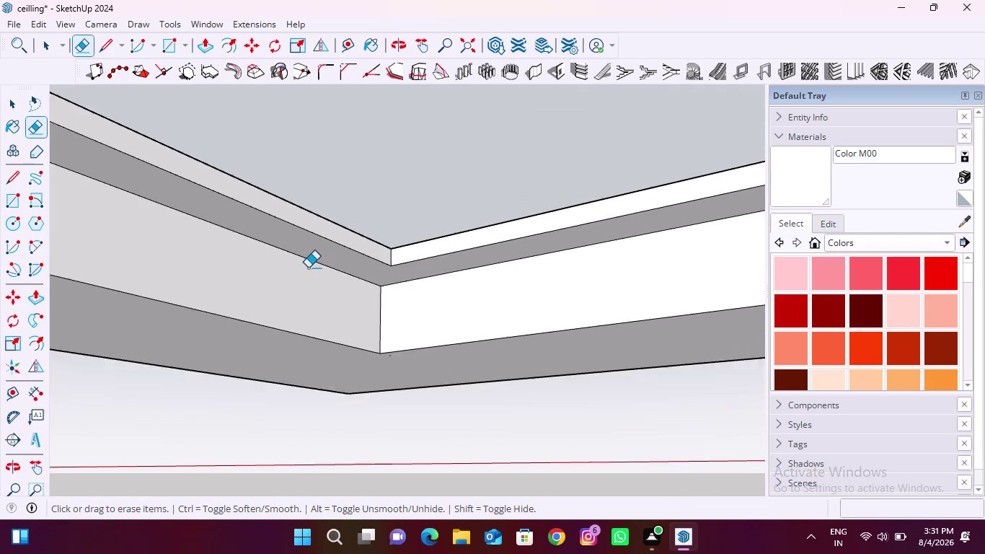
scroll(down, 3)
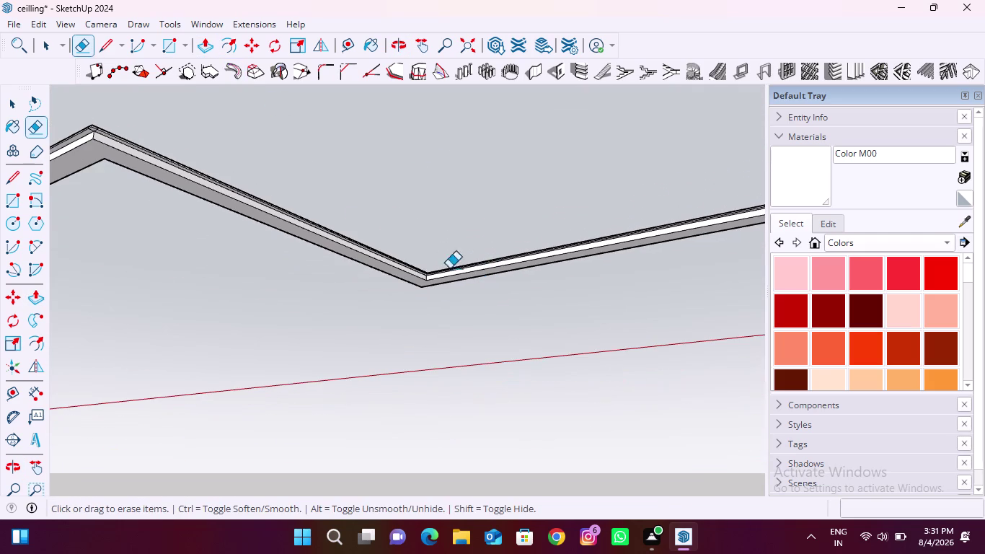
scroll(up, 3)
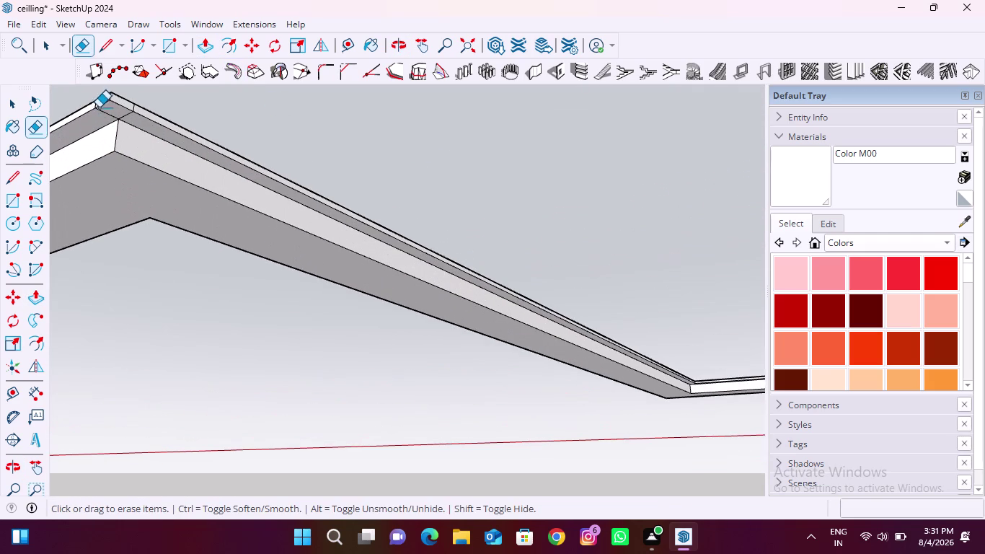
scroll(up, 3)
drag(121, 117, 101, 136)
drag(145, 127, 203, 136)
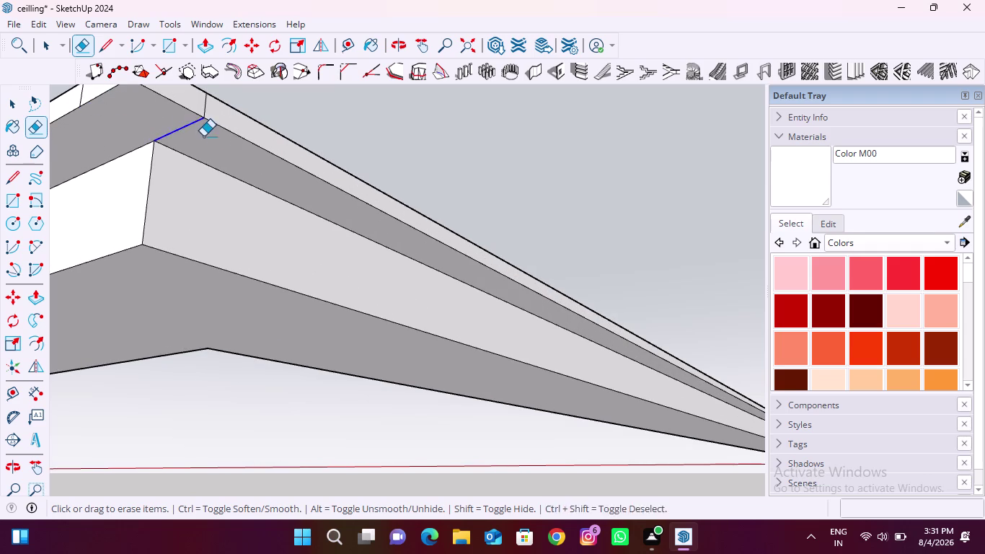
drag(204, 137, 216, 142)
middle_drag(163, 115, 176, 191)
scroll(up, 3)
drag(186, 142, 190, 145)
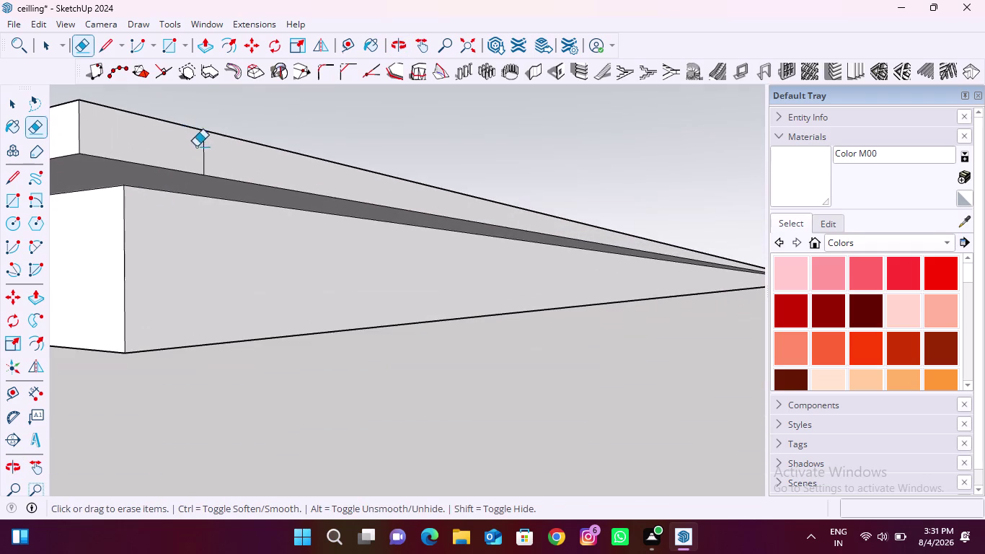
drag(191, 145, 224, 156)
scroll(down, 3)
scroll(up, 3)
drag(207, 175, 208, 175)
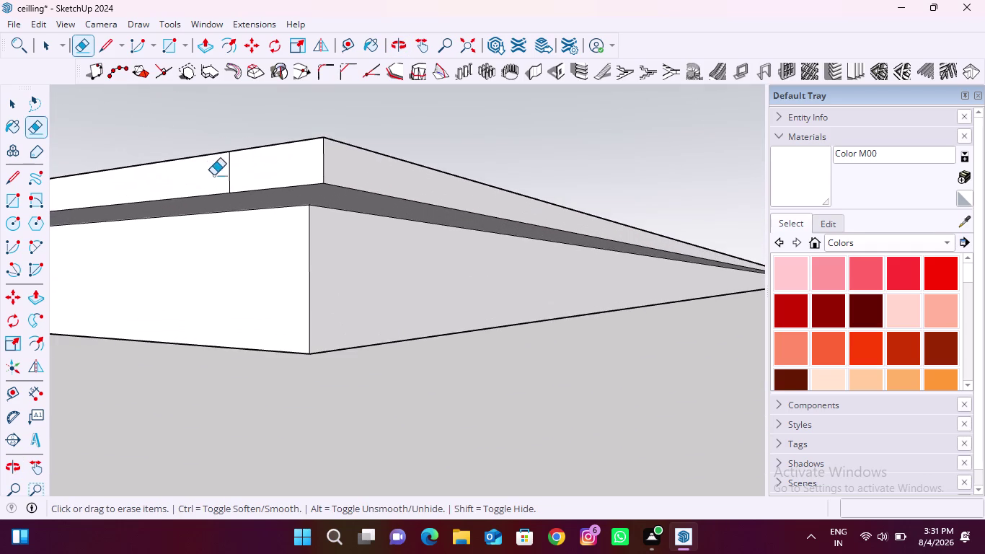
drag(209, 175, 249, 178)
scroll(down, 3)
middle_drag(289, 230, 395, 219)
scroll(down, 3)
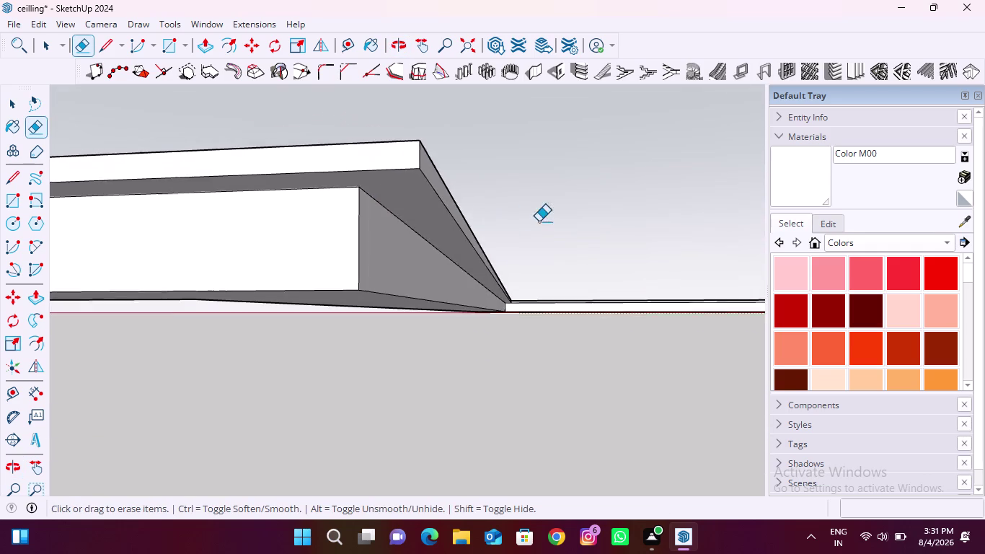
scroll(down, 3)
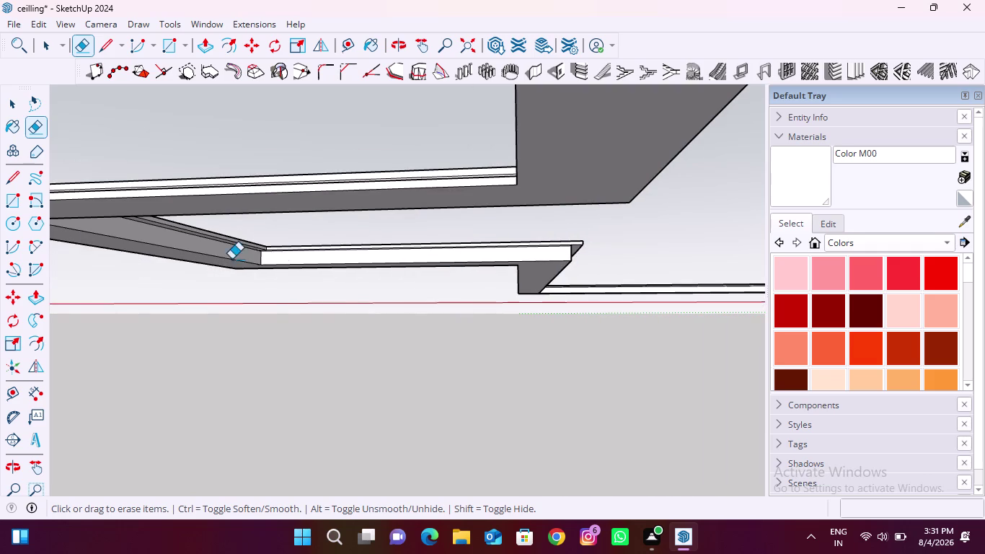
scroll(up, 3)
scroll(up, 3)
middle_drag(294, 274, 324, 199)
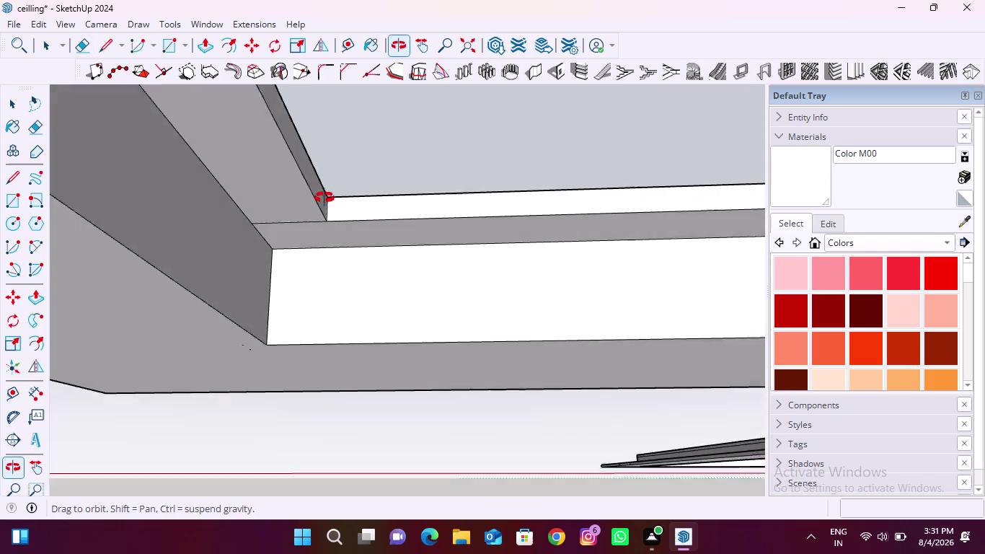
middle_drag(324, 199, 325, 197)
scroll(up, 3)
drag(302, 208, 303, 228)
scroll(down, 3)
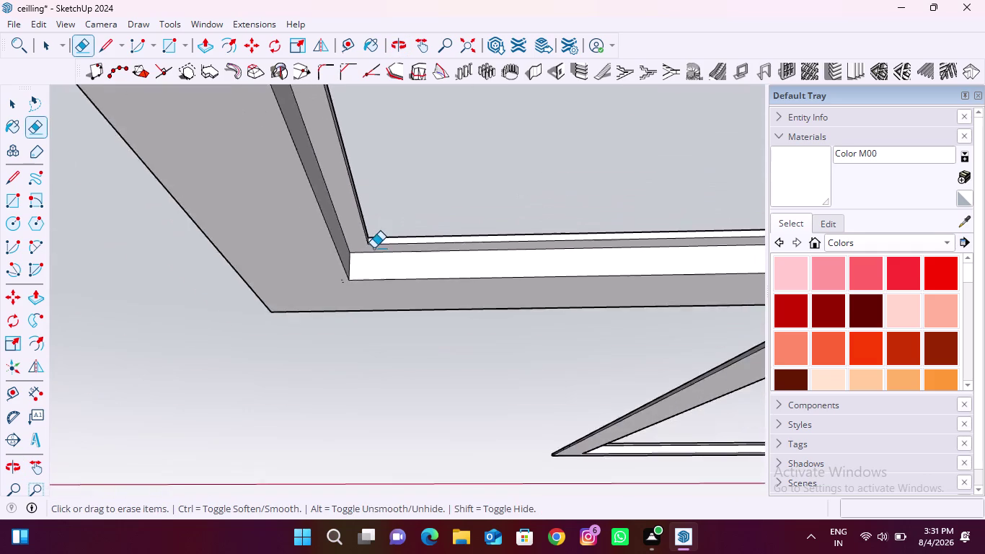
scroll(down, 3)
middle_drag(377, 226, 145, 211)
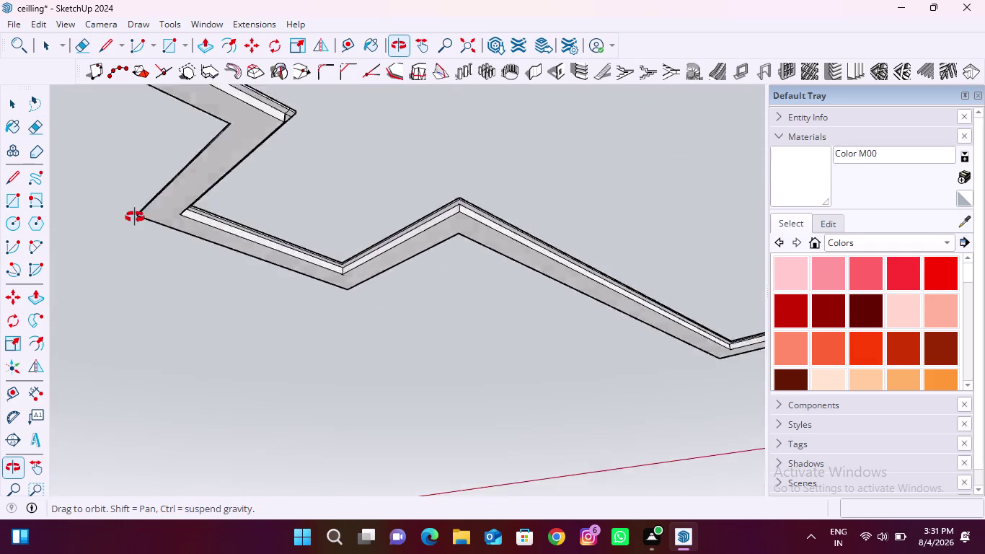
middle_drag(144, 211, 59, 261)
scroll(up, 3)
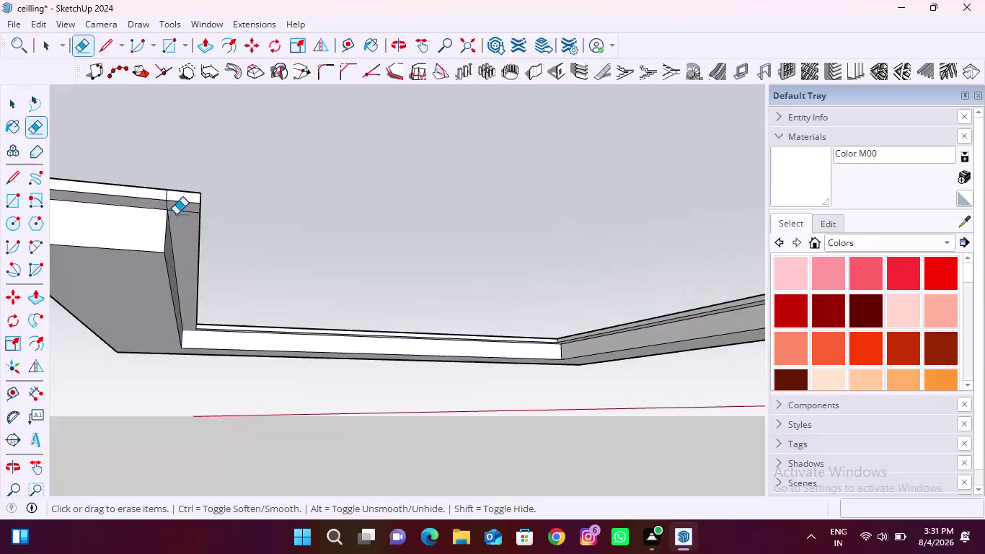
scroll(up, 3)
drag(178, 201, 177, 219)
drag(167, 198, 121, 195)
scroll(down, 3)
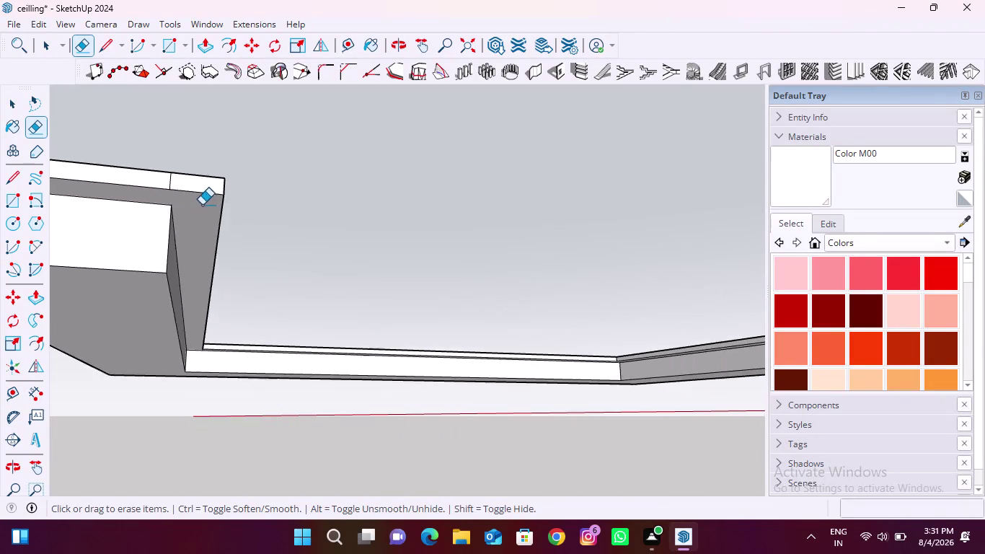
scroll(down, 3)
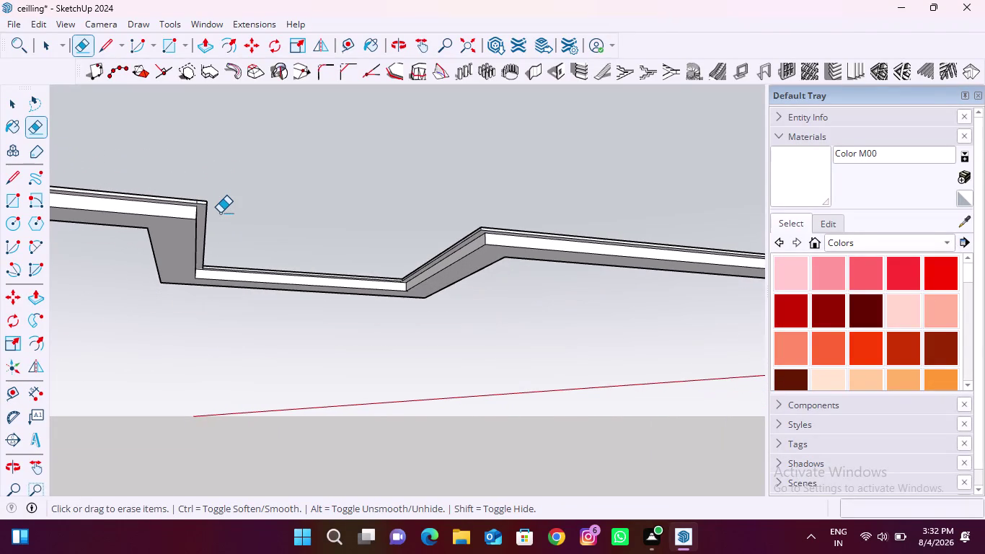
scroll(up, 3)
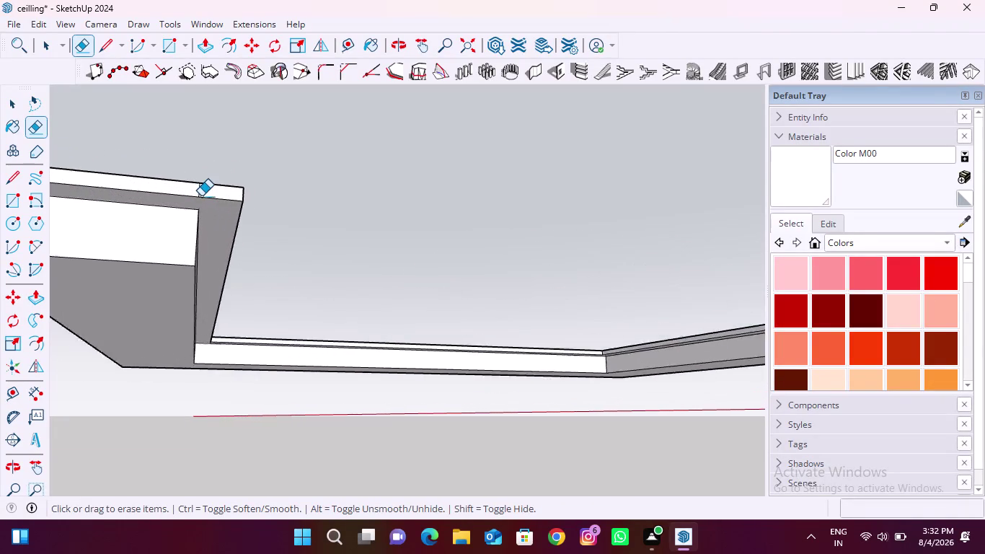
scroll(up, 3)
middle_drag(200, 185, 206, 215)
scroll(up, 3)
drag(181, 190, 203, 193)
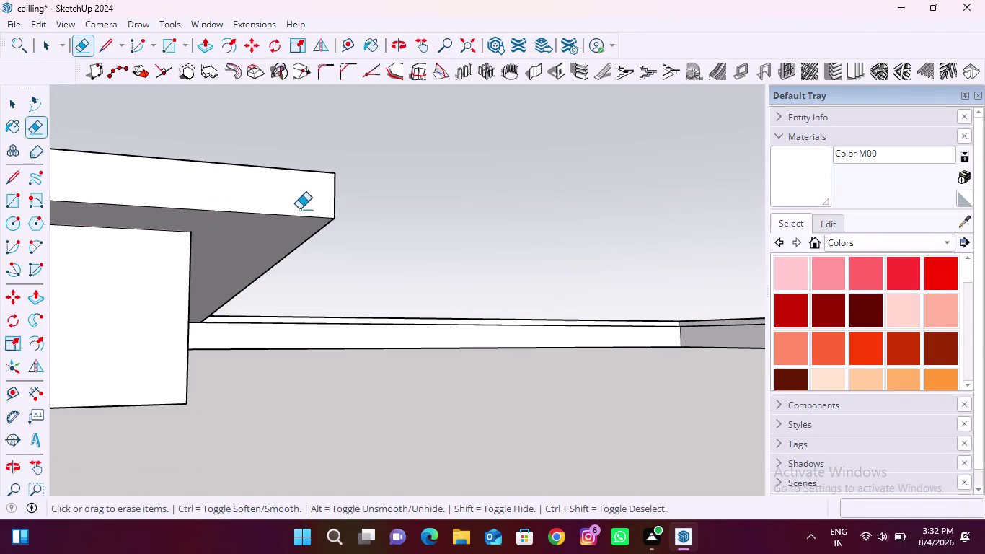
middle_drag(299, 209, 100, 227)
scroll(up, 3)
drag(362, 218, 391, 226)
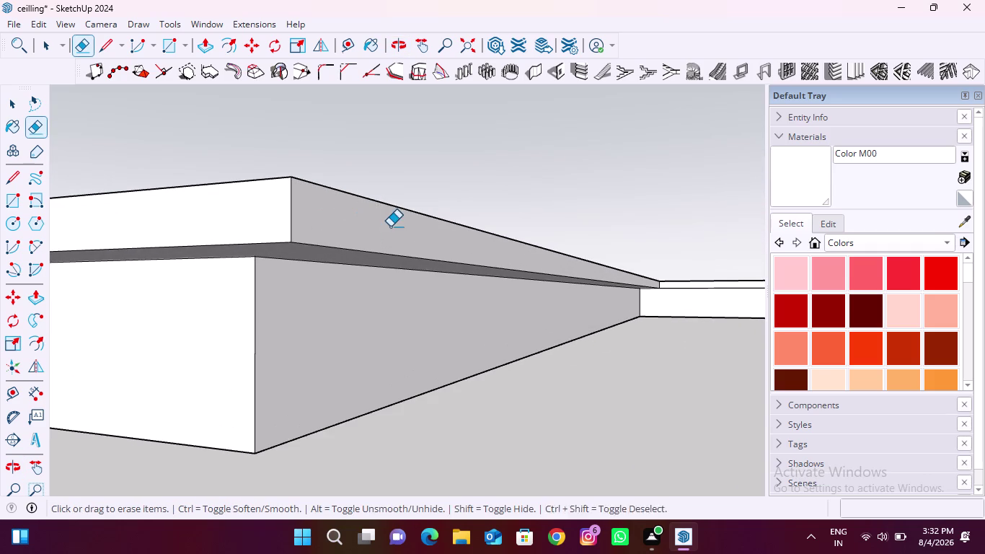
middle_drag(184, 250, 365, 210)
scroll(up, 3)
scroll(down, 3)
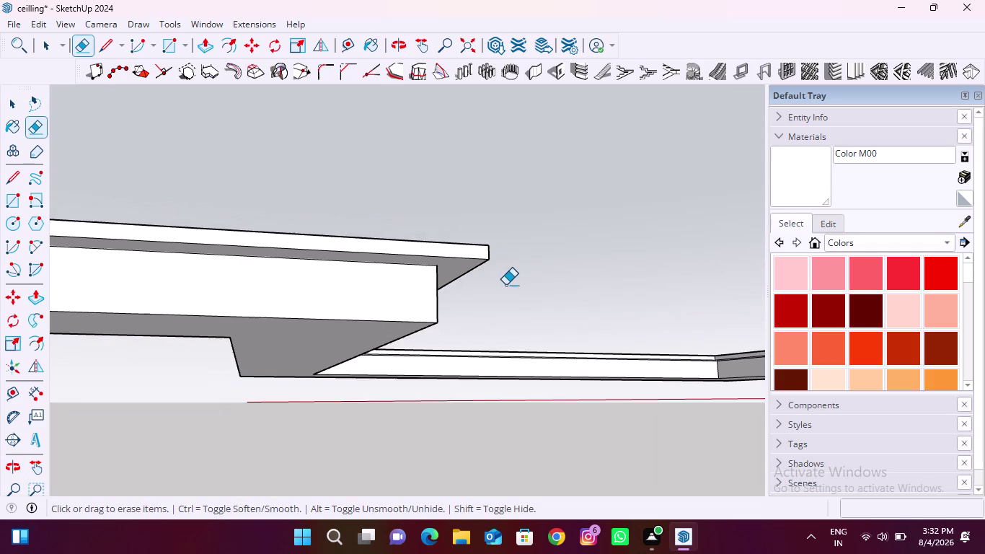
scroll(down, 3)
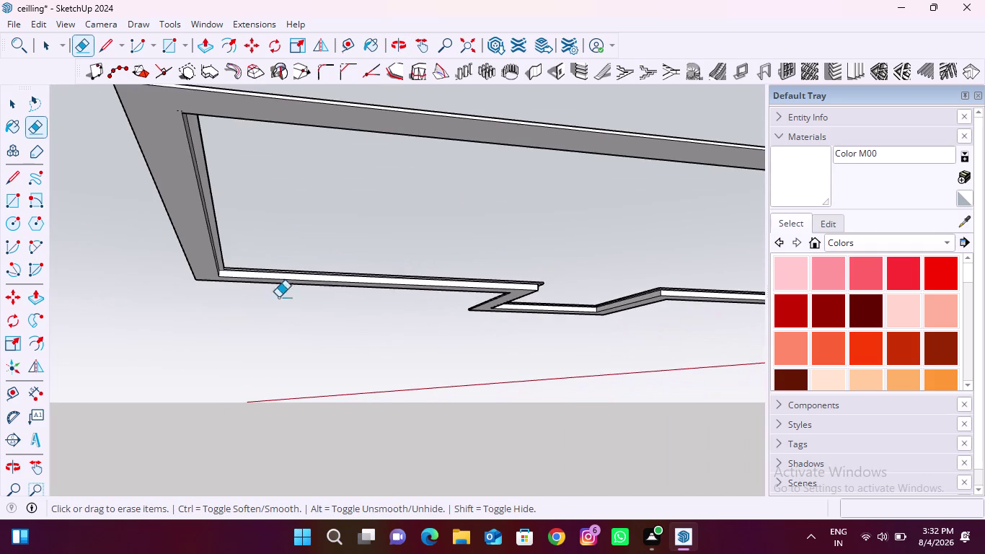
scroll(up, 3)
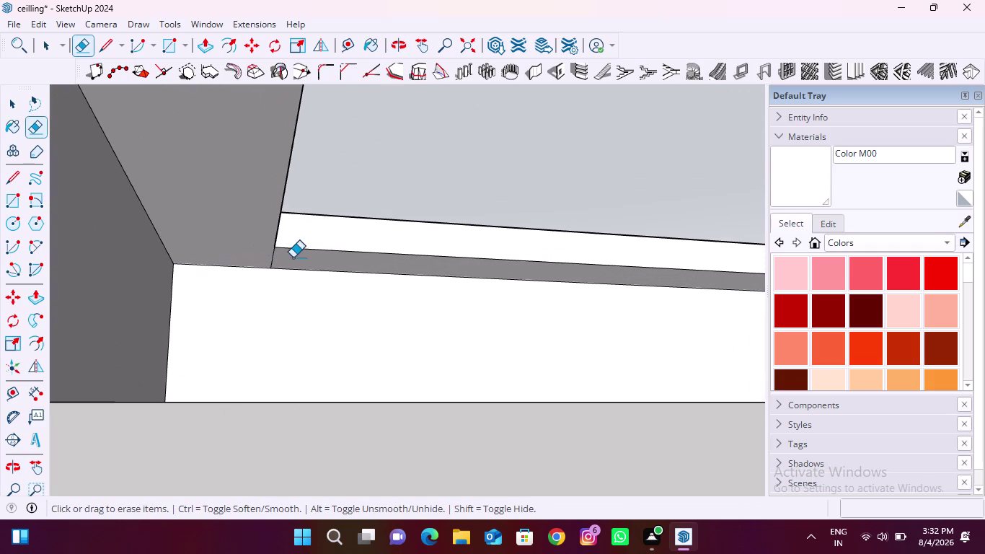
Erase the leftover seam edges at the border band's outer corner.
drag(288, 257, 242, 258)
middle_drag(367, 248, 225, 257)
scroll(down, 3)
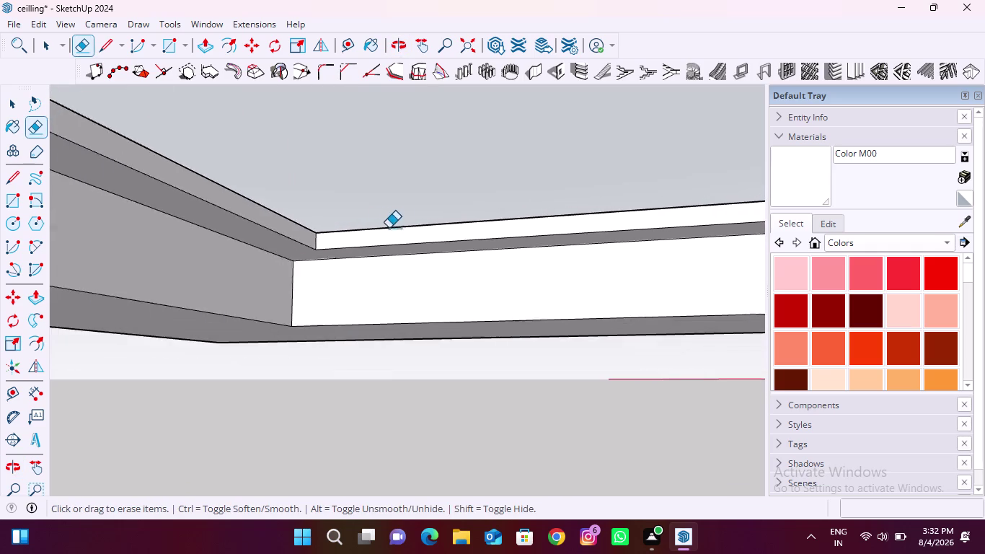
scroll(down, 3)
scroll(up, 3)
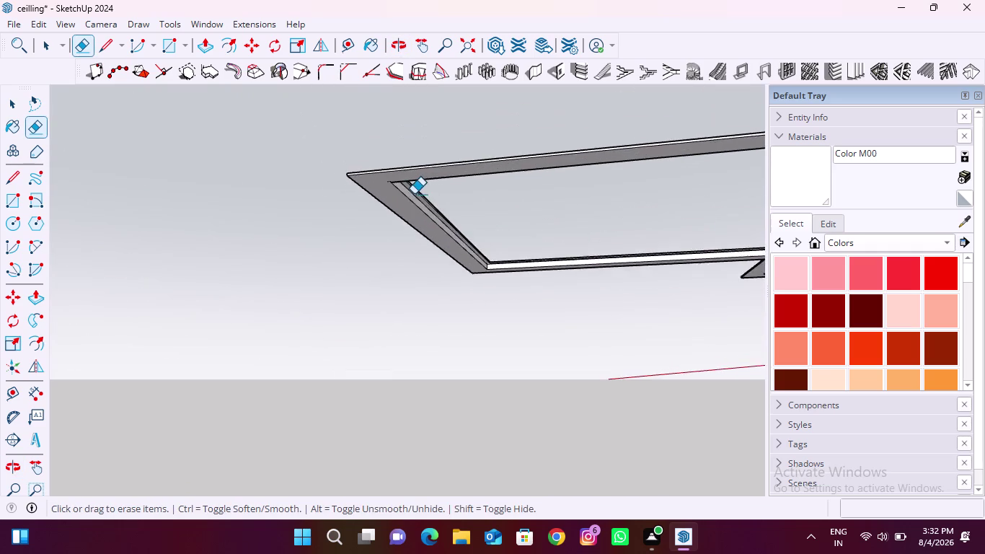
scroll(up, 3)
middle_drag(393, 193, 50, 188)
scroll(up, 3)
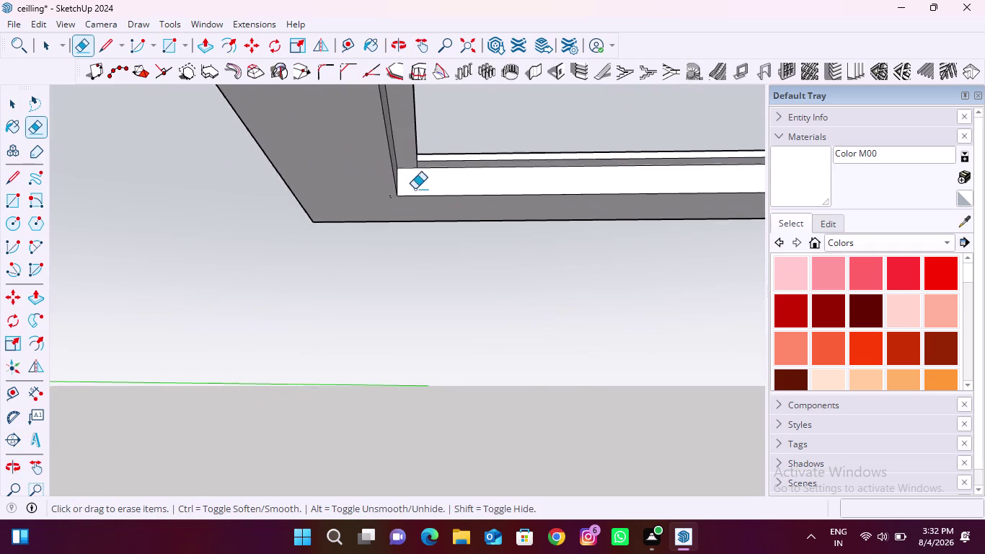
scroll(up, 3)
drag(356, 172, 366, 207)
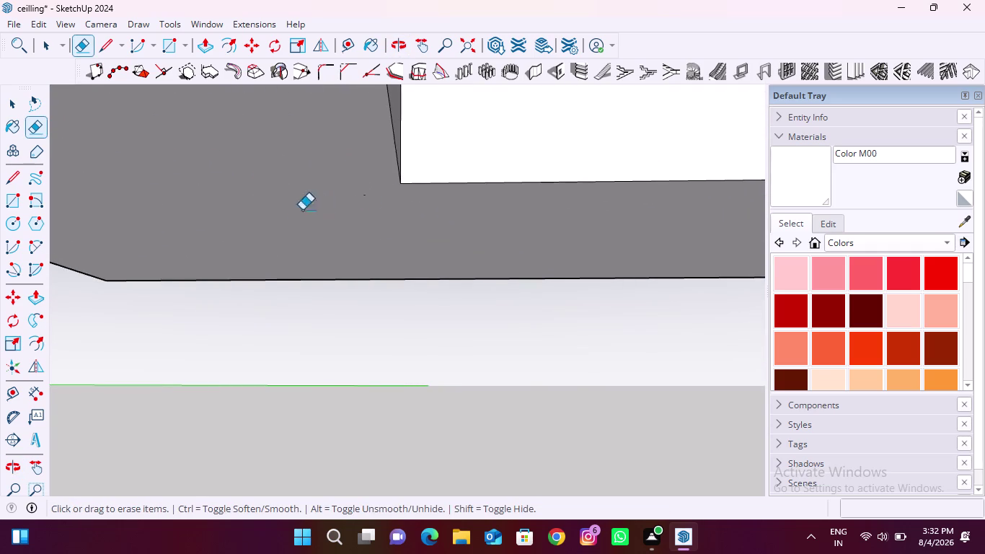
scroll(down, 3)
scroll(down, 3)
scroll(up, 3)
Erase the stray edges along the cornice strip.
drag(439, 147, 355, 152)
scroll(down, 3)
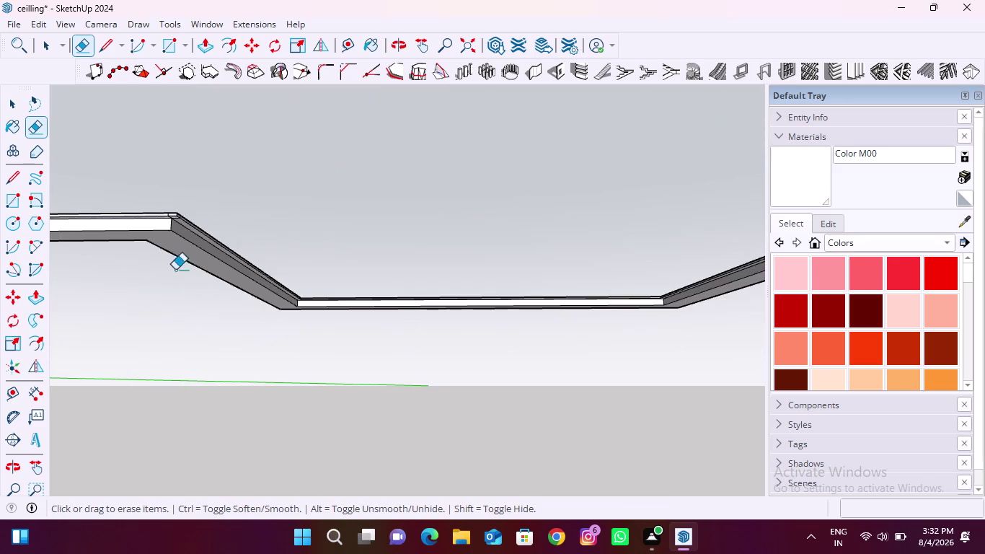
scroll(up, 3)
drag(211, 211, 240, 232)
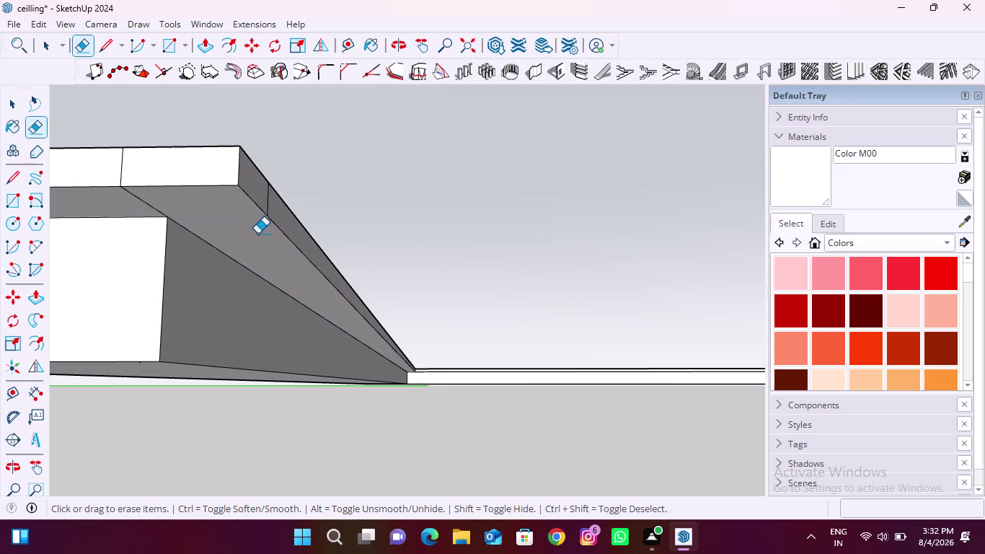
drag(287, 211, 261, 198)
drag(143, 165, 99, 165)
drag(109, 210, 110, 208)
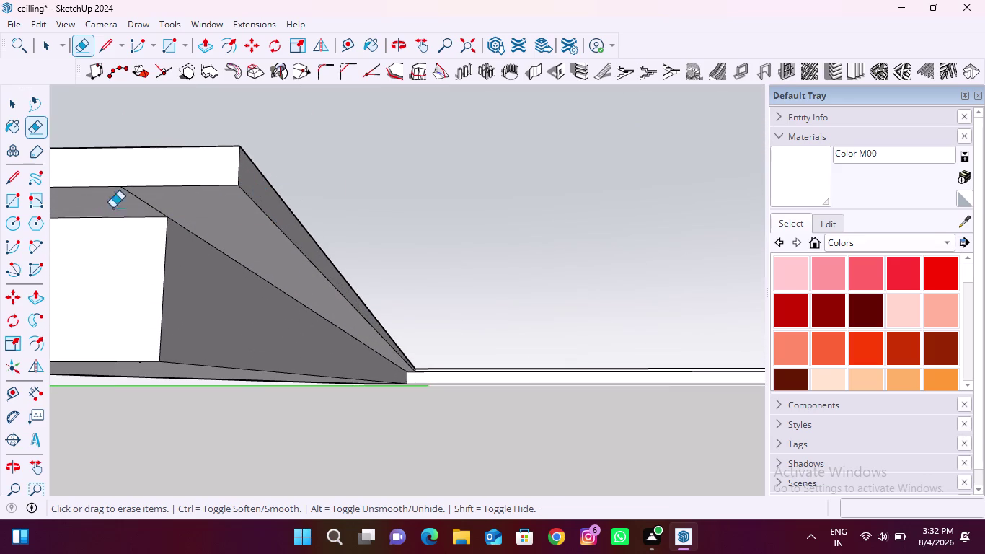
drag(110, 208, 188, 208)
scroll(down, 3)
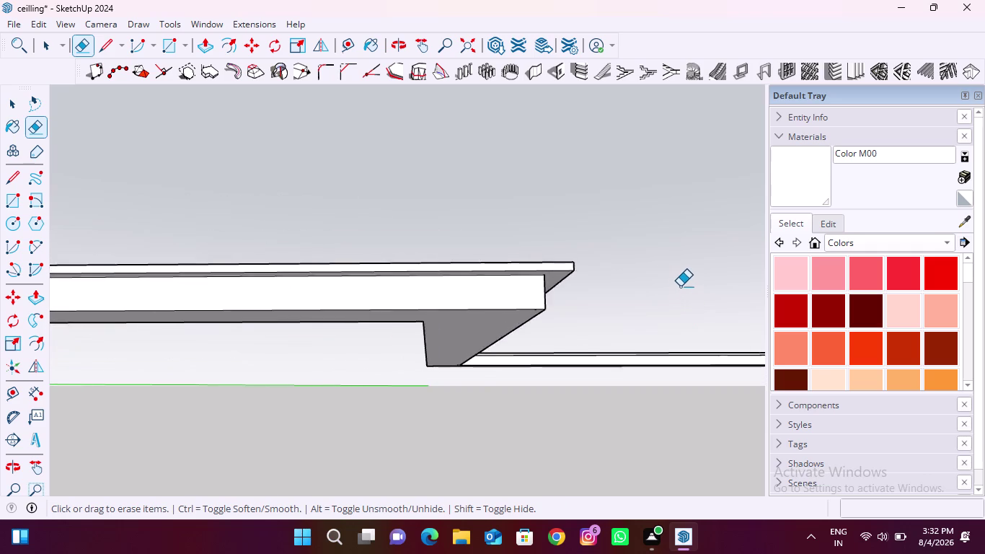
scroll(down, 3)
scroll(up, 3)
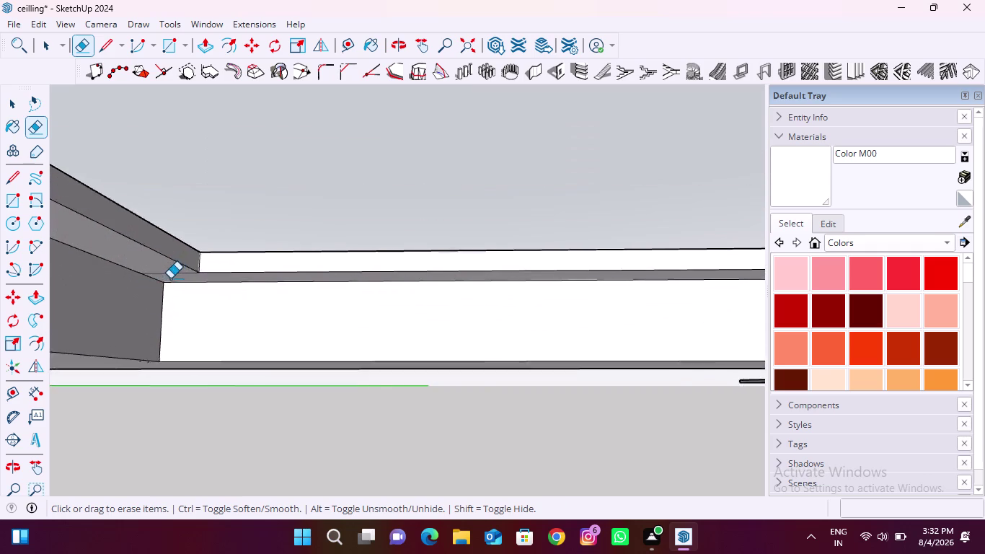
scroll(up, 3)
drag(167, 264, 189, 282)
scroll(down, 3)
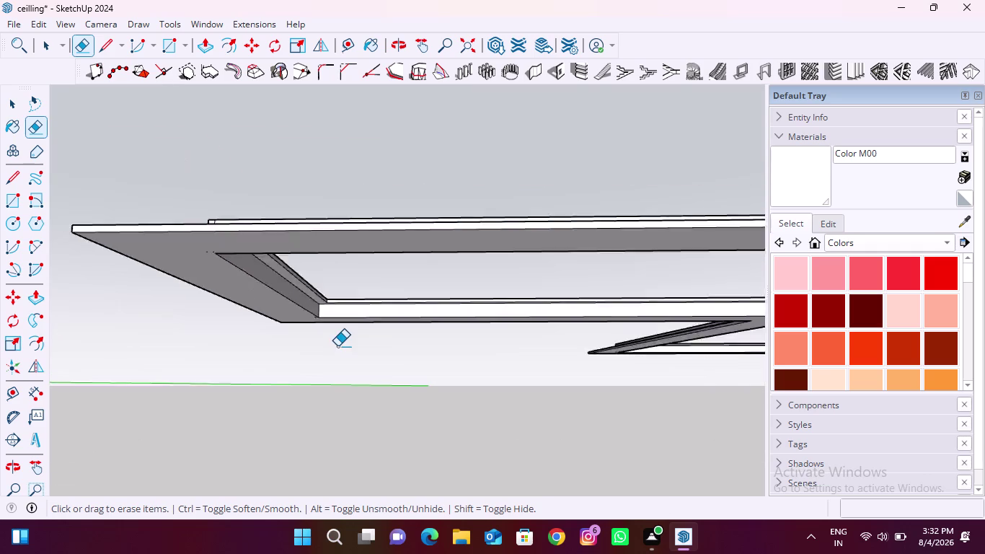
scroll(down, 3)
scroll(up, 3)
Erase the seam edges at the band's corner as seen from below.
middle_drag(409, 336, 132, 296)
scroll(down, 3)
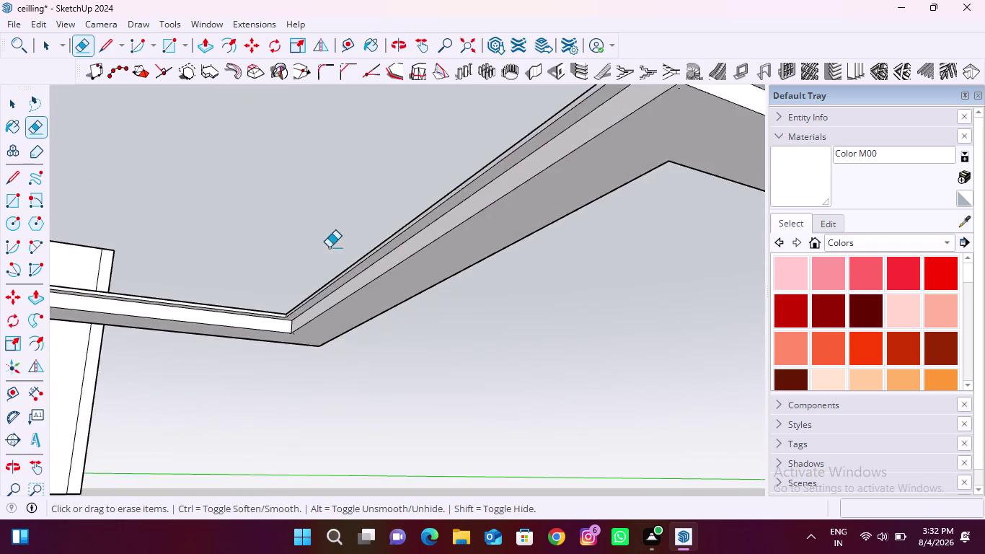
scroll(down, 3)
scroll(up, 3)
middle_drag(288, 269, 220, 251)
scroll(up, 3)
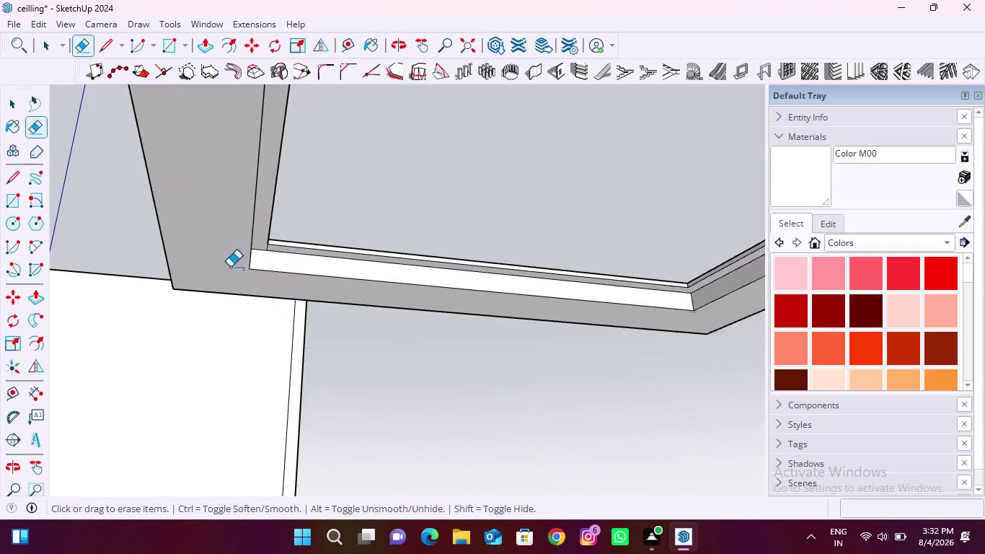
scroll(up, 3)
scroll(up, 3)
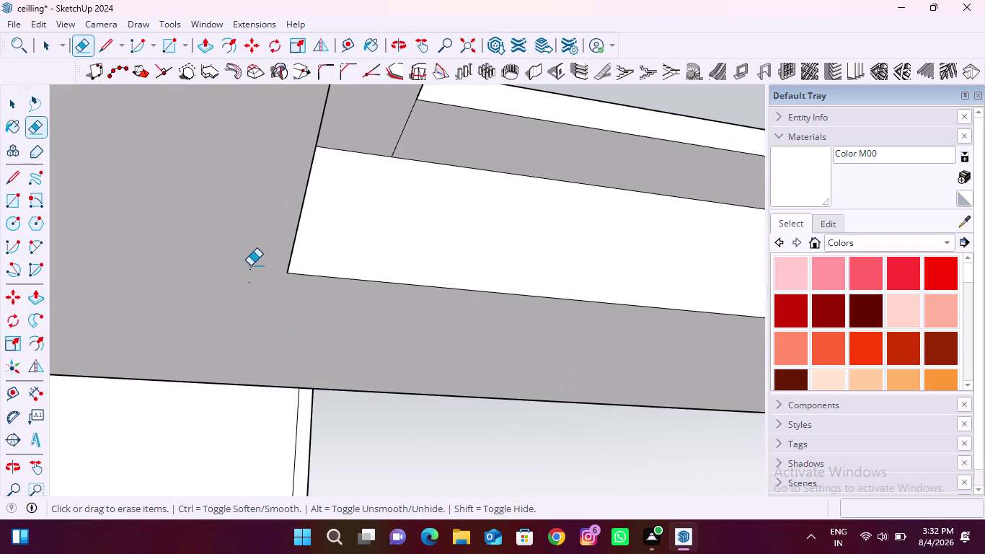
drag(249, 263, 251, 292)
drag(383, 132, 405, 131)
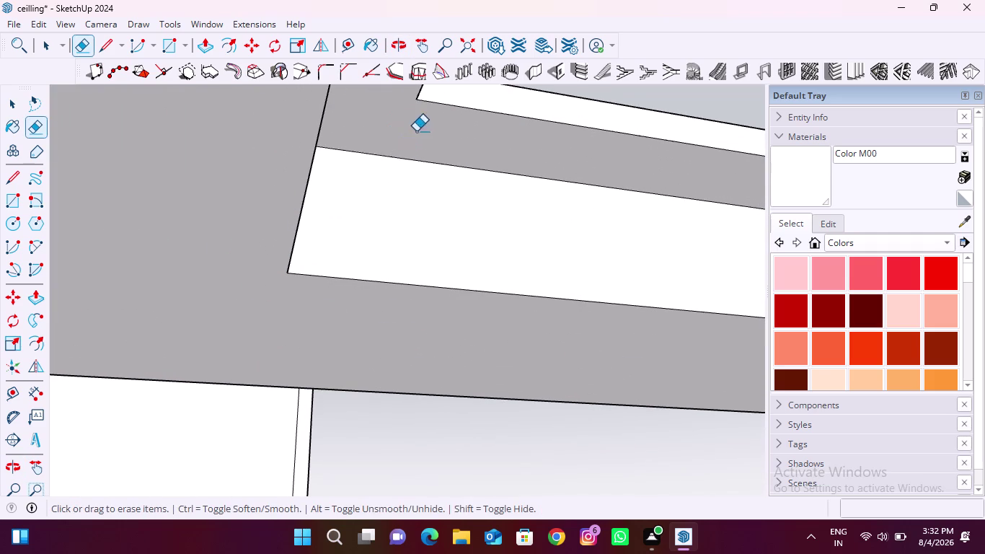
scroll(down, 3)
scroll(down, 3)
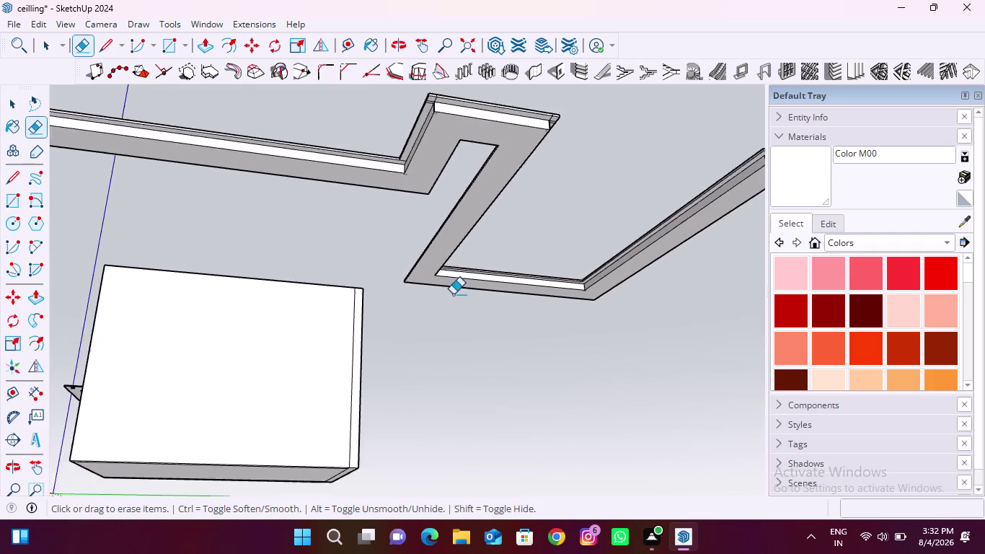
scroll(down, 3)
scroll(up, 3)
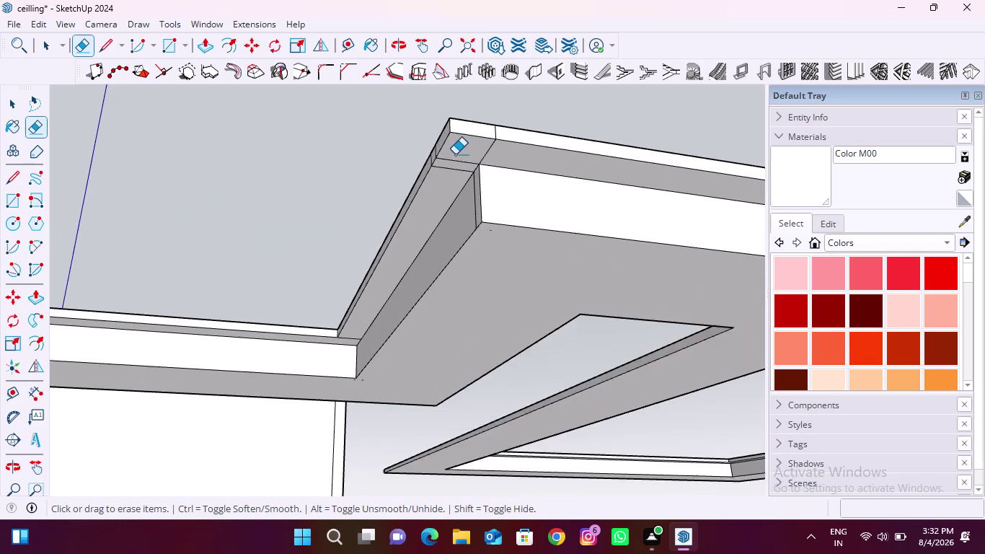
scroll(up, 3)
Erase the cornice-corner seam, the side-face seams and the extra band-corner edges.
drag(458, 153, 446, 204)
drag(479, 150, 559, 150)
scroll(up, 3)
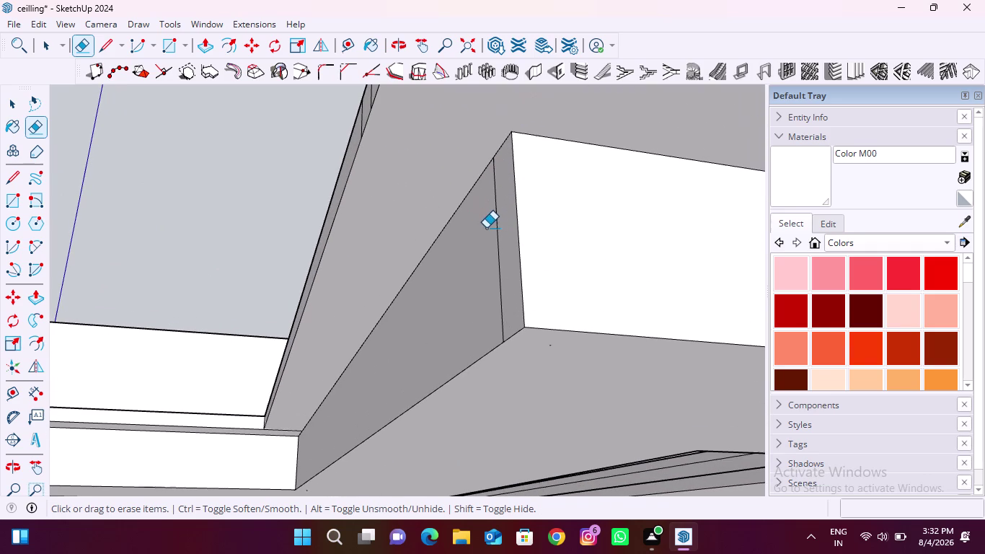
drag(502, 228, 490, 234)
scroll(down, 3)
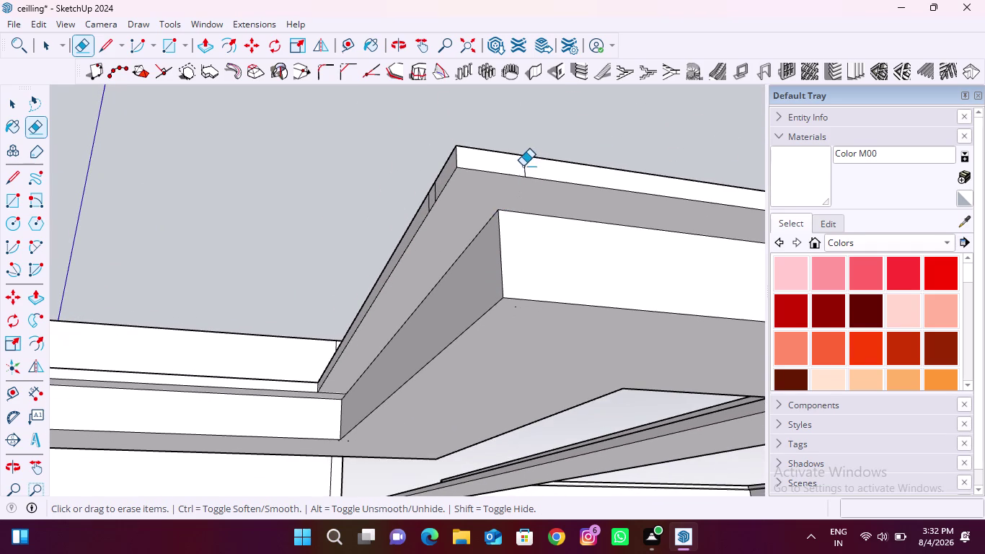
drag(523, 166, 543, 168)
scroll(up, 3)
drag(442, 179, 405, 218)
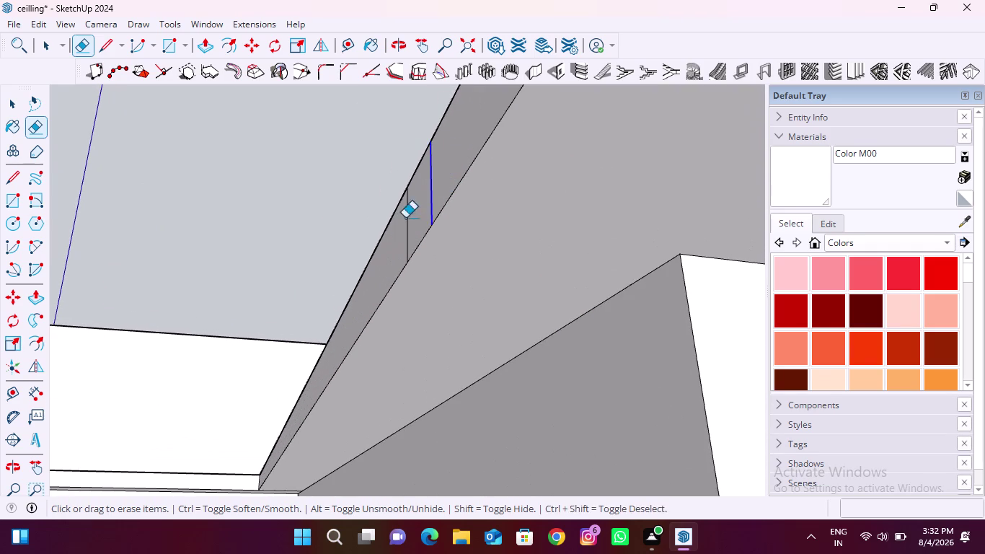
drag(406, 218, 388, 243)
scroll(down, 3)
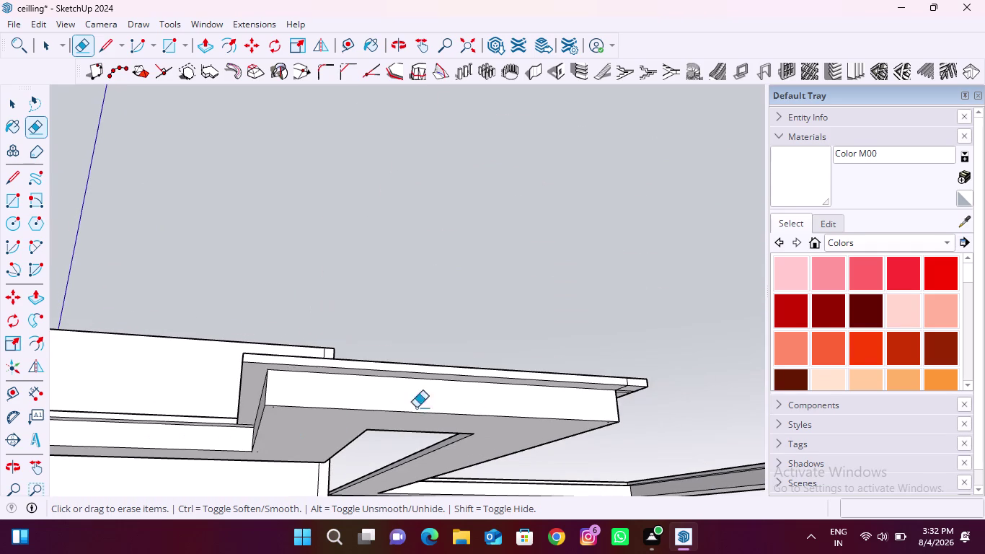
scroll(up, 3)
drag(695, 351, 633, 362)
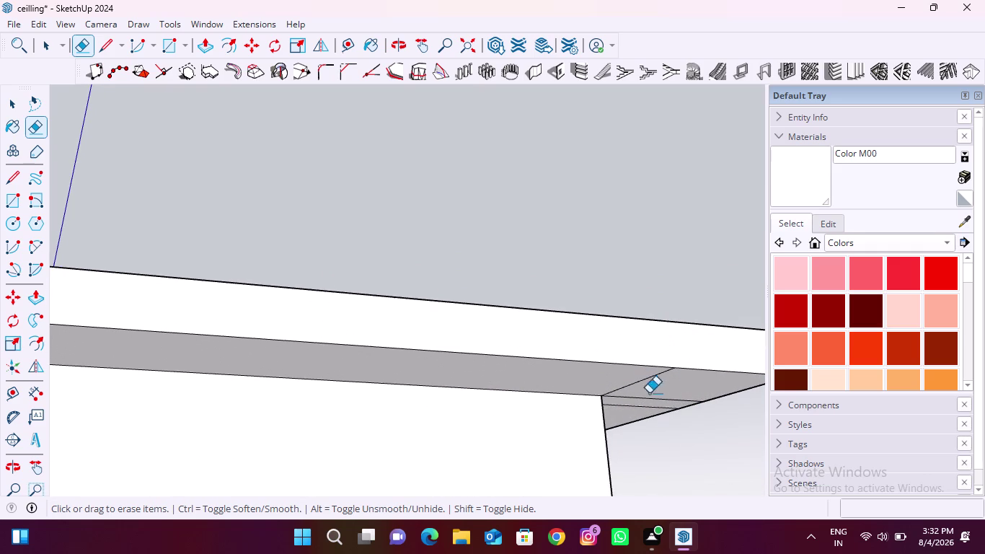
drag(661, 384, 636, 385)
Clear the seam edges on another corner's cornice strip, undoing one mistaken erase.
middle_drag(639, 395, 248, 343)
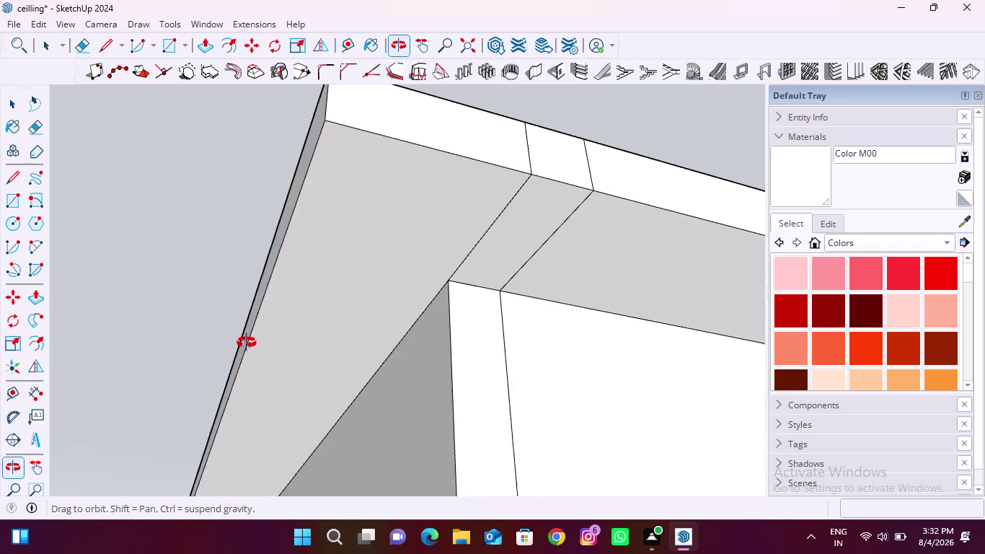
middle_drag(247, 343, 246, 343)
drag(579, 233, 466, 230)
drag(486, 144, 544, 142)
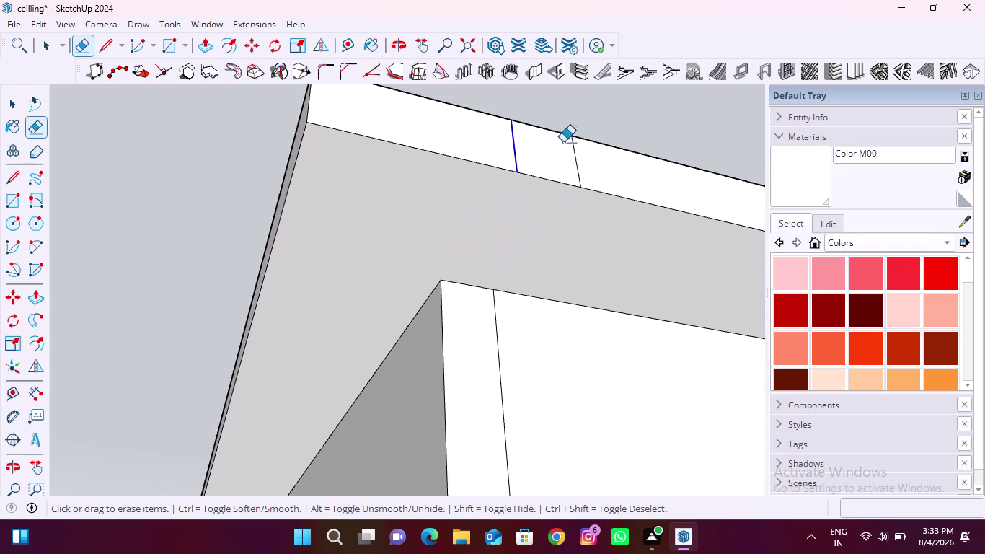
drag(543, 142, 602, 148)
key(ctrl+z)
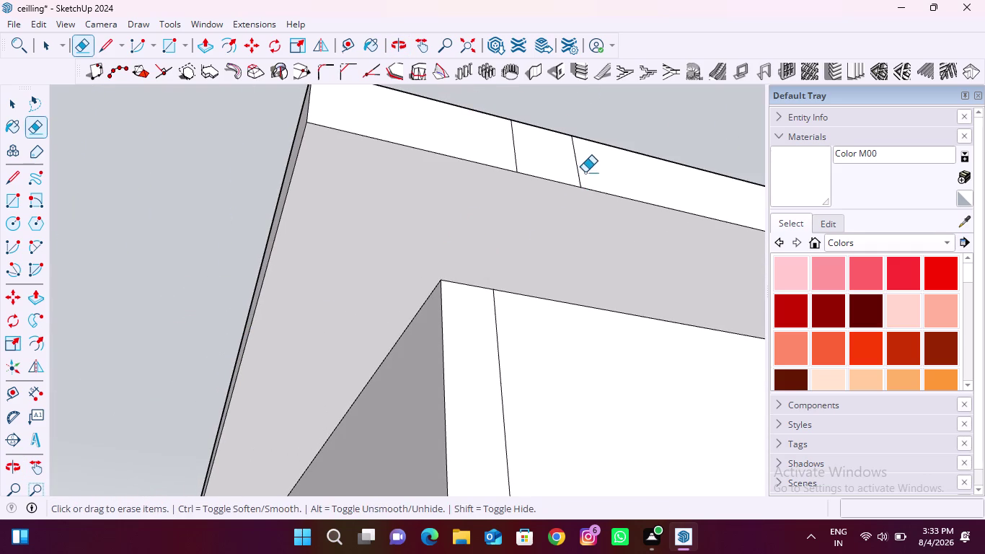
drag(589, 173, 489, 158)
drag(476, 349, 540, 351)
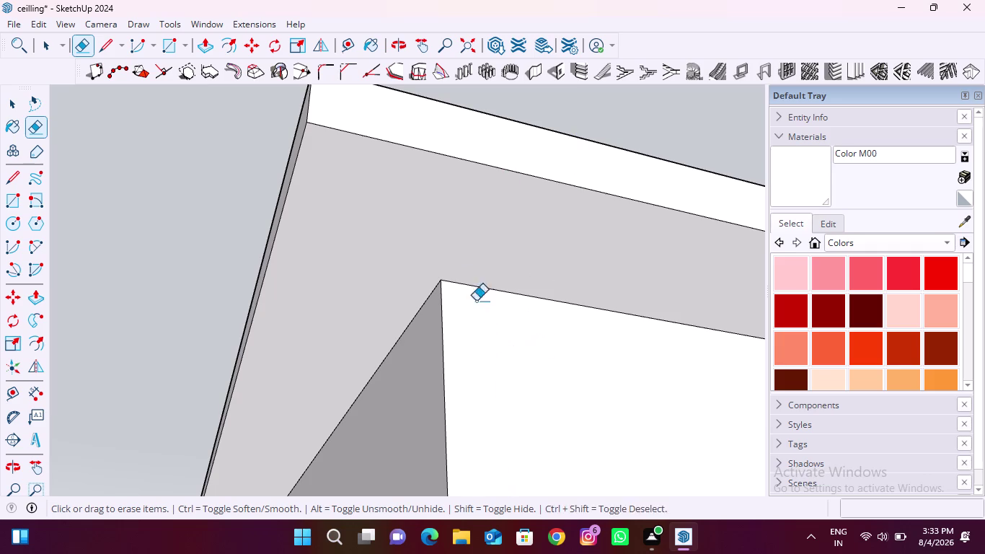
scroll(up, 3)
Erase the stray edge at the next cornice corner around the band.
middle_drag(475, 204, 522, 317)
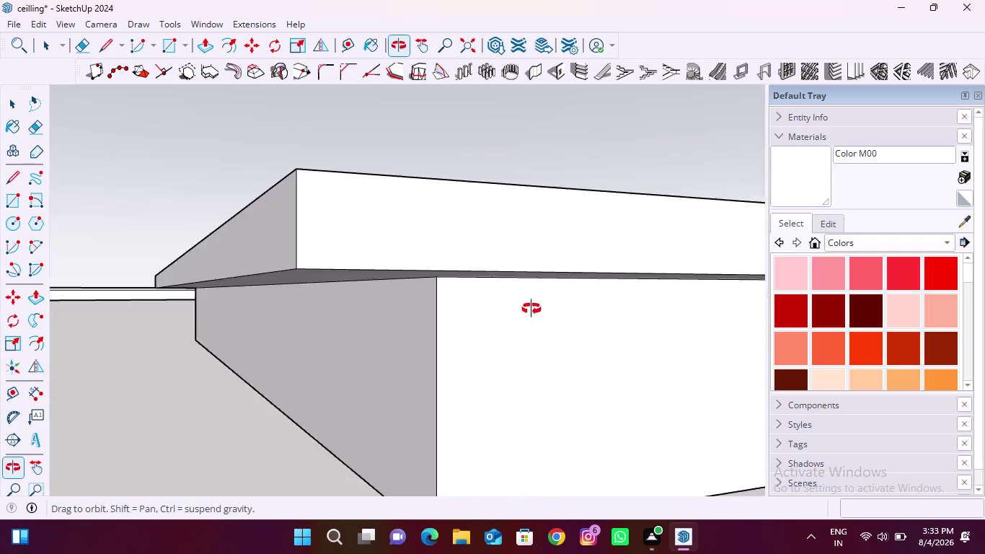
middle_drag(522, 318, 578, 288)
scroll(down, 3)
middle_drag(243, 399, 279, 349)
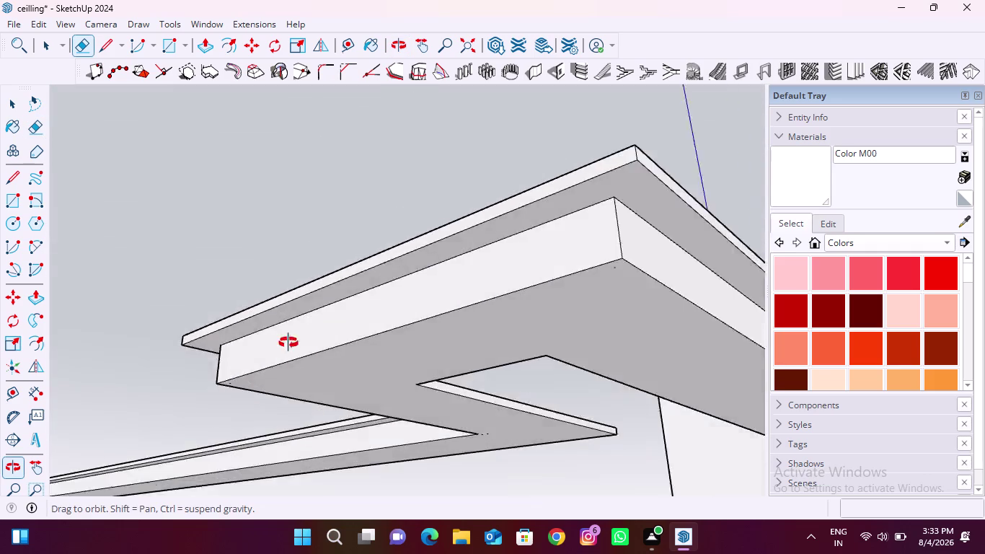
middle_drag(280, 349, 590, 316)
scroll(up, 3)
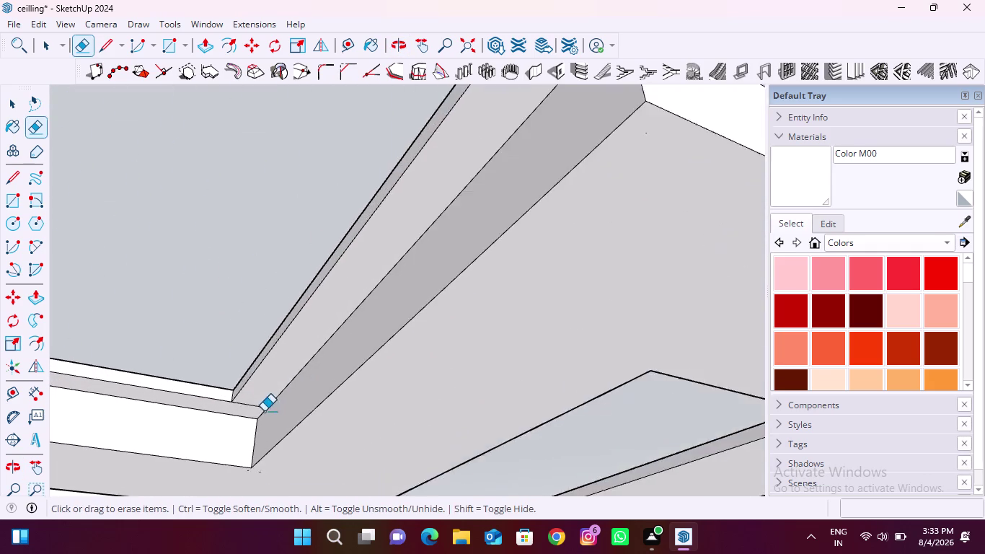
scroll(up, 3)
drag(261, 366, 245, 398)
scroll(down, 3)
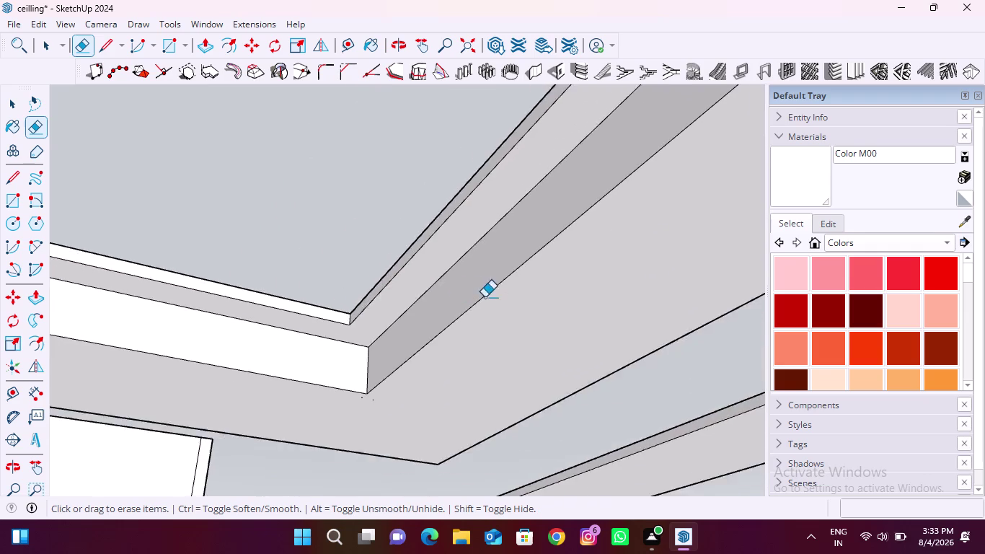
scroll(down, 3)
scroll(down, 3)
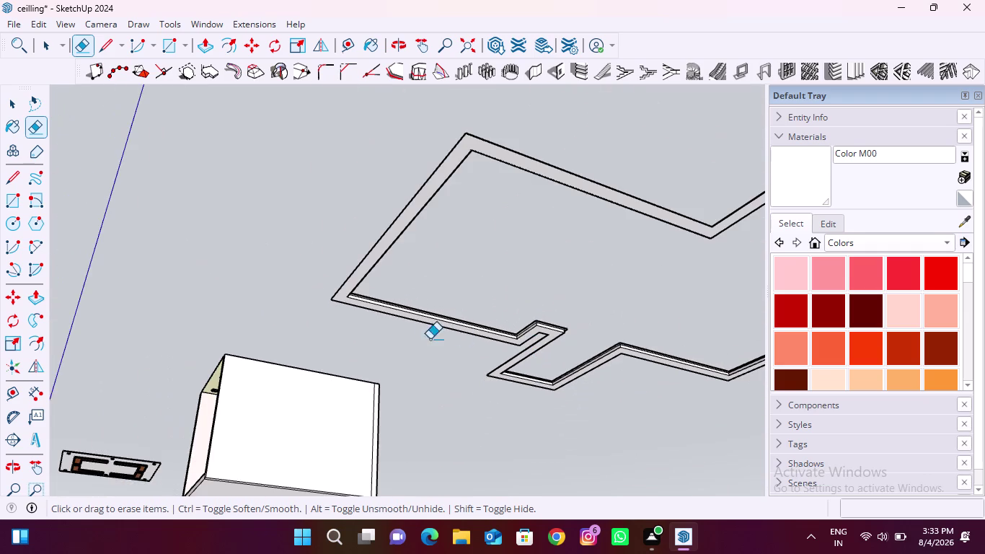
Erase the stray edge at the strip corner and inspect the band's far corner.
middle_drag(402, 320, 277, 339)
scroll(up, 3)
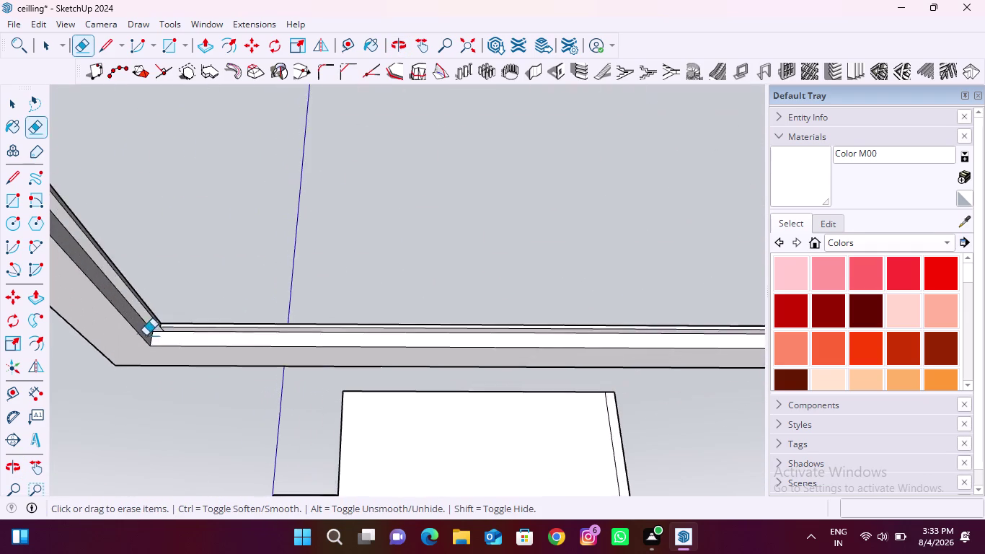
scroll(up, 3)
drag(258, 323, 188, 322)
scroll(down, 3)
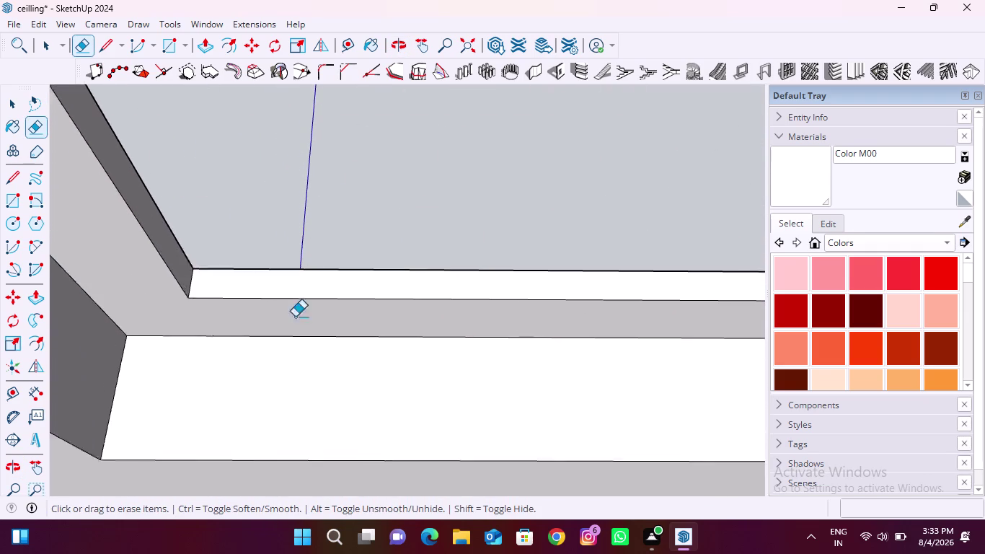
scroll(down, 3)
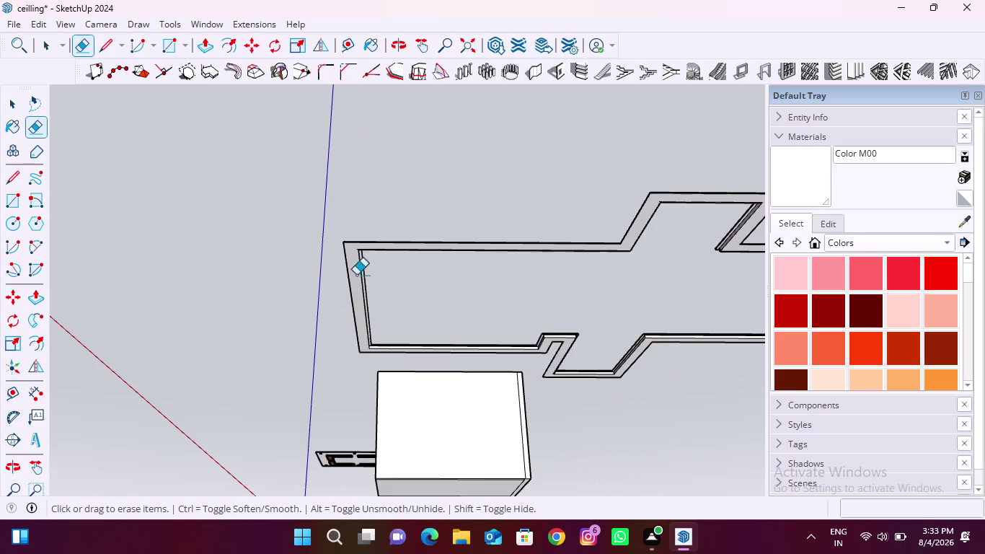
scroll(up, 3)
middle_drag(327, 304, 334, 209)
scroll(down, 3)
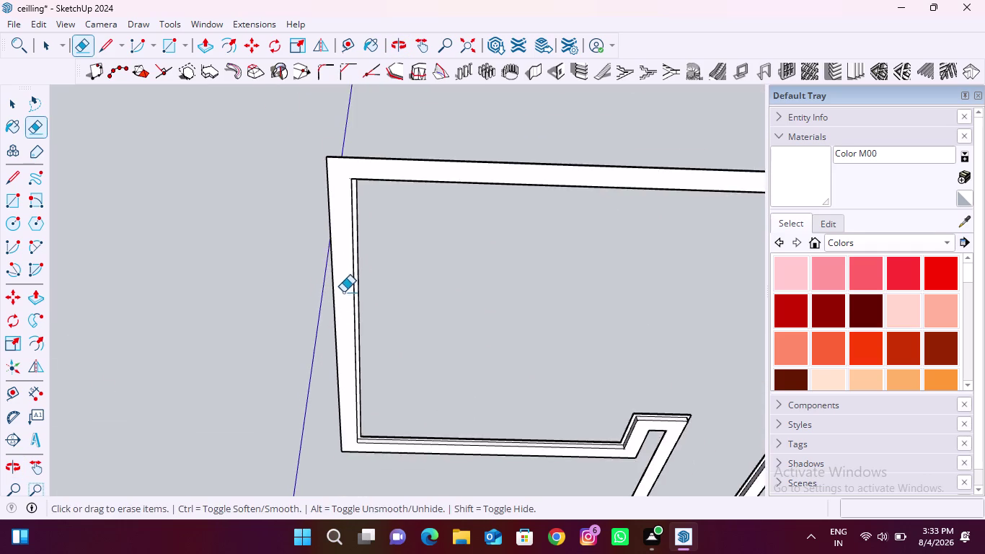
middle_drag(344, 282, 345, 230)
scroll(up, 3)
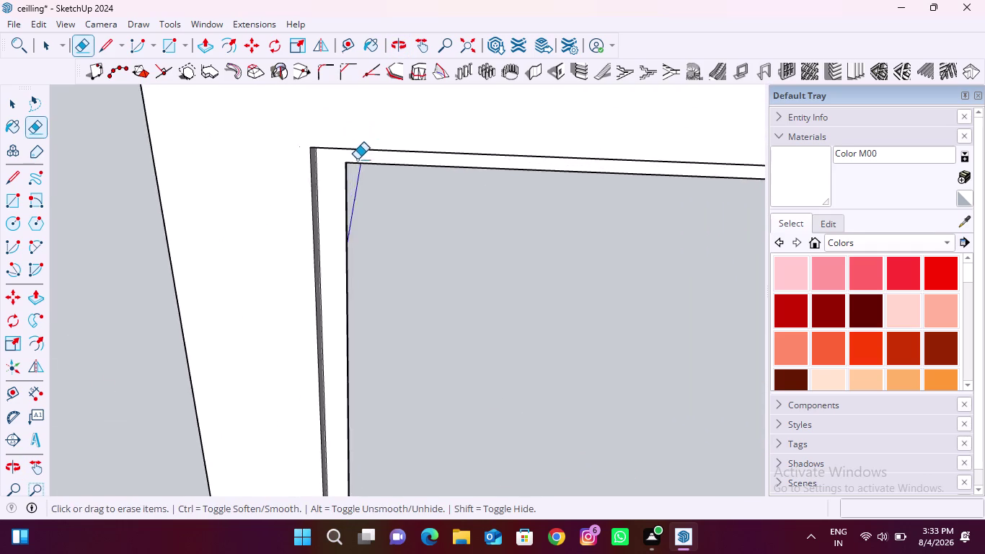
scroll(up, 3)
scroll(down, 3)
scroll(up, 3)
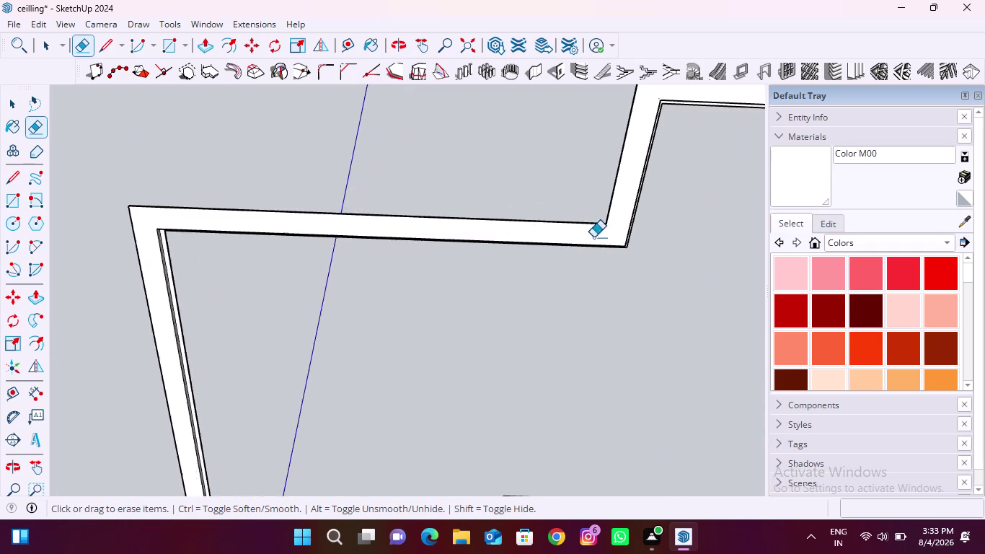
scroll(up, 3)
middle_drag(649, 257, 425, 286)
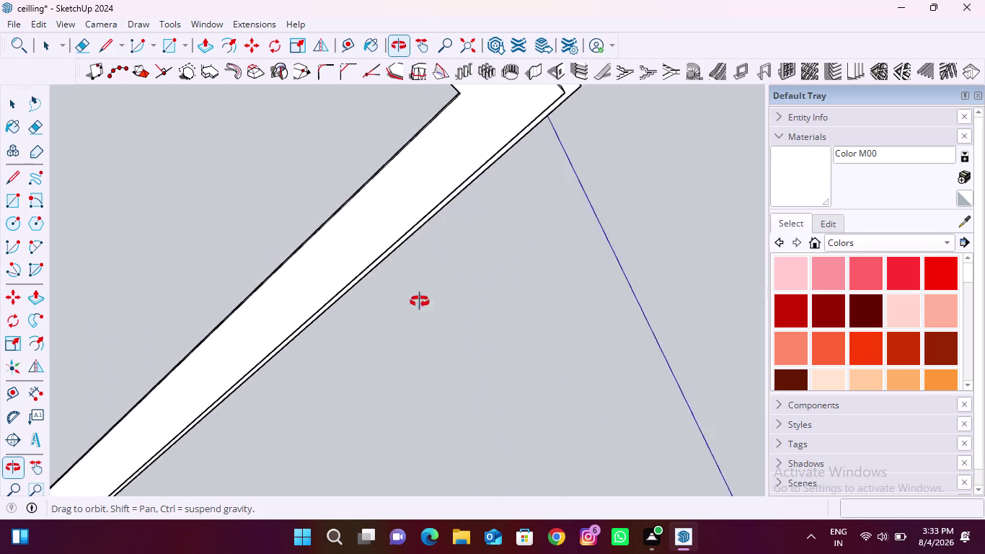
View the band from above and erase the crossing edges at the first corner.
middle_drag(425, 285, 370, 450)
middle_drag(543, 124, 531, 187)
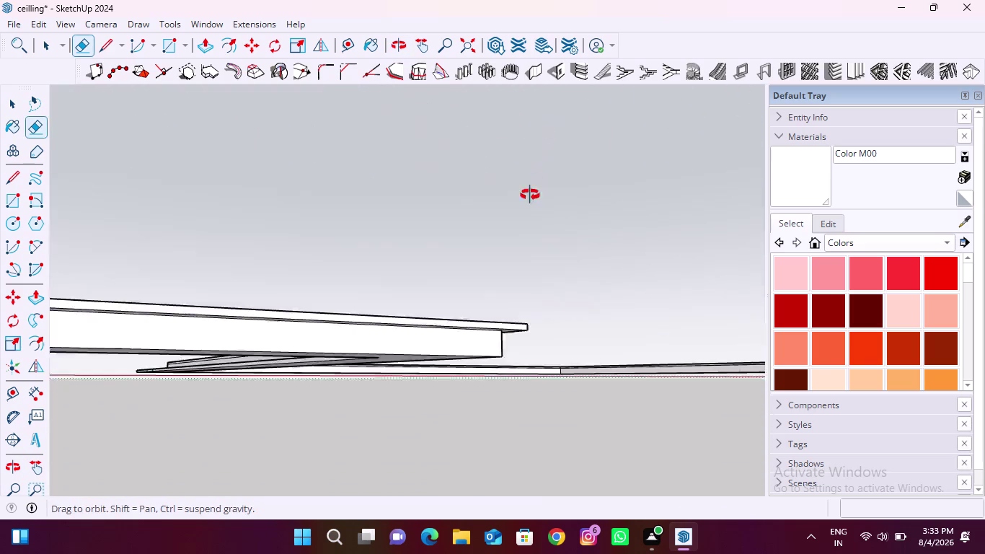
middle_drag(532, 186, 518, 250)
scroll(down, 3)
middle_drag(497, 248, 453, 372)
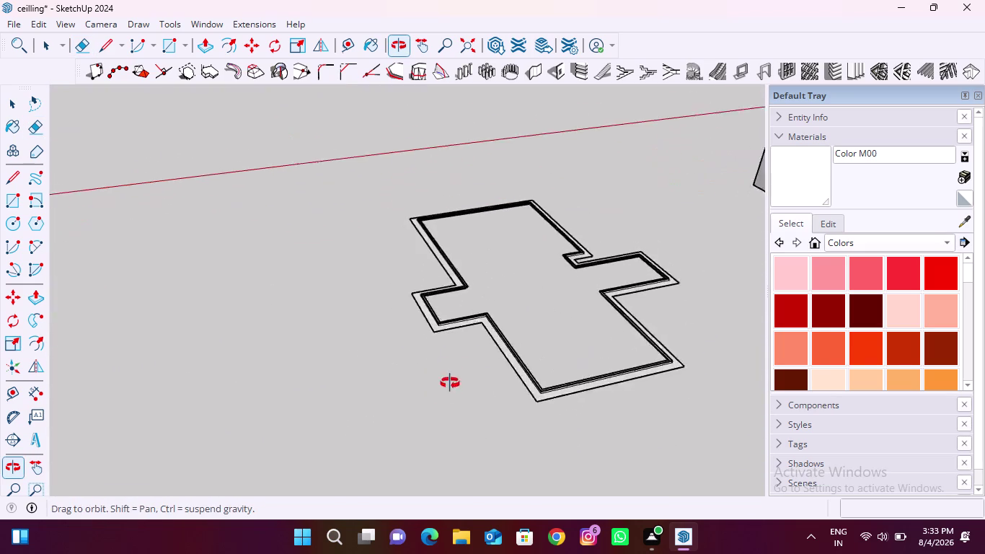
middle_drag(452, 372, 447, 393)
scroll(up, 3)
scroll(up, 3)
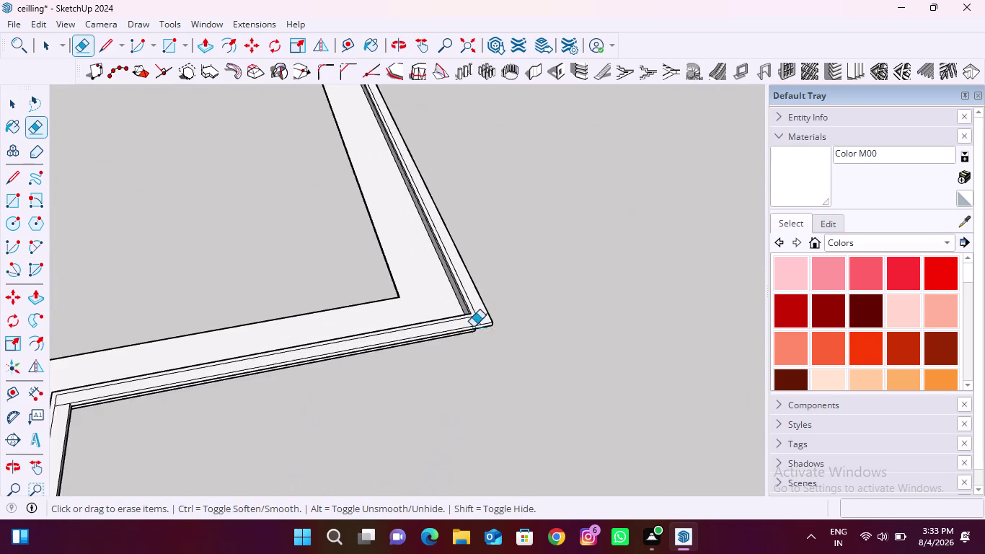
scroll(up, 3)
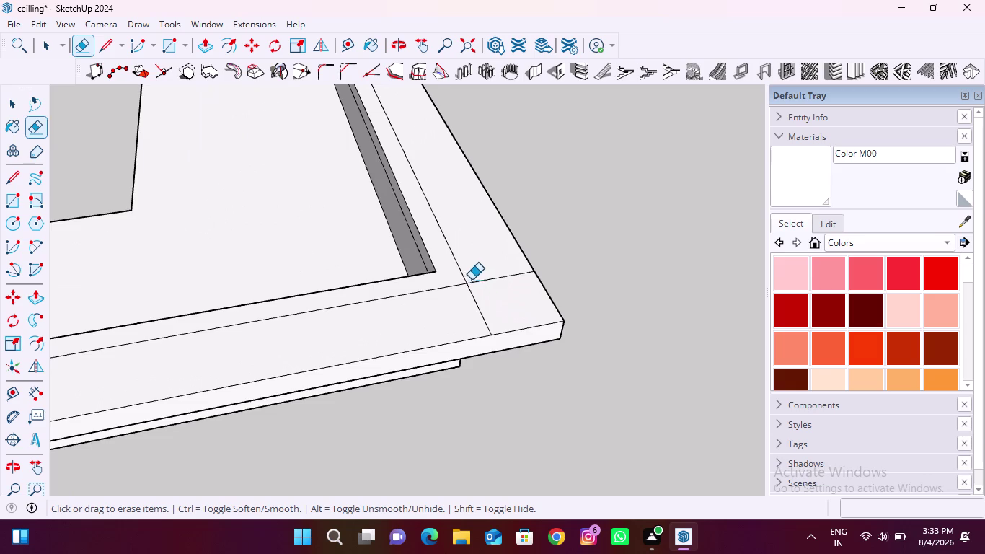
scroll(up, 3)
drag(437, 269, 493, 261)
drag(504, 259, 484, 376)
drag(466, 336, 439, 288)
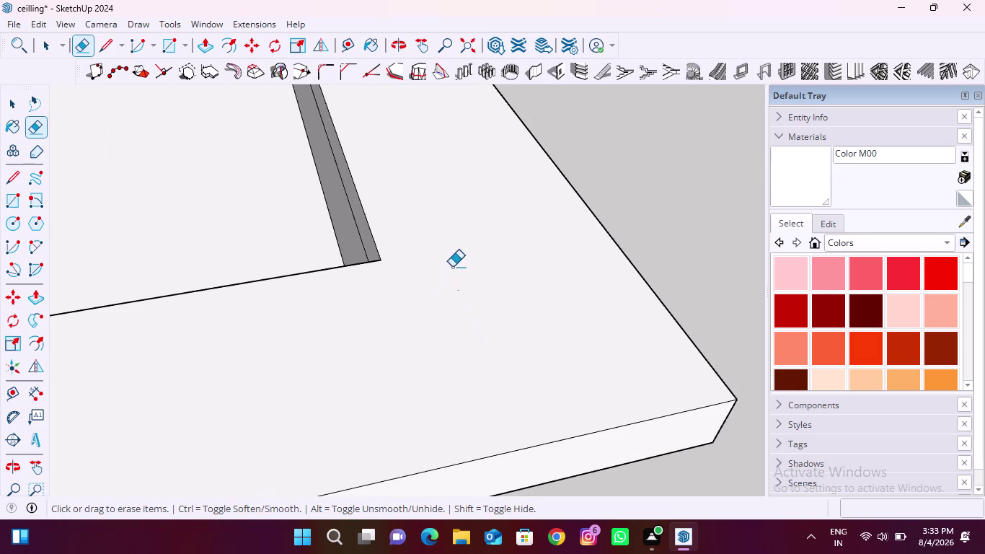
Erase the stray edges left at the next band corner.
scroll(down, 3)
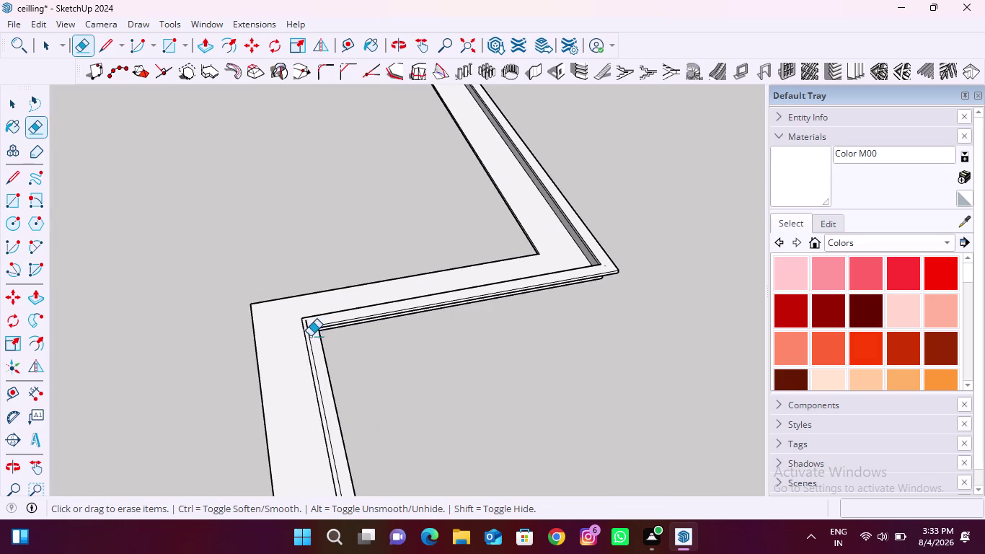
scroll(up, 3)
drag(354, 260, 334, 282)
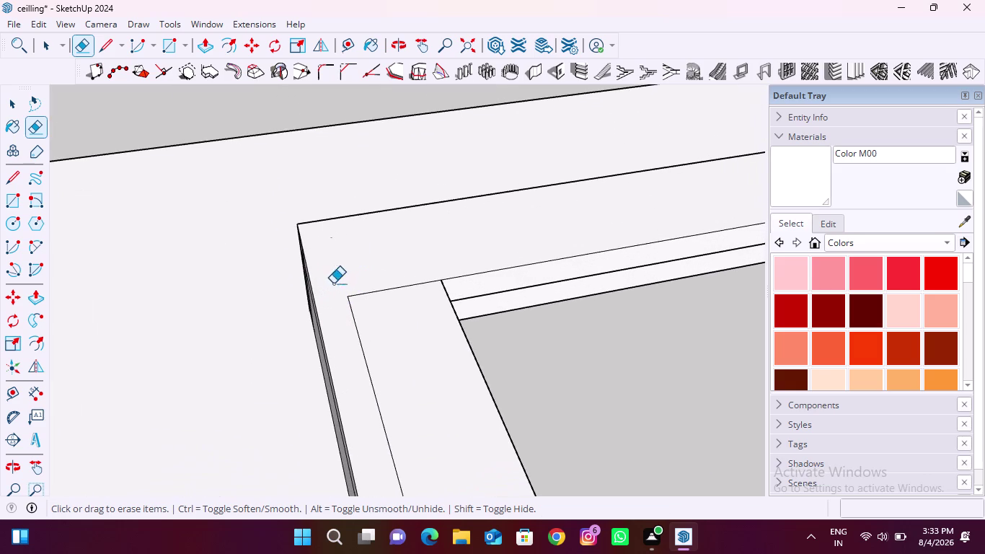
drag(370, 271, 357, 364)
scroll(down, 3)
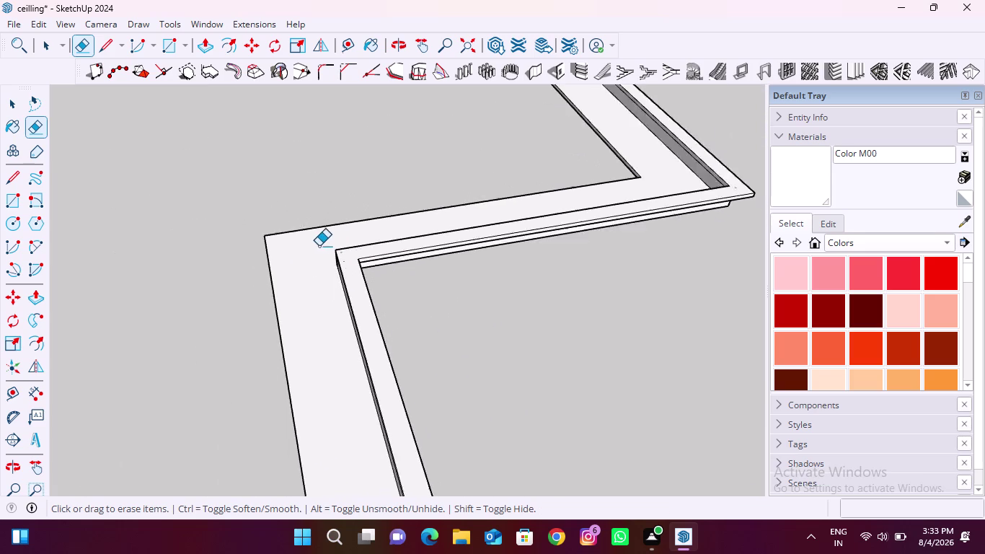
scroll(down, 3)
scroll(up, 3)
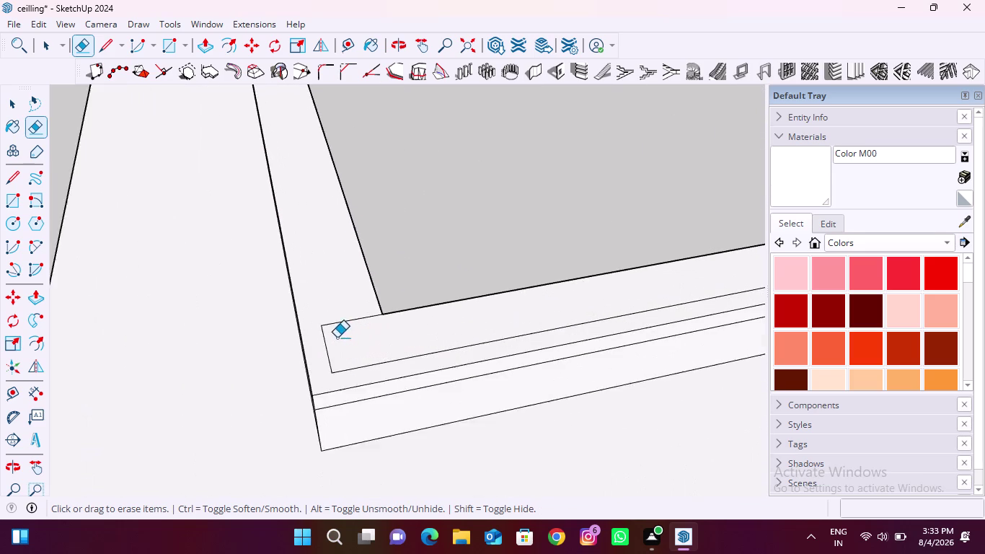
drag(321, 359, 339, 315)
drag(344, 354, 358, 375)
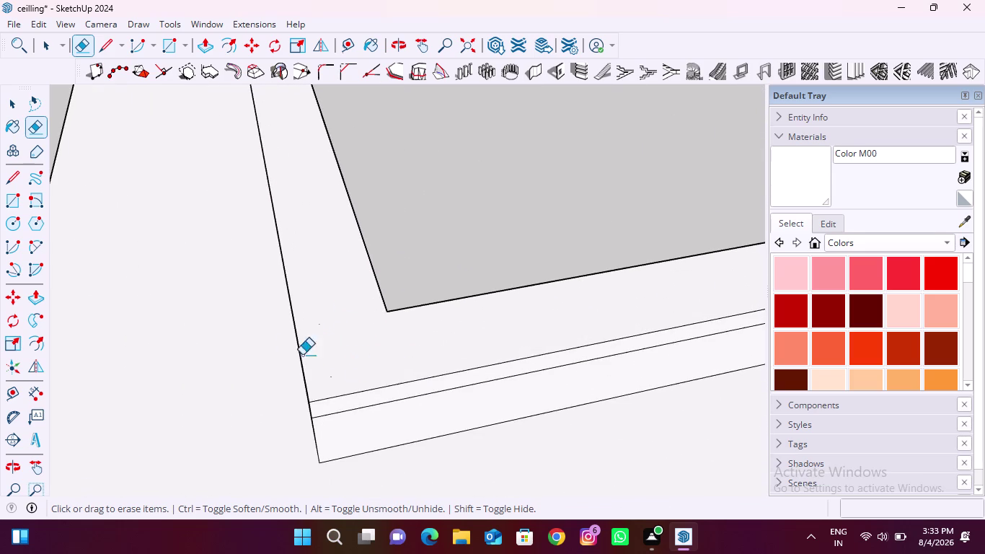
Clear the stray lines at another corner of the band.
scroll(down, 3)
scroll(up, 3)
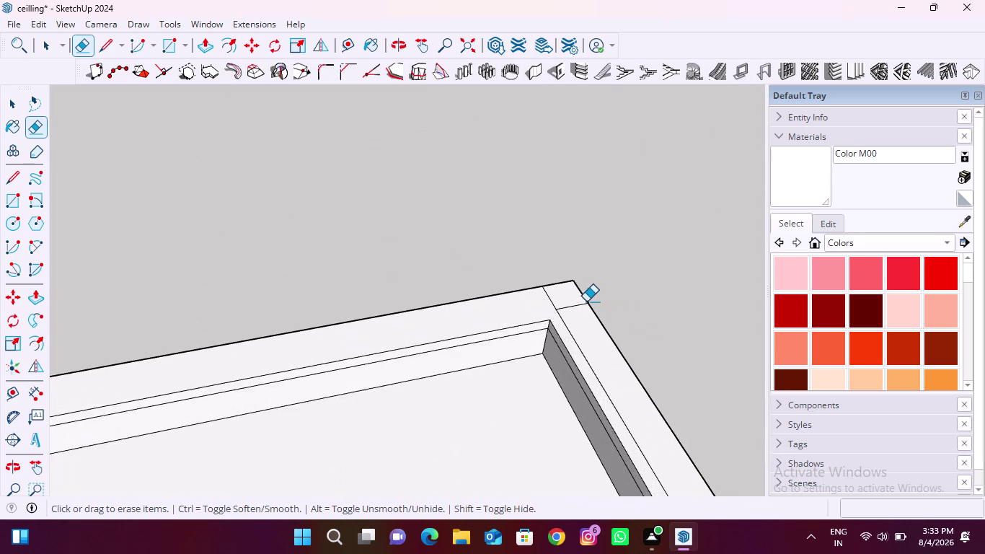
scroll(up, 3)
drag(543, 312, 491, 377)
drag(452, 322, 471, 297)
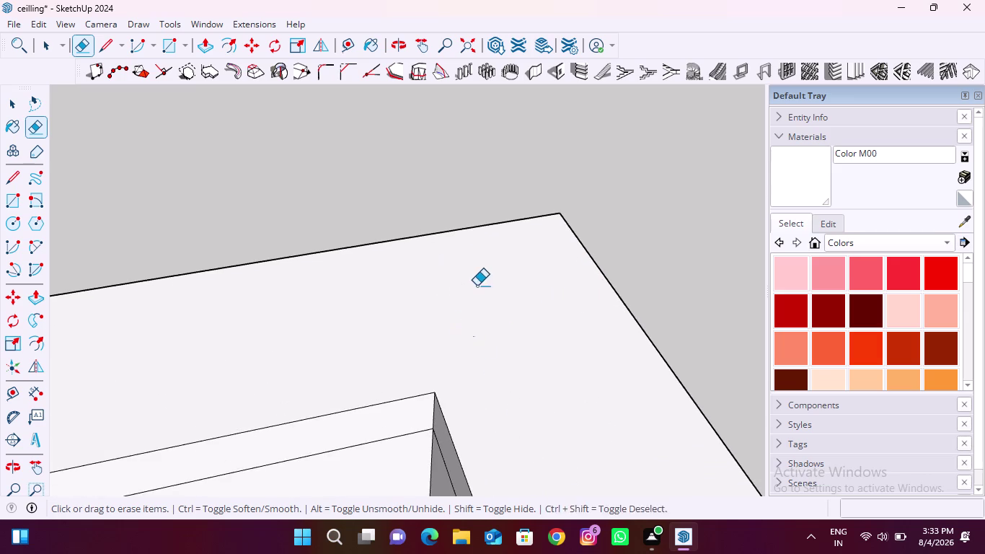
Erase the leftover edges at the following corner.
scroll(down, 3)
scroll(down, 3)
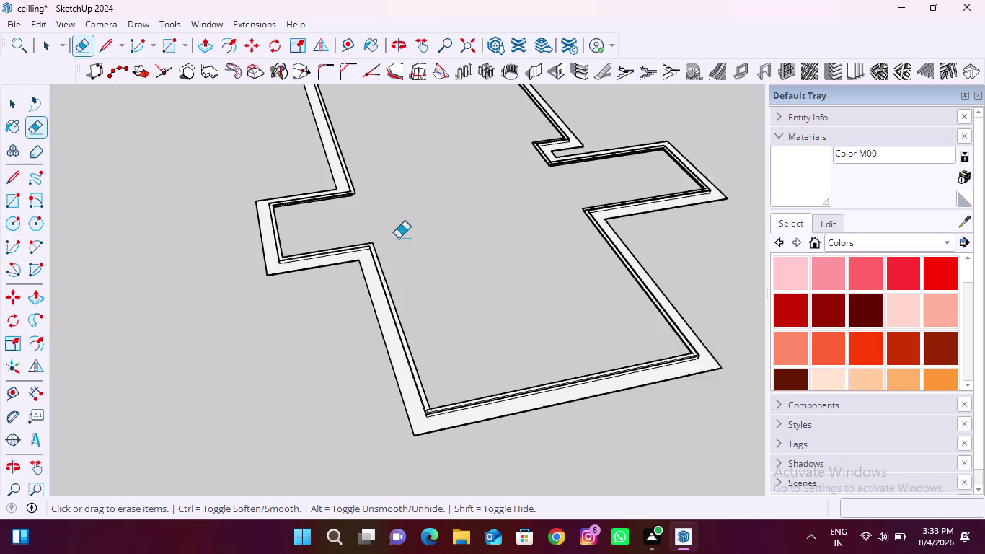
scroll(up, 3)
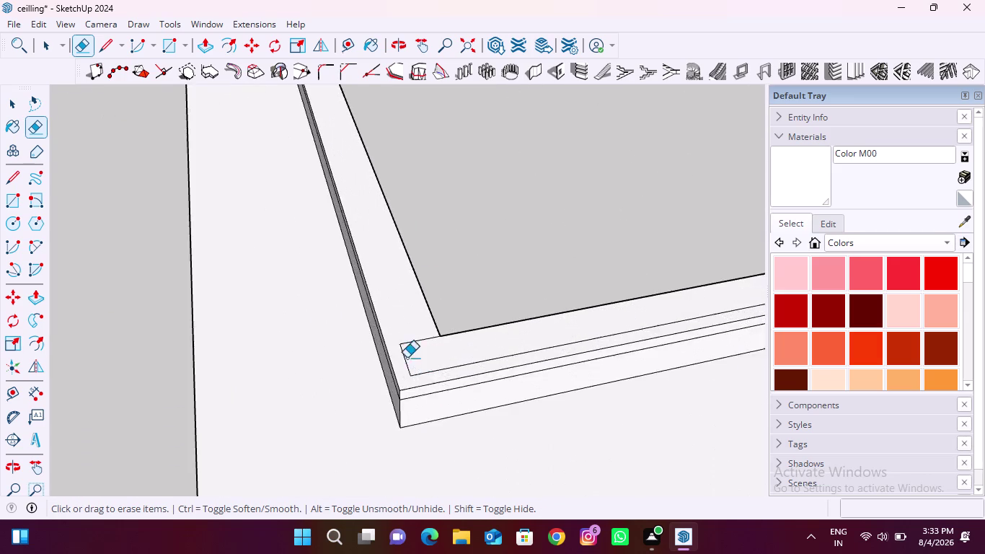
scroll(up, 3)
drag(412, 298, 382, 375)
drag(411, 381, 484, 412)
Remove the stray lines running across the next band corner.
scroll(down, 3)
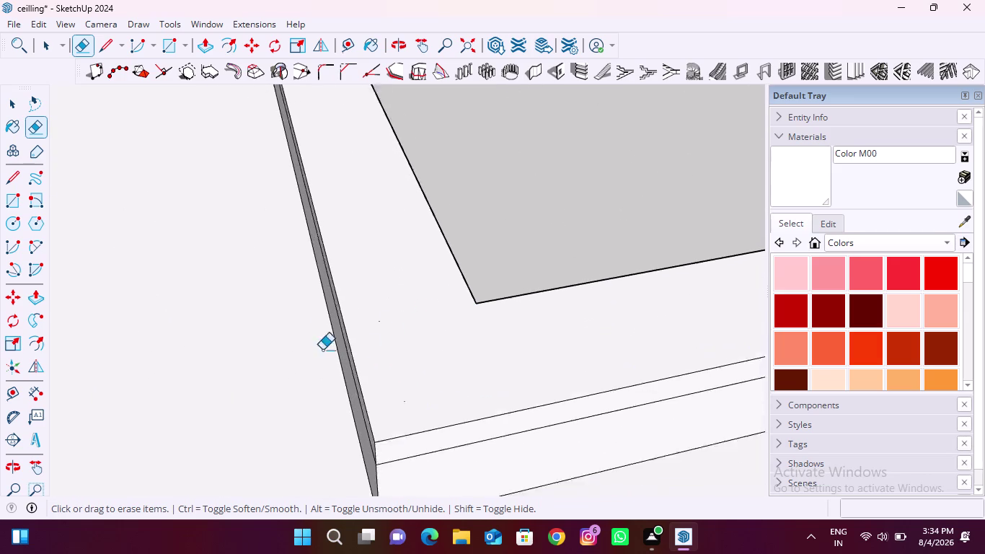
scroll(down, 3)
scroll(up, 3)
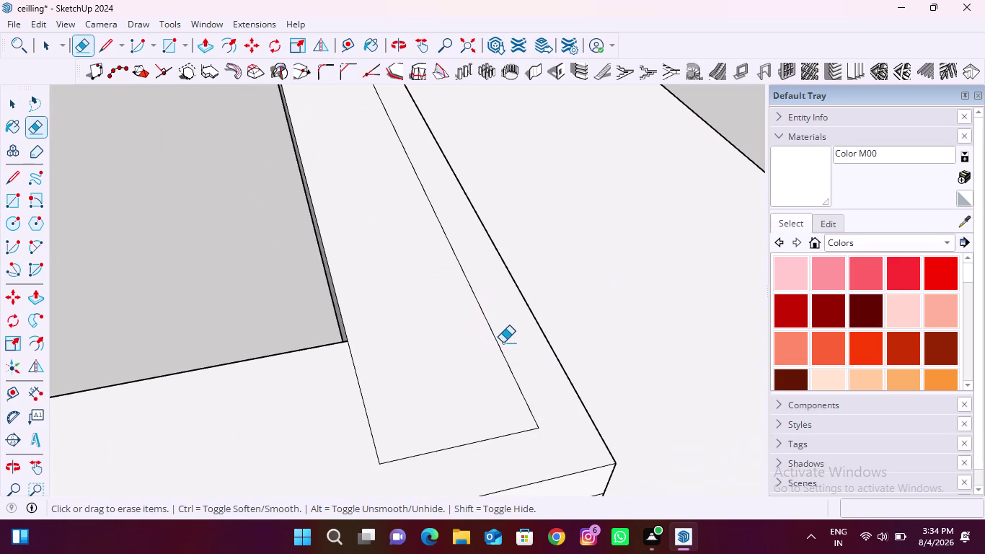
drag(506, 352, 499, 427)
drag(403, 411, 337, 415)
drag(367, 414, 526, 448)
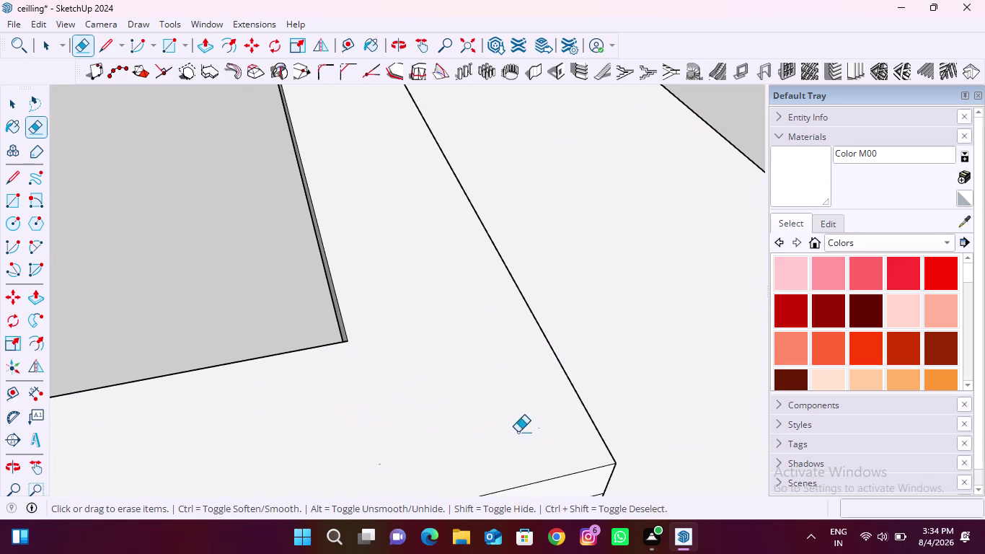
Erase the short edge and remaining seam at the next corner.
scroll(down, 3)
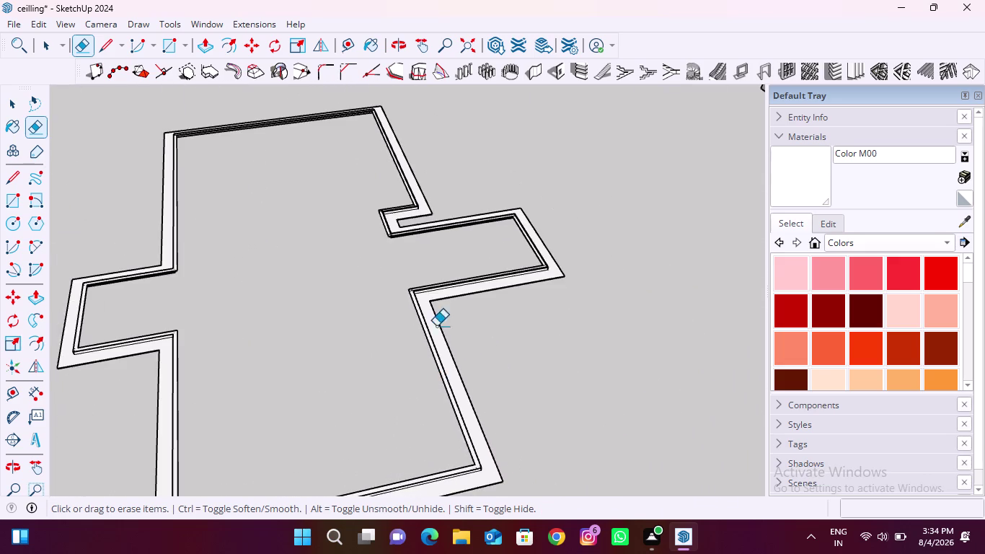
scroll(up, 3)
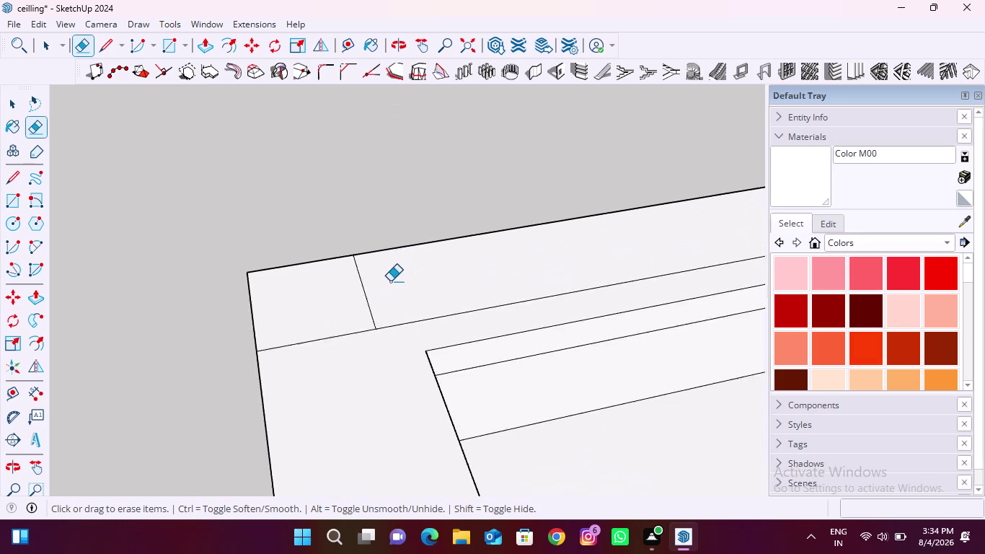
scroll(up, 3)
drag(367, 303, 320, 387)
drag(362, 343, 407, 355)
Clear the stray edges at the outer corner of the band.
scroll(down, 3)
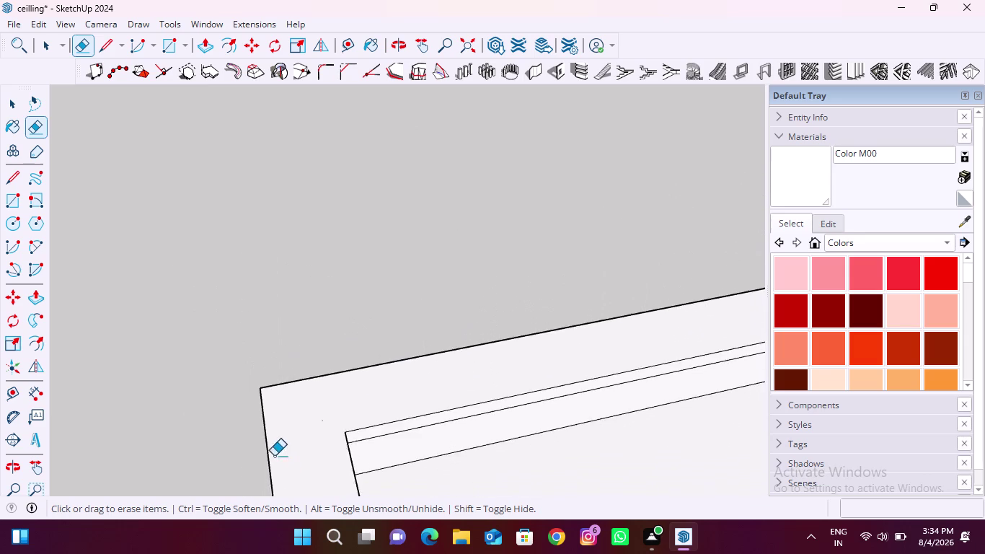
scroll(down, 3)
scroll(up, 3)
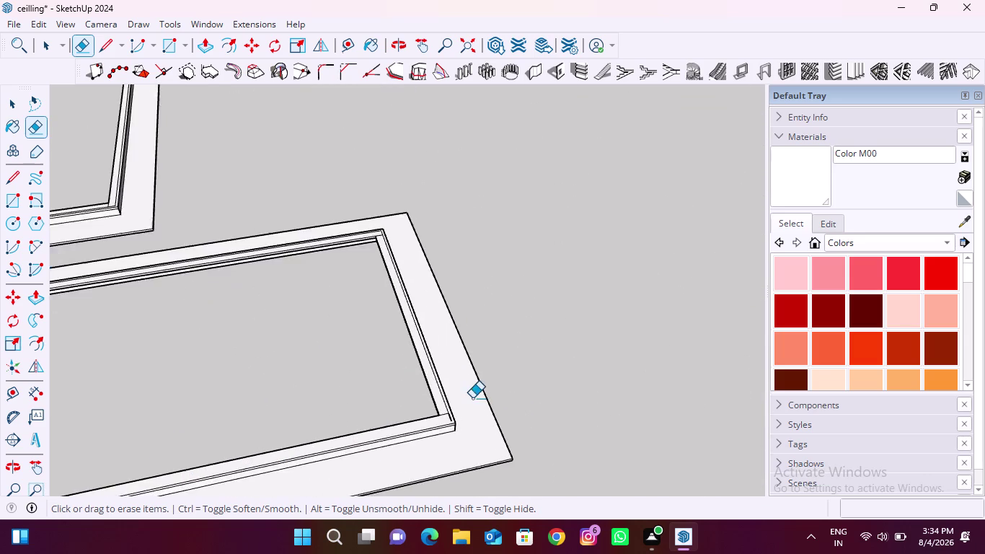
scroll(up, 3)
drag(402, 382, 417, 426)
drag(421, 427, 451, 425)
drag(408, 368, 420, 351)
Remove the thin seam line and its remaining edge at the next corner.
scroll(down, 3)
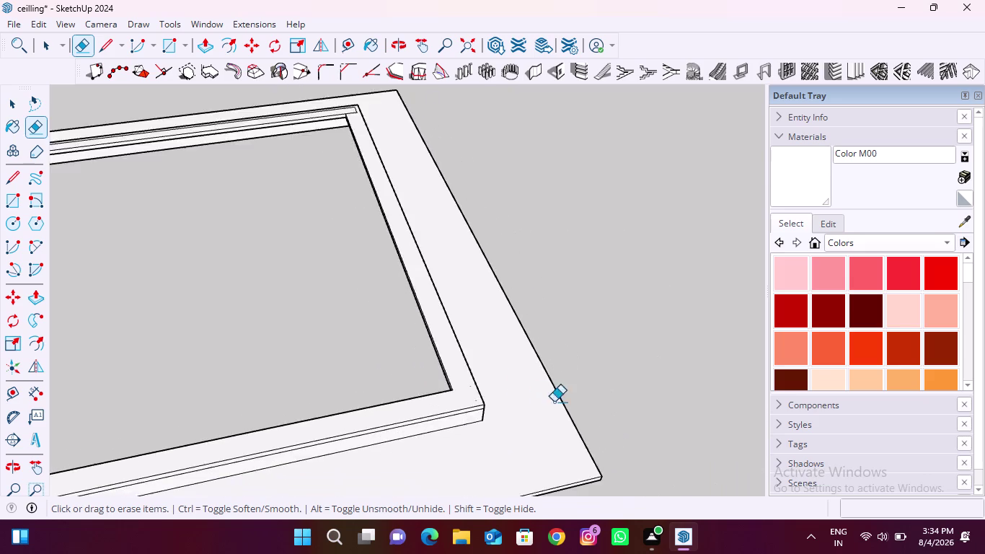
scroll(down, 3)
scroll(up, 3)
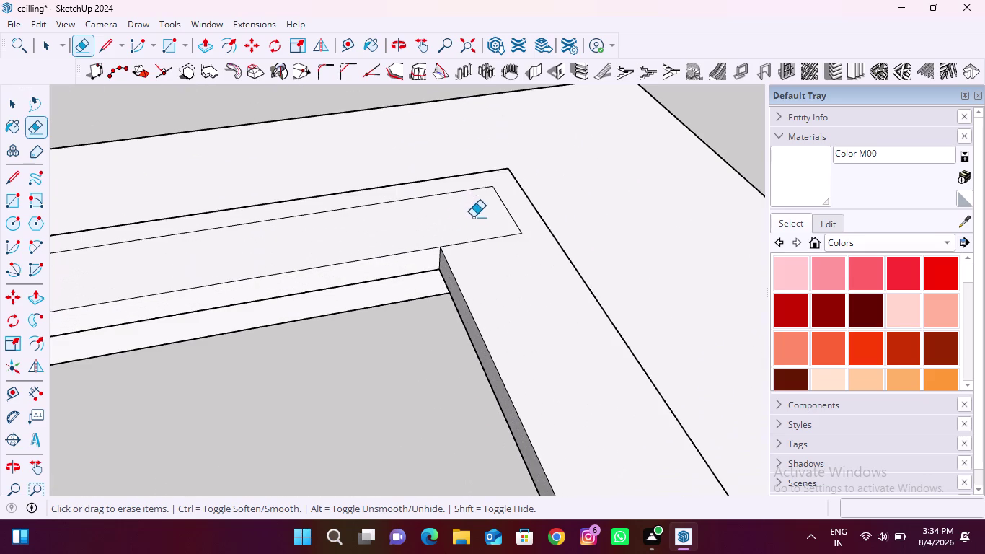
drag(474, 218, 495, 255)
drag(470, 184, 472, 191)
drag(486, 198, 502, 205)
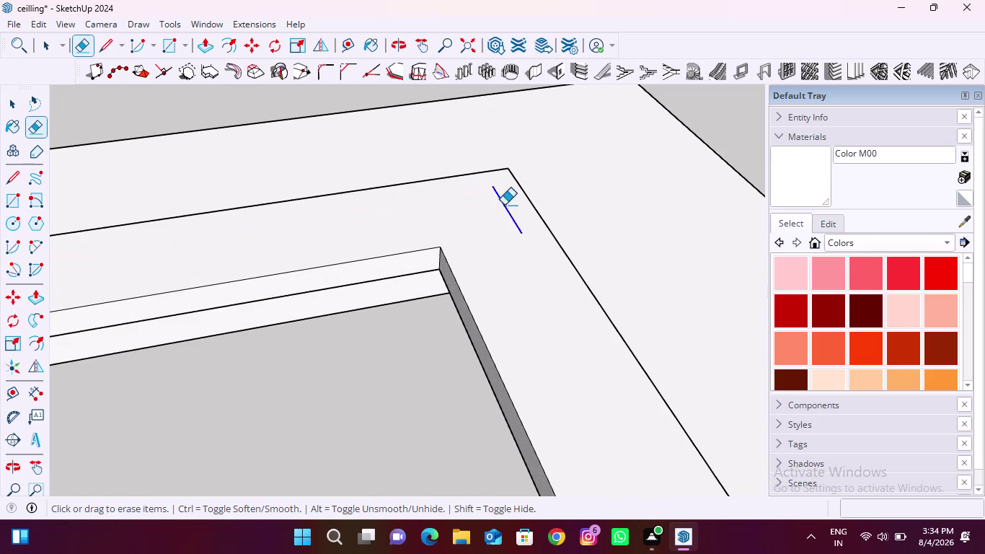
drag(502, 204, 504, 205)
Erase the stray edge and short cross lines at the inner corner.
scroll(down, 3)
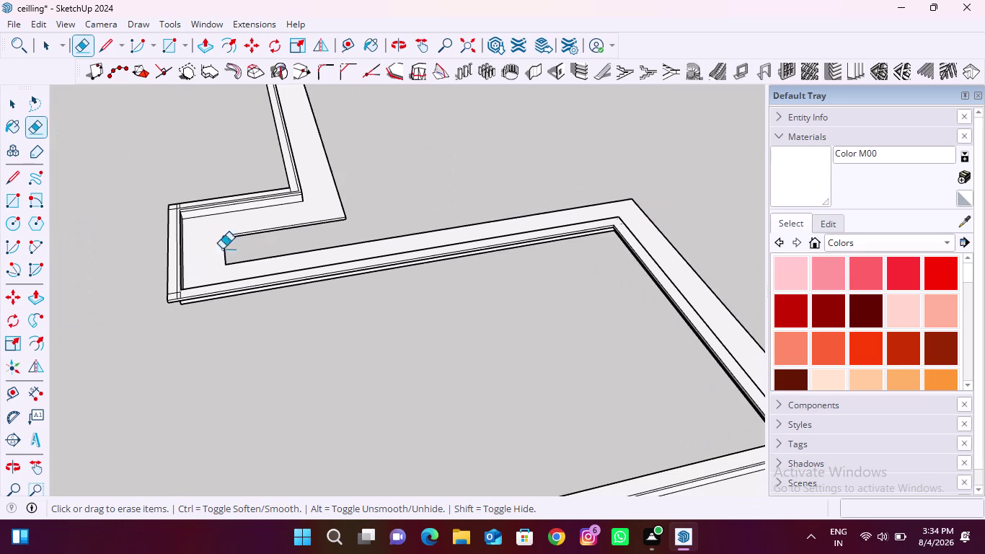
scroll(up, 3)
drag(189, 290, 270, 294)
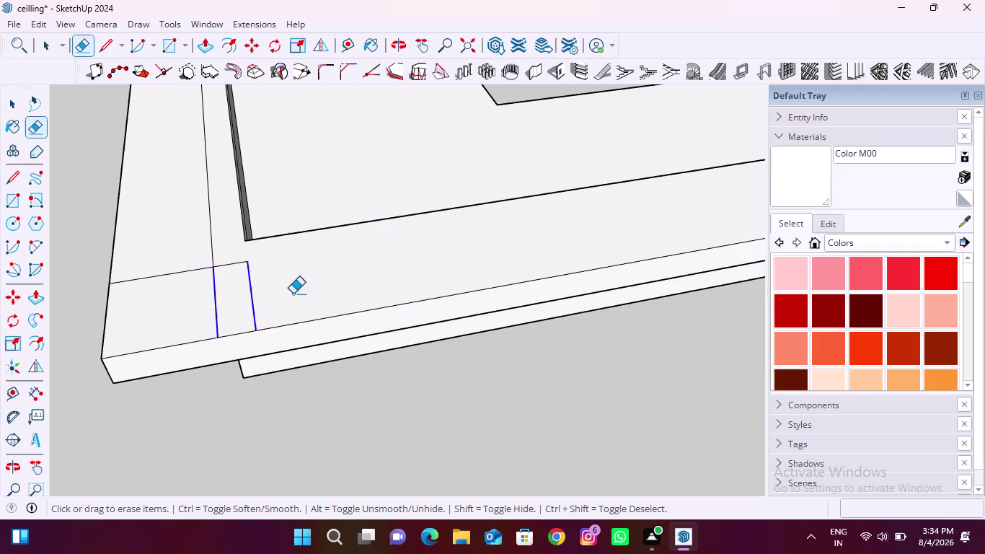
drag(270, 294, 296, 293)
drag(229, 250, 227, 281)
drag(220, 242, 174, 287)
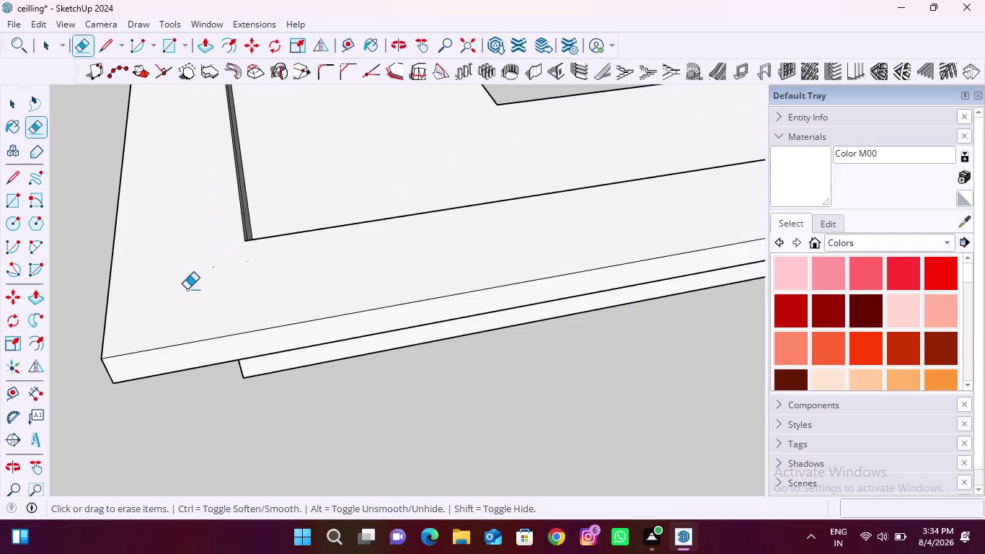
Erase the short leftover edges at another corner.
scroll(down, 3)
scroll(up, 3)
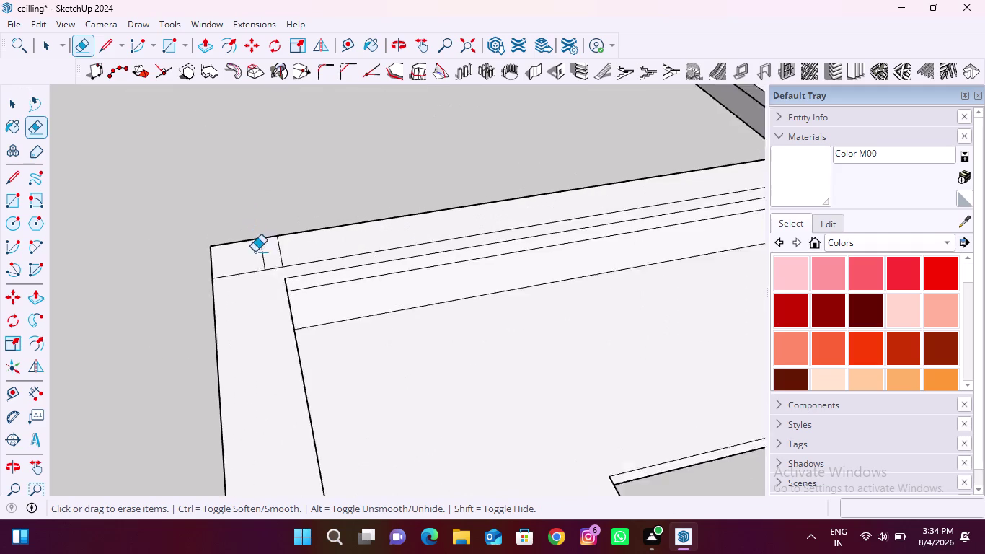
scroll(up, 3)
drag(352, 249, 232, 316)
drag(283, 280, 309, 297)
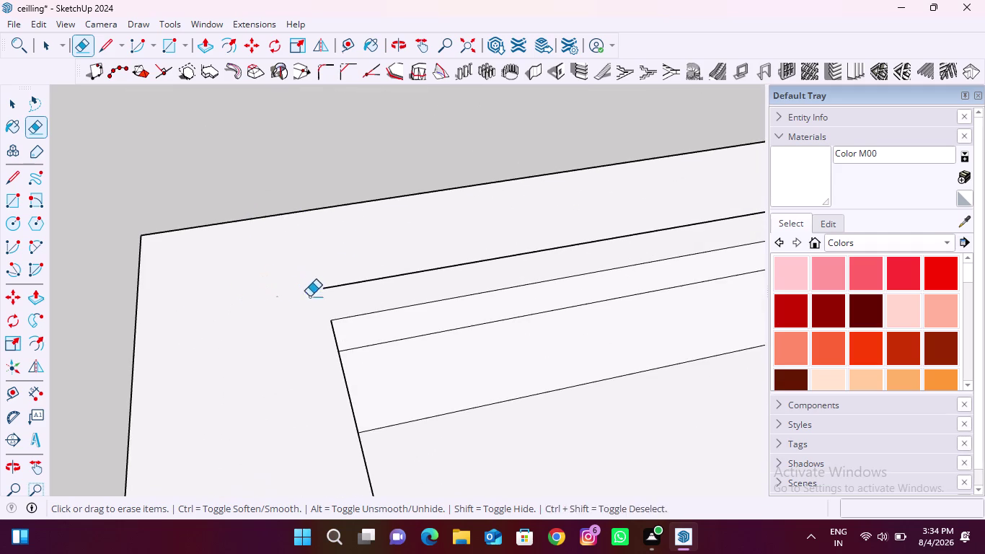
scroll(down, 3)
drag(308, 293, 314, 316)
Remove the stray line along the corner strip.
scroll(down, 3)
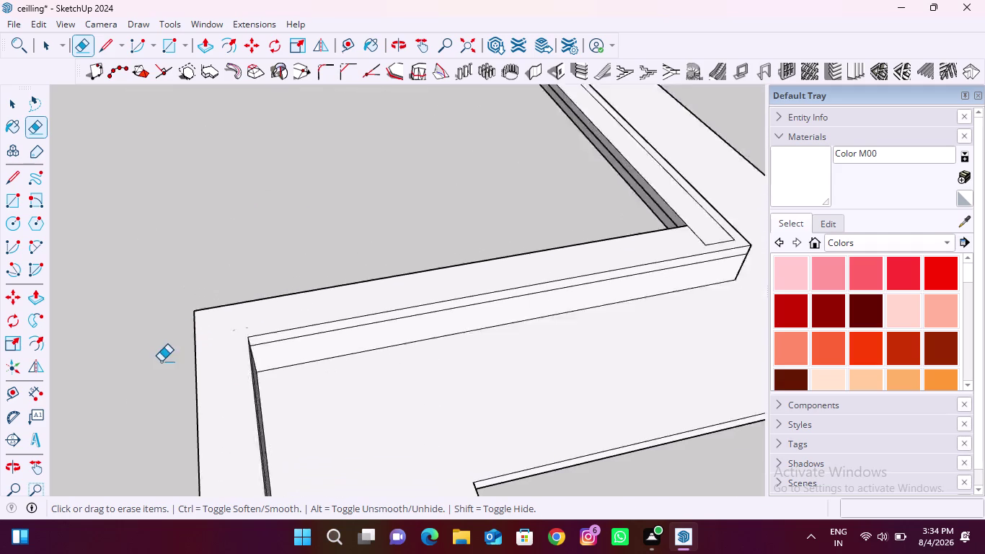
scroll(down, 3)
scroll(up, 3)
drag(612, 283, 605, 321)
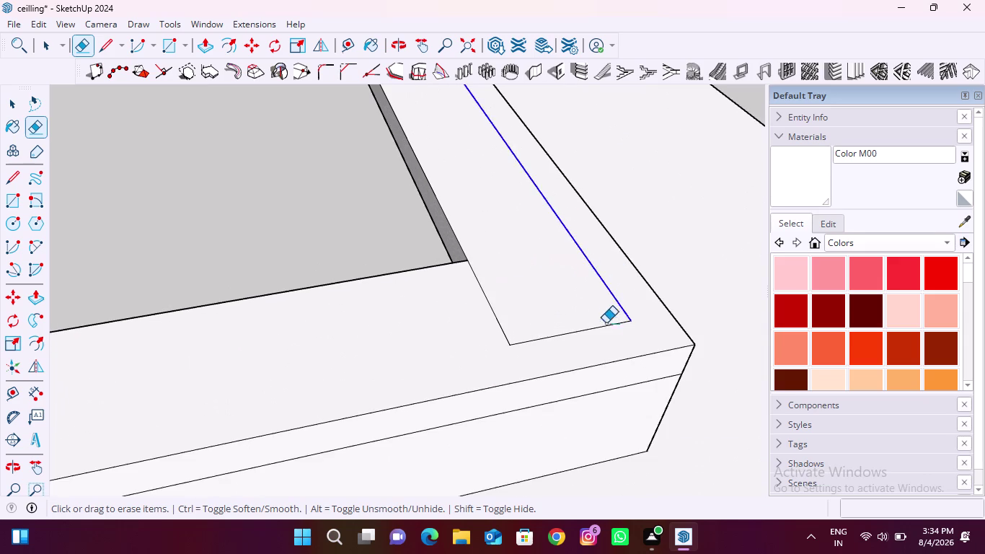
drag(606, 321, 605, 330)
drag(560, 299, 472, 320)
Clear the stray lines at the next corner of the band.
scroll(down, 3)
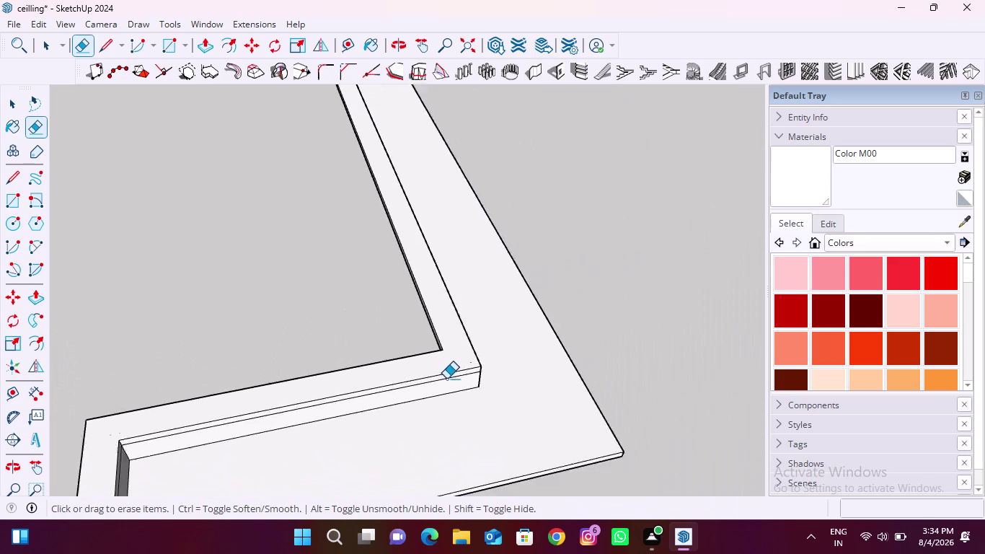
scroll(down, 3)
scroll(up, 3)
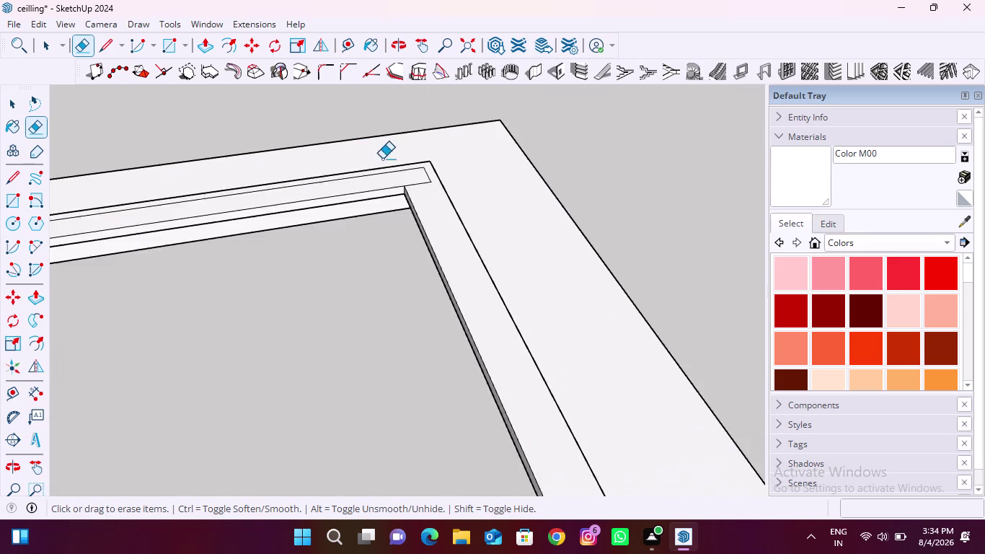
scroll(up, 3)
drag(422, 140, 415, 178)
drag(386, 116, 392, 141)
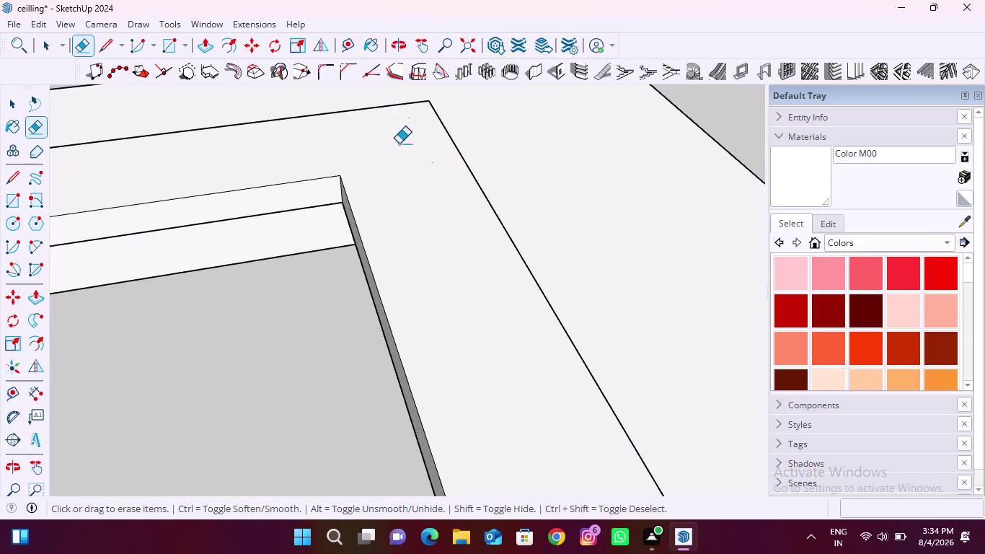
Erase the small edges in the last corner, then undo the mistaken erase.
scroll(down, 3)
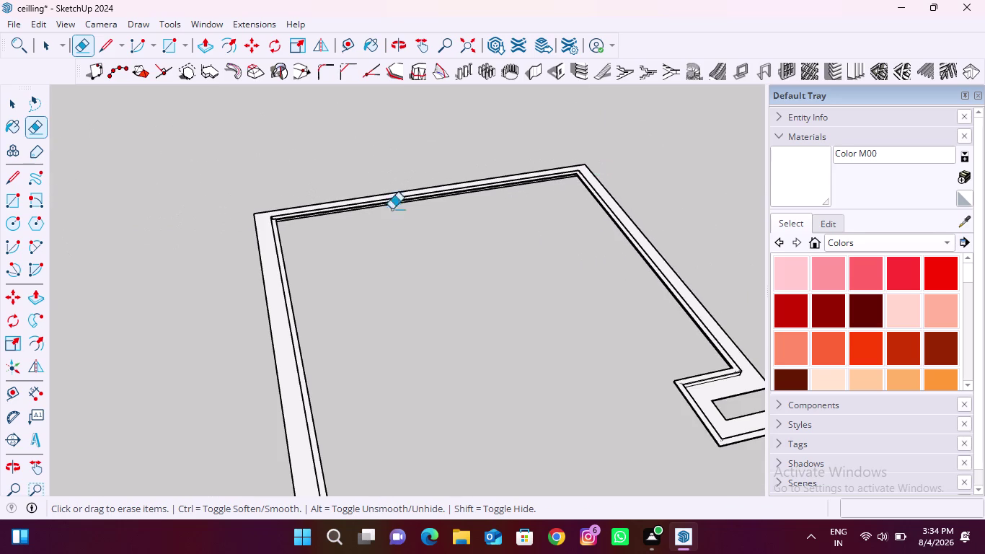
scroll(up, 3)
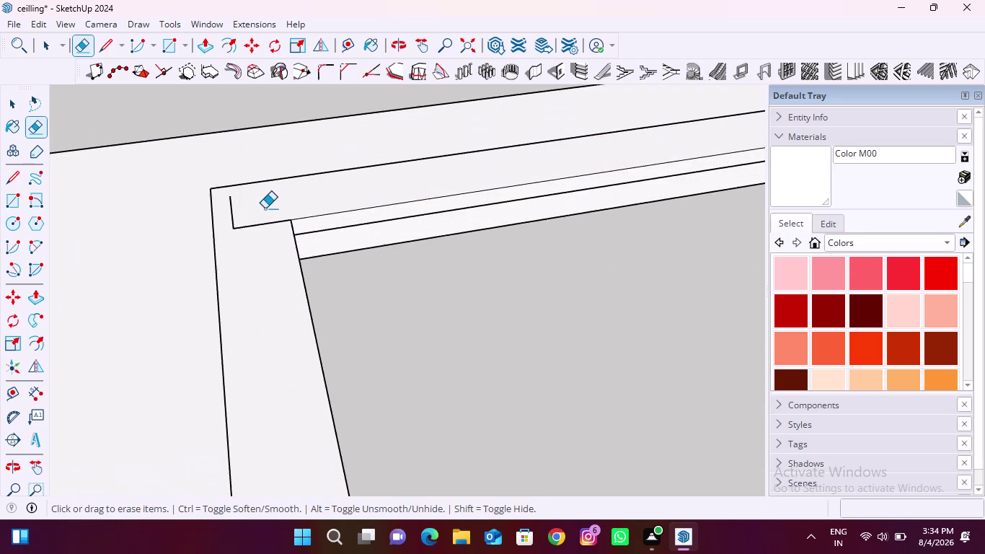
scroll(up, 3)
drag(264, 207, 248, 249)
drag(239, 212, 197, 213)
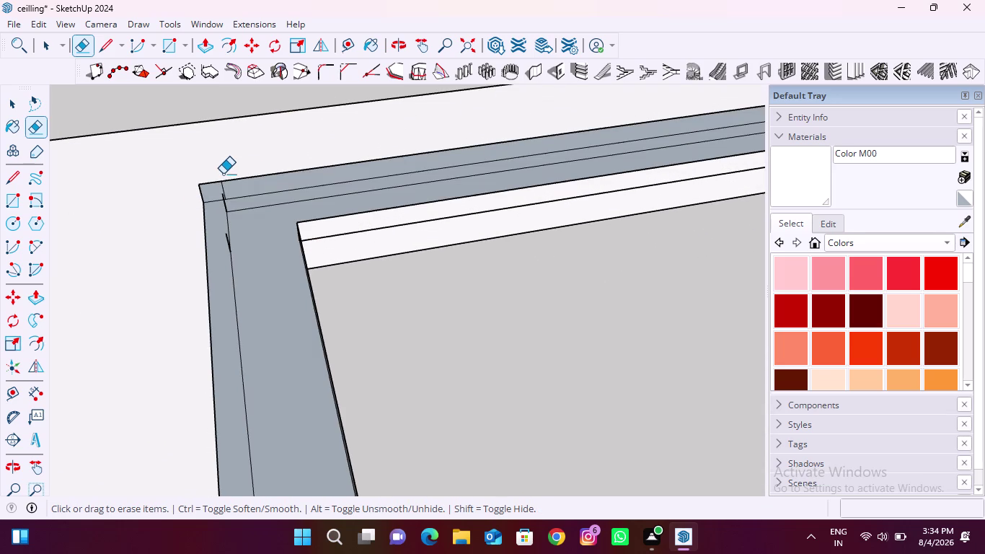
key(ctrl+z)
Erase the leftover edges at the first strip corner and along the border band.
middle_drag(202, 230, 279, 173)
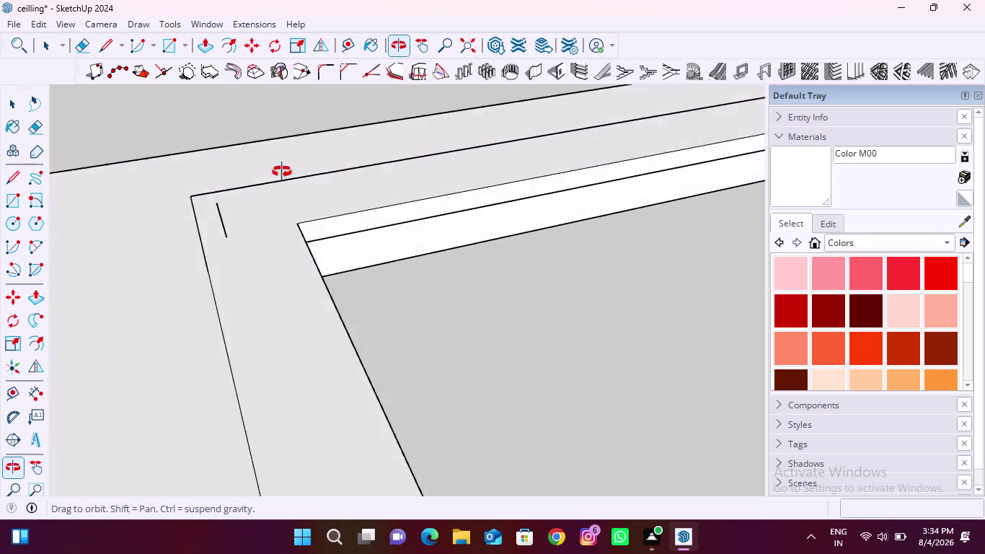
middle_drag(279, 173, 403, 122)
scroll(up, 3)
drag(263, 210, 259, 227)
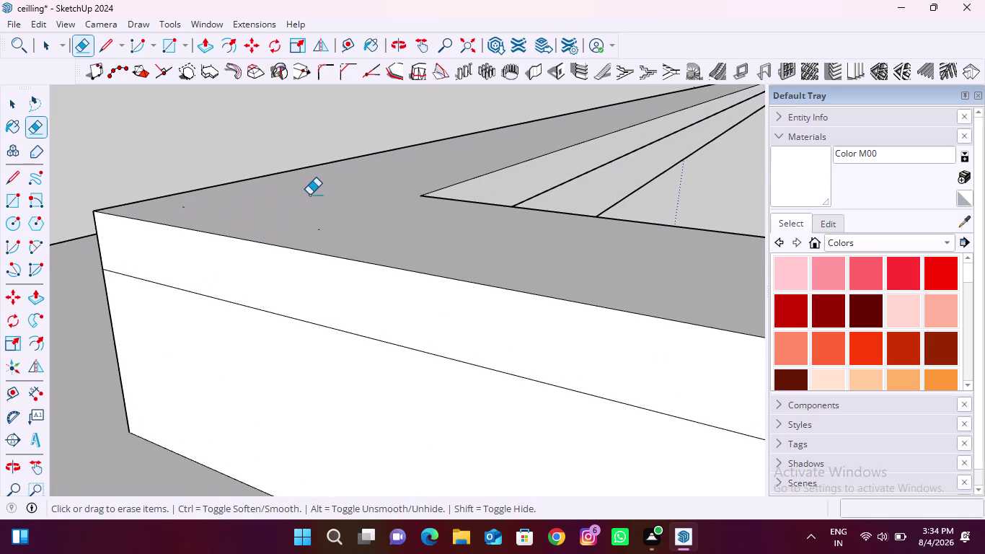
scroll(down, 3)
drag(306, 224, 309, 245)
middle_drag(228, 246, 341, 241)
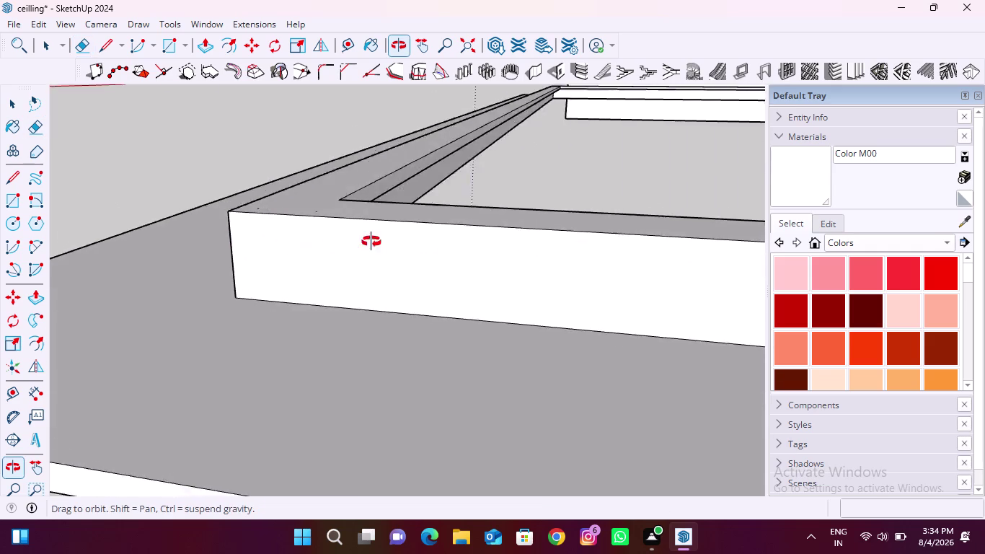
middle_drag(341, 242, 625, 238)
drag(322, 253, 341, 284)
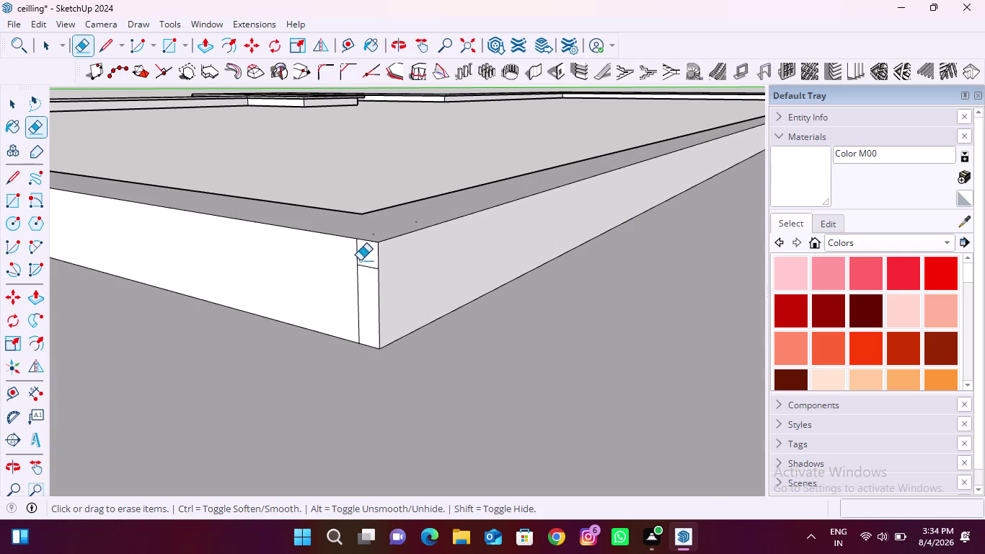
drag(360, 260, 358, 288)
scroll(down, 3)
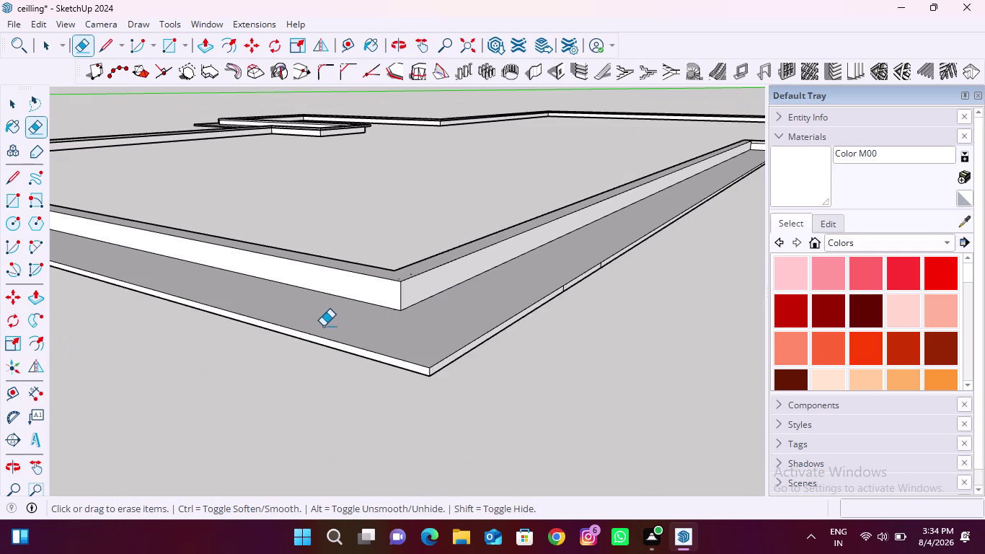
Erase the stray line on the face of the next strip corner.
middle_drag(320, 327, 616, 151)
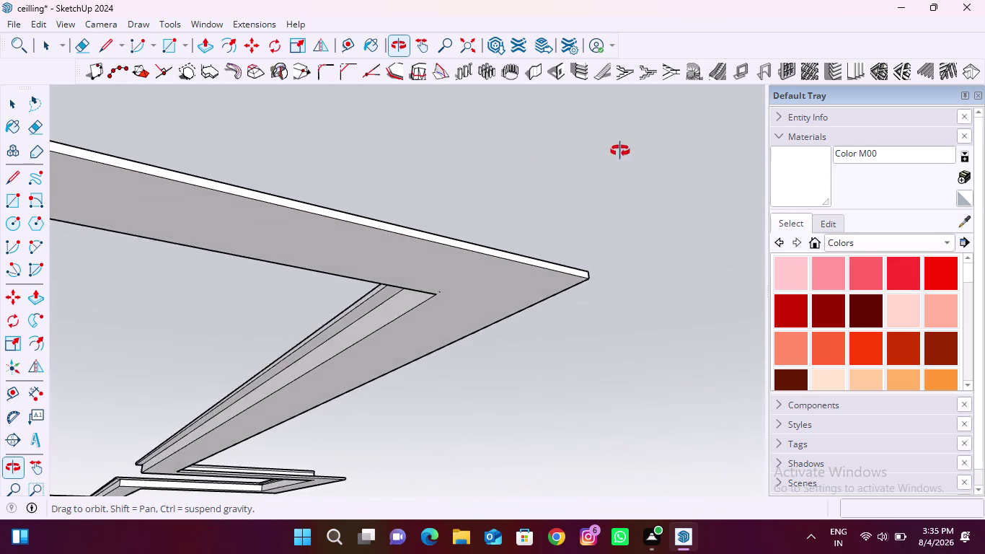
middle_drag(616, 151, 510, 311)
scroll(down, 3)
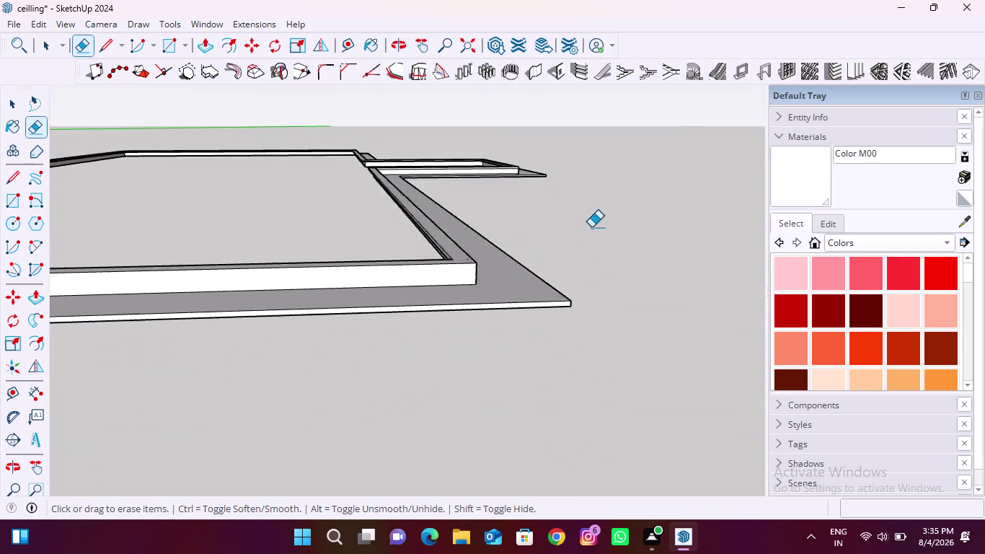
scroll(down, 3)
scroll(up, 3)
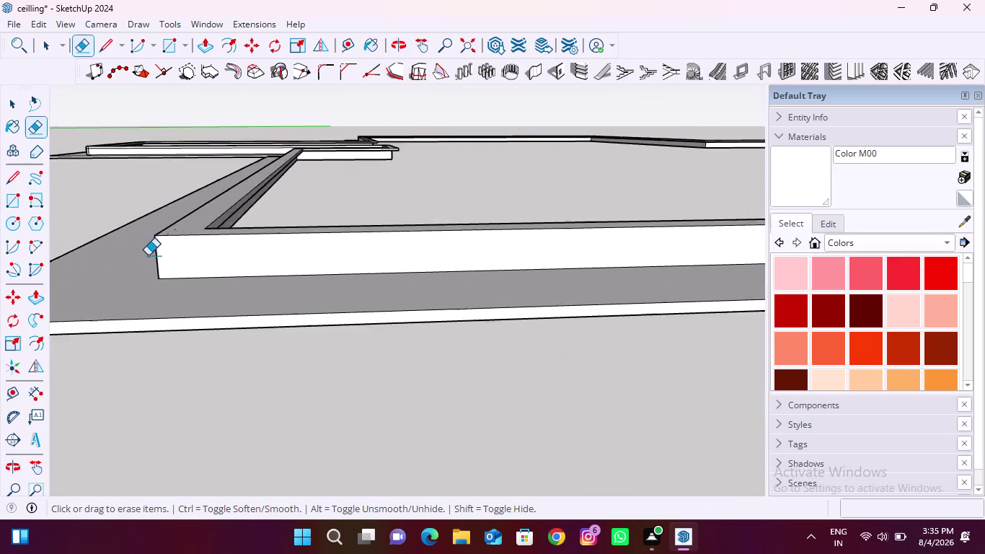
scroll(up, 3)
middle_drag(157, 260, 356, 266)
drag(147, 256, 154, 291)
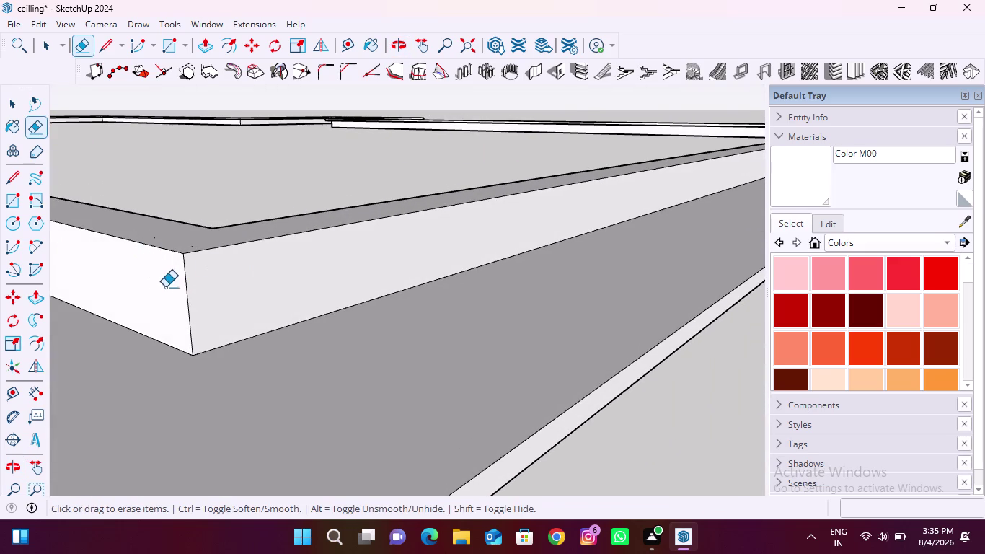
scroll(down, 3)
scroll(up, 3)
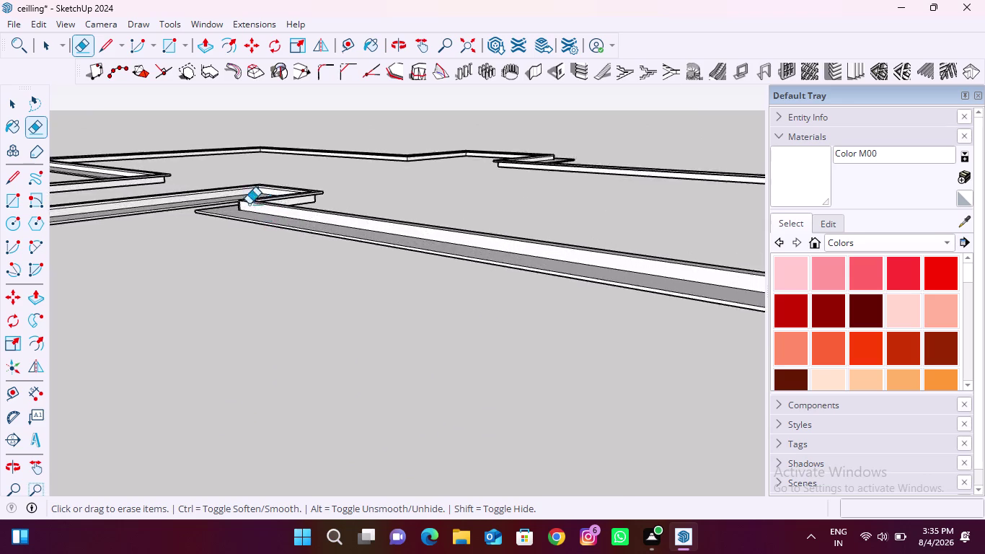
scroll(up, 3)
Erase the extra vertical edge and two leftover lines at the following strip corner.
middle_drag(202, 203, 429, 223)
scroll(up, 3)
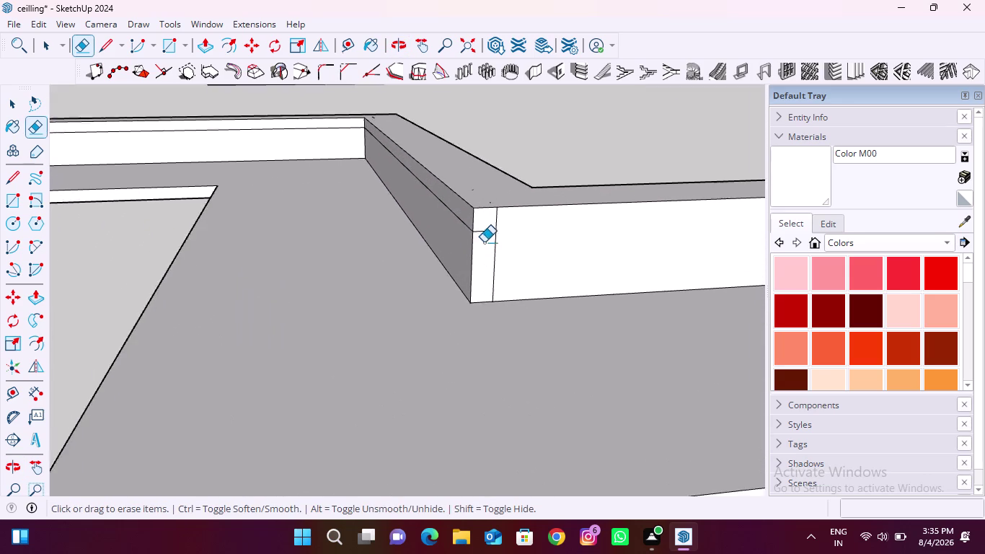
scroll(up, 3)
drag(511, 216, 499, 260)
drag(453, 206, 458, 241)
drag(302, 113, 304, 124)
scroll(down, 3)
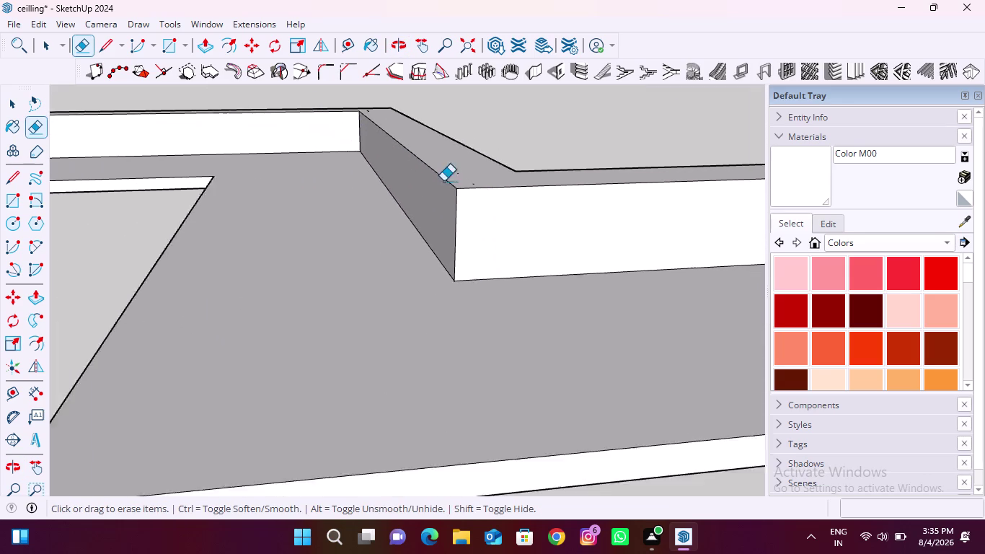
scroll(down, 3)
Erase the stray lines on the sloped face and the strip end.
middle_drag(290, 338, 216, 305)
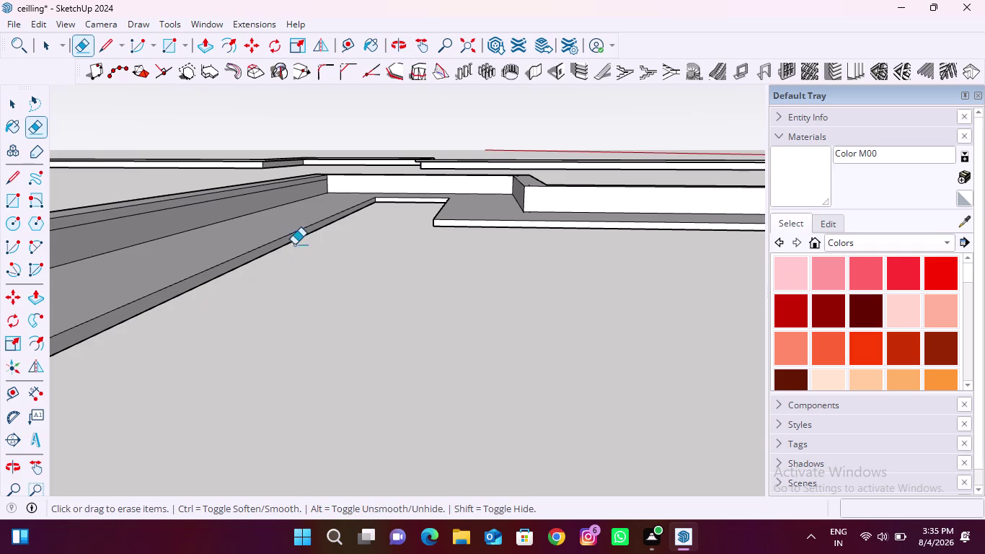
scroll(down, 3)
scroll(up, 3)
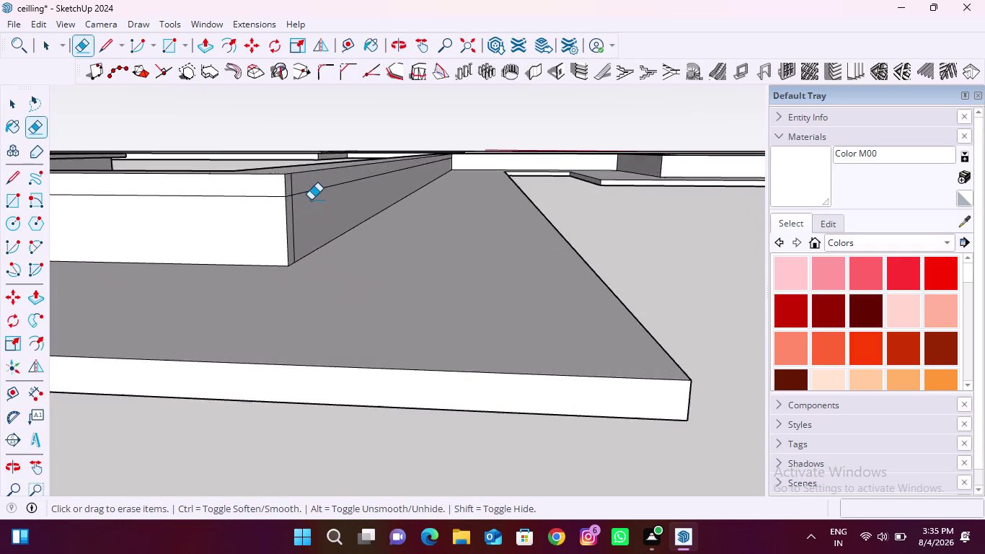
scroll(up, 3)
drag(277, 174, 267, 212)
drag(272, 176, 264, 202)
drag(204, 185, 214, 214)
scroll(down, 3)
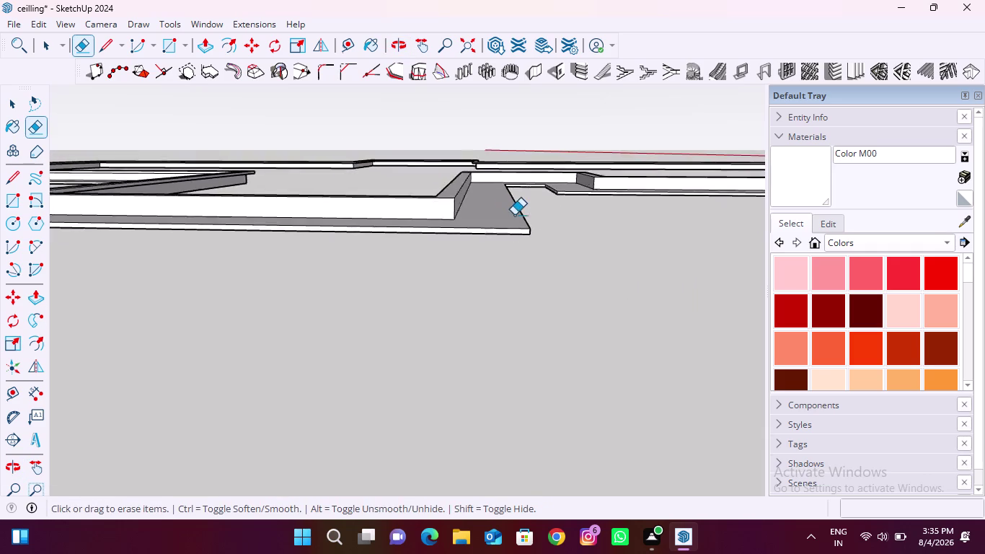
scroll(down, 3)
scroll(up, 3)
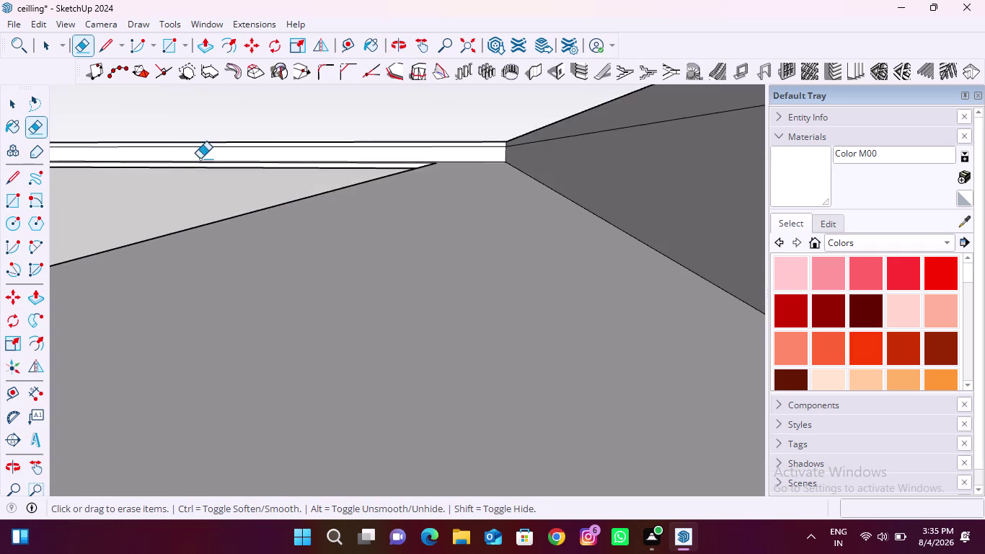
scroll(down, 3)
Erase stray edges along the strip, on its face and at its end.
drag(215, 154, 225, 165)
middle_drag(209, 185, 537, 175)
drag(279, 147, 274, 173)
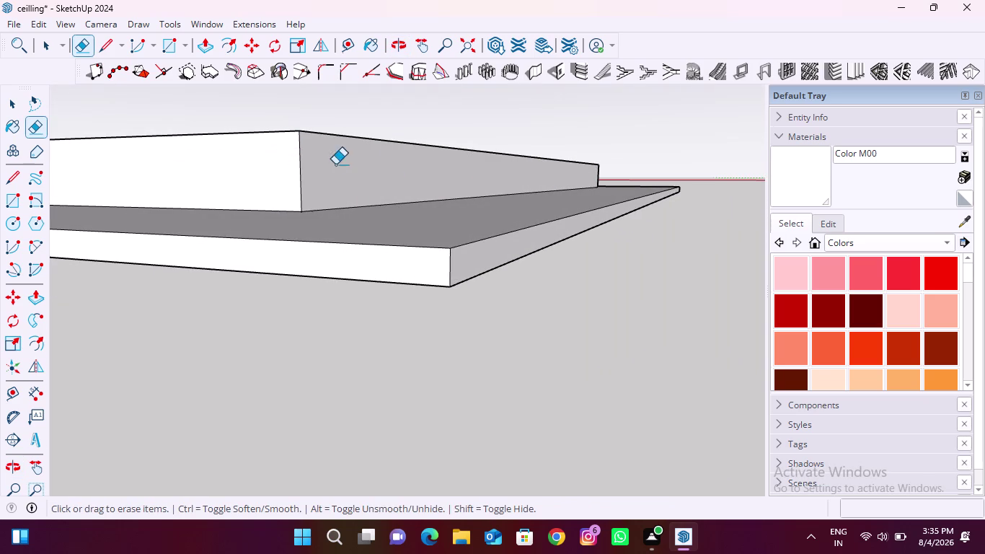
scroll(down, 3)
scroll(up, 3)
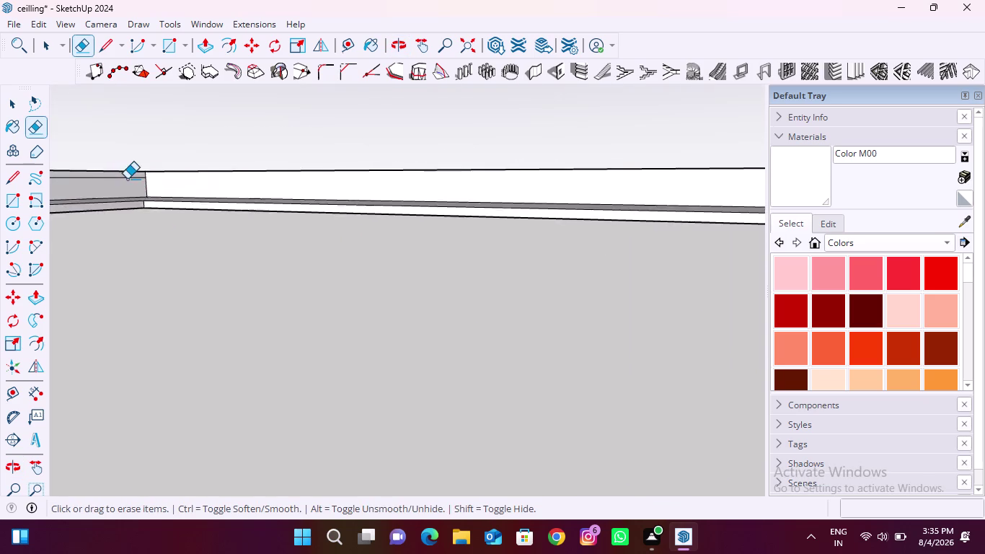
scroll(up, 3)
drag(135, 171, 142, 187)
scroll(down, 3)
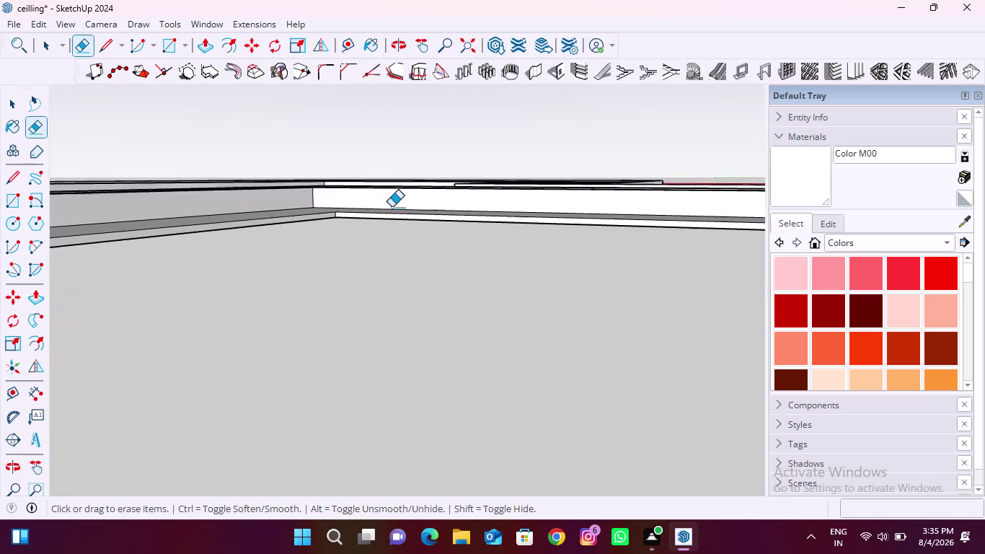
scroll(down, 3)
scroll(up, 3)
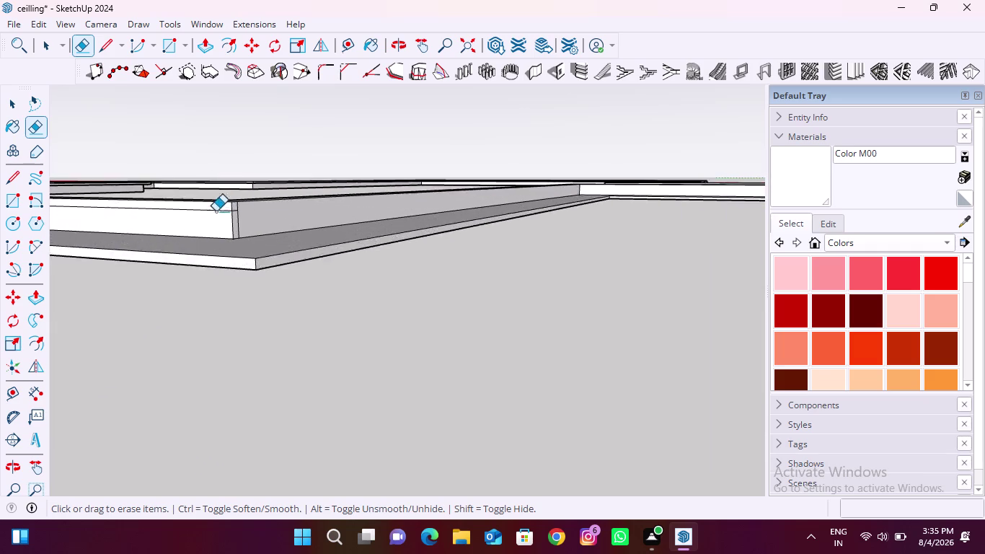
scroll(up, 3)
Erase the three leftover edges at another strip corner.
drag(226, 212, 233, 237)
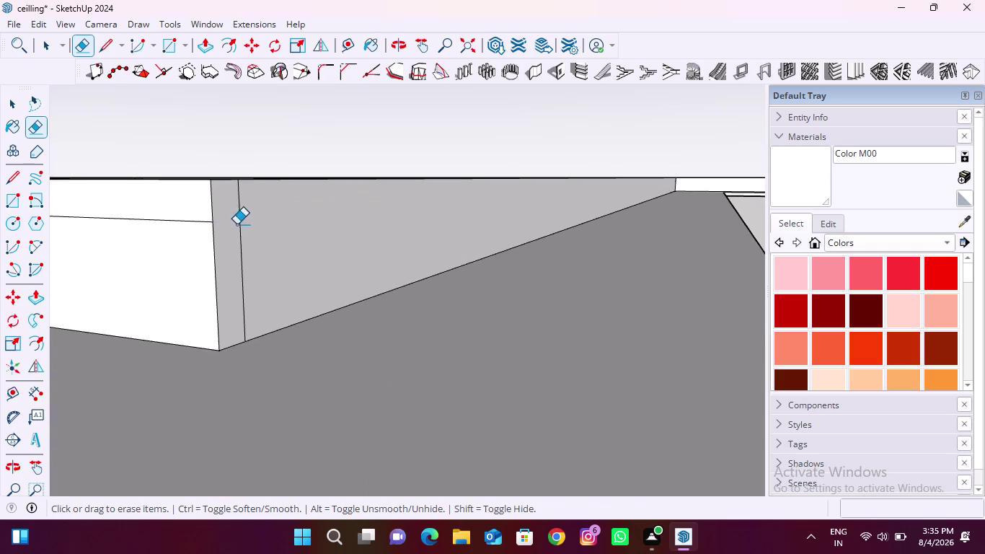
drag(236, 224, 256, 213)
drag(185, 207, 183, 242)
scroll(down, 3)
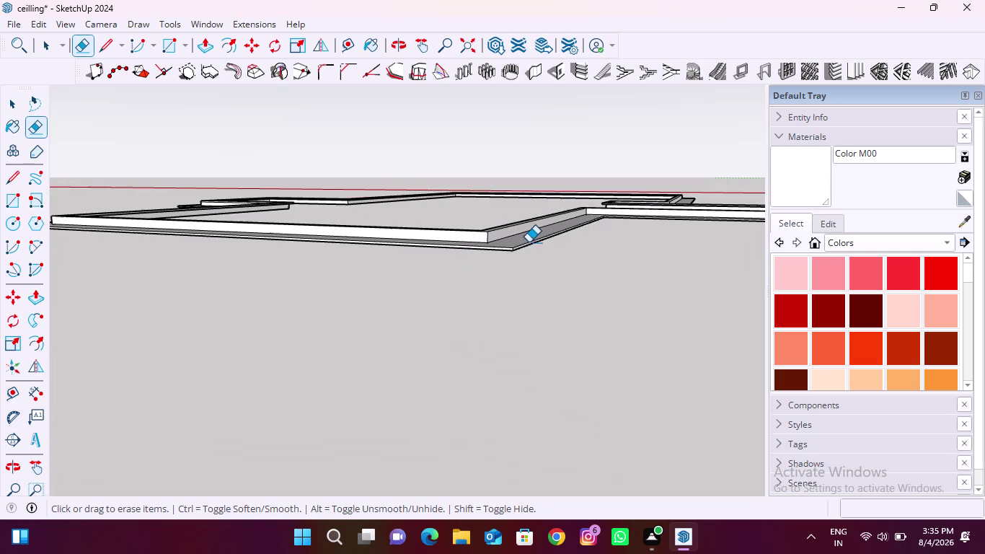
scroll(down, 3)
scroll(up, 3)
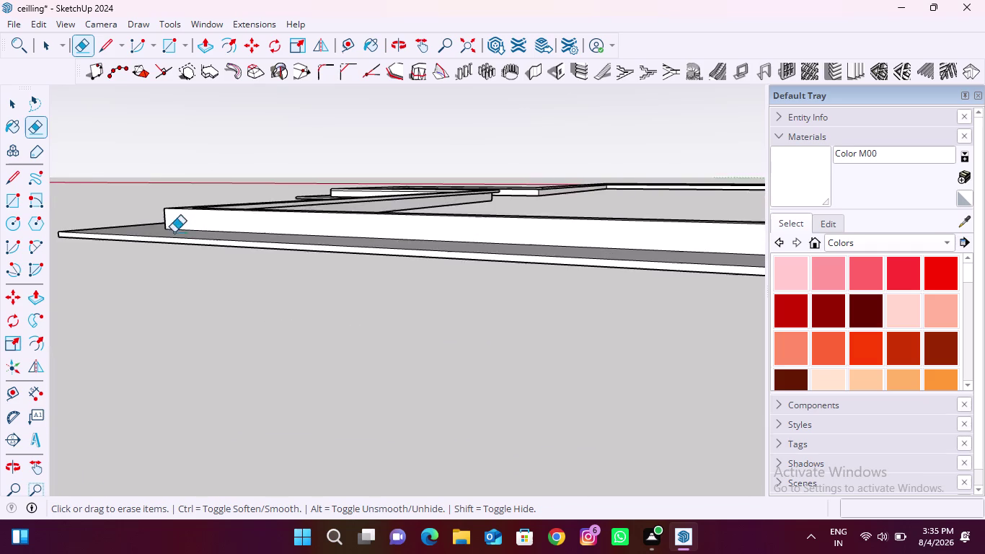
scroll(up, 3)
Erase the remaining stray edges on the strip top, inside corner and band face.
middle_drag(162, 227, 489, 230)
scroll(up, 3)
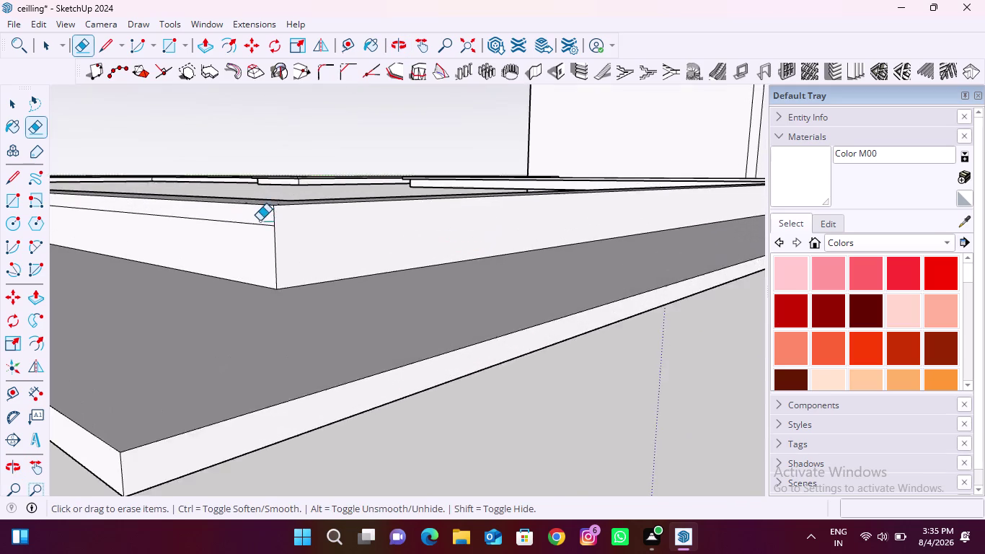
scroll(up, 3)
drag(258, 221, 259, 252)
scroll(down, 3)
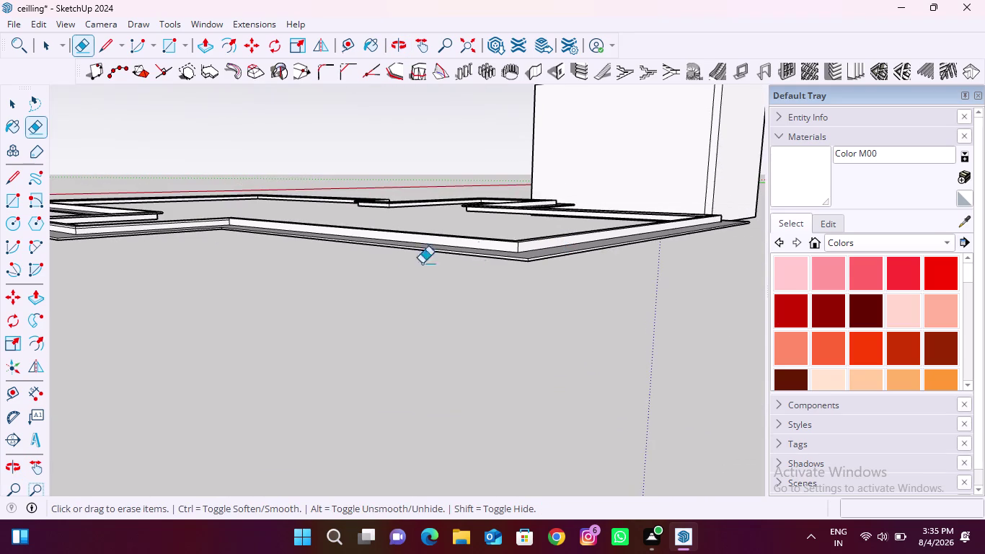
scroll(up, 3)
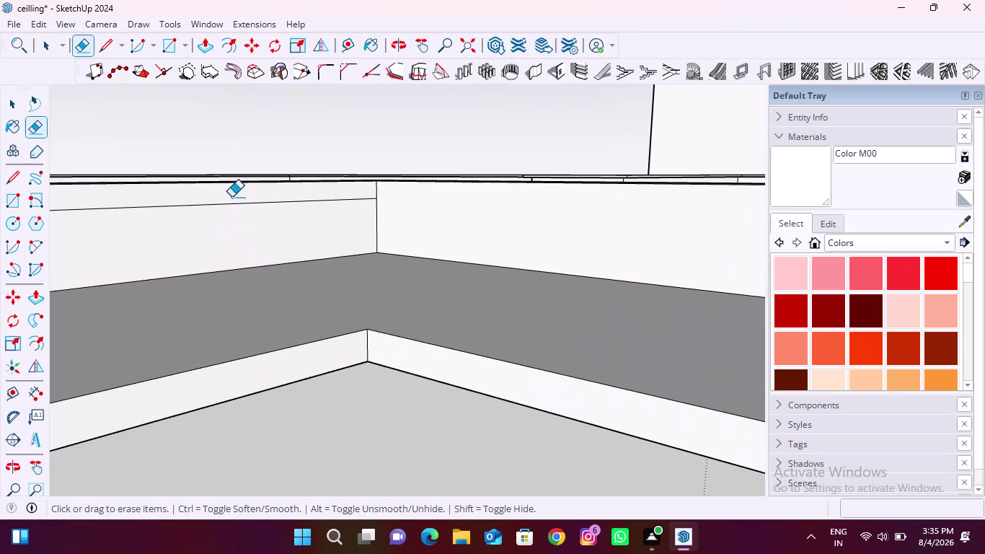
drag(233, 196, 241, 220)
scroll(down, 3)
scroll(down, 3)
scroll(down, 3)
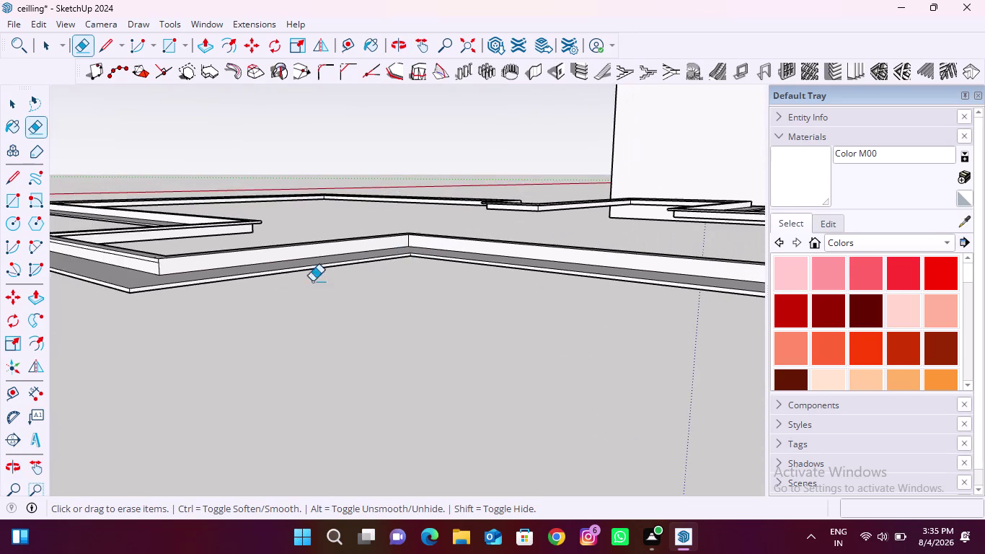
scroll(up, 3)
drag(202, 259, 201, 284)
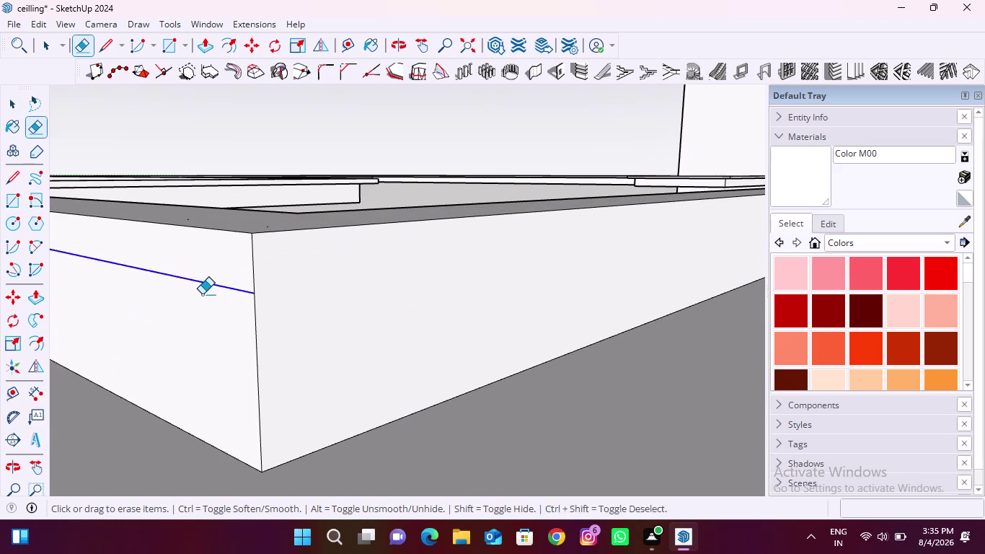
drag(202, 284, 202, 301)
scroll(down, 3)
middle_drag(186, 342, 313, 339)
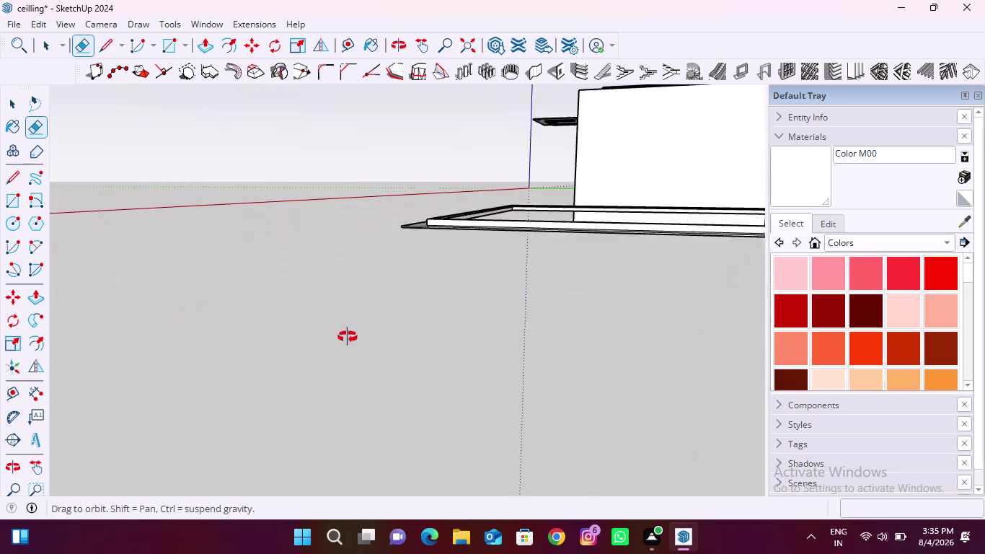
middle_drag(313, 339, 432, 333)
scroll(down, 3)
scroll(up, 3)
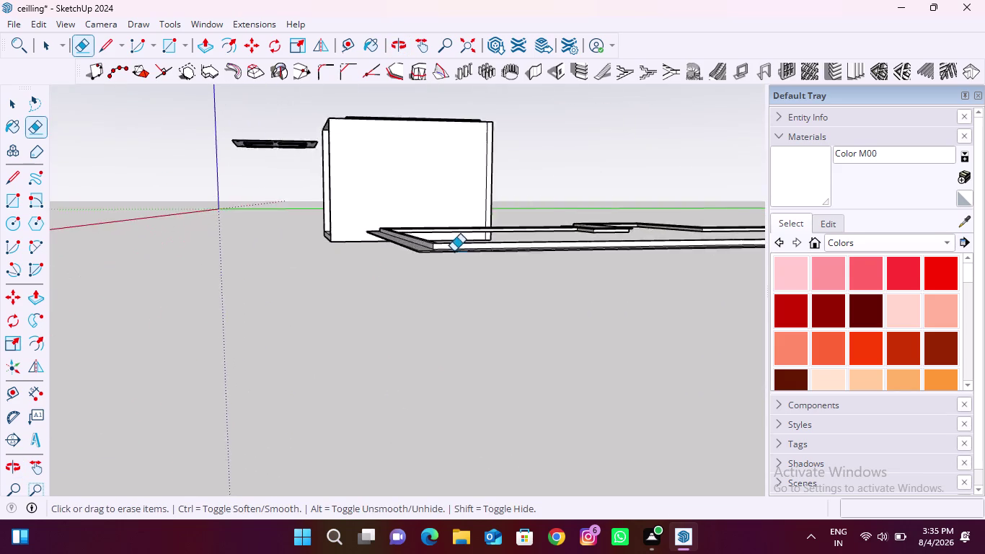
scroll(up, 3)
scroll(down, 3)
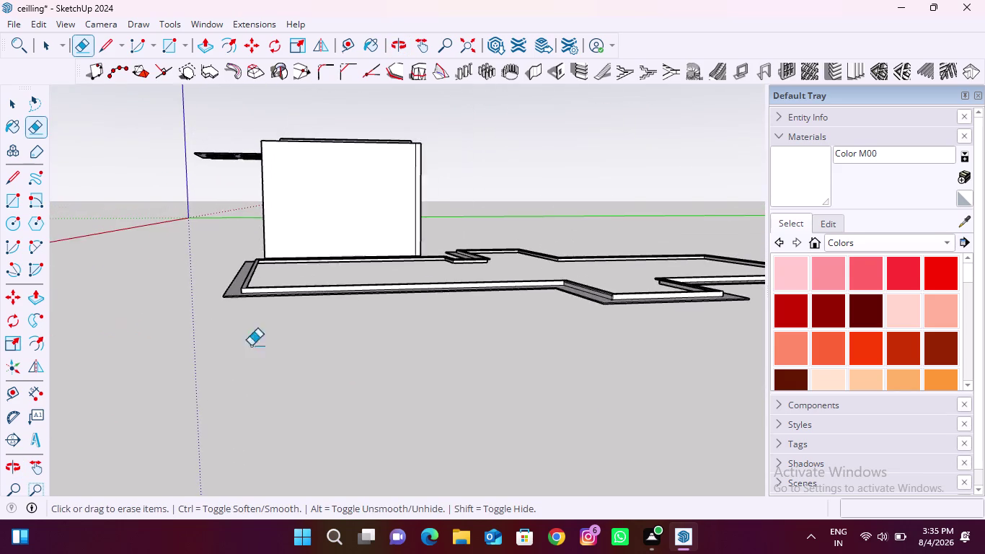
scroll(up, 3)
scroll(up, 3)
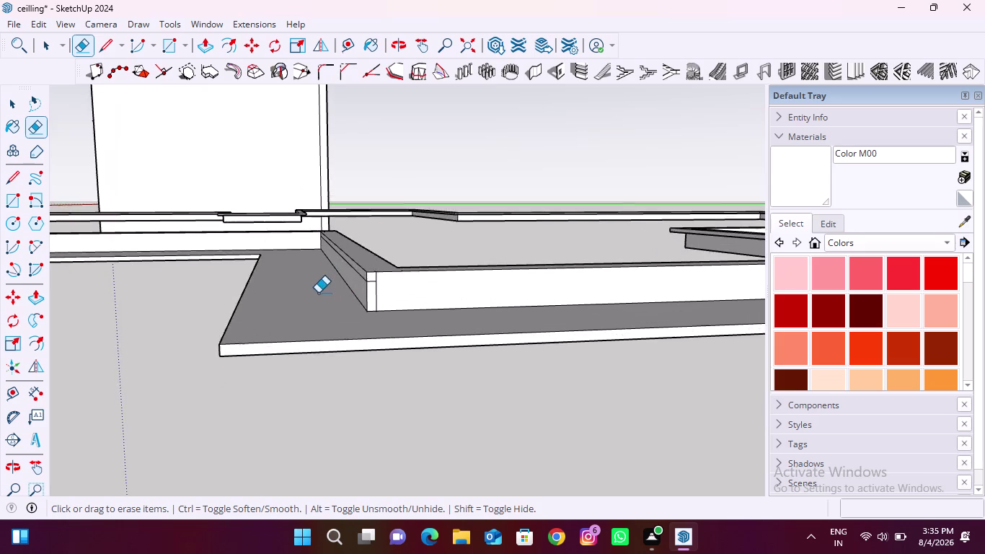
scroll(up, 3)
drag(381, 270, 386, 295)
drag(387, 292, 425, 284)
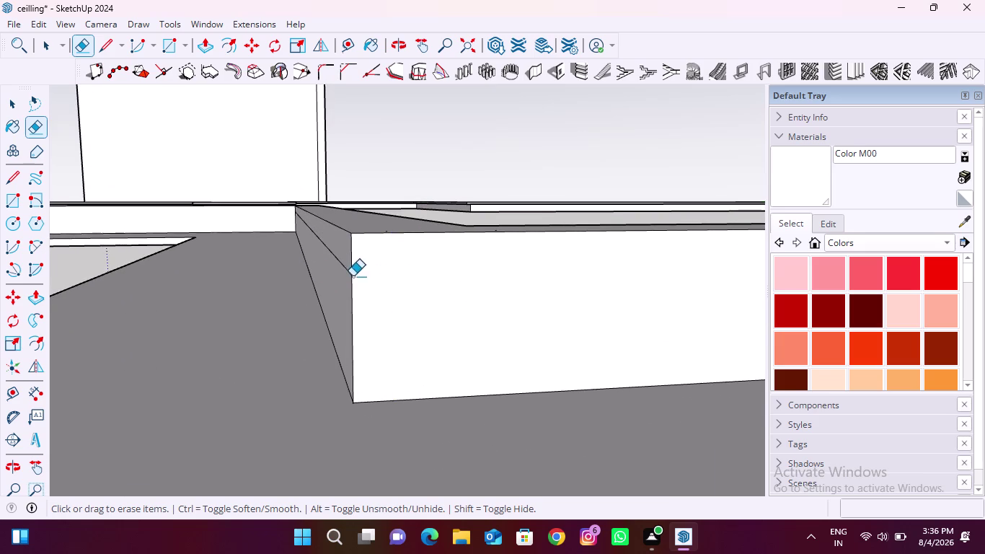
drag(334, 249, 337, 277)
middle_drag(313, 283, 380, 346)
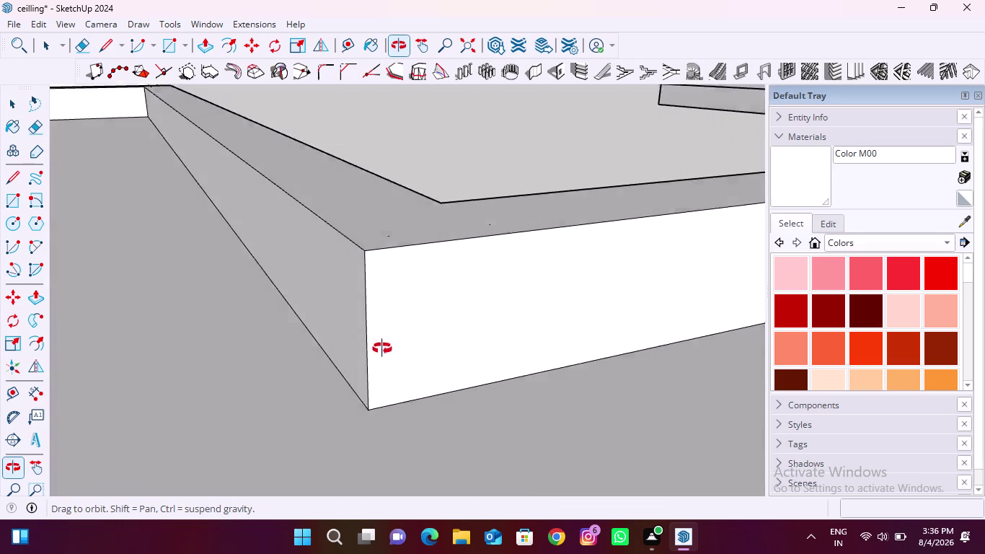
middle_drag(381, 347, 385, 352)
scroll(down, 3)
middle_drag(250, 314, 335, 331)
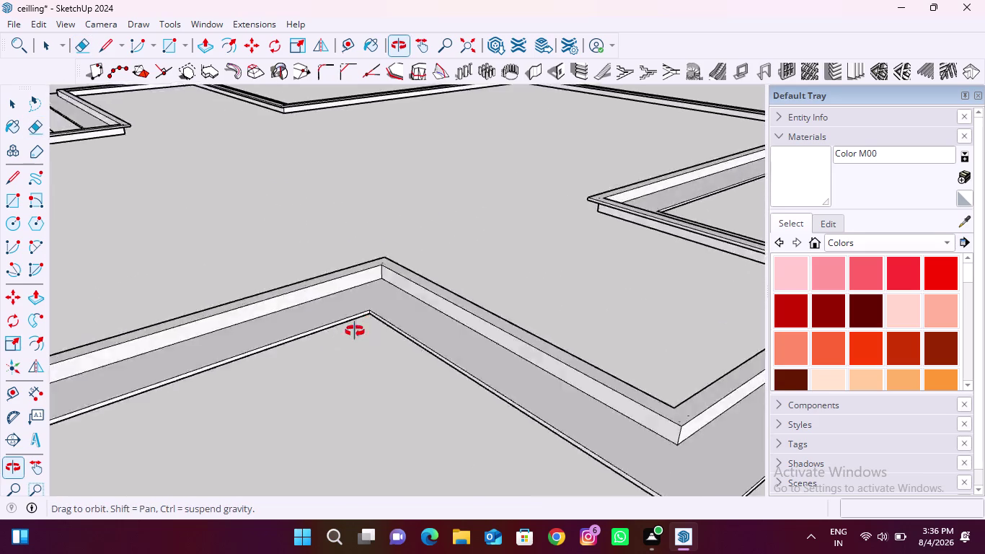
middle_drag(335, 331, 436, 316)
scroll(down, 3)
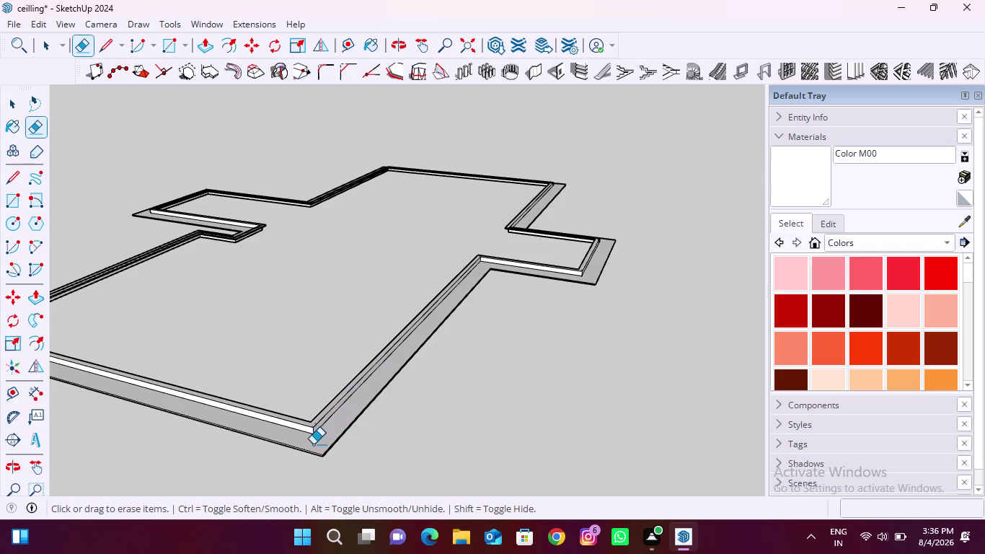
middle_drag(312, 445, 285, 260)
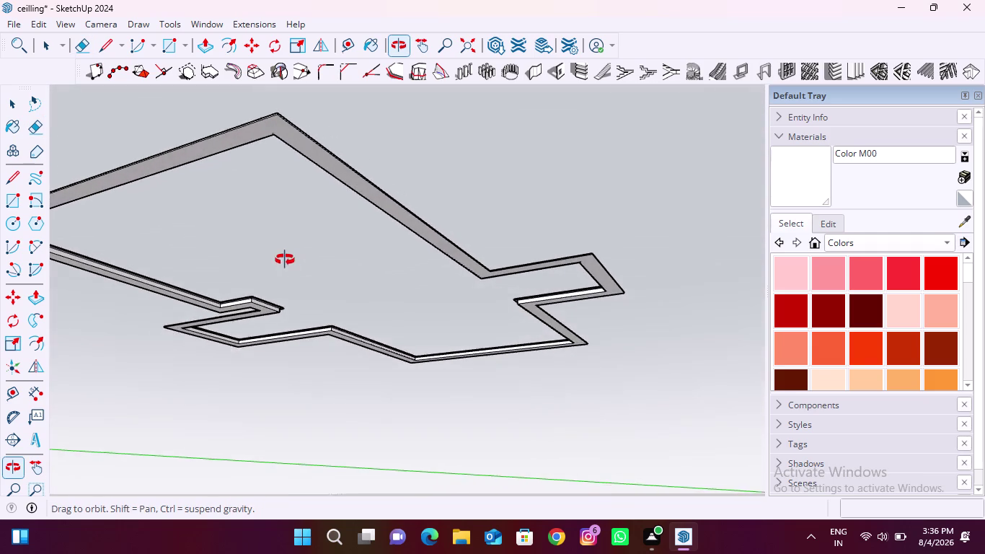
middle_drag(285, 261, 281, 258)
scroll(up, 3)
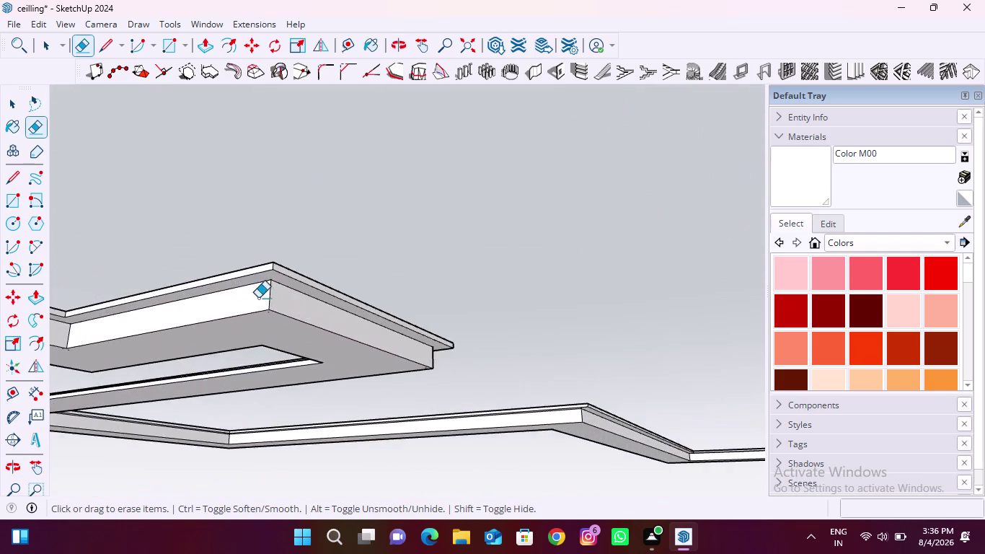
scroll(up, 3)
middle_drag(290, 260, 344, 414)
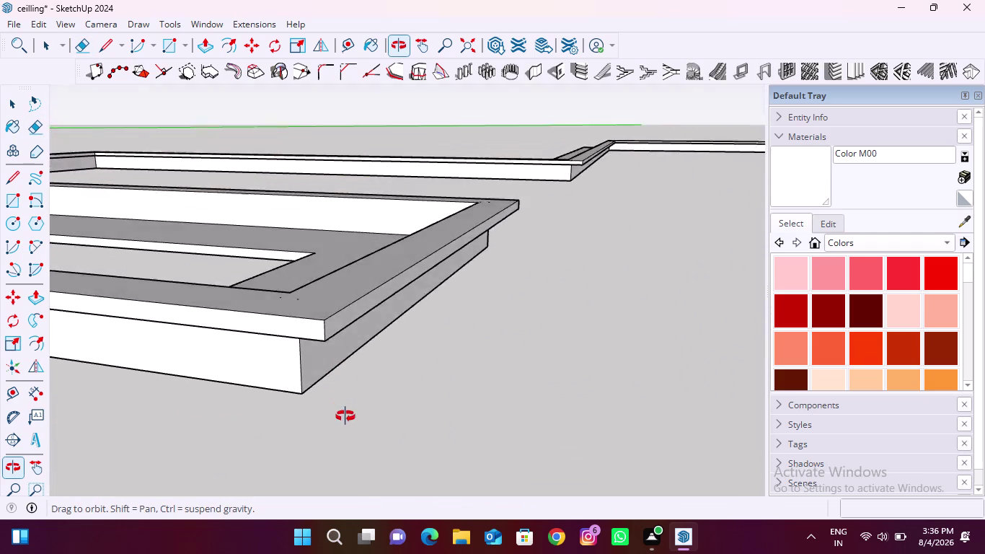
middle_drag(344, 414, 358, 443)
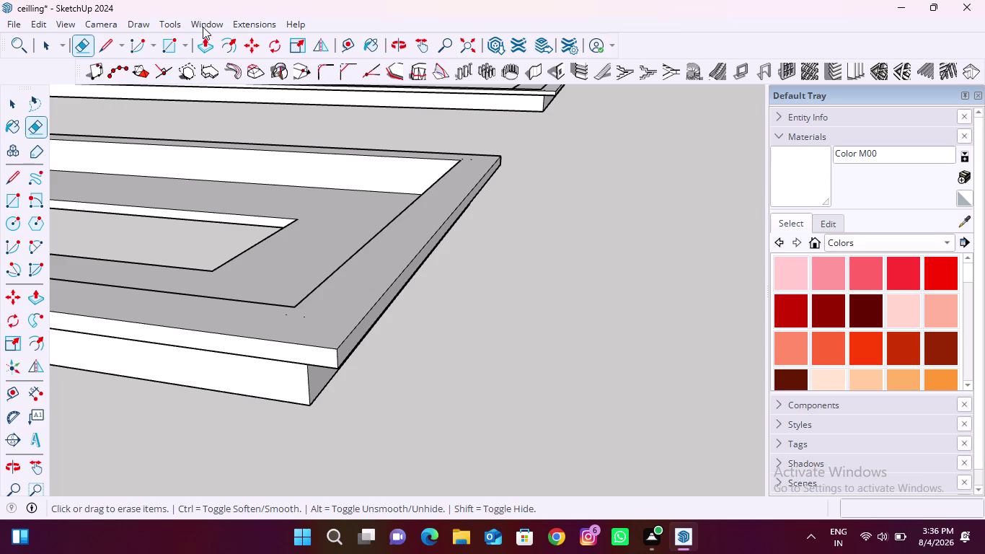
scroll(down, 3)
scroll(down, 3)
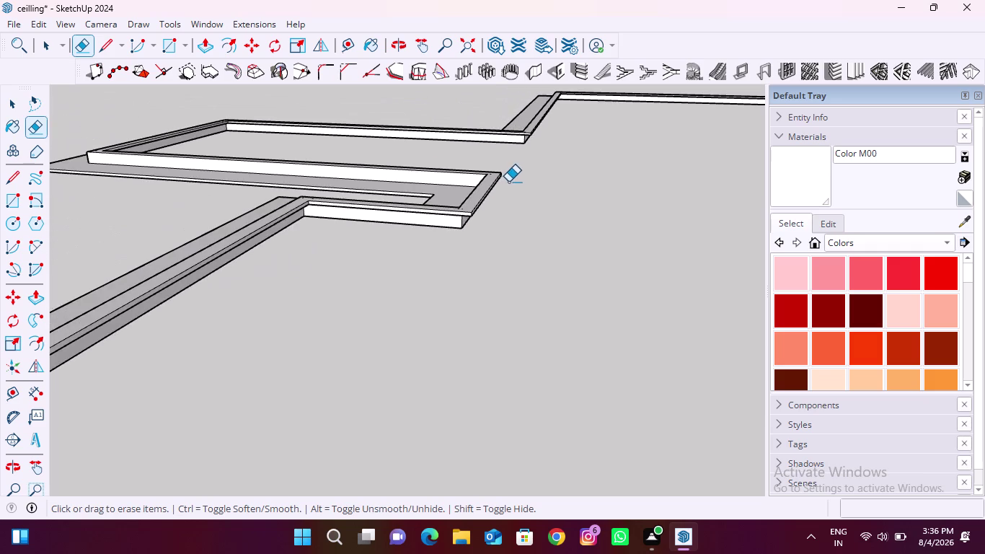
scroll(down, 3)
scroll(down, 3)
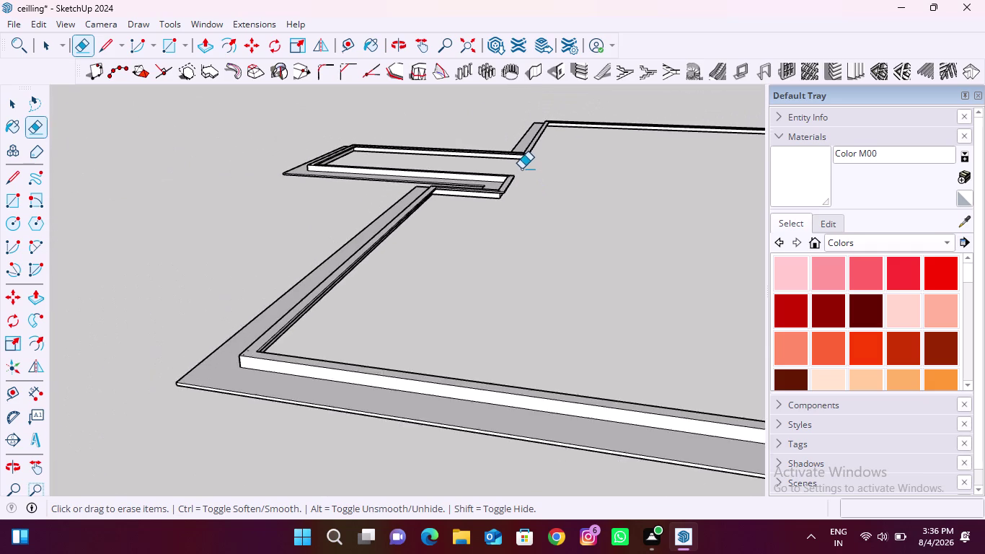
scroll(down, 3)
middle_drag(378, 293, 276, 335)
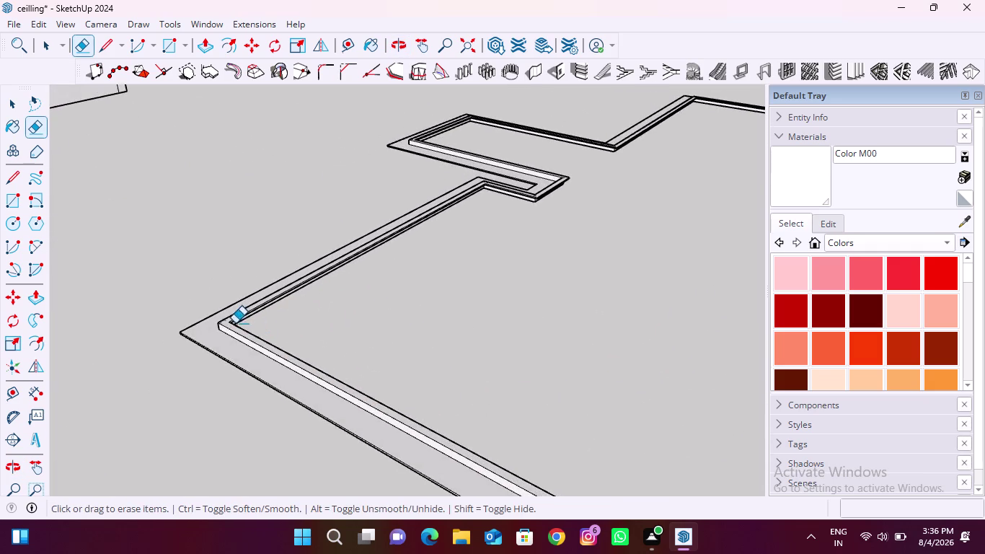
scroll(up, 3)
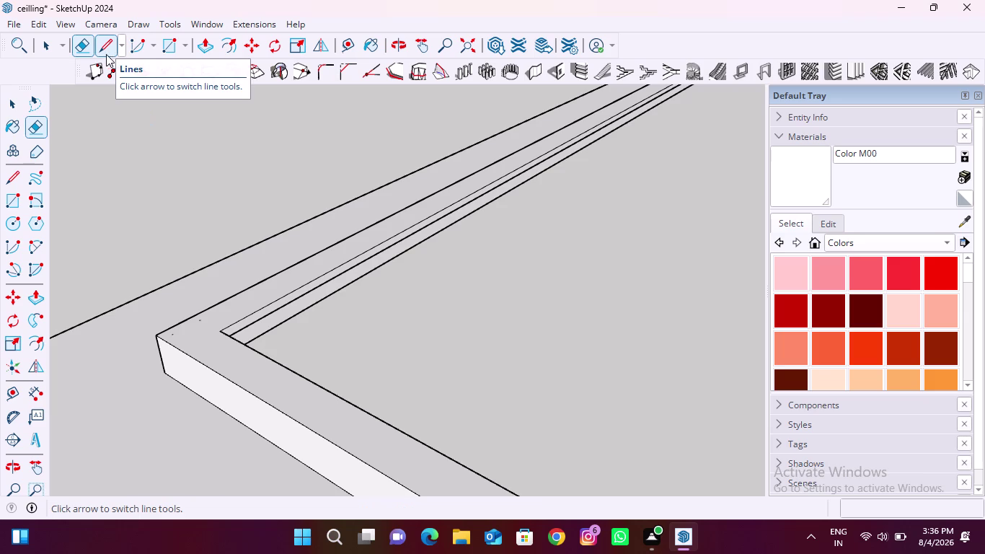
Draw a closed 12 mm square outline with lines at the band's inner corner.
click(103, 49)
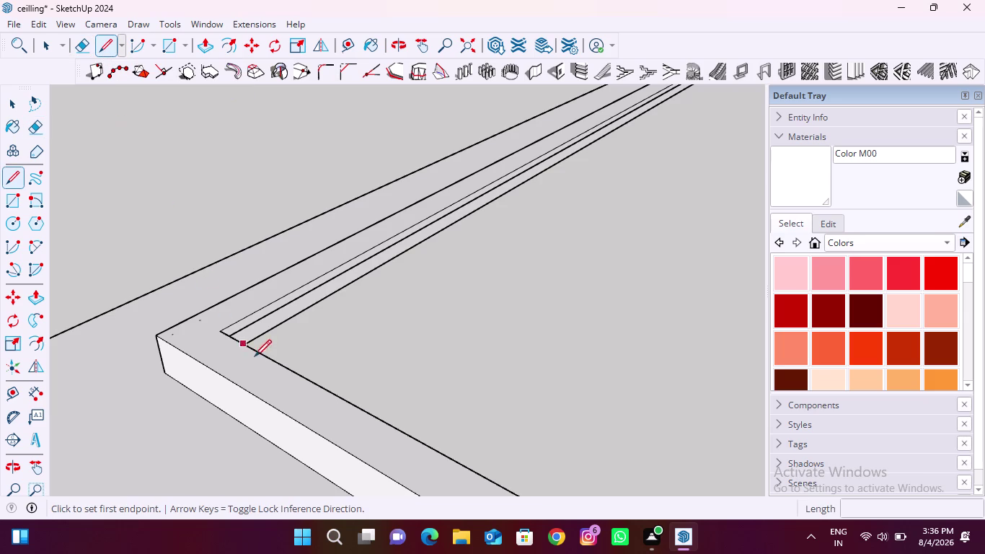
scroll(up, 3)
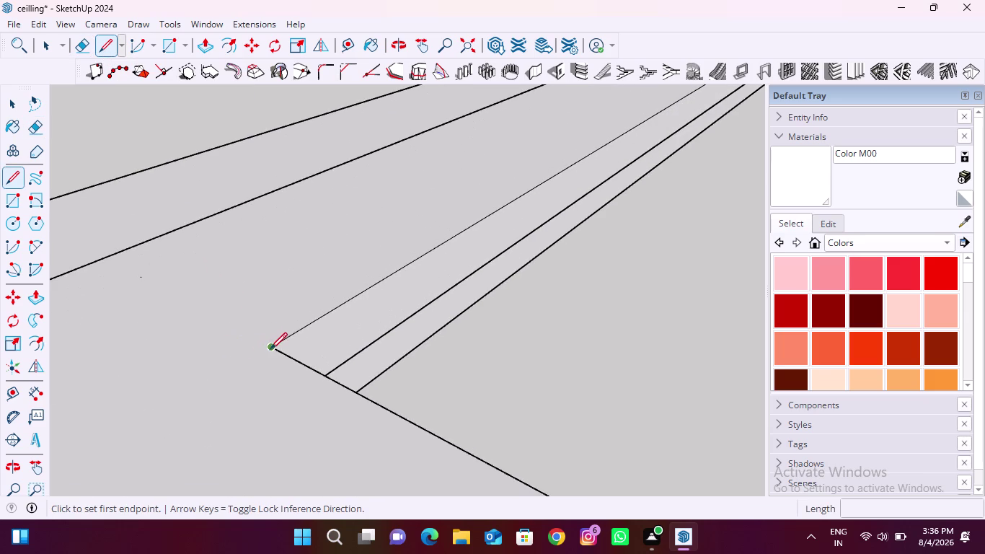
click(272, 345)
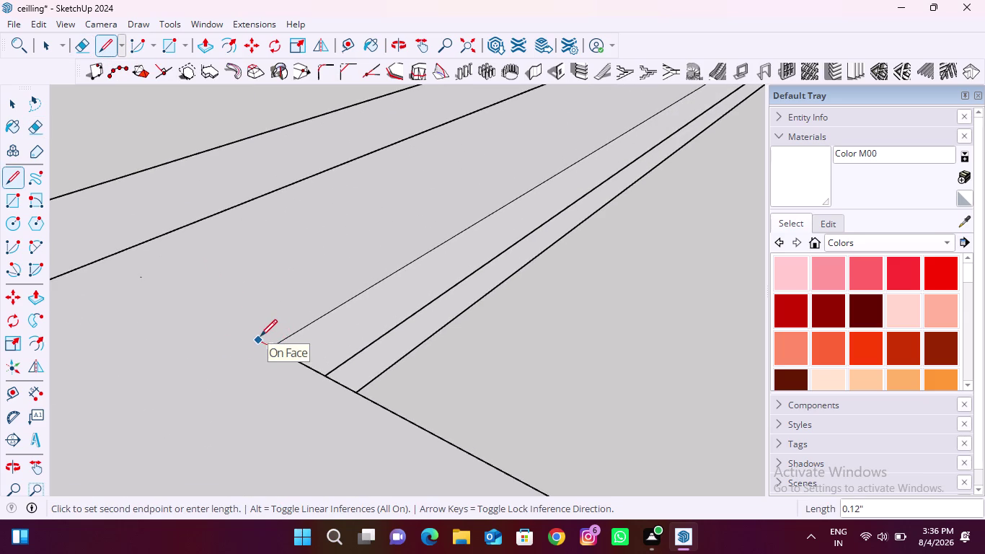
text(12)
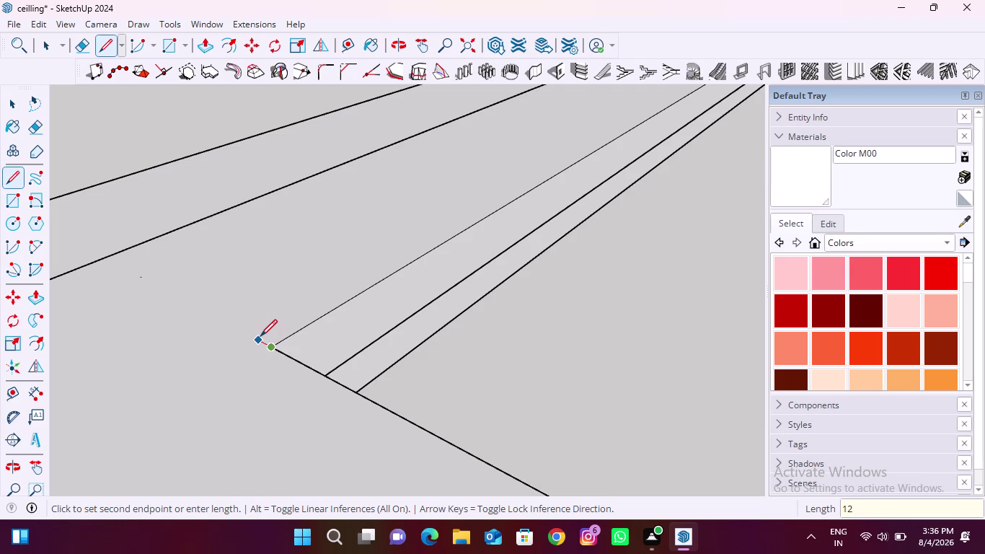
text(mm)
key(Return)
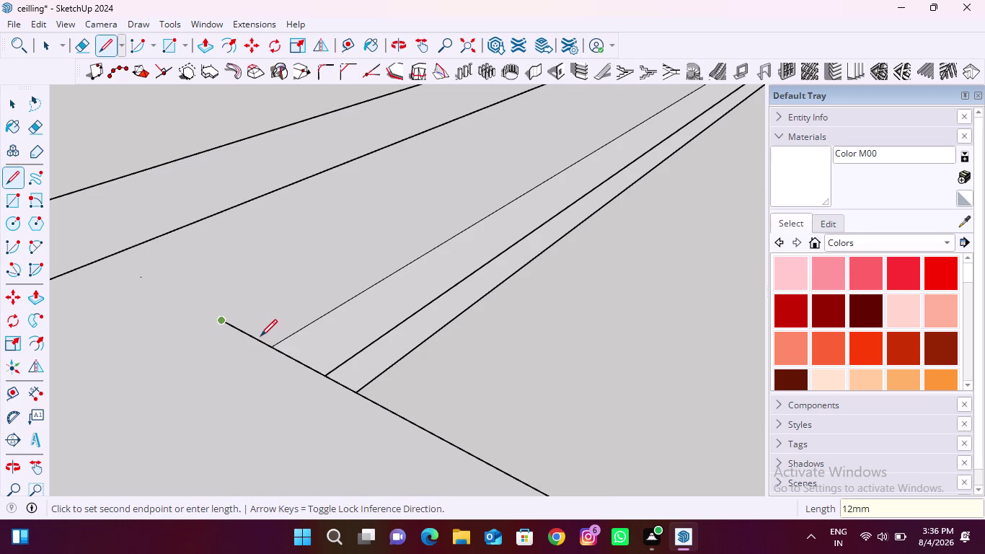
click(285, 283)
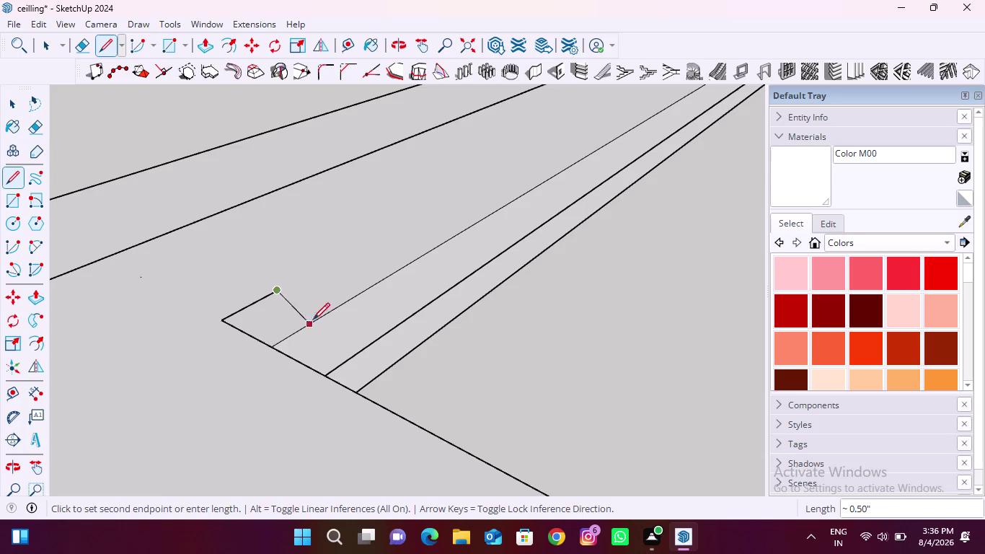
click(324, 317)
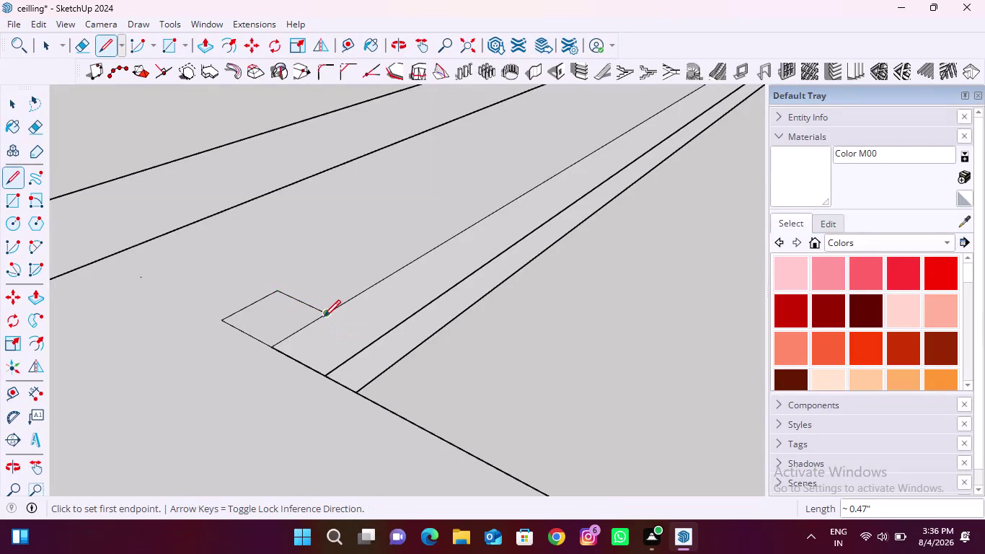
key(space)
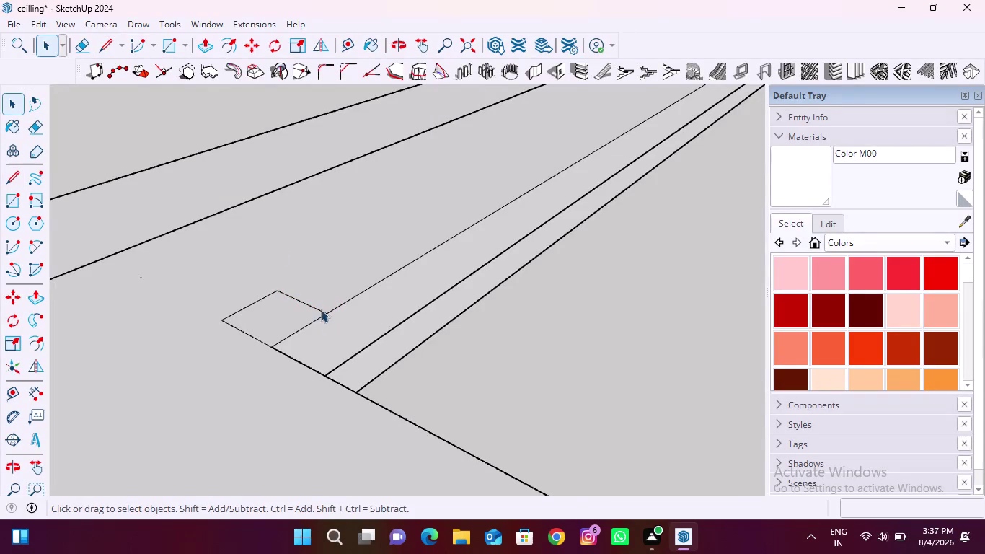
Push/pull the small square face up 1.5 inches into a raised corner block.
click(197, 45)
click(279, 304)
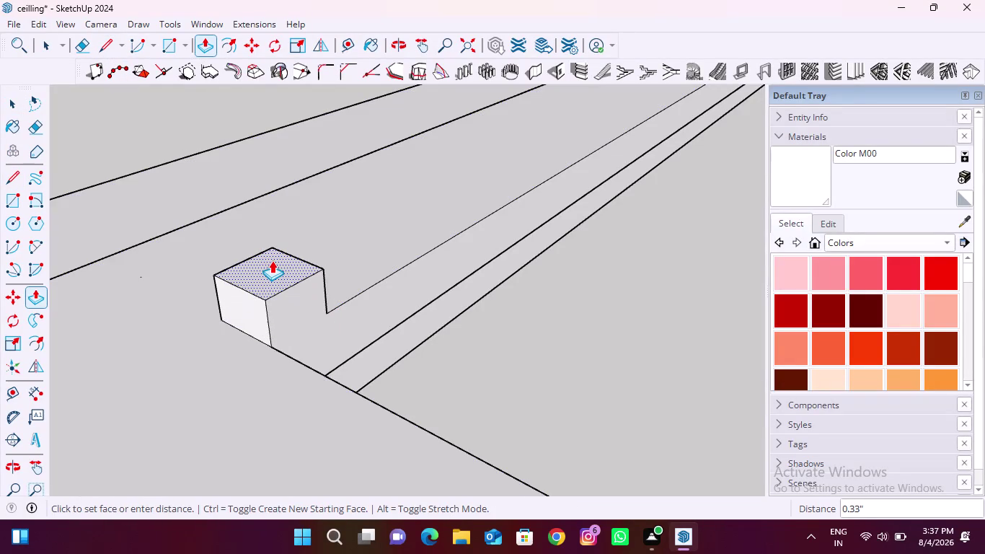
text(1)
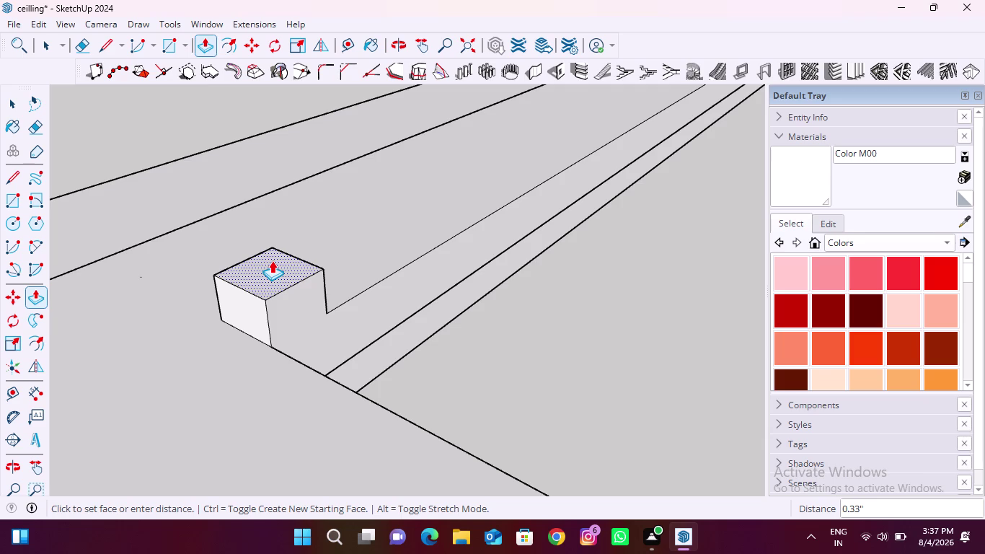
text(.5")
key(Return)
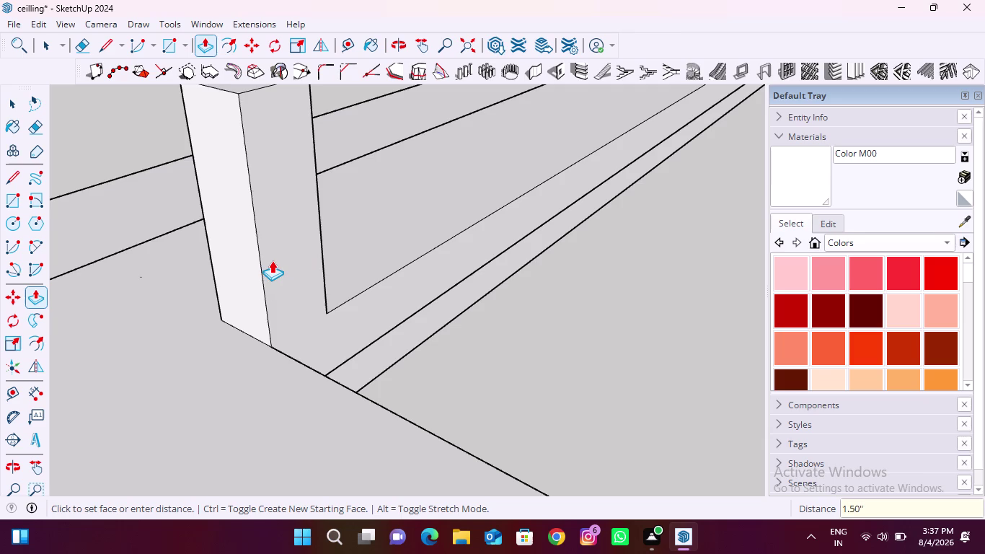
scroll(down, 3)
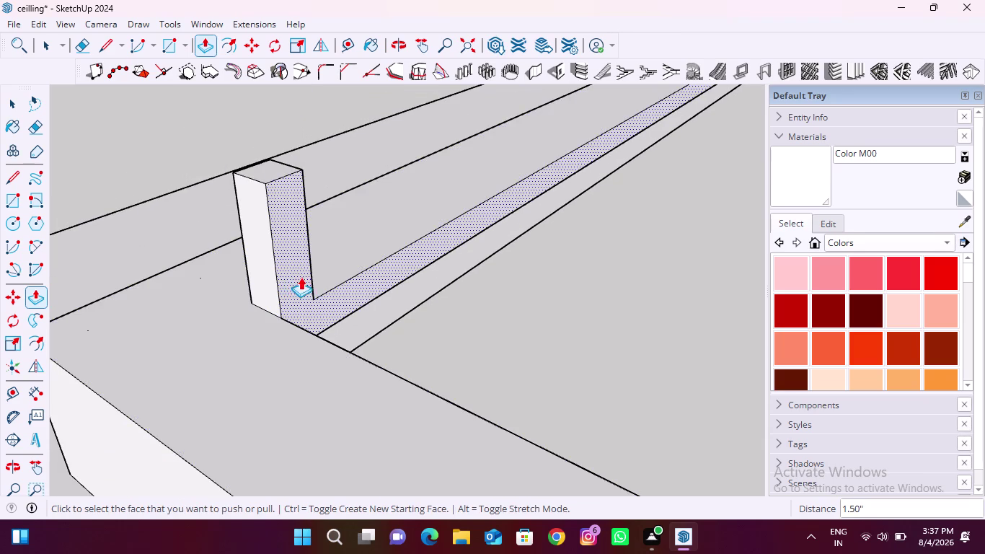
middle_drag(311, 275, 109, 278)
middle_drag(432, 277, 175, 258)
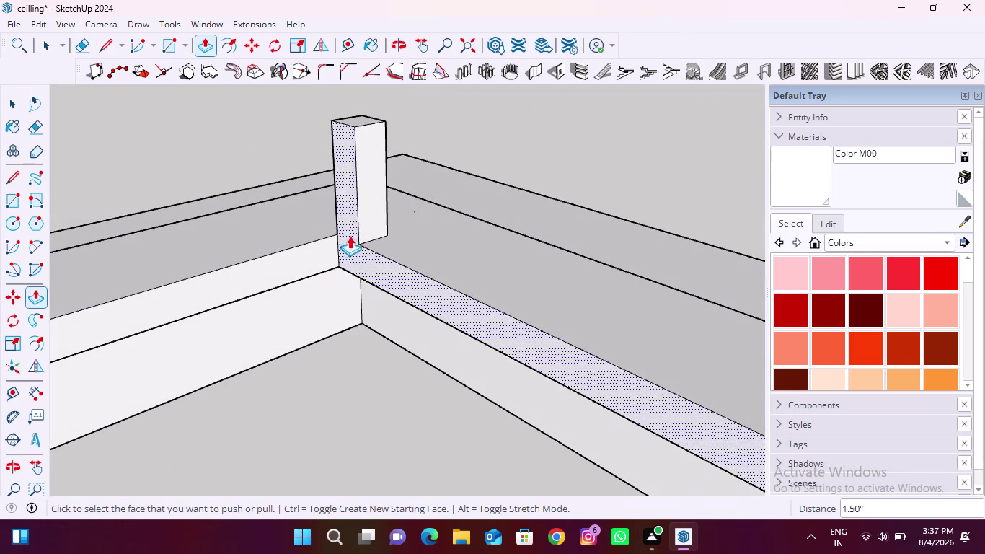
click(369, 199)
scroll(down, 3)
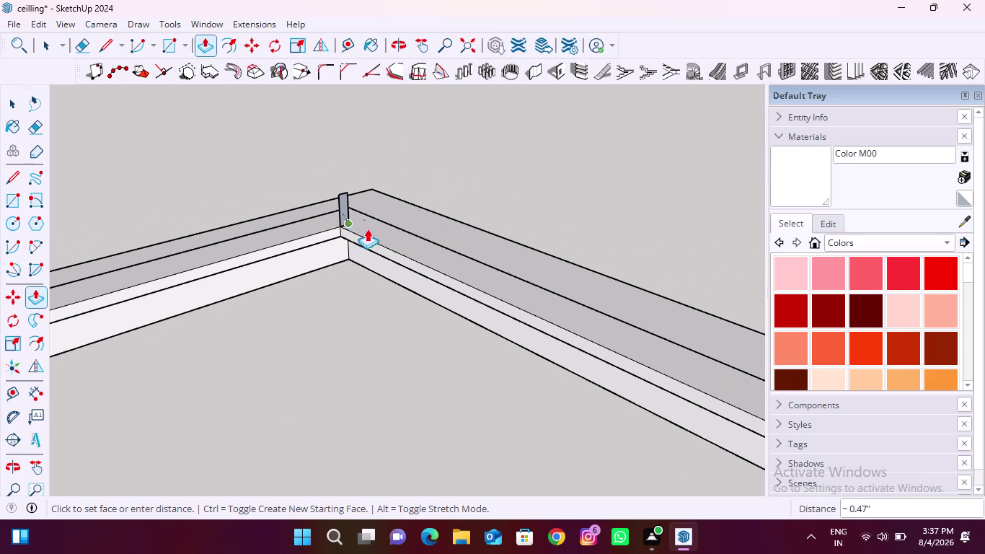
scroll(down, 3)
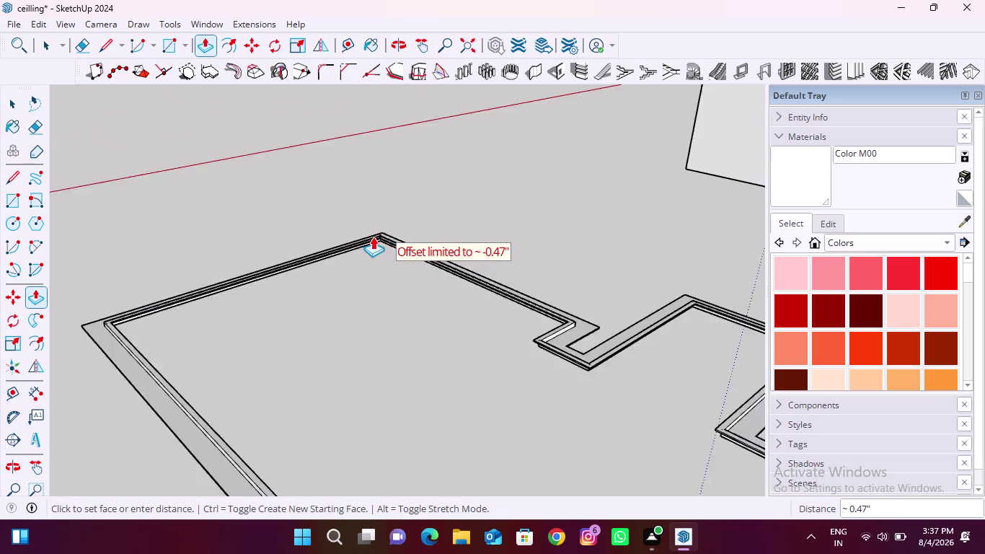
scroll(down, 3)
scroll(up, 3)
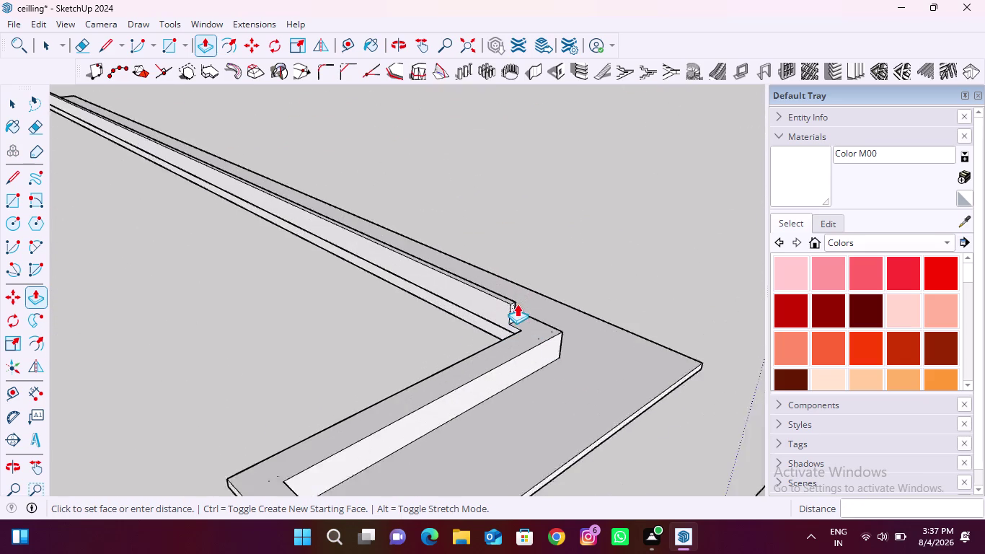
scroll(up, 3)
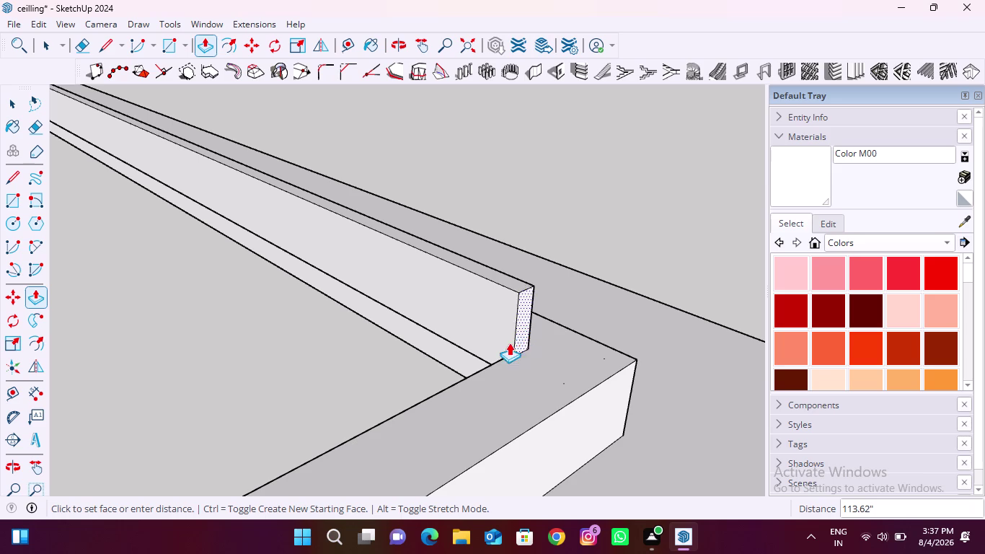
Pull the raised strip's end face out by 12 mm and check the result.
click(453, 386)
middle_drag(501, 359, 642, 356)
scroll(up, 3)
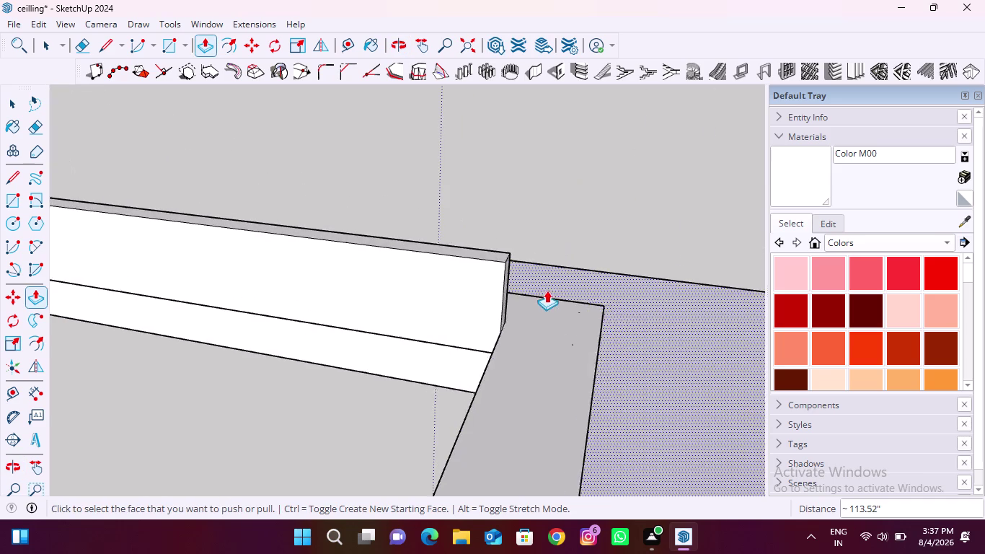
scroll(up, 3)
middle_drag(488, 333, 416, 360)
scroll(up, 3)
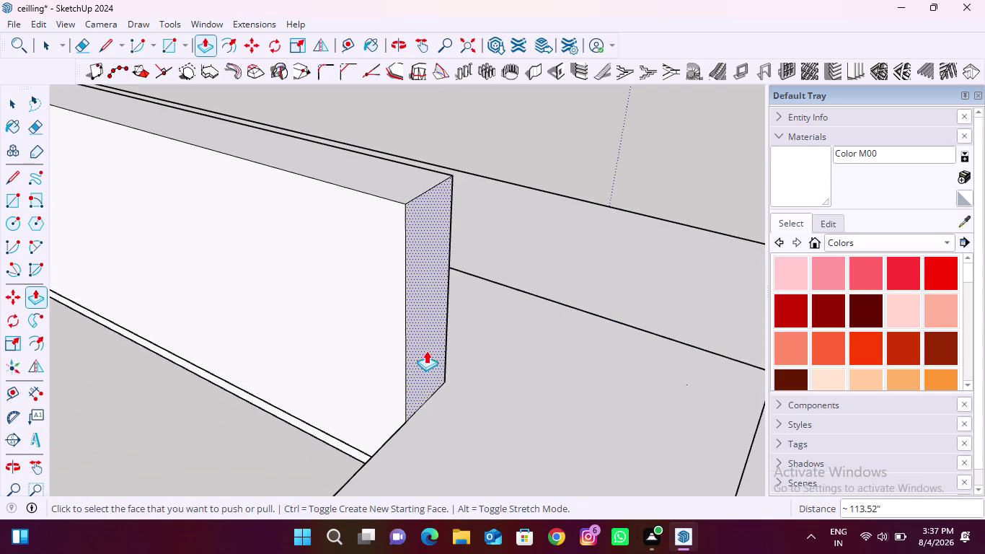
click(426, 351)
text(12)
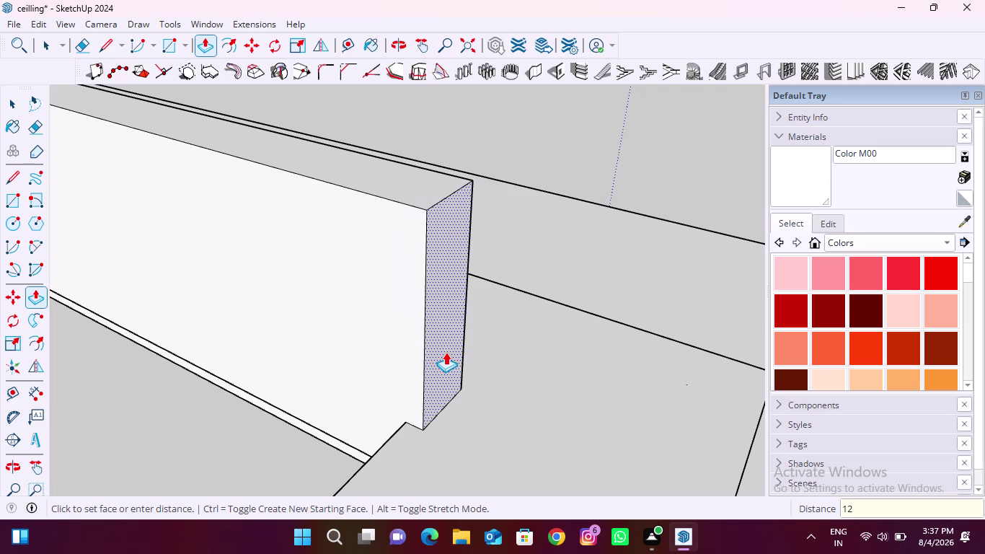
text(mm)
key(Return)
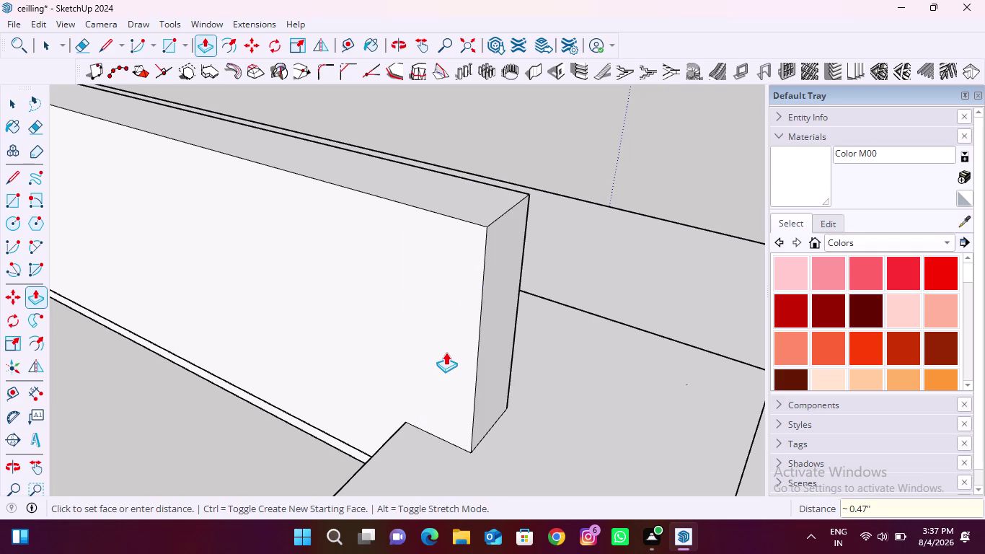
scroll(down, 3)
middle_drag(450, 433, 454, 430)
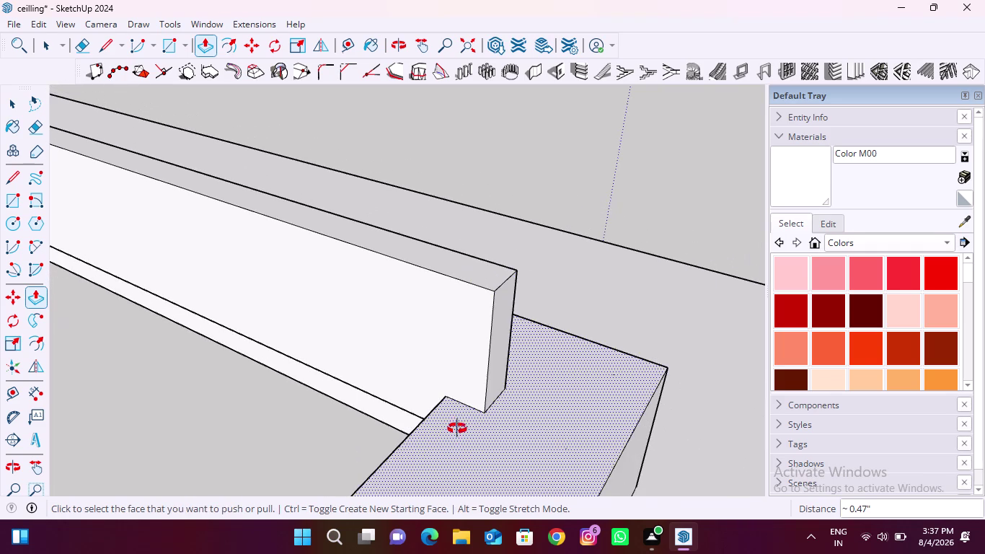
middle_drag(455, 430, 593, 359)
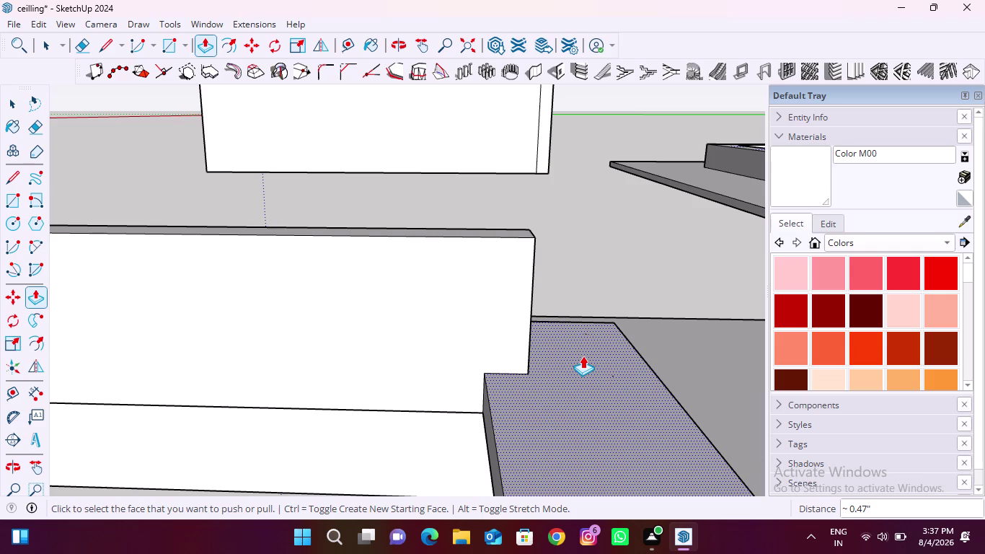
Undo the last change, then extend the first cornice strip's end face by 12 mm.
key(ctrl+z)
middle_drag(506, 349, 289, 362)
scroll(up, 3)
click(398, 328)
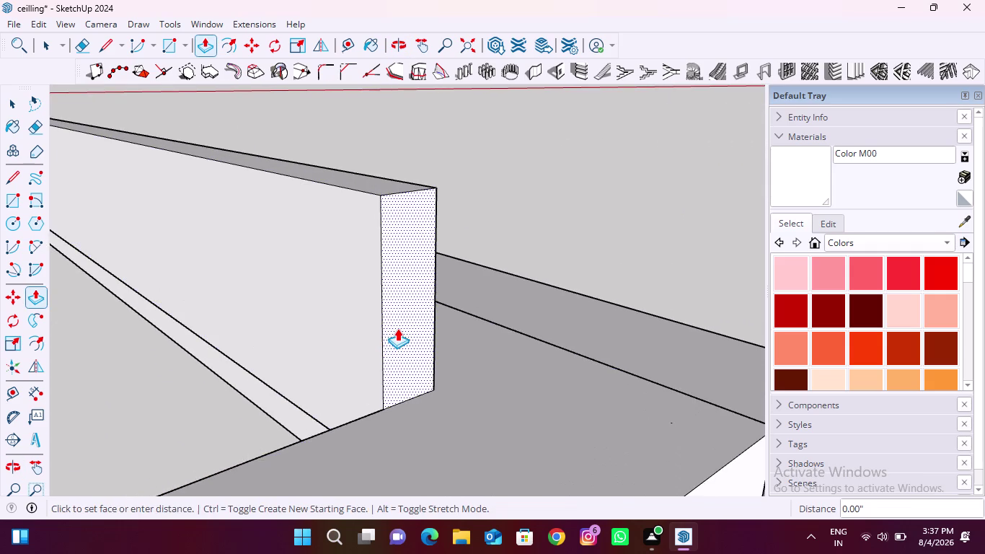
text(12)
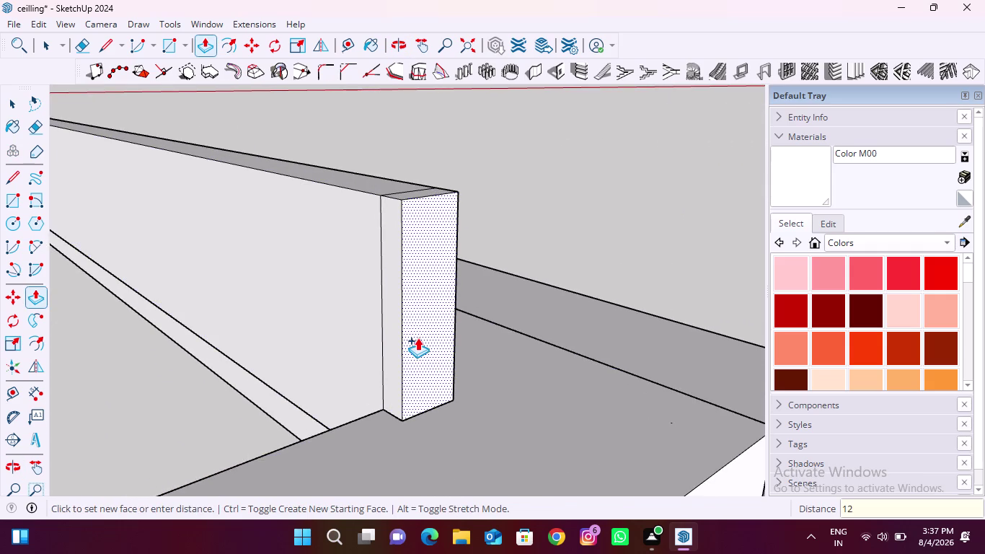
text(mm)
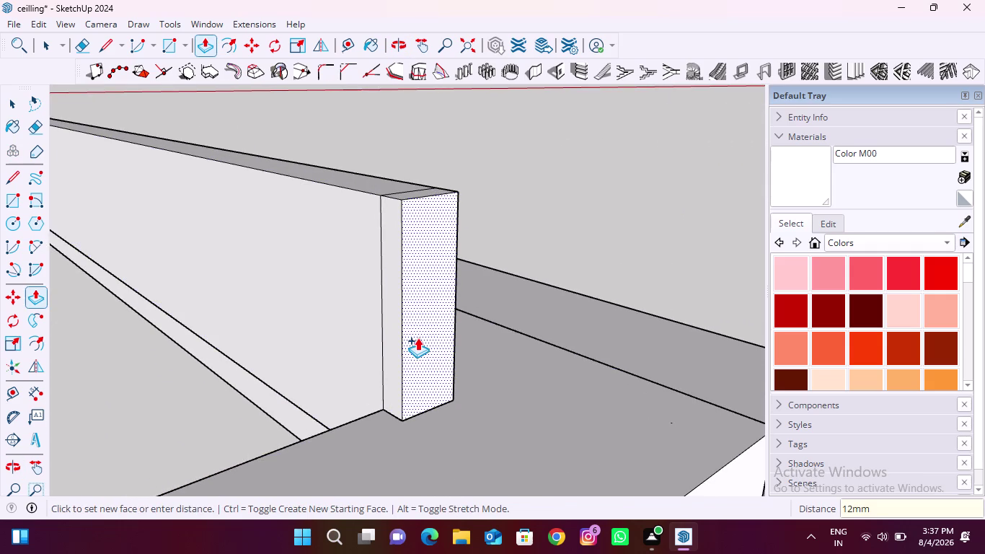
key(Return)
Push the adjoining strip's end face out to close that corner.
click(412, 337)
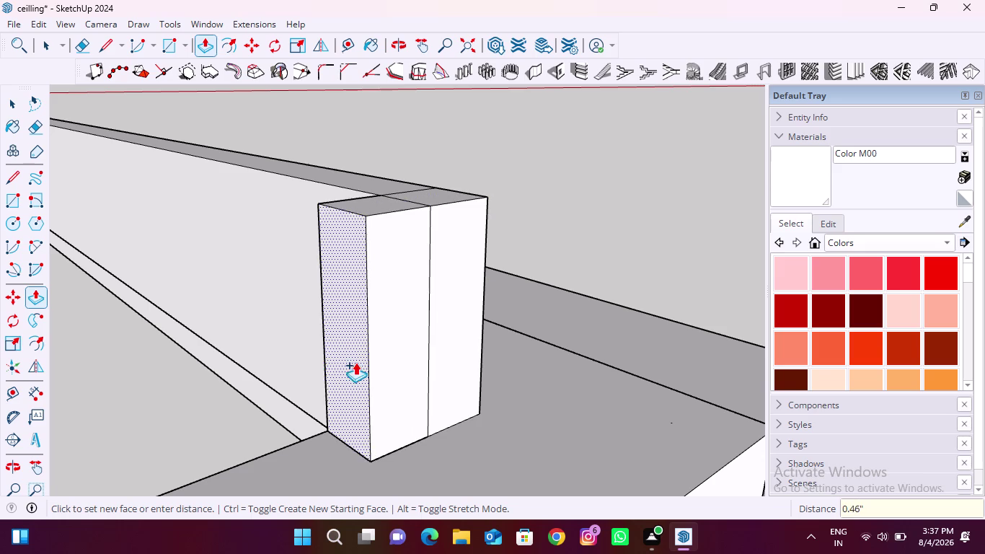
scroll(down, 3)
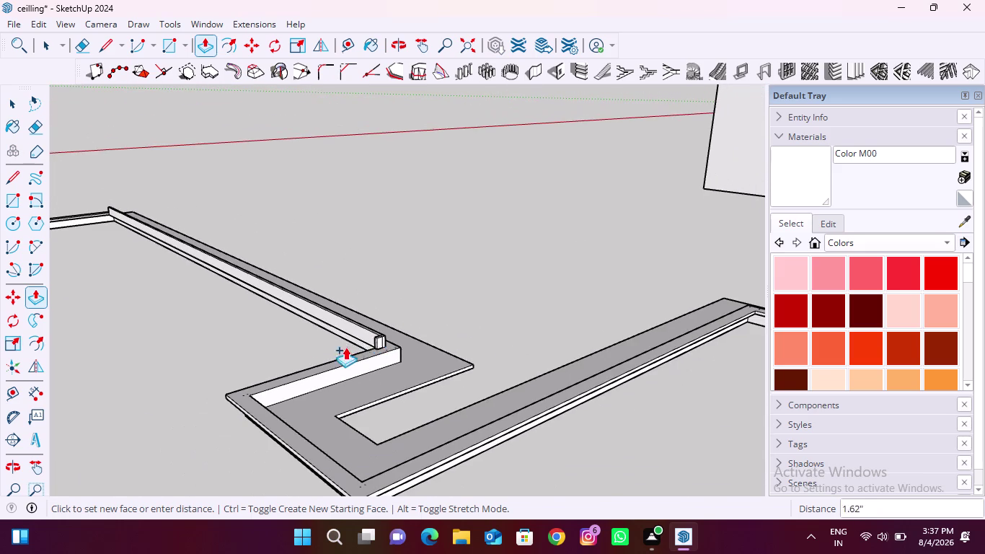
scroll(up, 3)
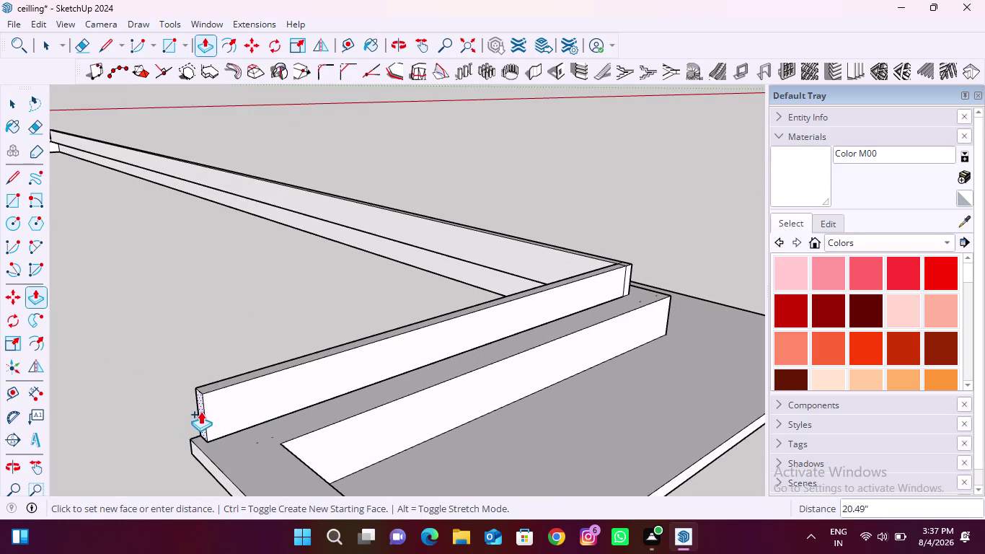
click(196, 451)
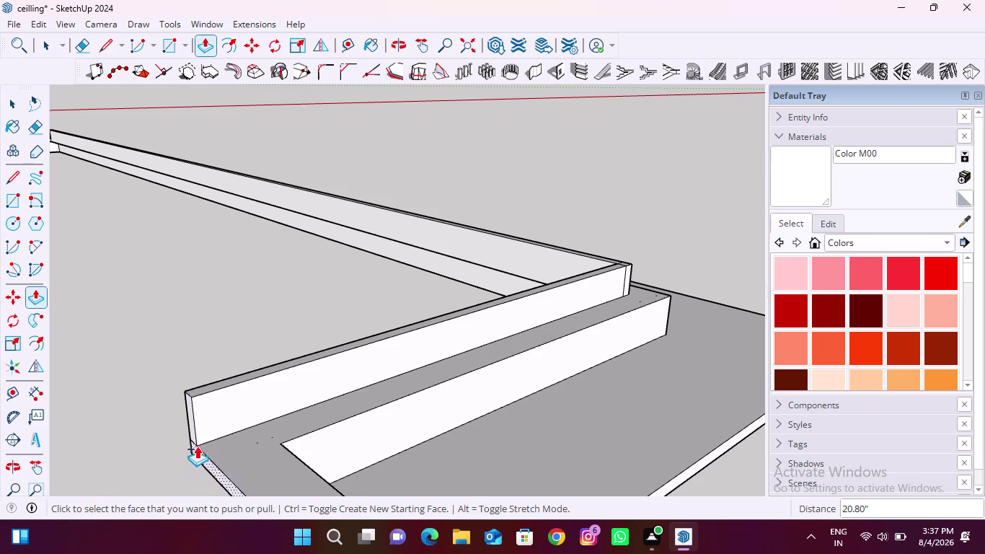
Lengthen the upper cornice strip's end by 12 mm.
scroll(up, 3)
click(187, 406)
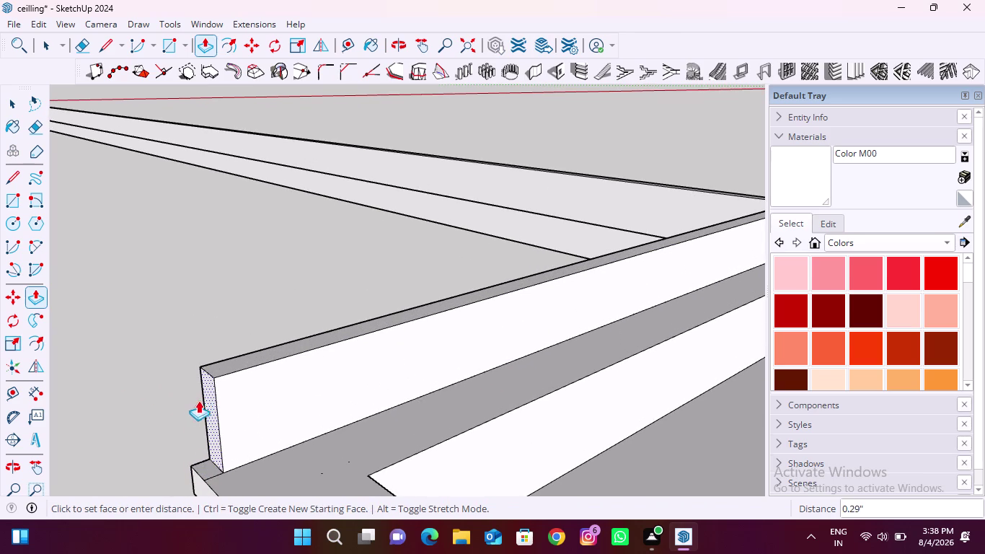
text(12)
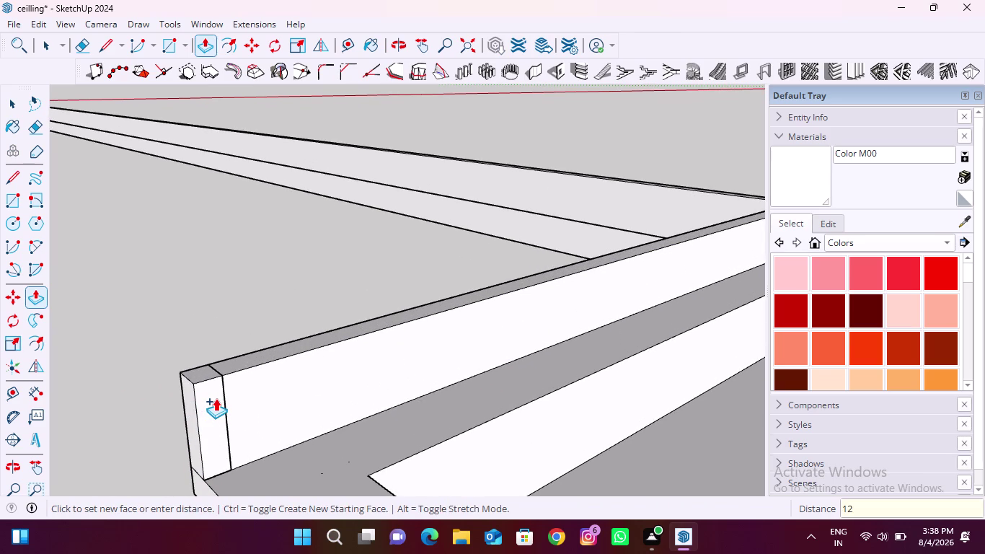
text(mm)
key(Return)
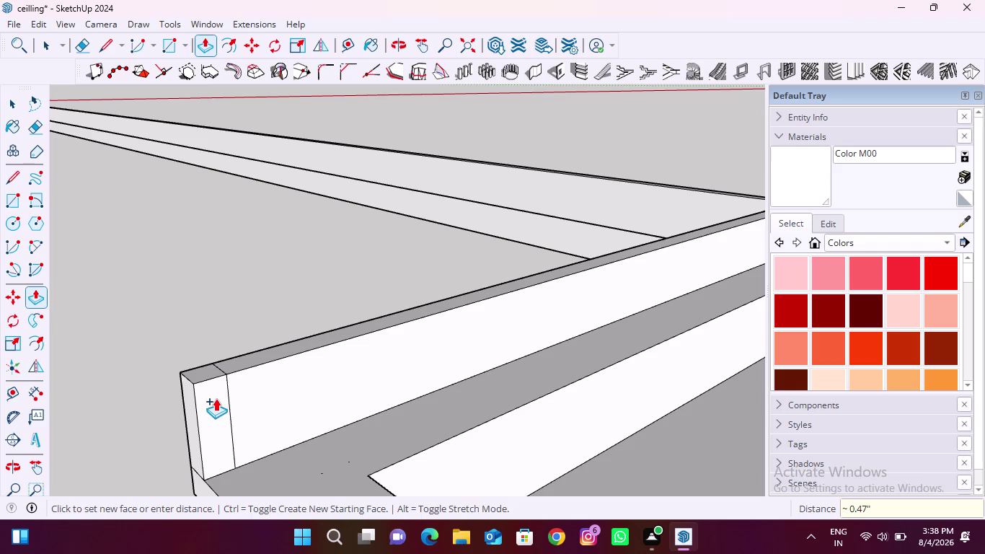
Push the next strip's end face out to meet the corner.
click(215, 411)
scroll(down, 3)
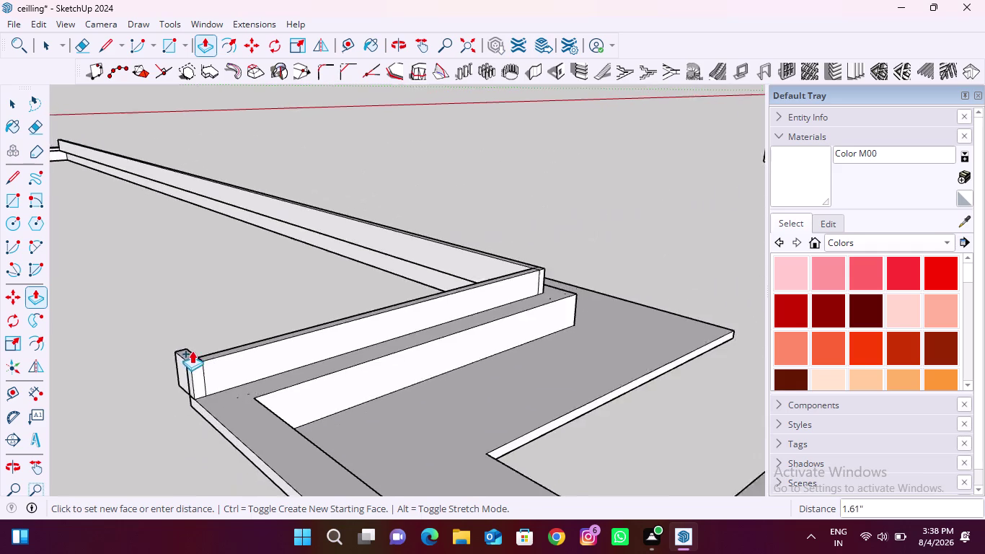
scroll(down, 3)
scroll(up, 3)
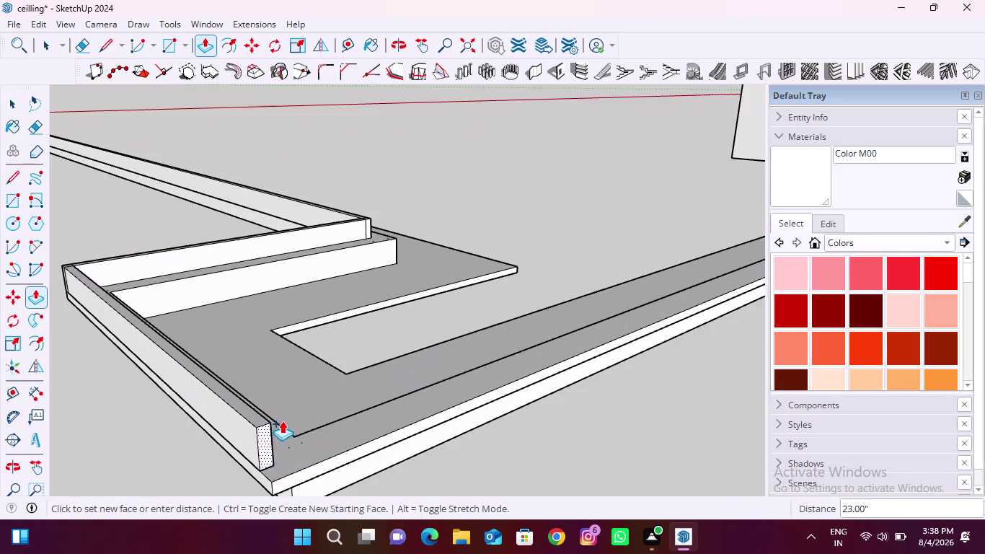
scroll(up, 3)
scroll(down, 3)
scroll(up, 3)
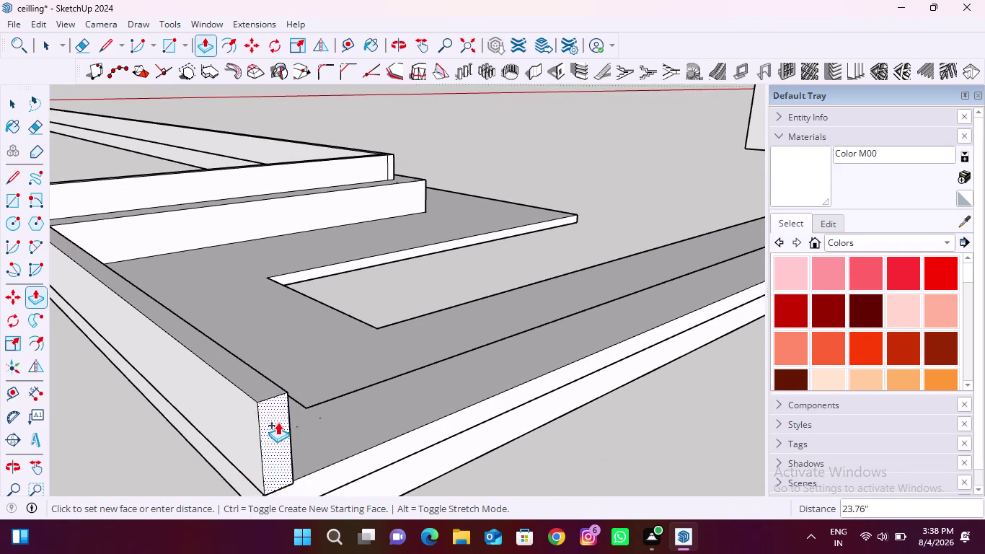
scroll(down, 3)
scroll(up, 3)
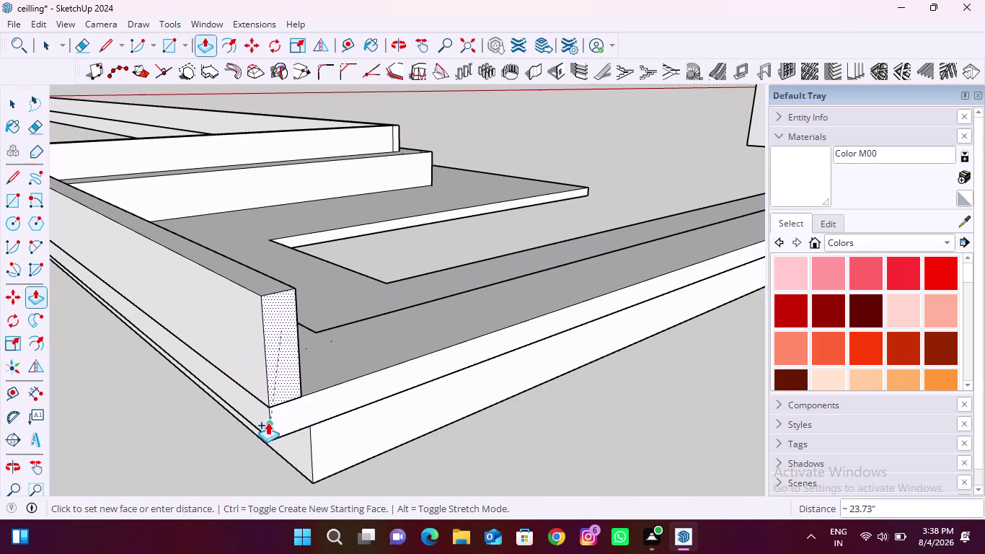
click(268, 421)
Extend that strip end a further 12 mm and inspect the closed corner.
click(283, 357)
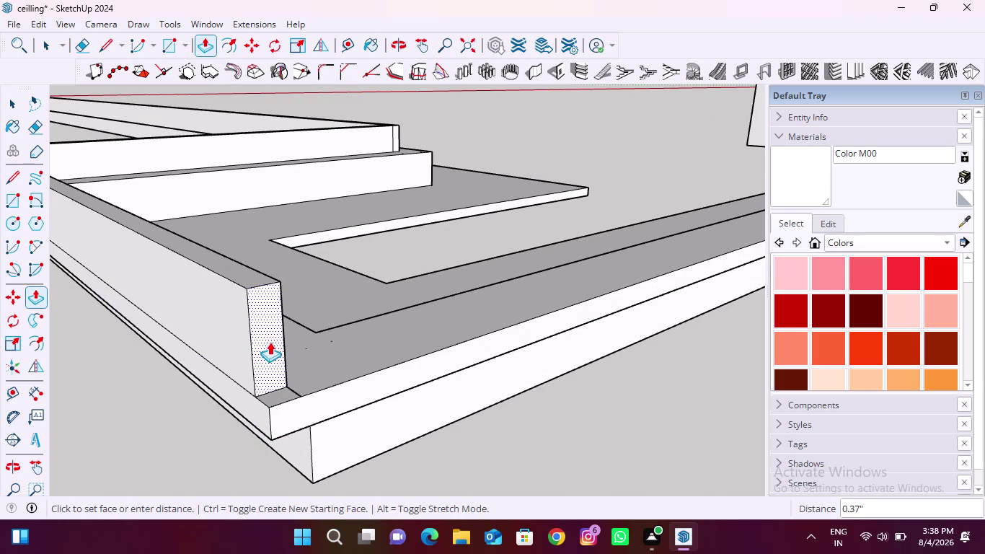
text(12)
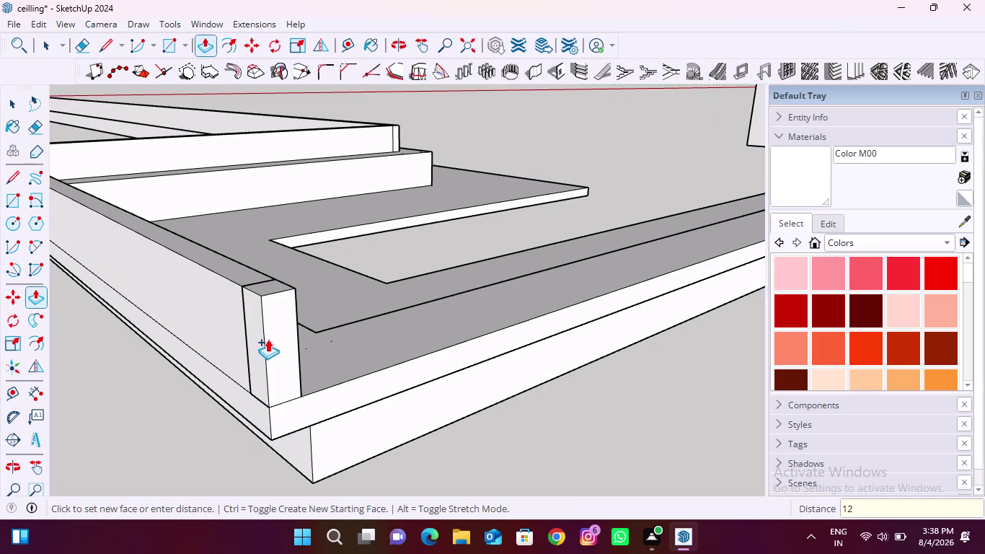
text(mm)
key(Return)
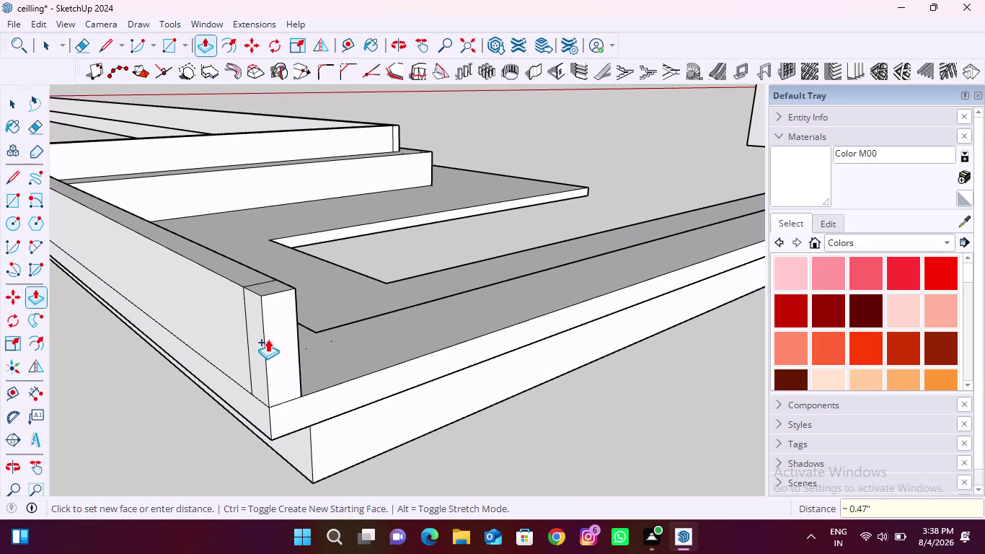
middle_drag(331, 372, 109, 439)
scroll(up, 3)
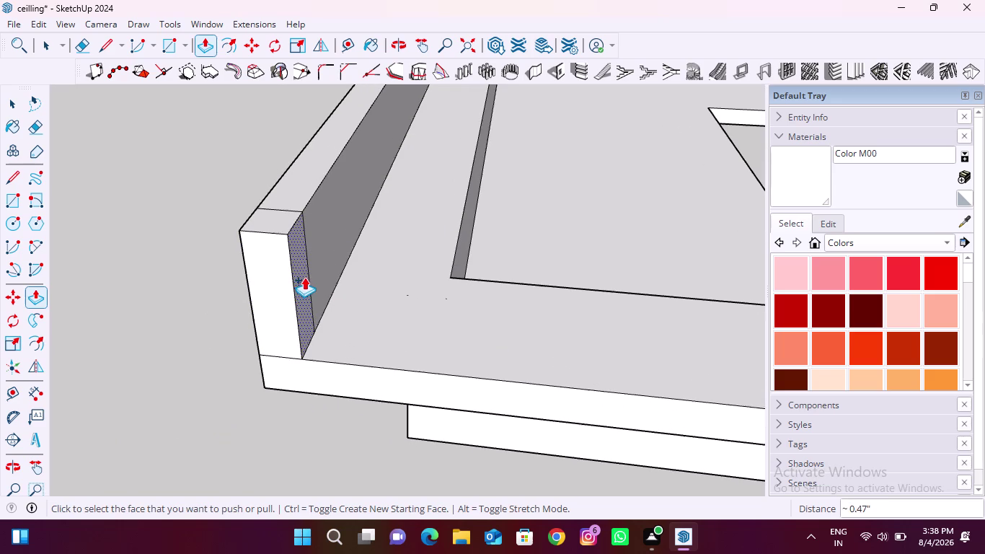
Push the inner strip's end face to the corner point.
click(304, 277)
scroll(down, 3)
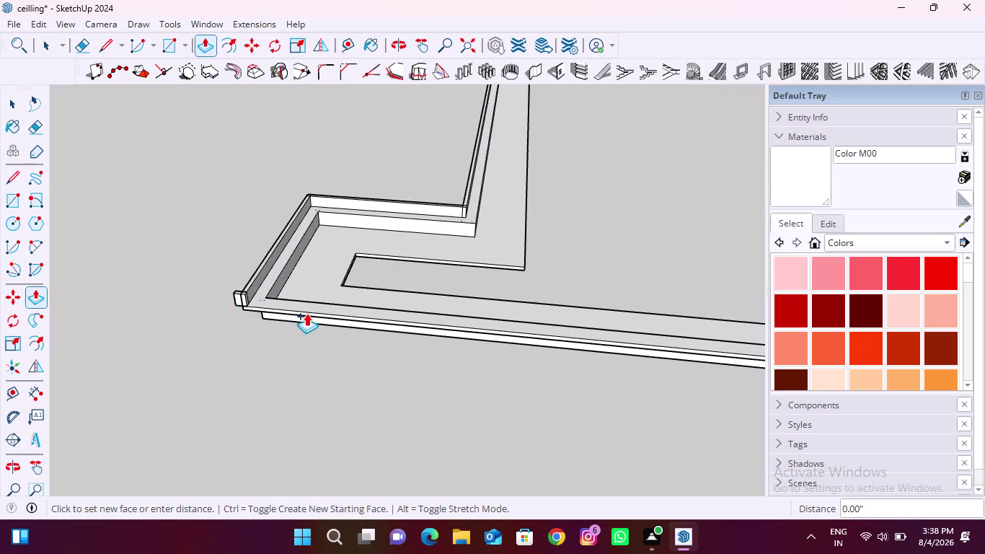
scroll(down, 3)
scroll(up, 3)
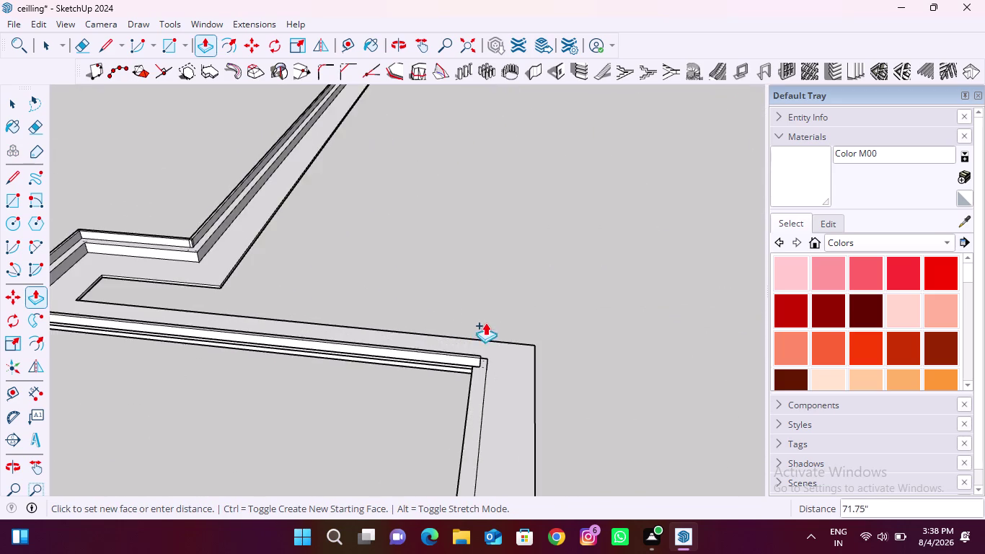
scroll(up, 3)
scroll(up, 3)
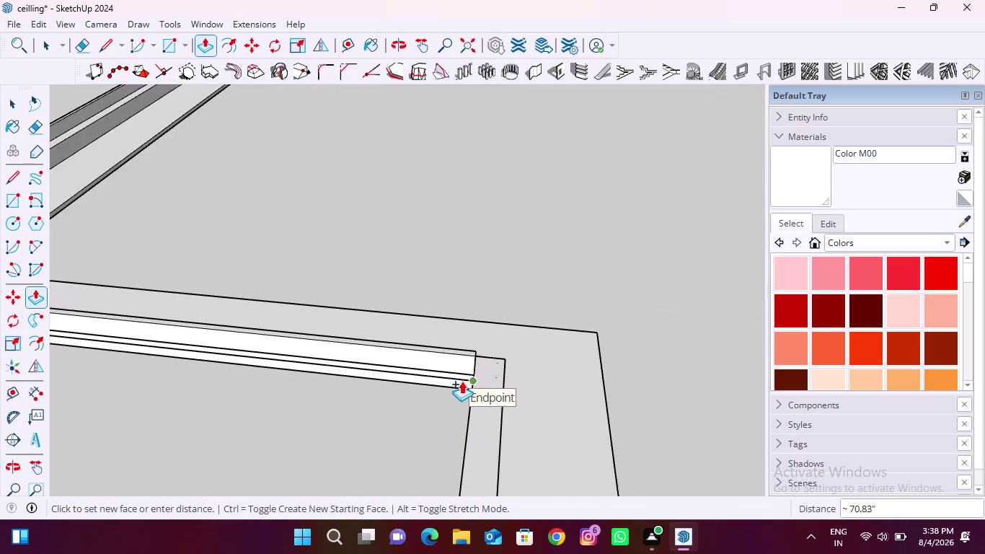
scroll(up, 3)
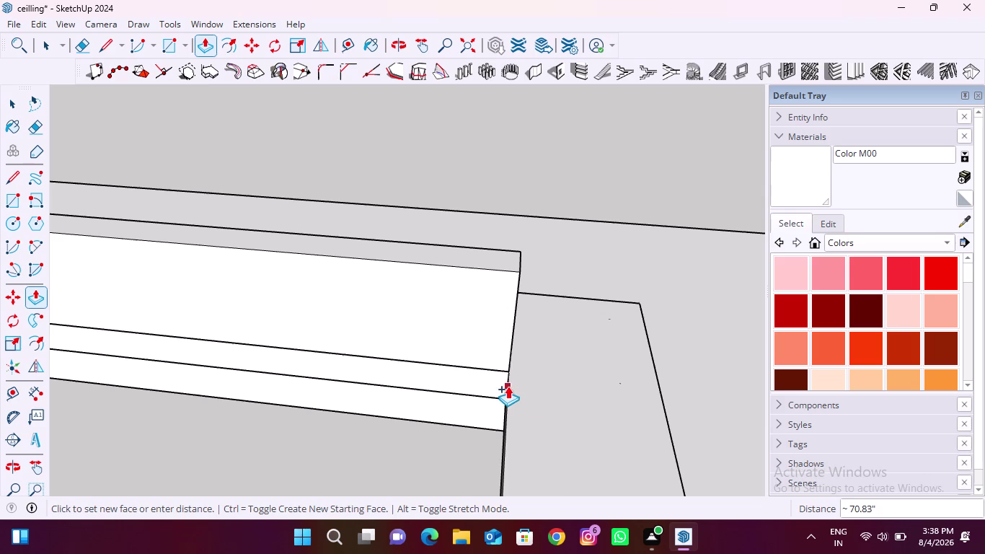
click(507, 385)
Extend another cornice strip end by 12 mm and orbit around it.
middle_drag(532, 363, 280, 317)
scroll(up, 3)
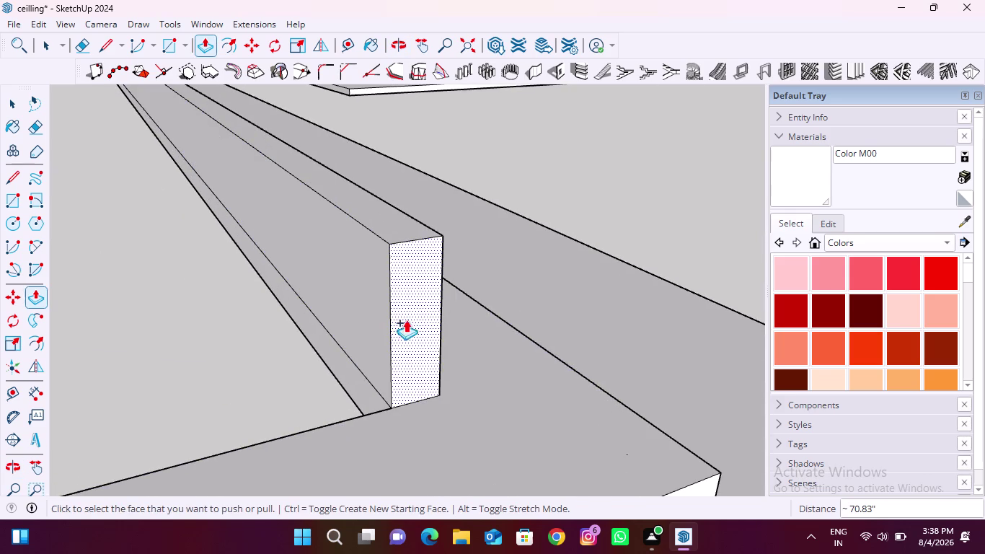
click(411, 316)
text(1)
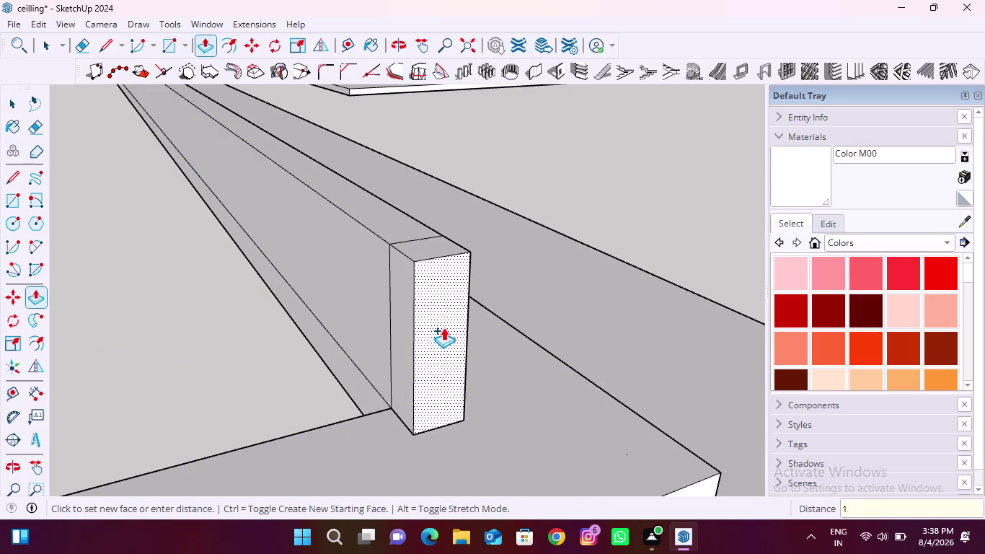
text(2mm)
key(Return)
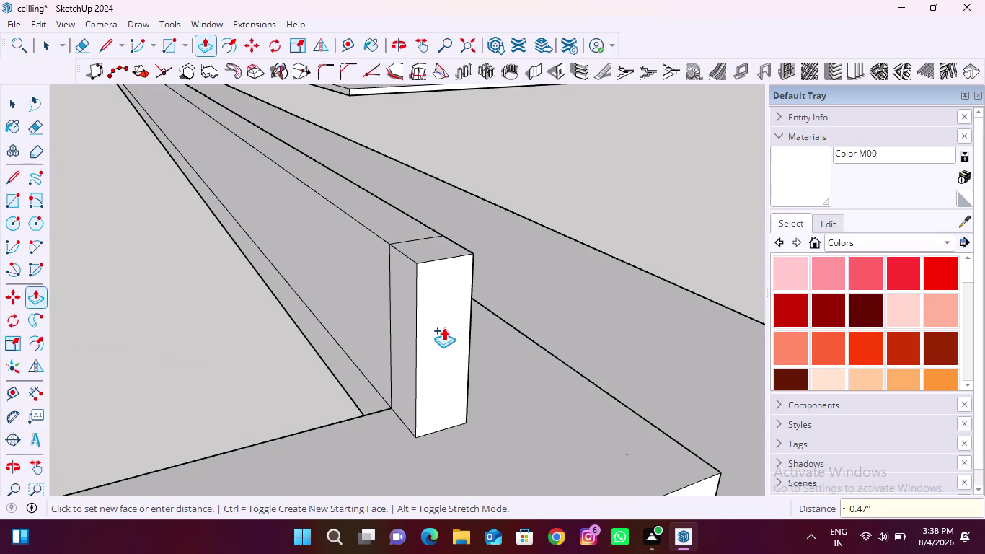
scroll(down, 3)
middle_drag(410, 415, 537, 413)
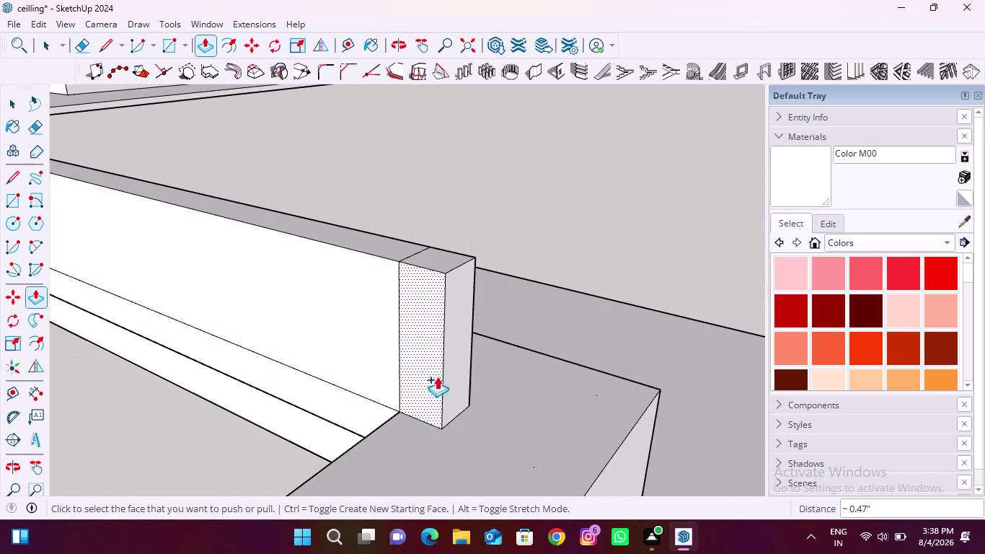
Push the next strip's end face out to the band's corner.
click(427, 357)
scroll(down, 3)
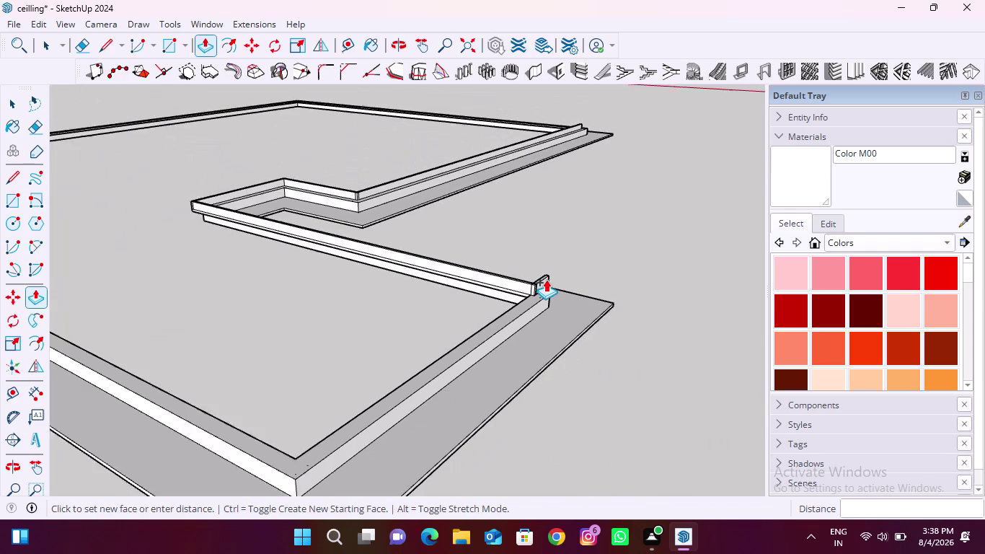
scroll(up, 3)
middle_drag(318, 429, 322, 431)
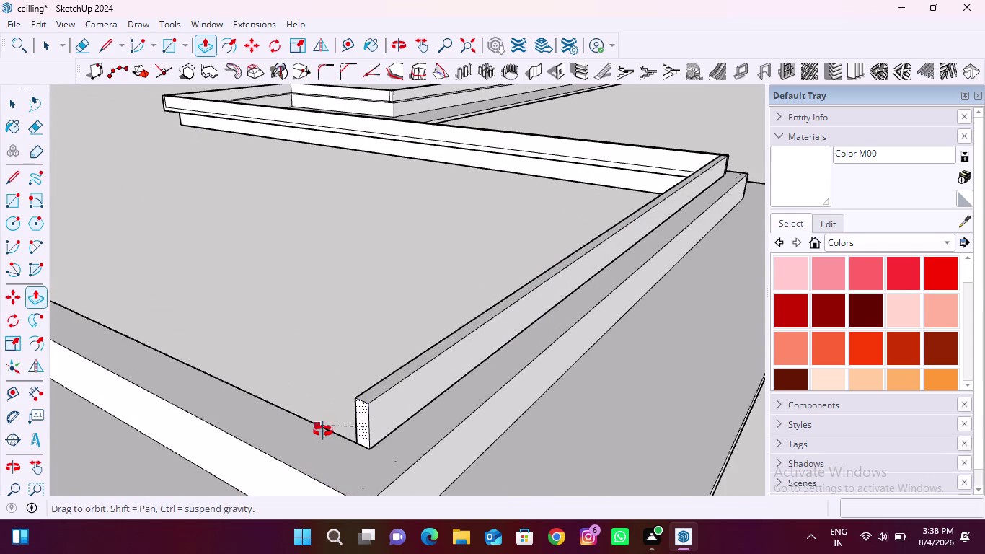
middle_drag(322, 431, 401, 447)
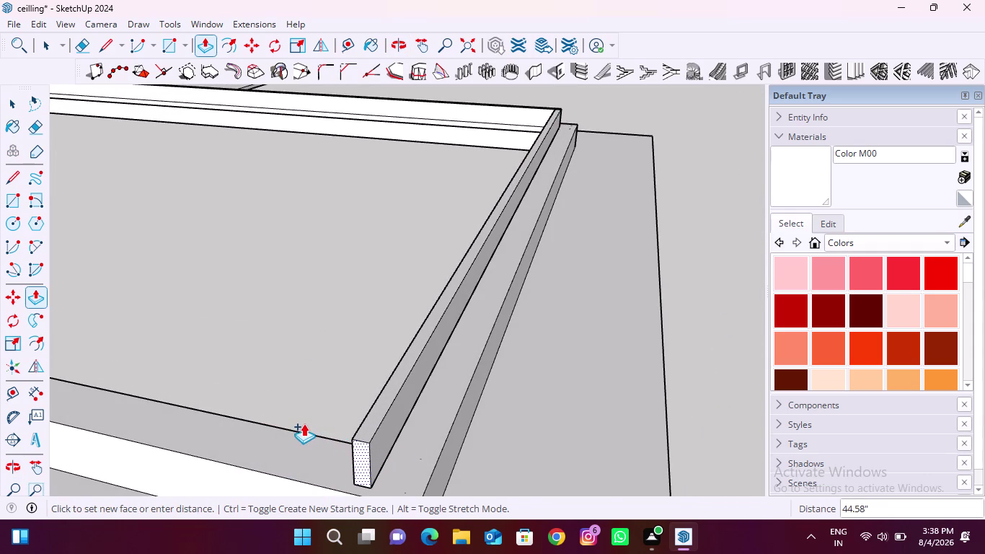
middle_drag(305, 424, 614, 465)
scroll(up, 3)
scroll(down, 3)
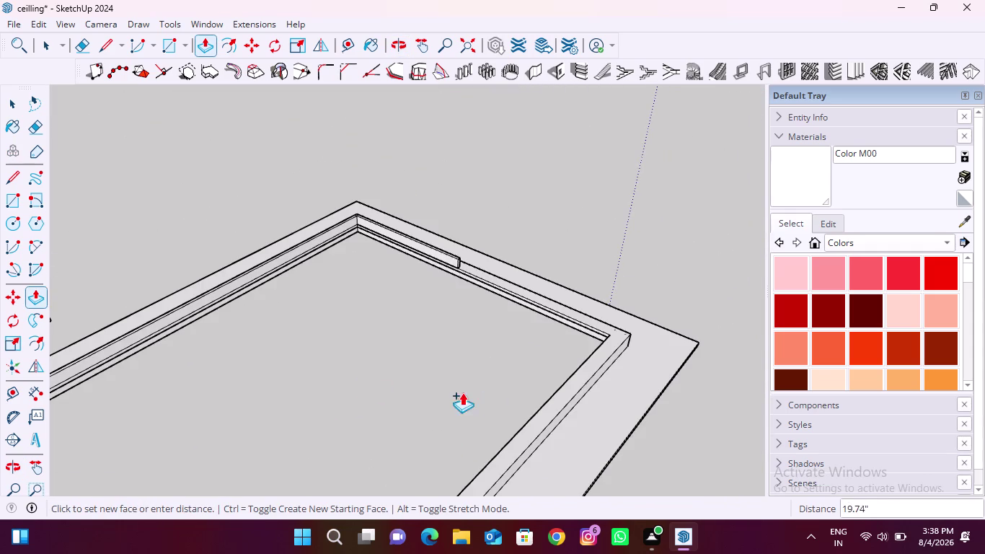
scroll(up, 3)
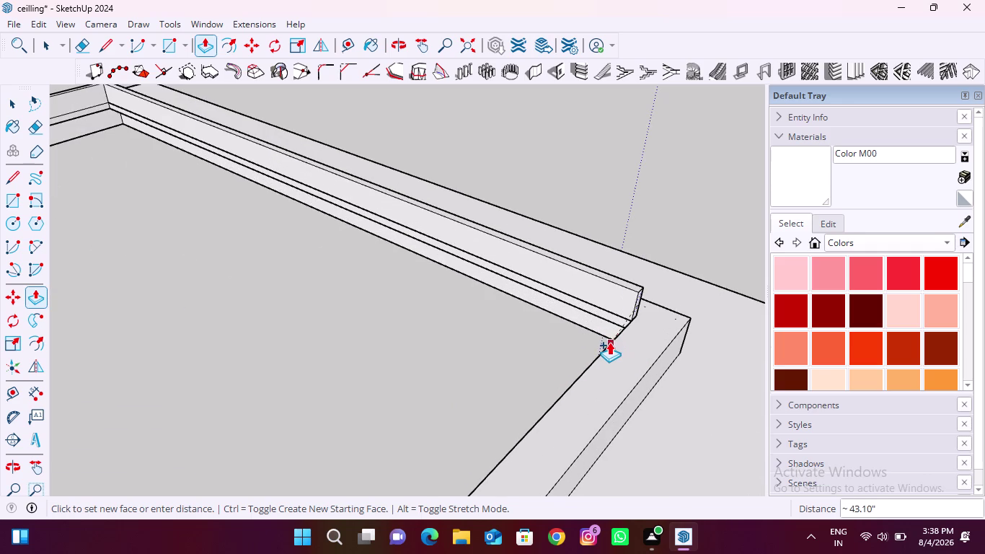
click(610, 344)
Lengthen the following cornice strip end by 12 mm.
middle_drag(642, 324, 506, 287)
scroll(up, 3)
scroll(up, 3)
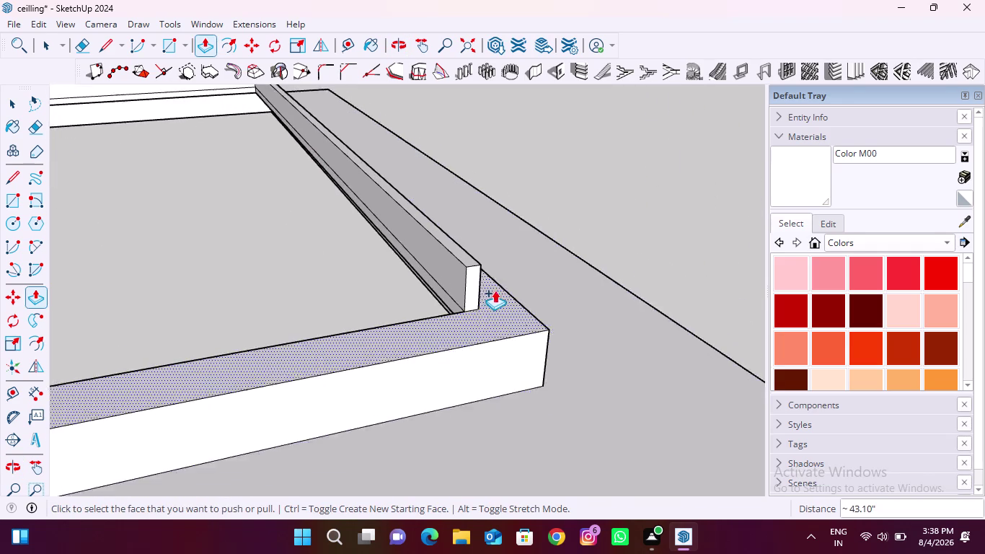
scroll(up, 3)
click(461, 295)
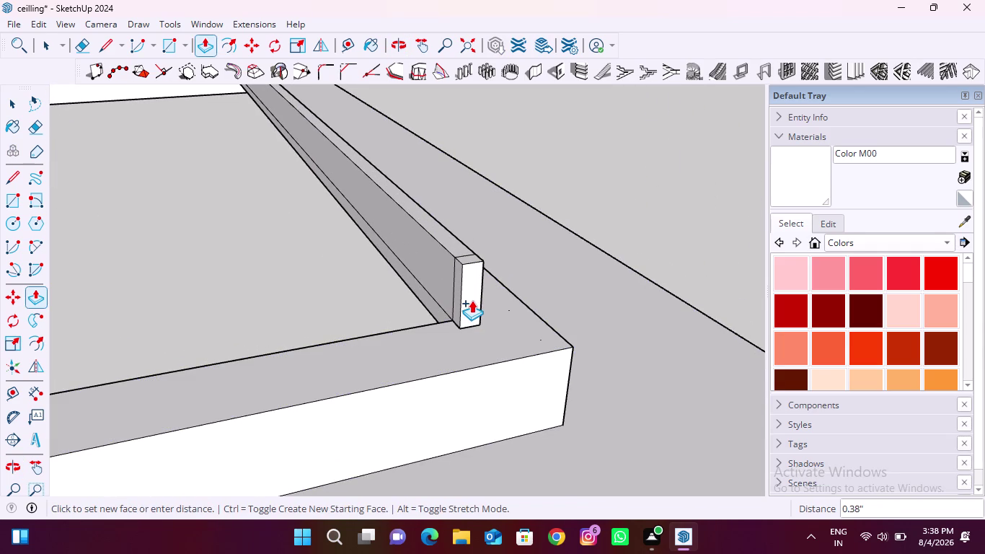
text(12mm)
key(Return)
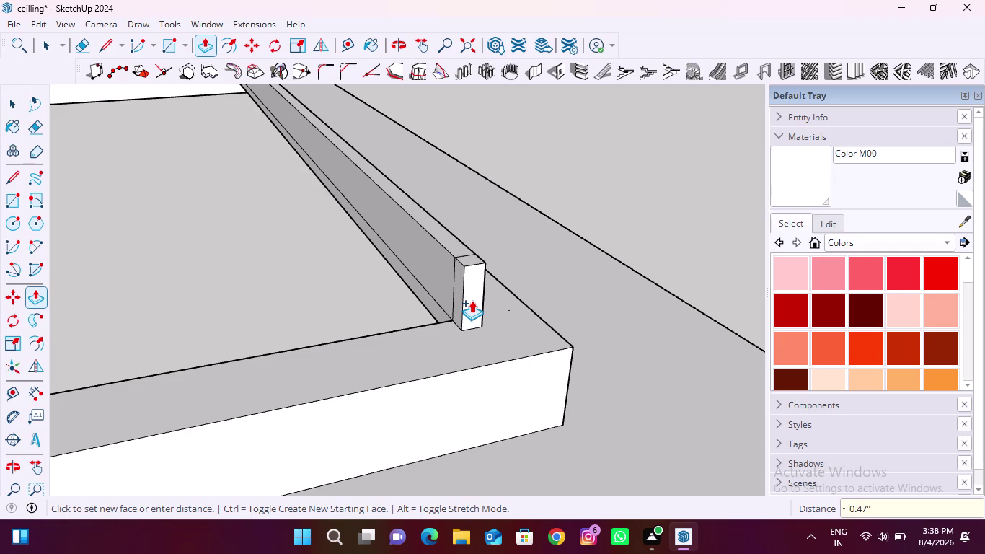
middle_drag(405, 355, 559, 332)
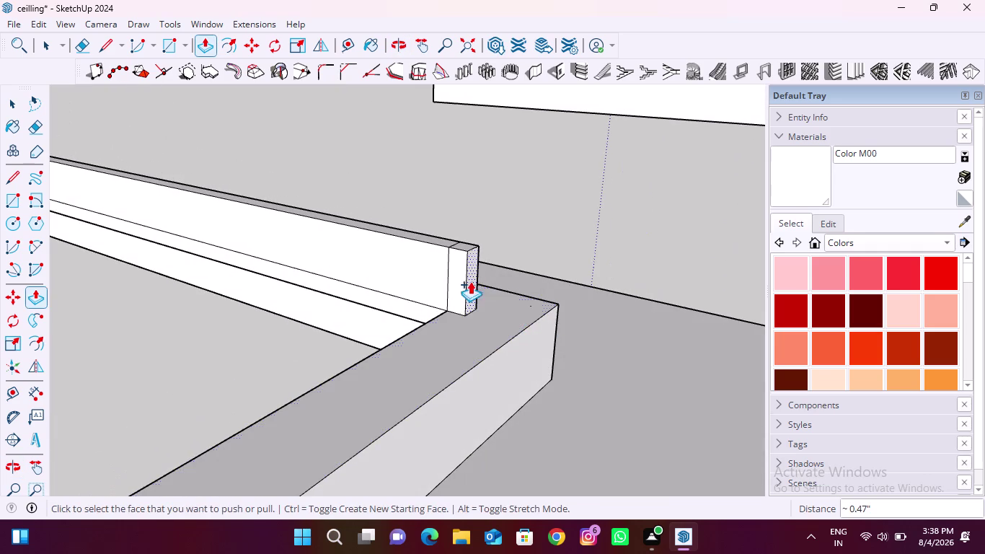
Push another strip's end face toward its corner.
click(460, 272)
scroll(down, 3)
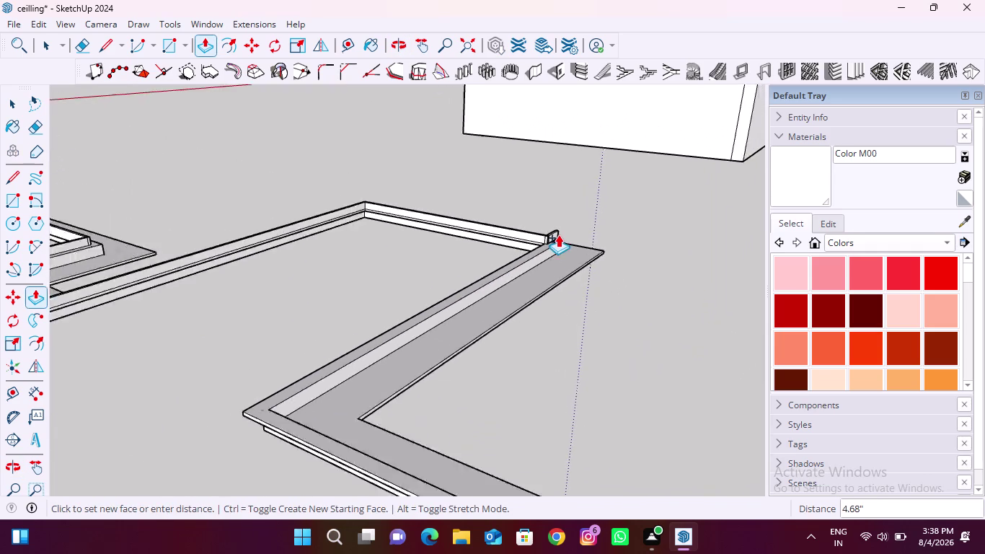
scroll(down, 3)
scroll(up, 3)
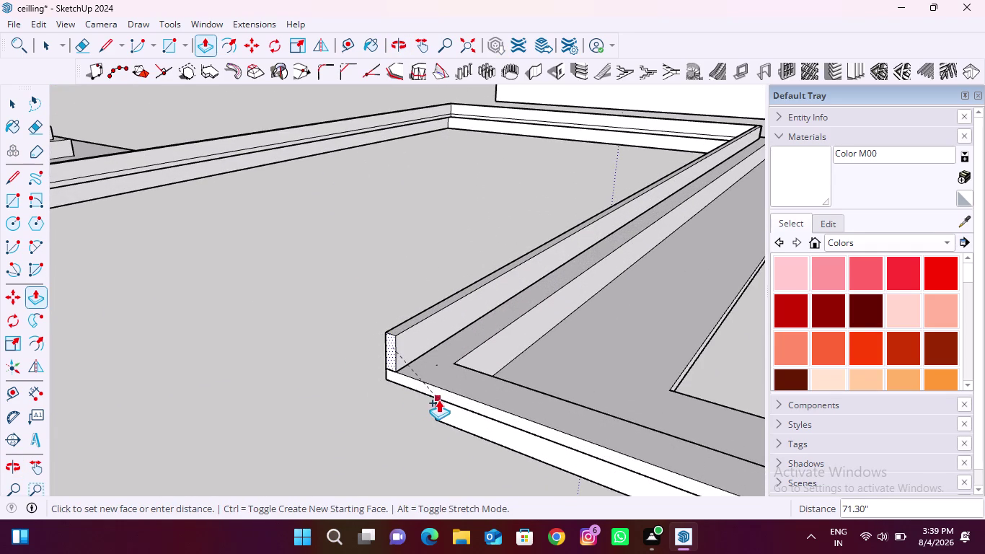
click(438, 400)
scroll(up, 3)
Extend the adjacent strip's end face by 12 mm.
click(394, 341)
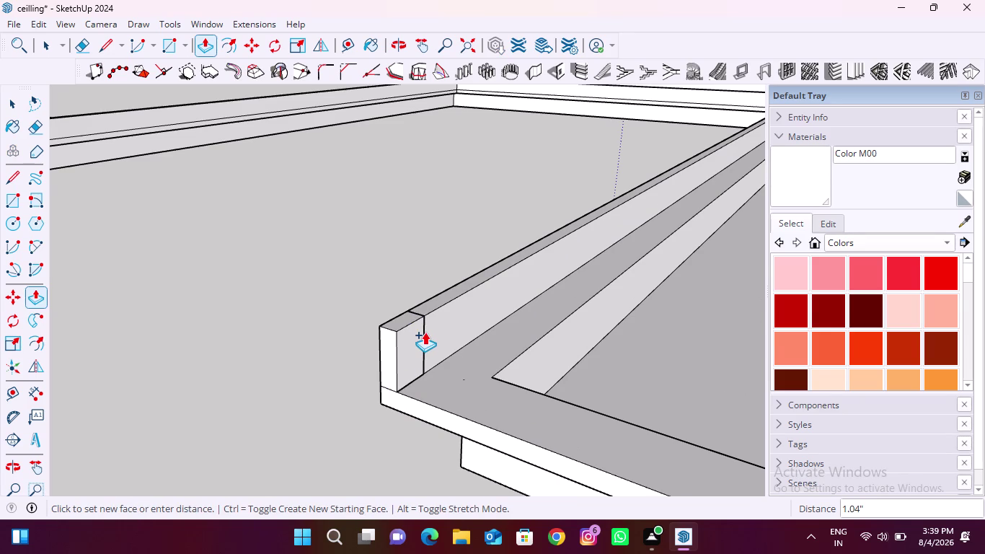
text(12mm)
key(Return)
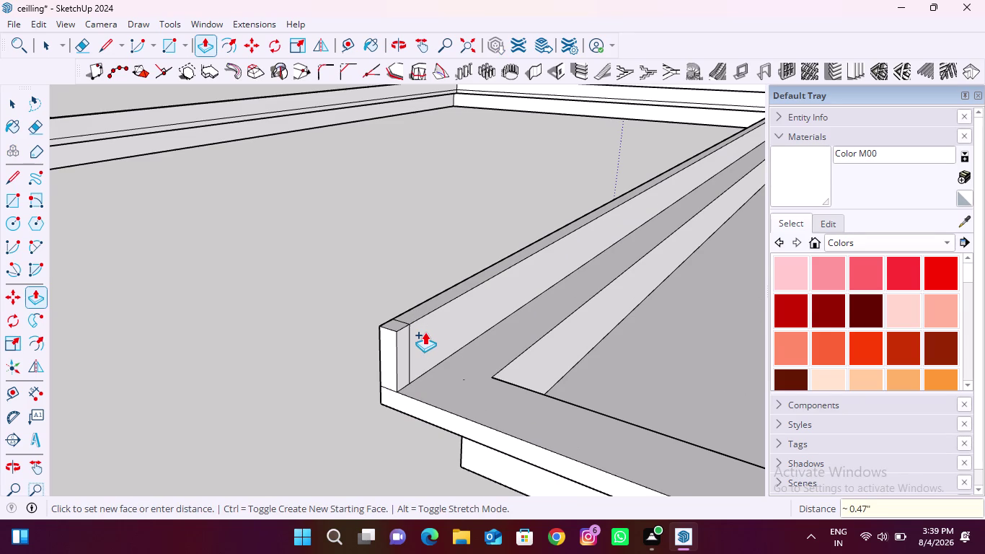
click(407, 348)
scroll(down, 3)
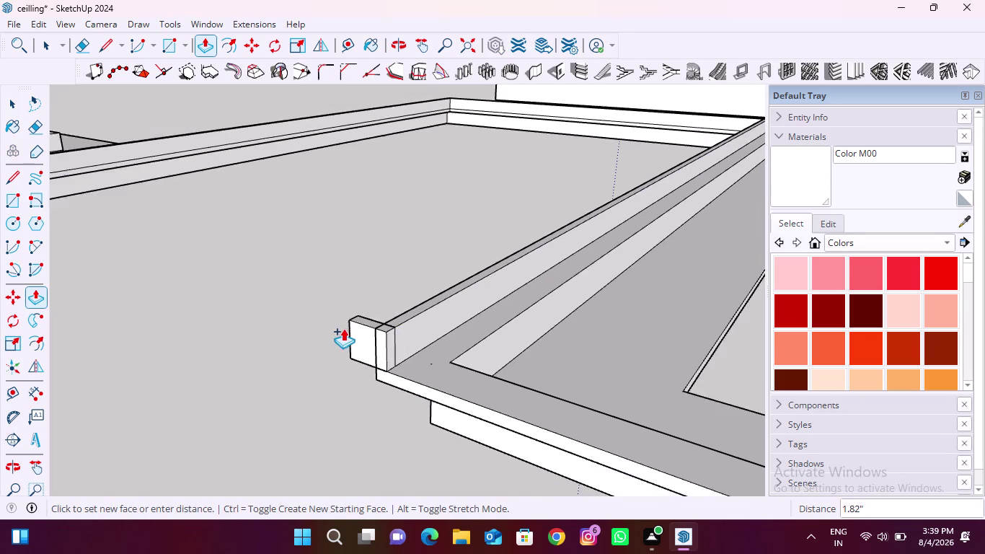
scroll(down, 3)
scroll(up, 3)
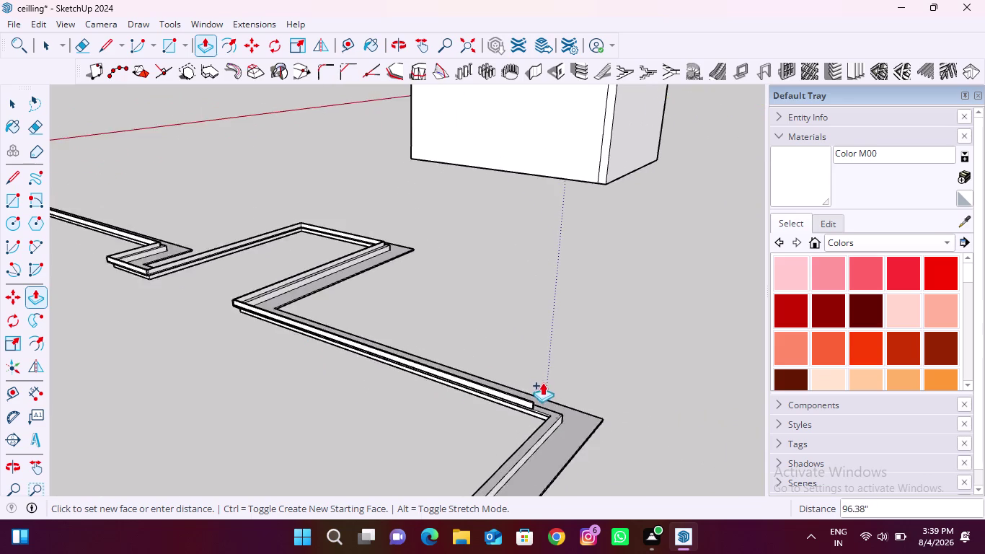
Extend the first cornice strip's end face by 12 mm at a border corner.
scroll(up, 3)
scroll(down, 3)
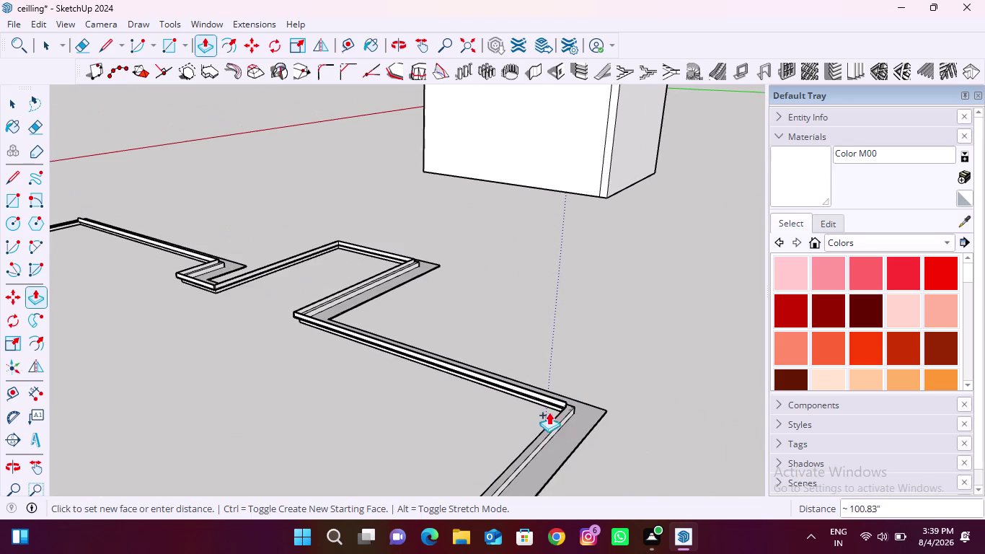
middle_drag(547, 403, 584, 419)
scroll(up, 3)
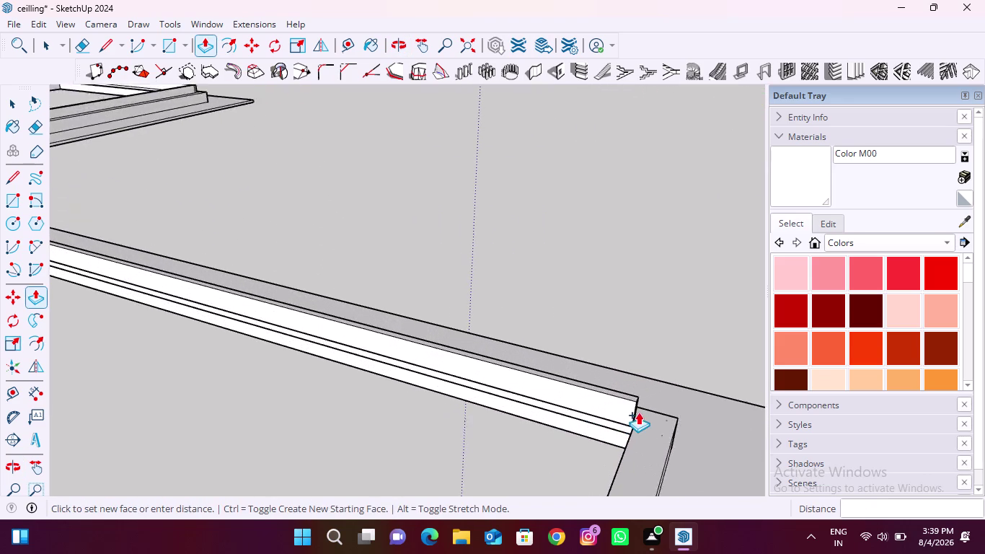
scroll(up, 3)
click(625, 451)
middle_drag(636, 432, 566, 407)
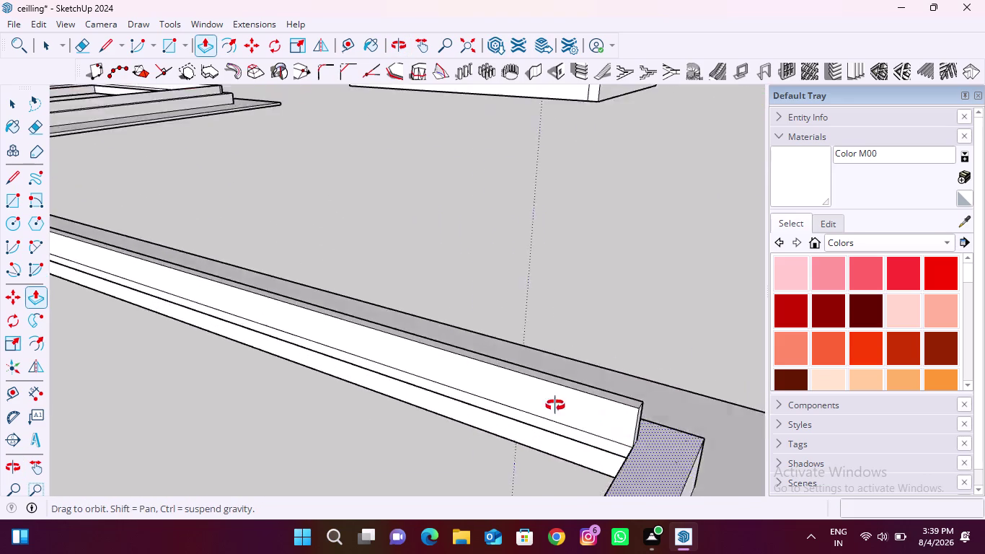
middle_drag(567, 407, 395, 360)
middle_drag(388, 346, 377, 323)
middle_drag(385, 250, 385, 337)
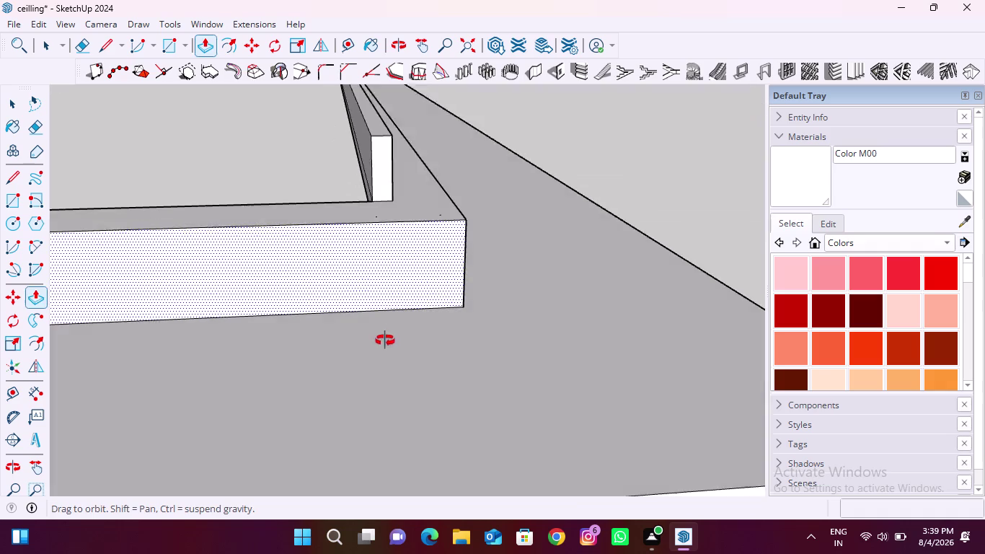
middle_drag(385, 337, 387, 362)
click(385, 155)
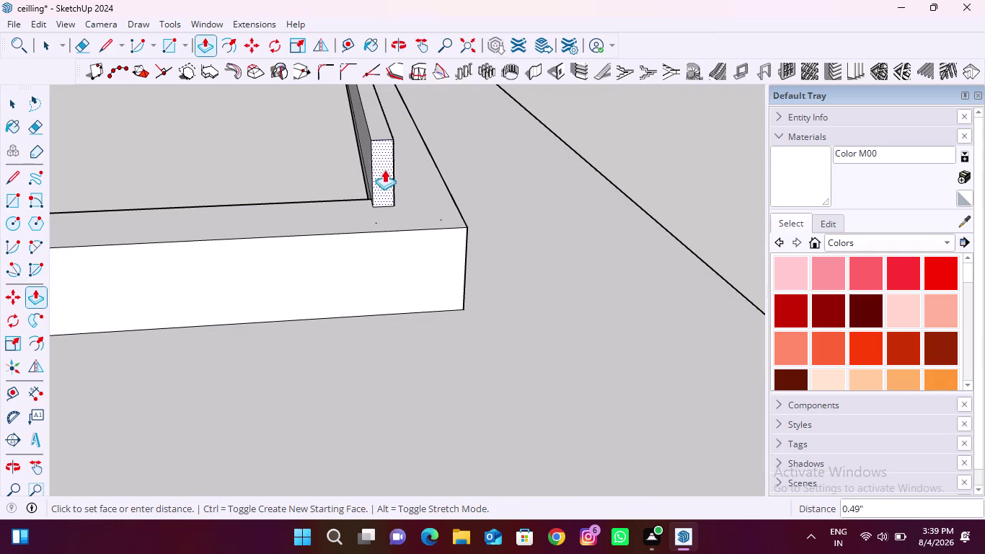
text(12)
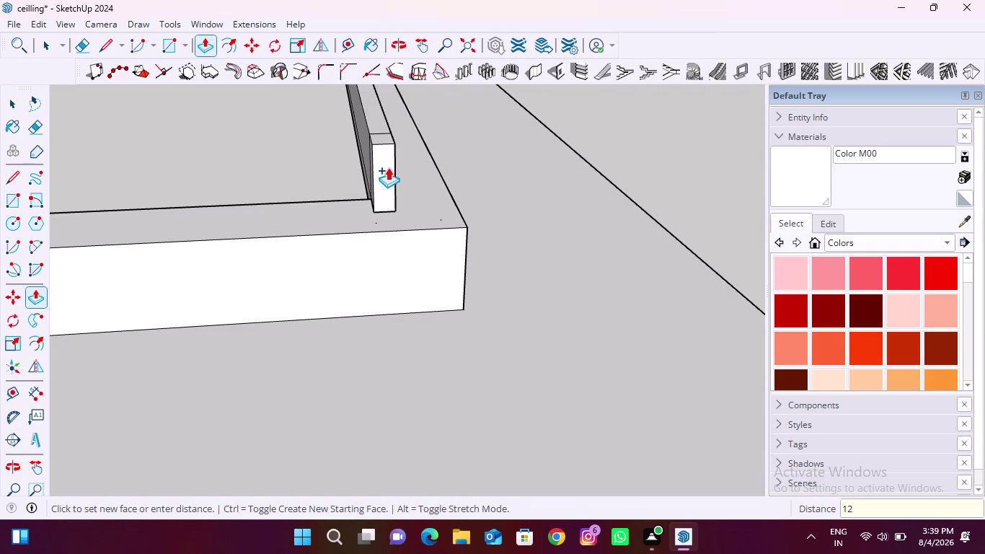
text(mm)
key(Return)
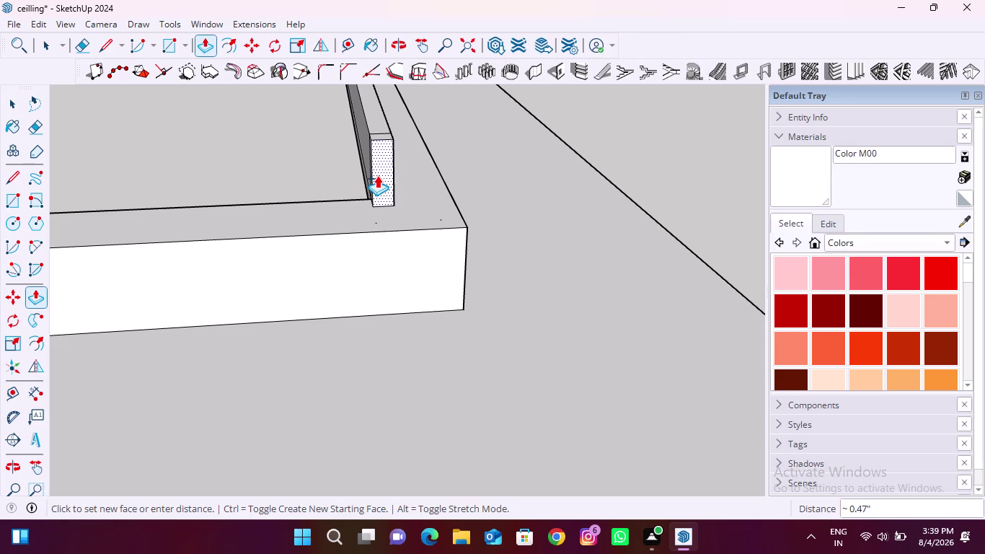
Lengthen the strip end at the next corner by 12 mm.
middle_drag(344, 181, 572, 197)
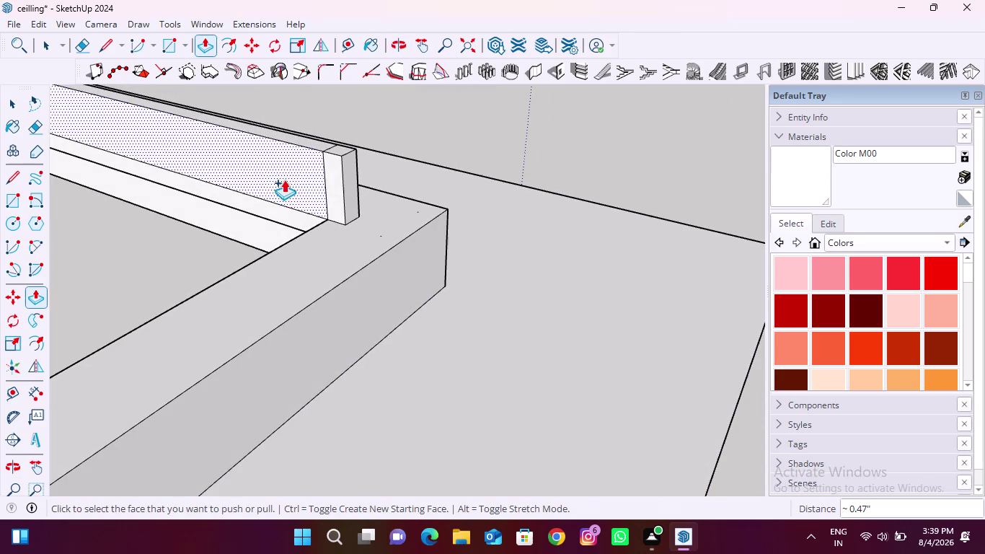
click(335, 174)
scroll(down, 3)
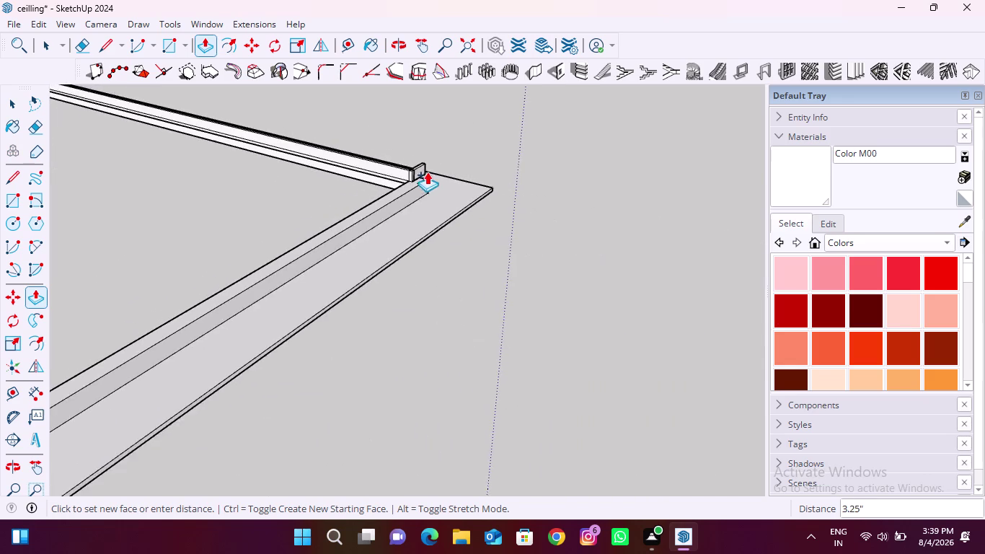
scroll(down, 3)
scroll(up, 3)
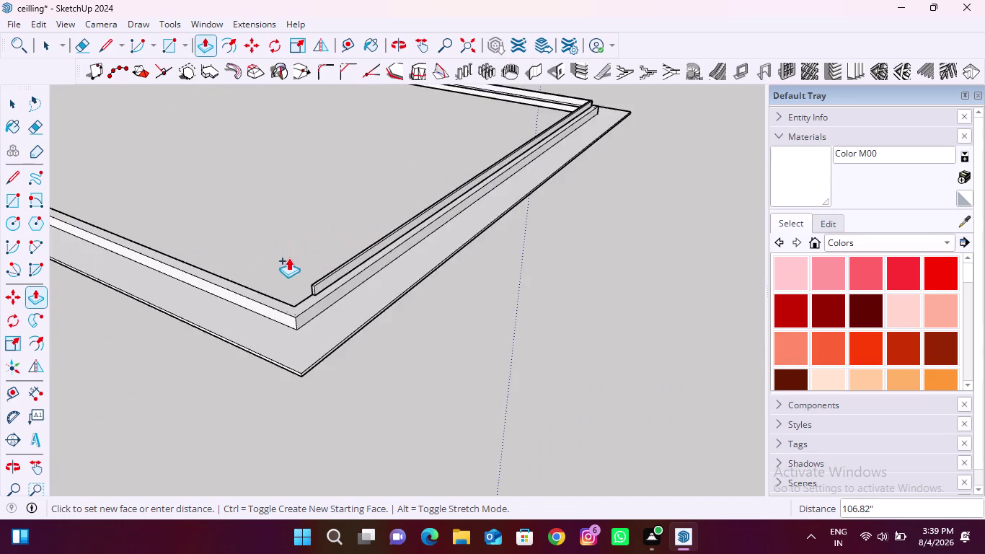
scroll(up, 3)
middle_drag(259, 316, 706, 290)
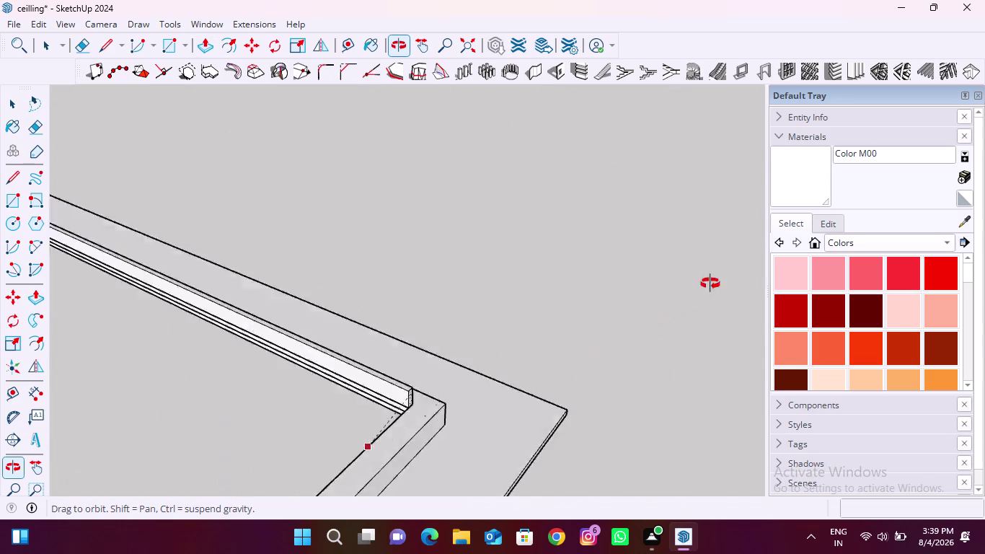
middle_drag(707, 289, 716, 204)
middle_drag(338, 408, 486, 406)
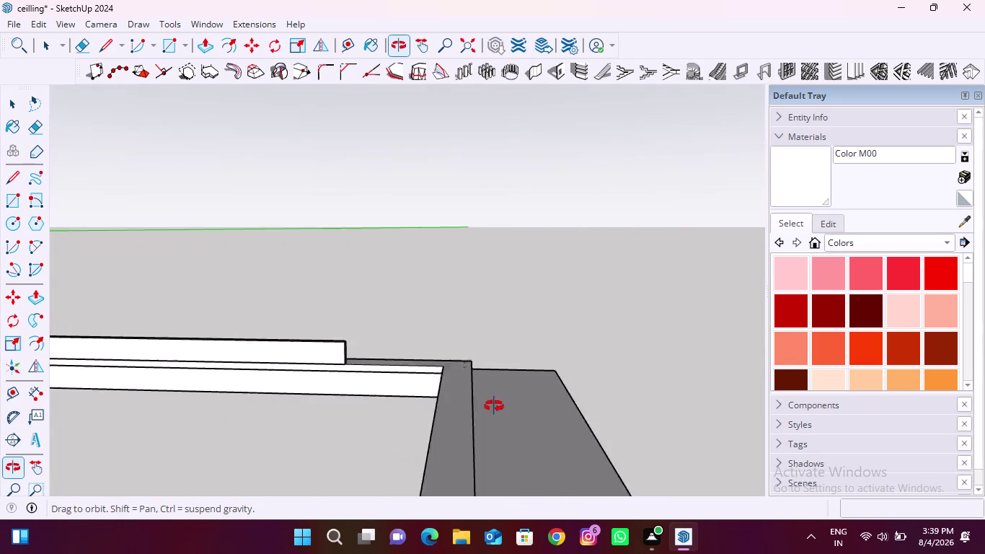
middle_drag(485, 406, 500, 406)
click(511, 414)
middle_drag(504, 382, 269, 401)
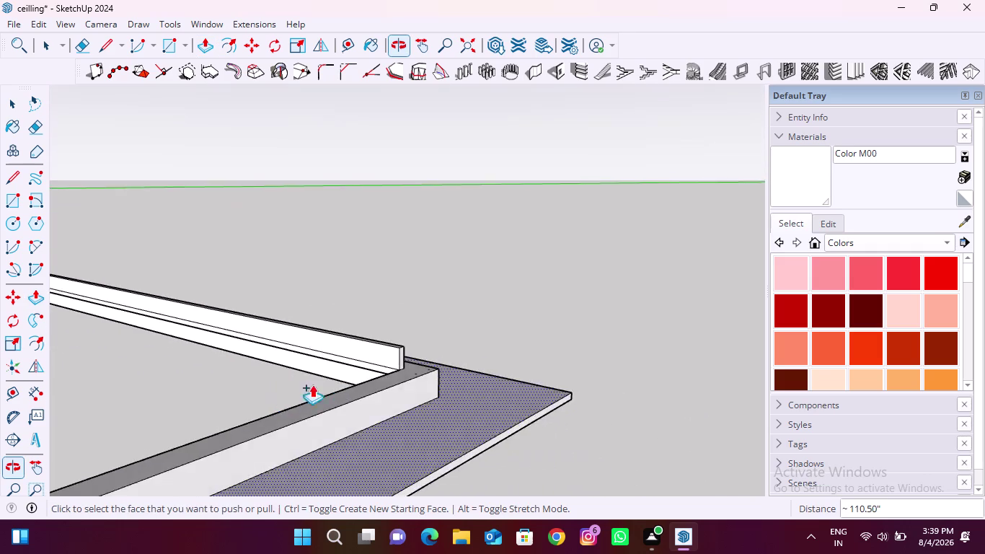
scroll(up, 3)
click(403, 351)
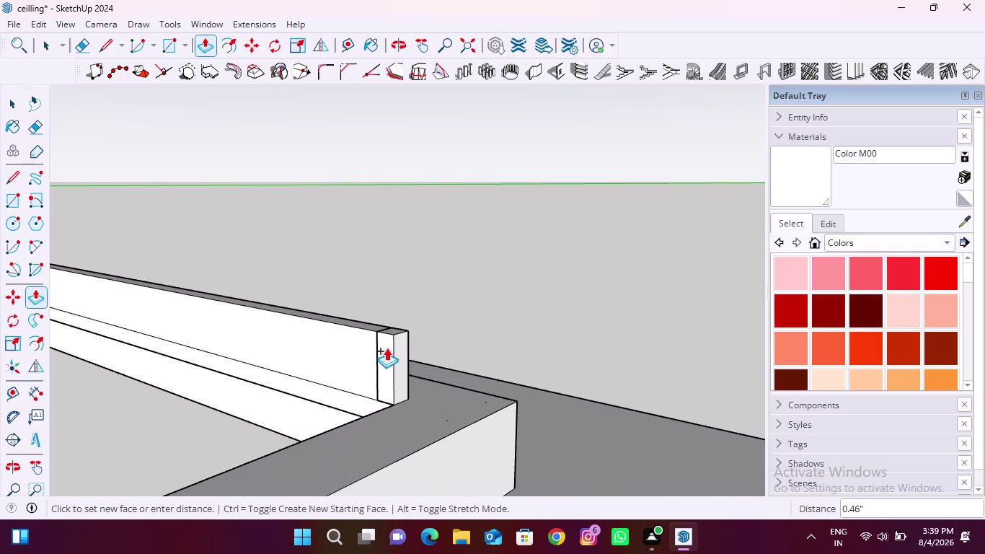
text(12)
text(mm)
key(Return)
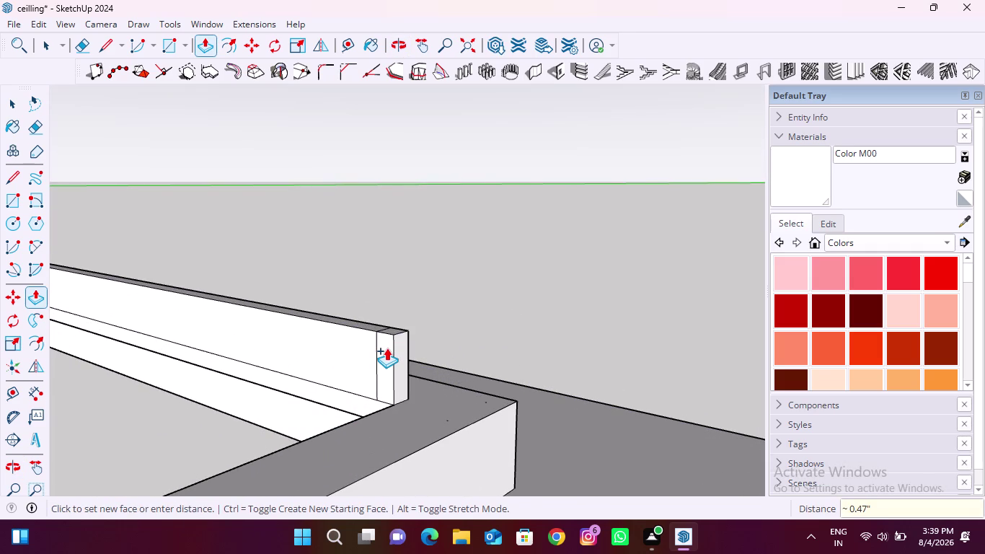
Undo that extension and redo the strip end pull at 12 mm.
middle_drag(393, 356, 404, 375)
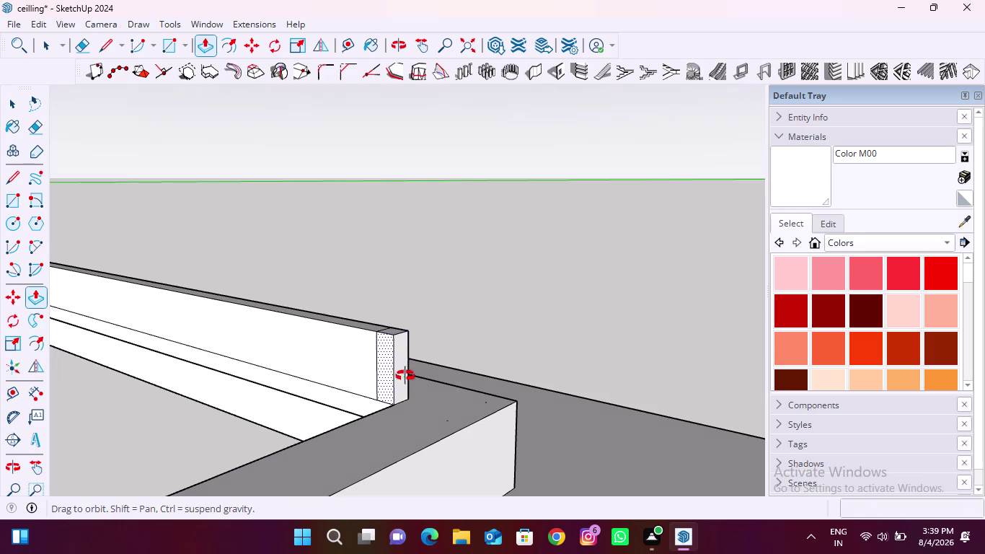
middle_drag(404, 375, 411, 383)
key(ctrl+z)
scroll(up, 3)
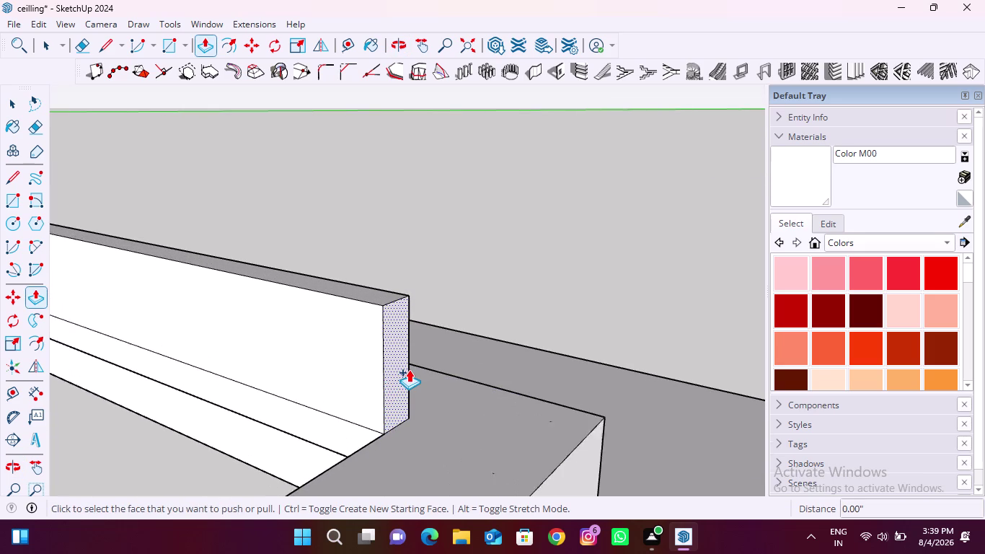
click(404, 363)
text(1)
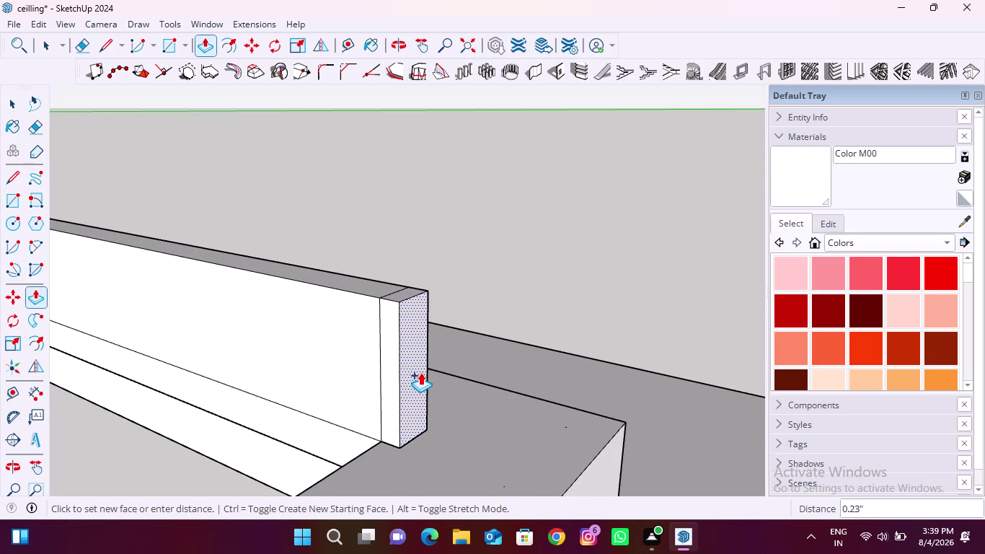
text(2mm)
key(Return)
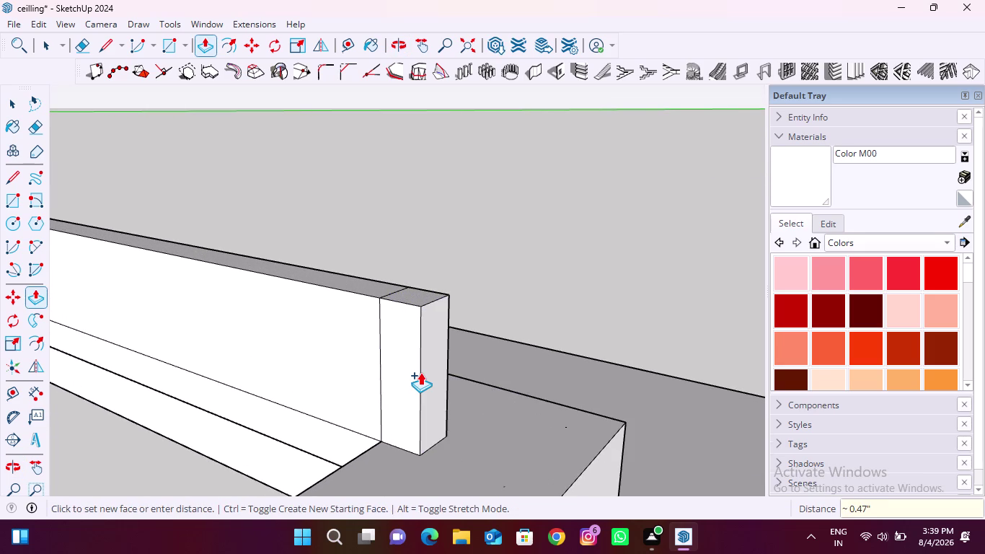
Extend the adjacent strip end 12 mm after cancelling an accidental pull.
click(392, 367)
scroll(down, 3)
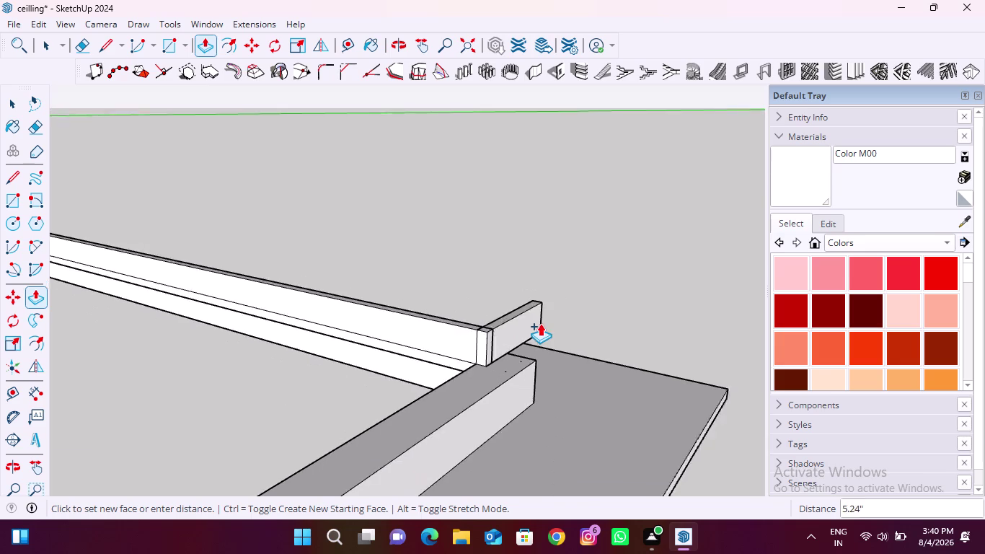
scroll(down, 3)
middle_drag(361, 415, 566, 359)
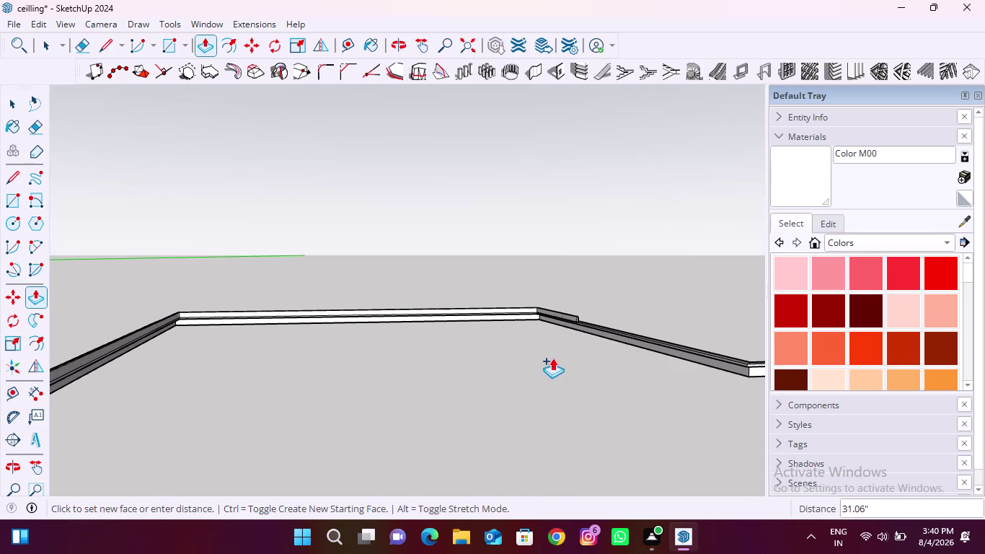
scroll(down, 3)
scroll(up, 3)
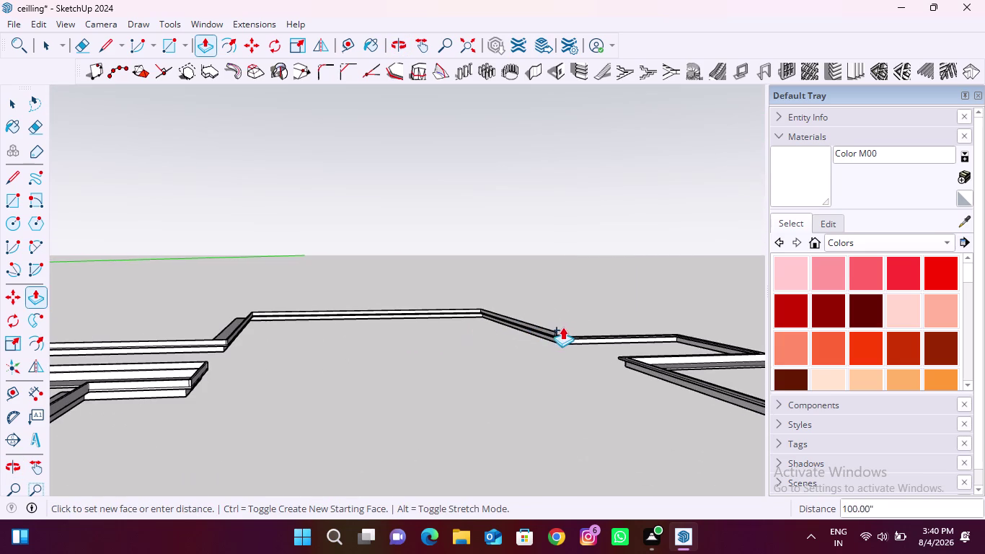
scroll(up, 3)
scroll(up, 3)
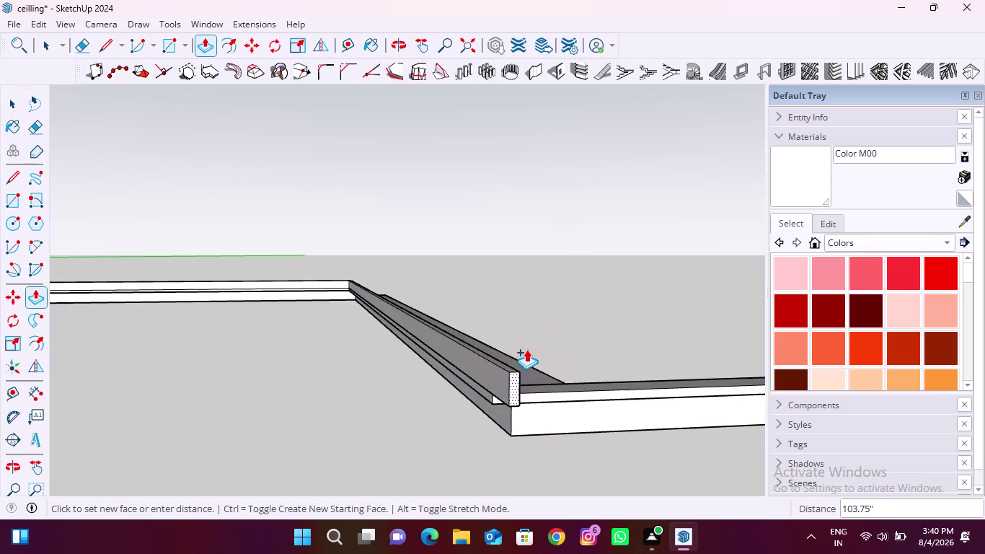
scroll(up, 3)
scroll(down, 3)
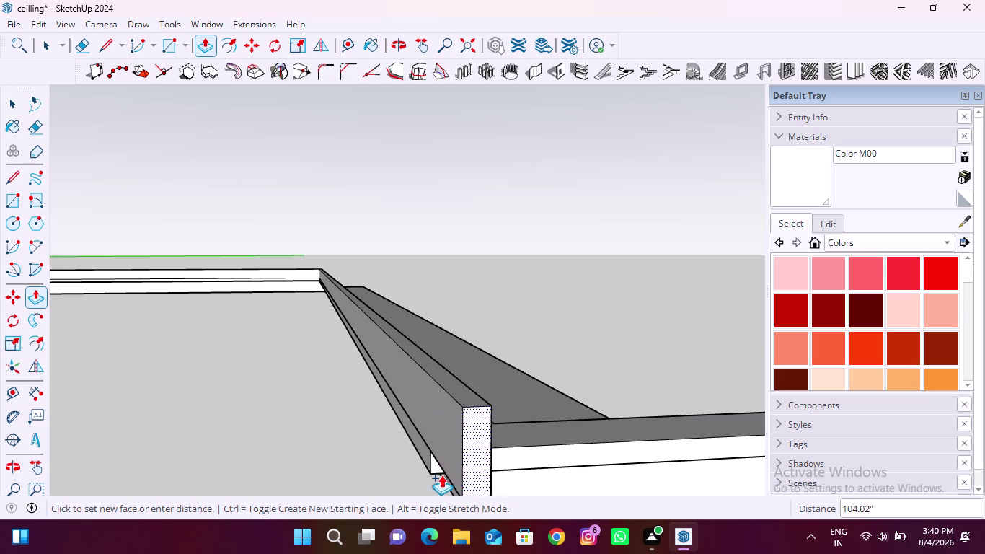
click(592, 446)
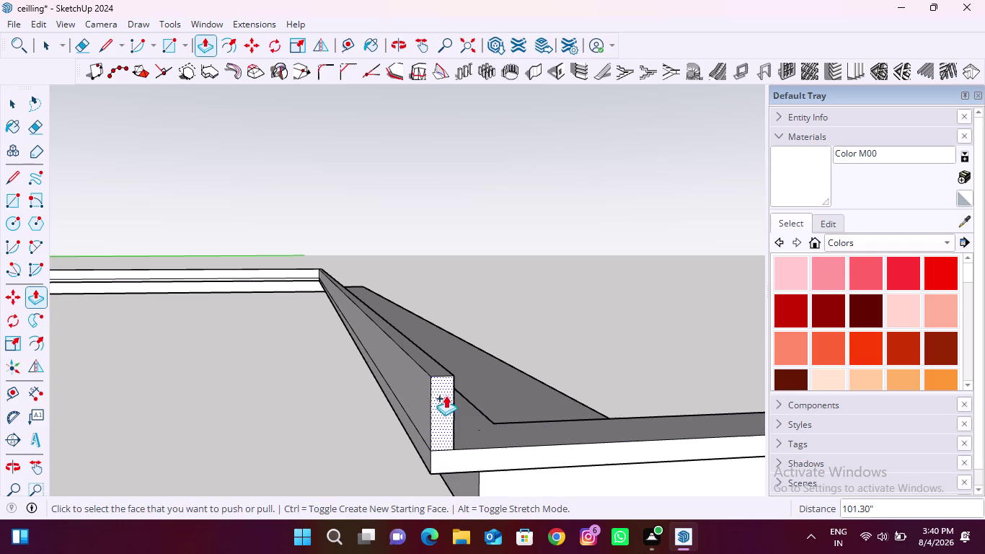
click(444, 395)
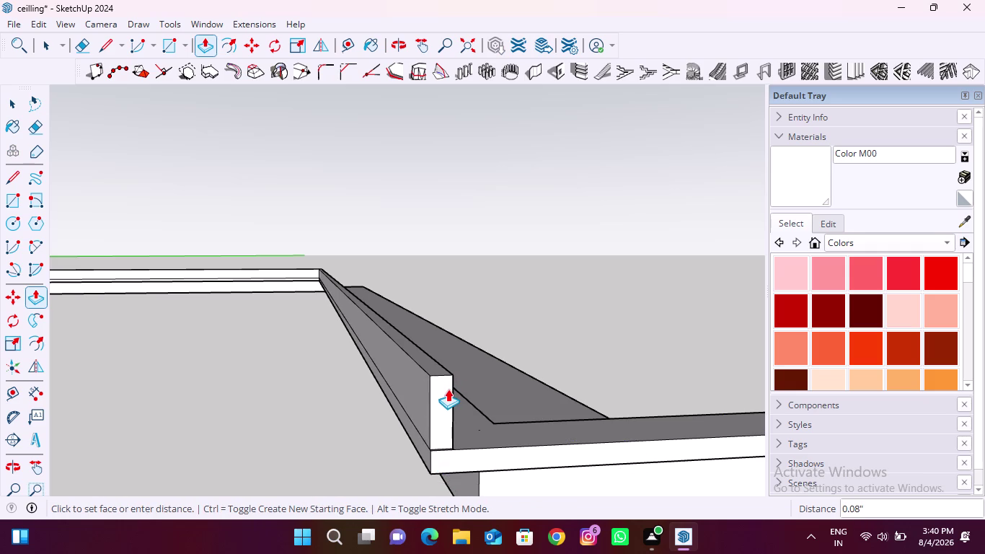
key(Escape)
click(447, 395)
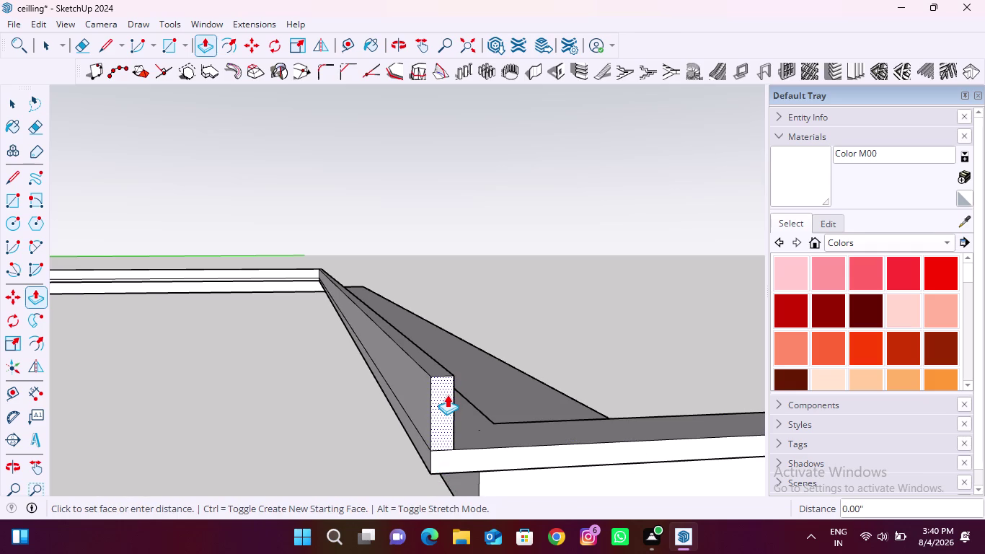
text(12)
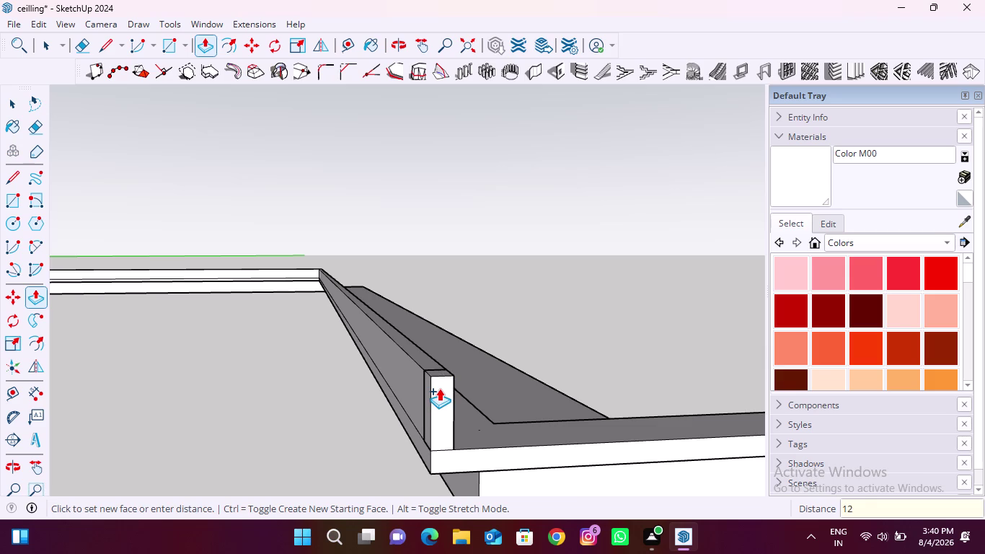
text(mm)
key(Return)
Extend a strip end 12 mm on another side of the band.
middle_drag(546, 441, 235, 438)
click(370, 406)
scroll(down, 3)
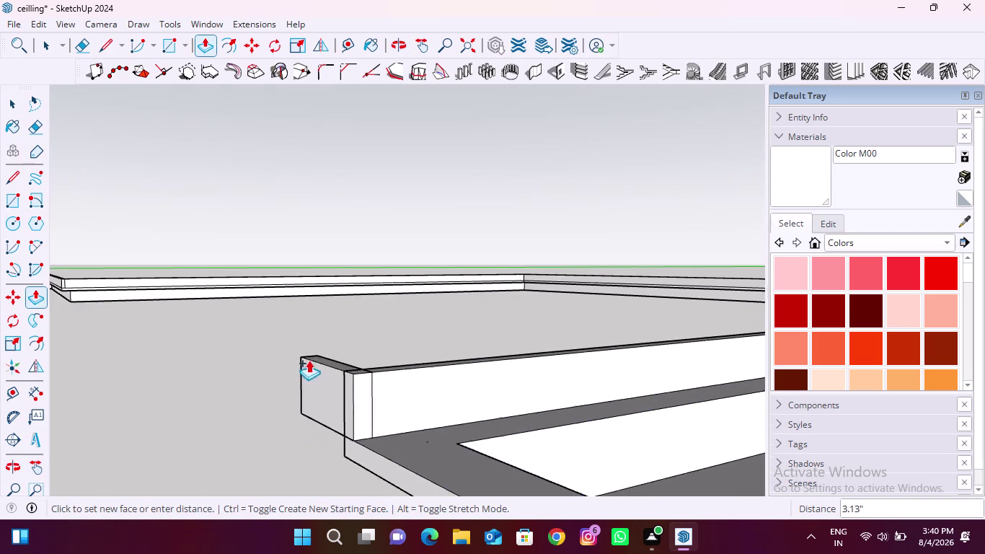
scroll(down, 3)
middle_drag(413, 380, 345, 445)
scroll(down, 3)
scroll(up, 3)
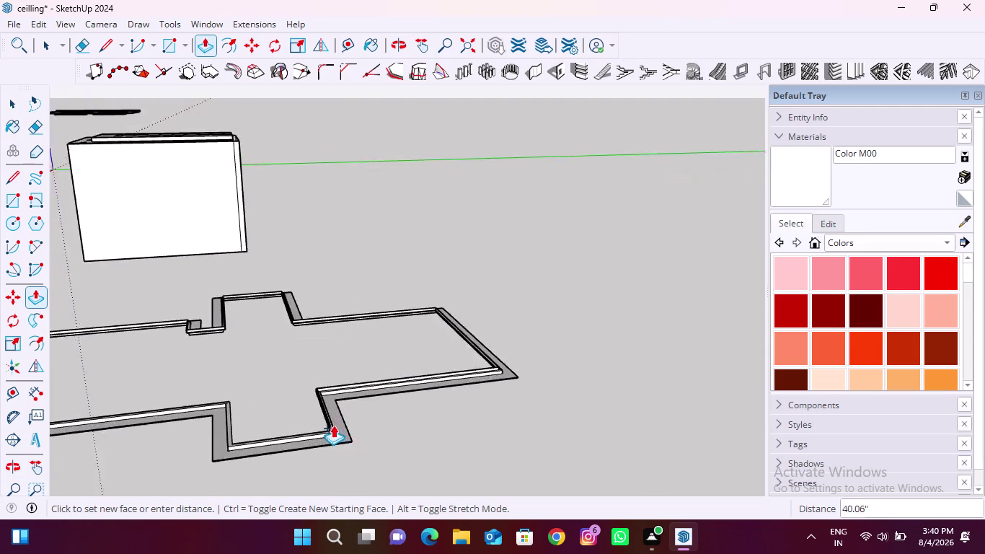
scroll(up, 3)
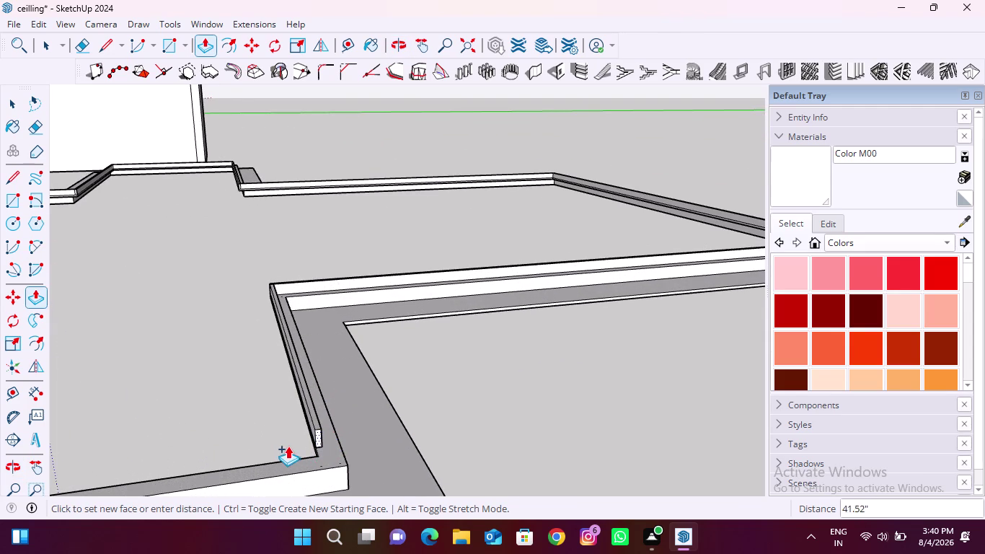
middle_drag(289, 446, 496, 485)
scroll(down, 3)
middle_drag(417, 410, 425, 413)
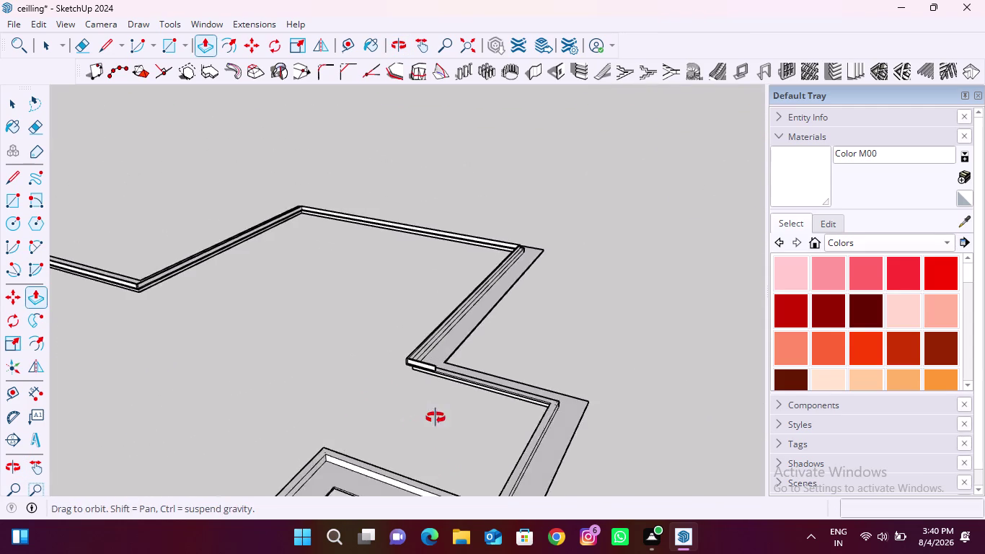
middle_drag(425, 414, 552, 430)
scroll(up, 3)
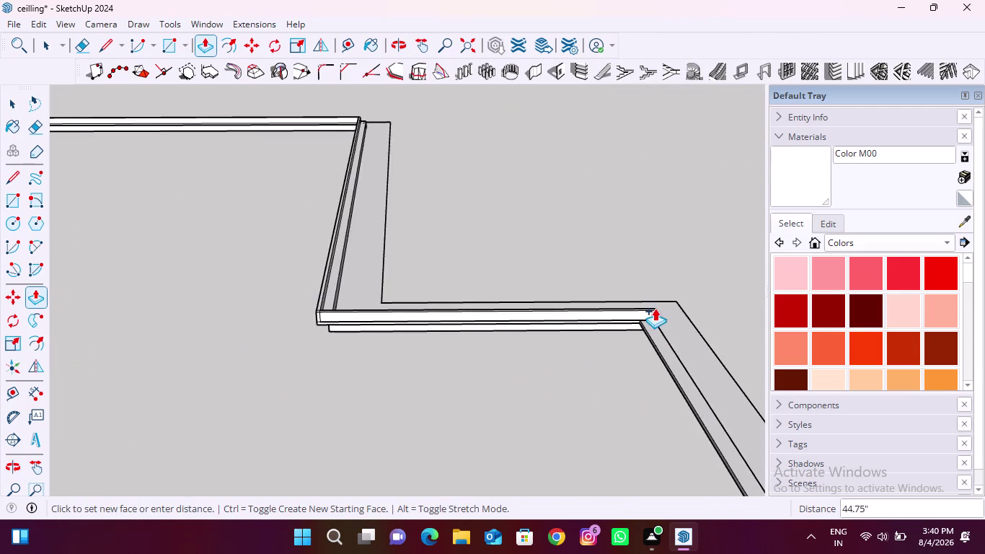
scroll(up, 3)
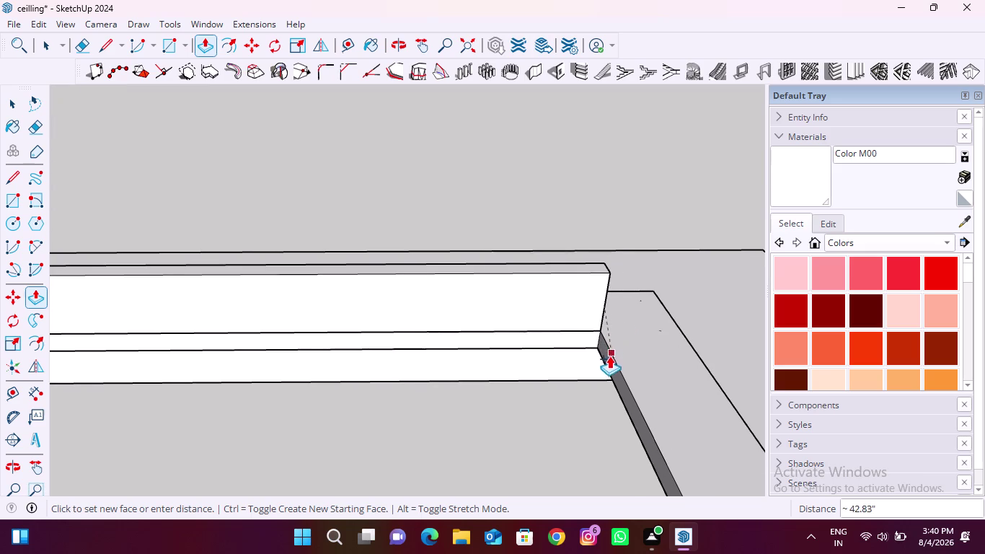
click(621, 368)
middle_drag(627, 330, 456, 324)
scroll(up, 3)
click(541, 338)
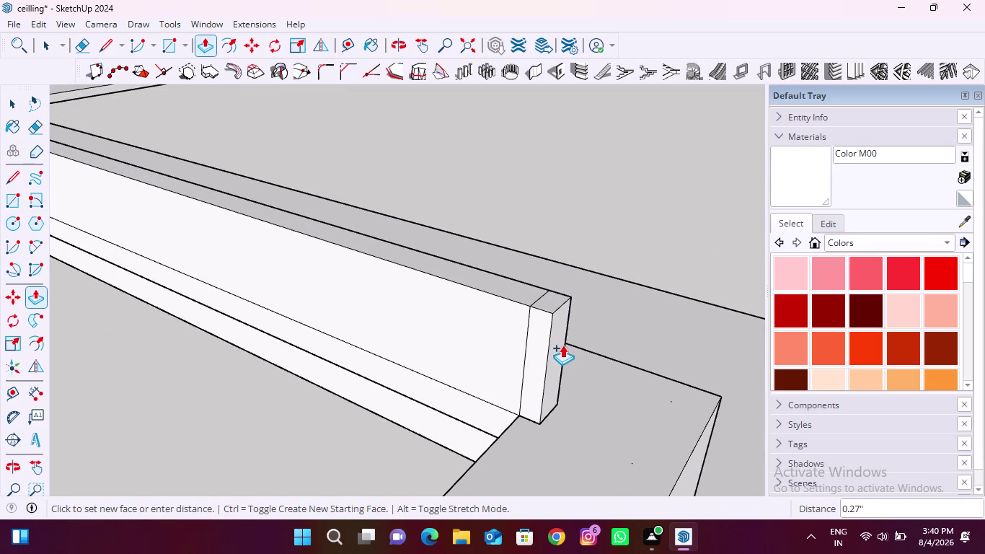
text(12mm)
key(Return)
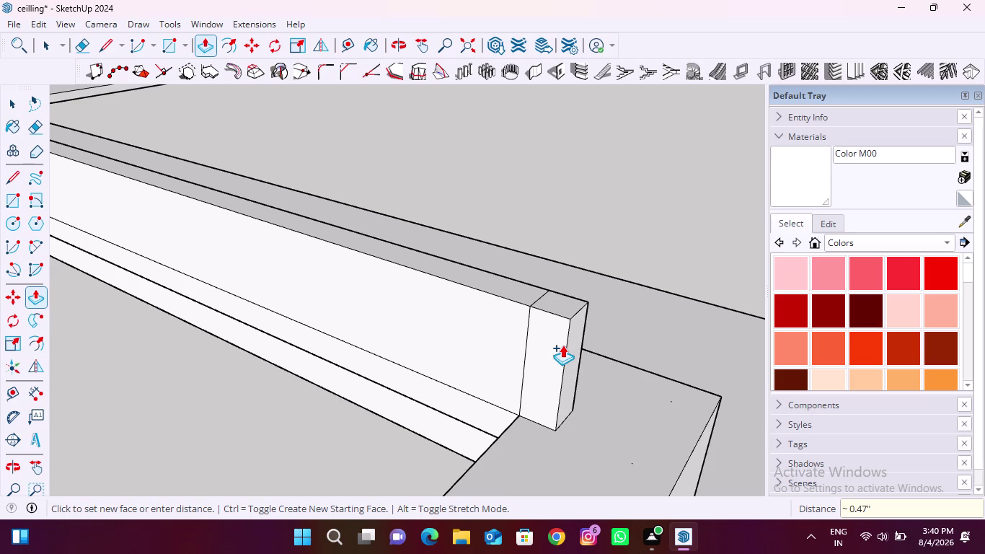
click(549, 348)
scroll(down, 3)
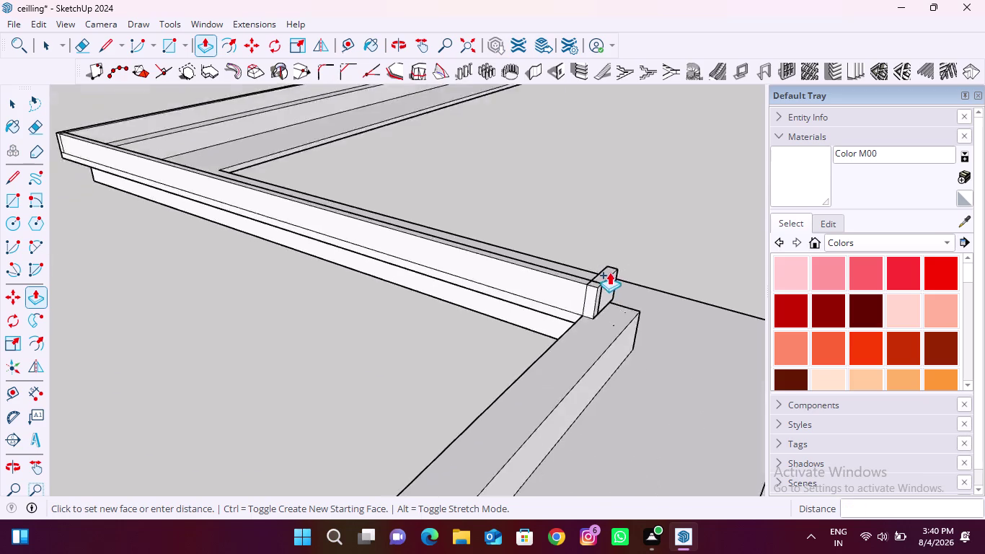
Extend the strip end at the next open corner by 12 mm.
scroll(down, 3)
middle_drag(502, 346, 597, 358)
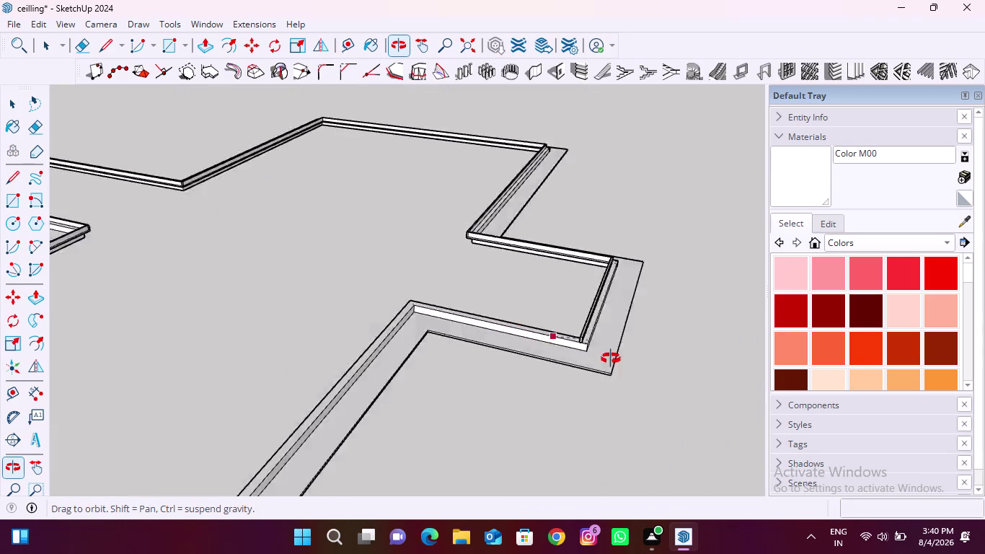
middle_drag(598, 358, 791, 346)
scroll(up, 3)
middle_drag(580, 322, 752, 350)
click(723, 295)
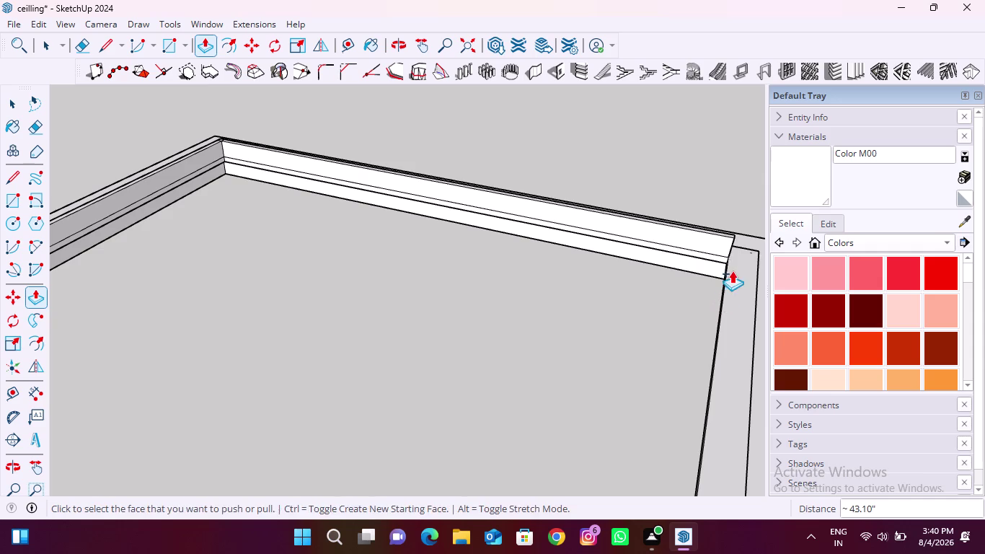
middle_drag(732, 271, 483, 242)
scroll(up, 3)
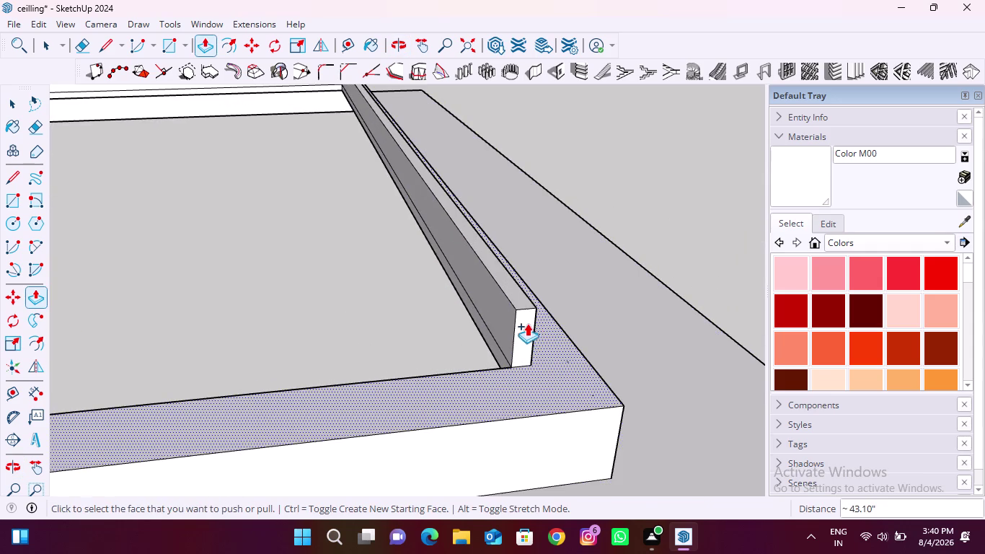
click(525, 322)
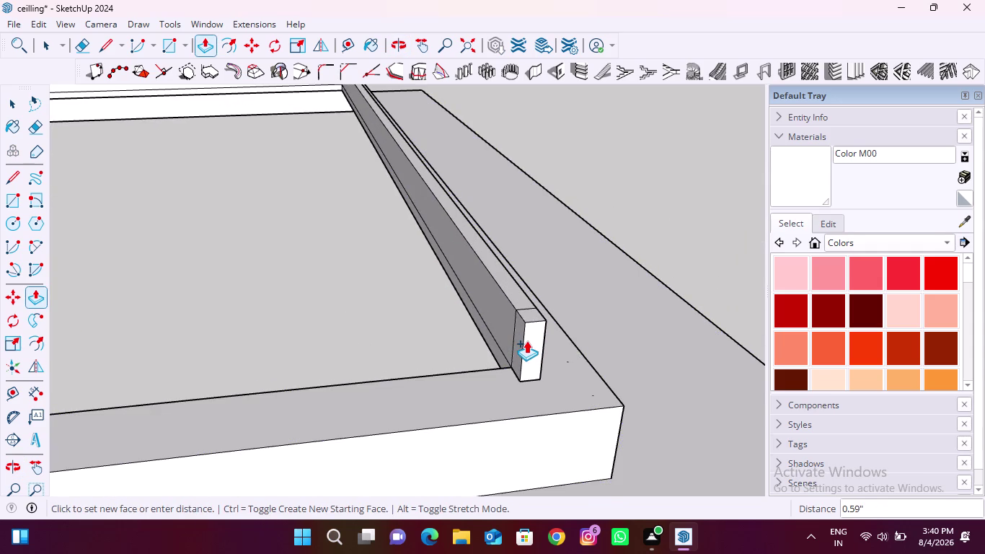
text(12mm)
key(Return)
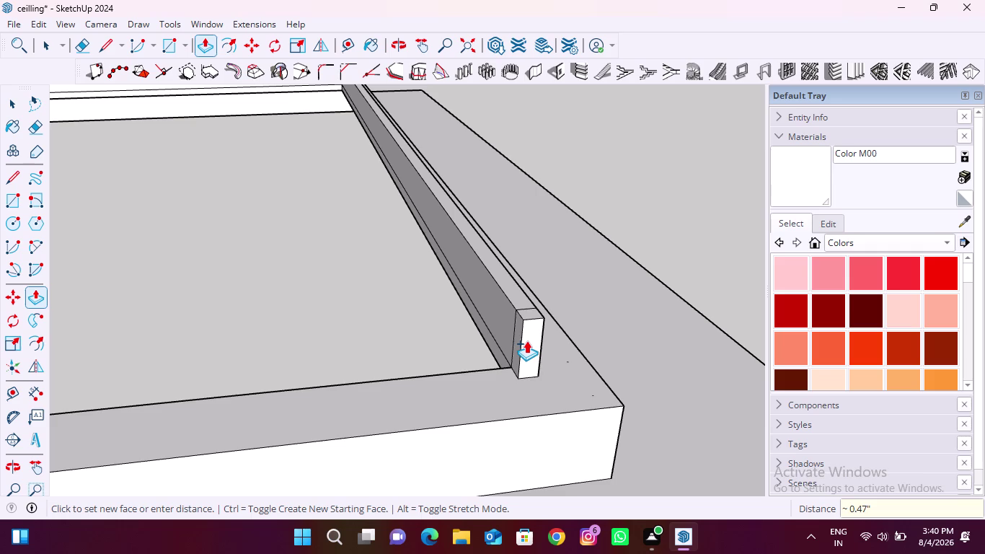
Redo a cancelled pull, lengthening another corner strip end 12 mm.
middle_drag(511, 360, 685, 342)
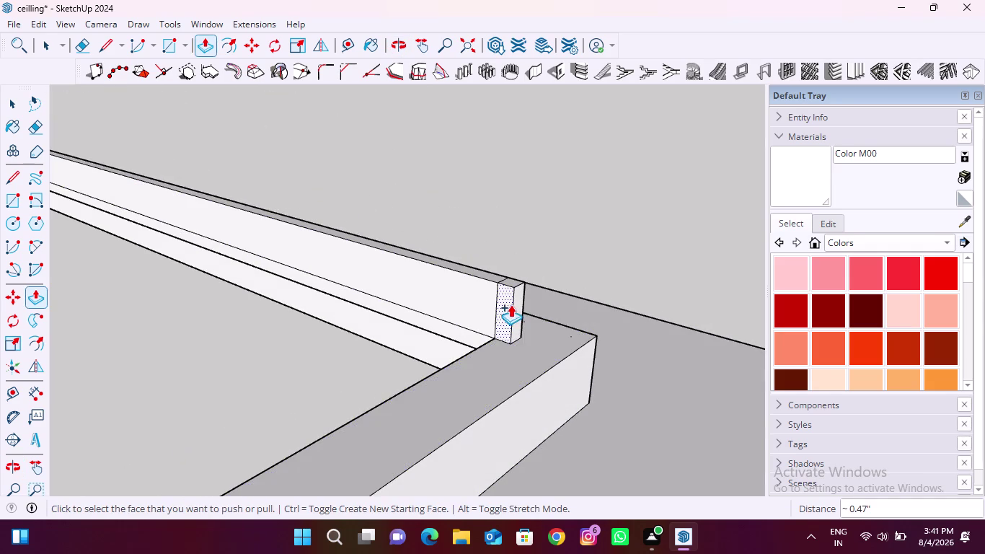
click(510, 304)
scroll(down, 3)
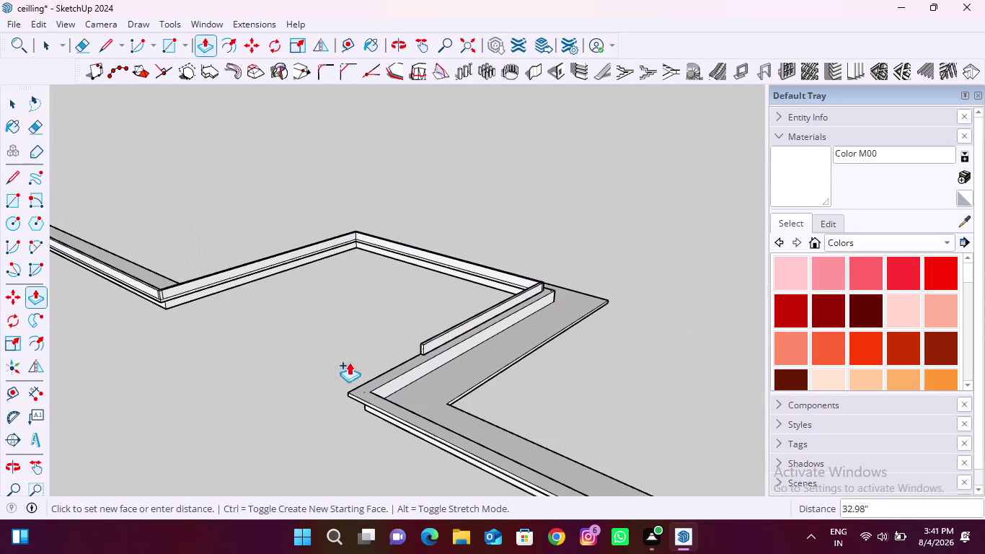
scroll(up, 3)
click(472, 447)
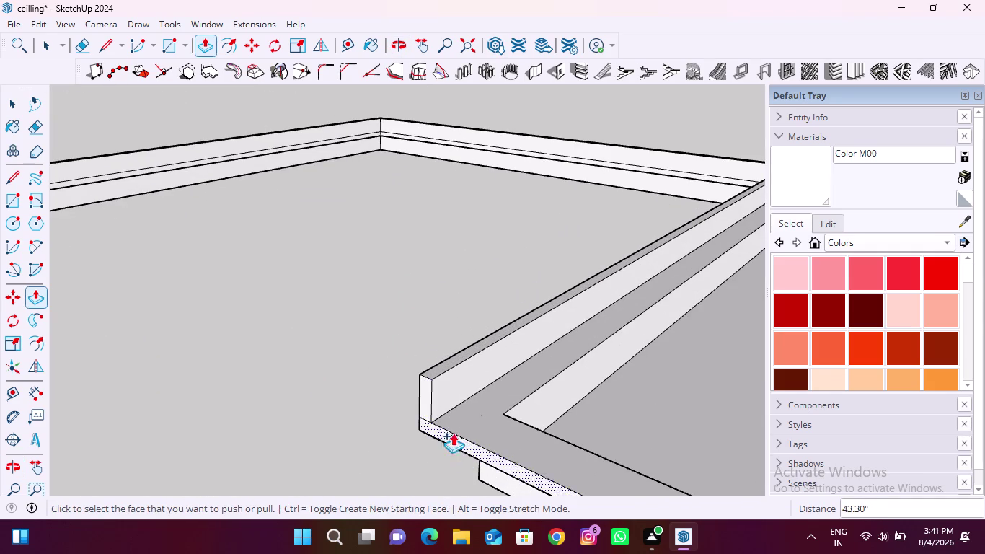
click(423, 386)
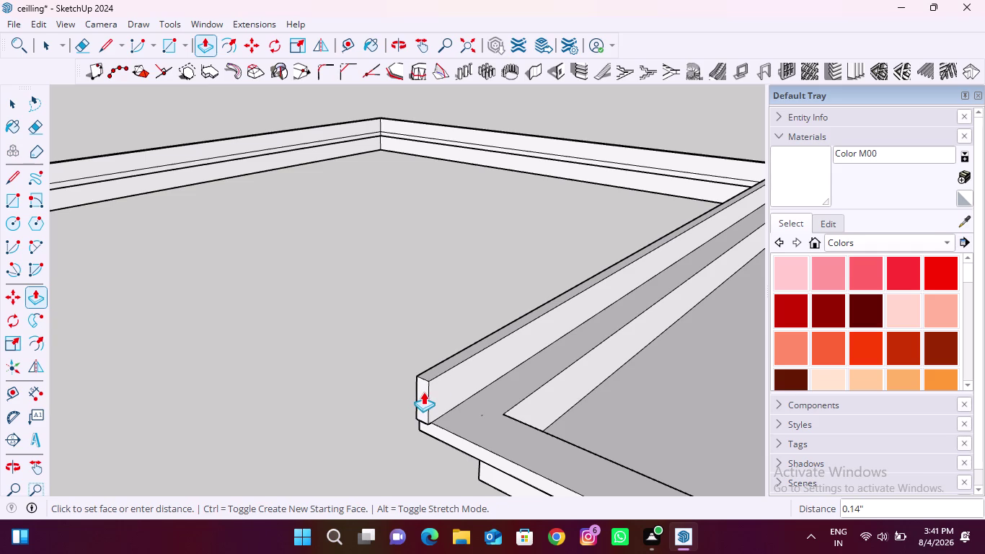
key(Escape)
click(424, 396)
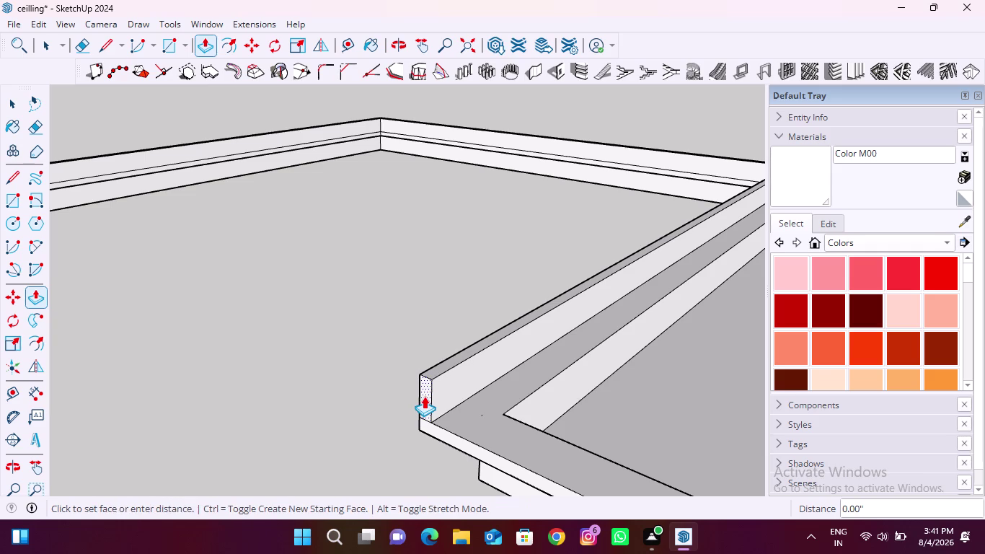
text(12)
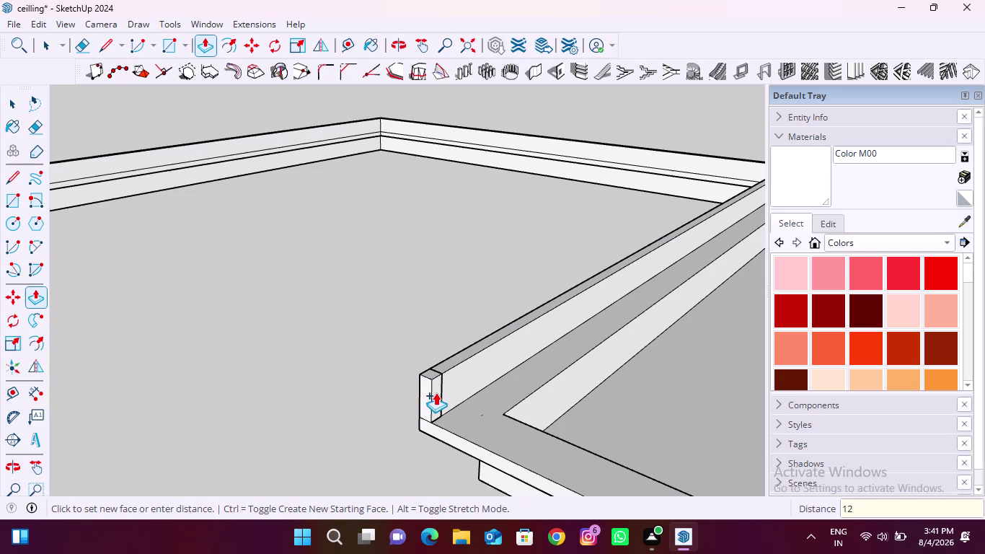
text(mm)
key(Return)
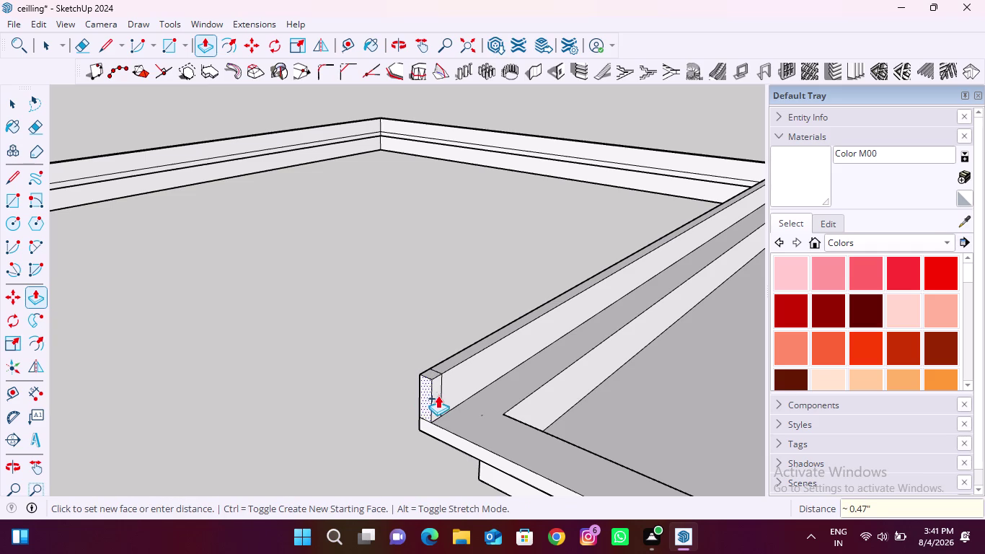
scroll(up, 3)
click(447, 396)
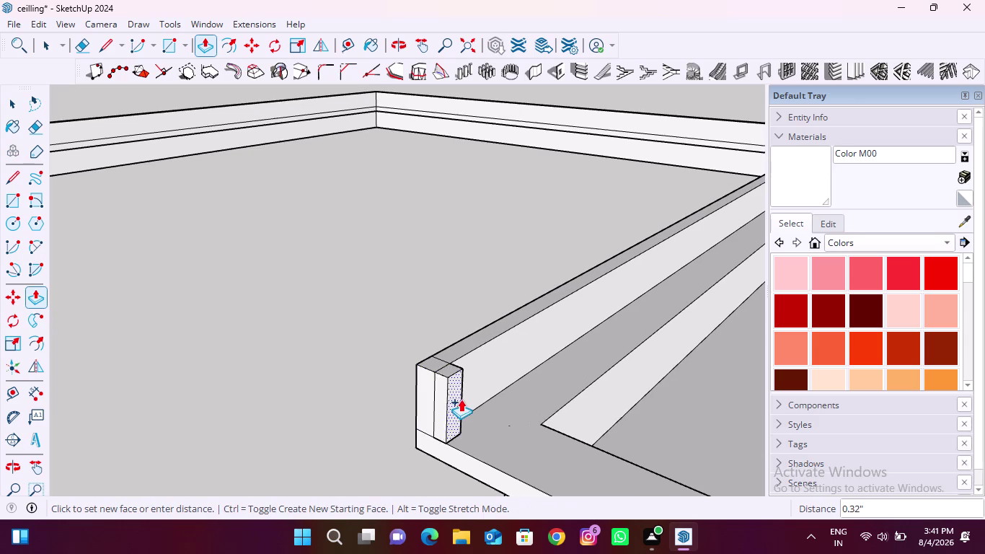
scroll(down, 3)
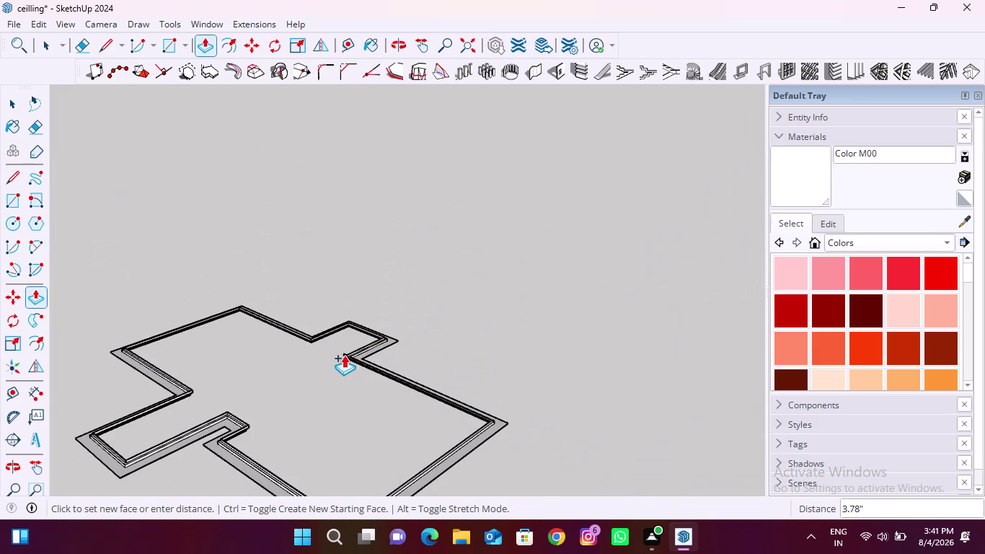
Finish the pending extrusion and extend a corner strip end 12 mm.
scroll(up, 3)
scroll(up, 3)
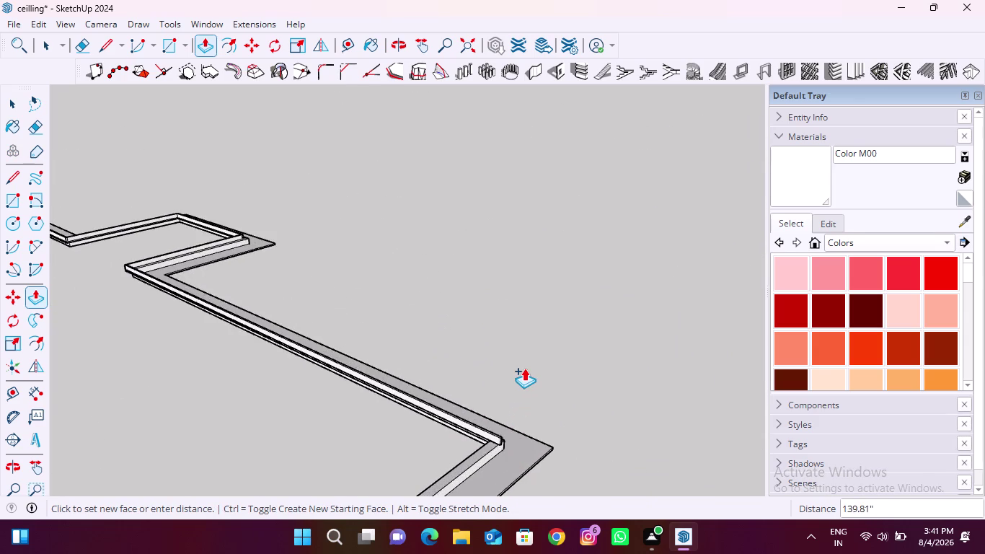
scroll(down, 3)
scroll(down, 3)
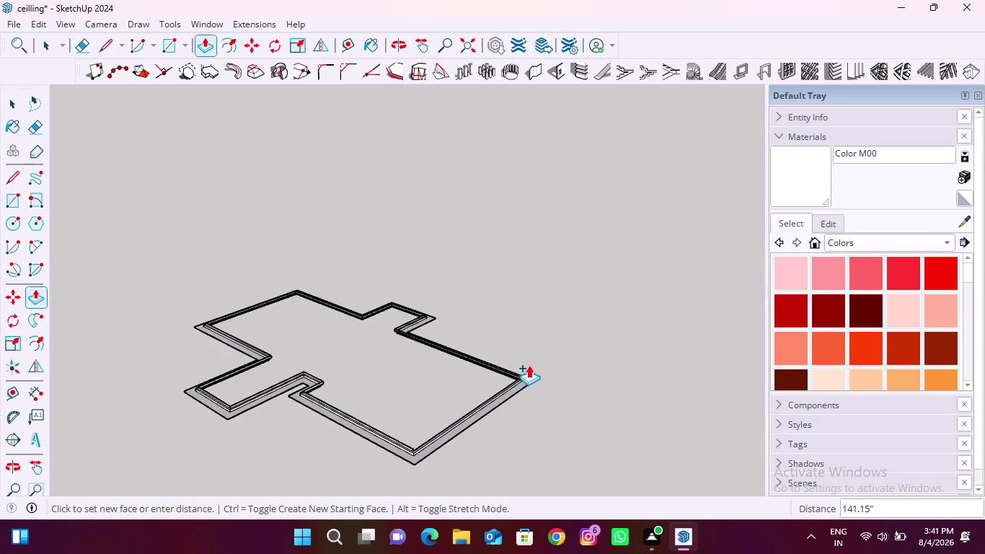
scroll(up, 3)
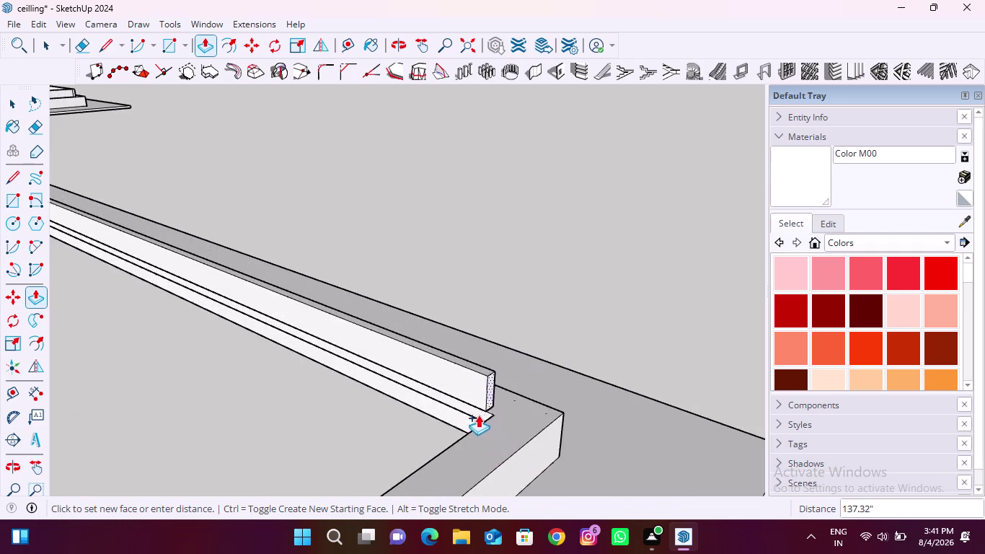
scroll(up, 3)
scroll(up, 3)
middle_drag(496, 422, 740, 372)
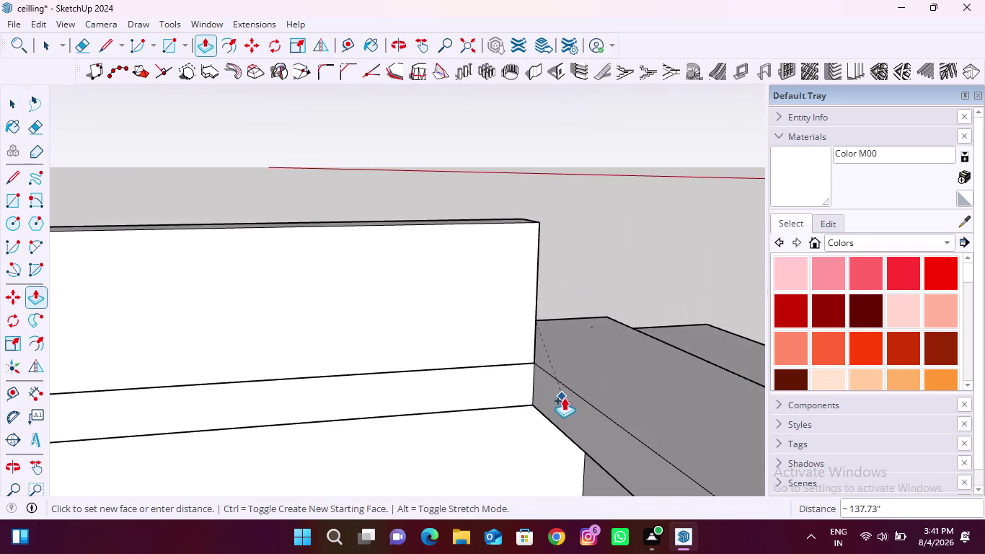
click(565, 398)
middle_drag(587, 384, 277, 359)
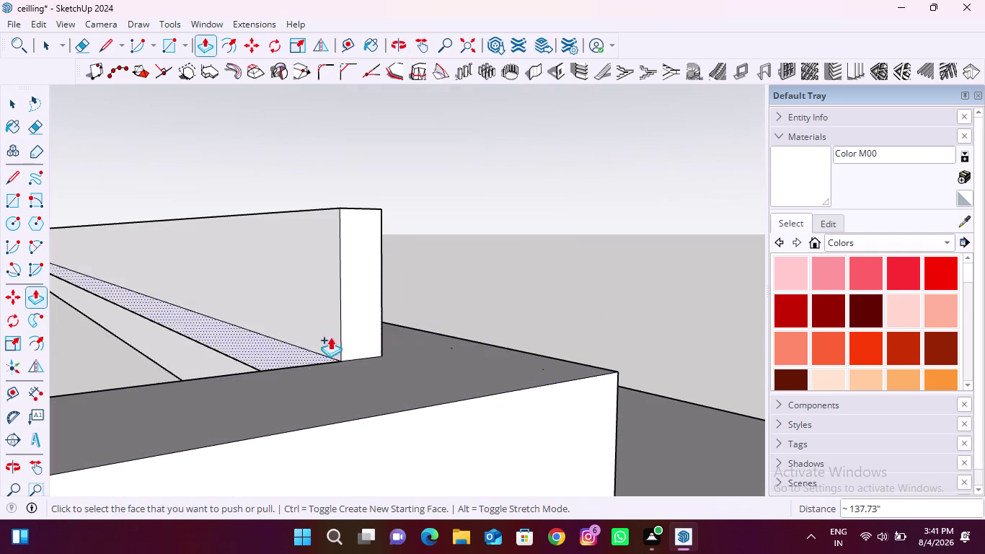
click(361, 306)
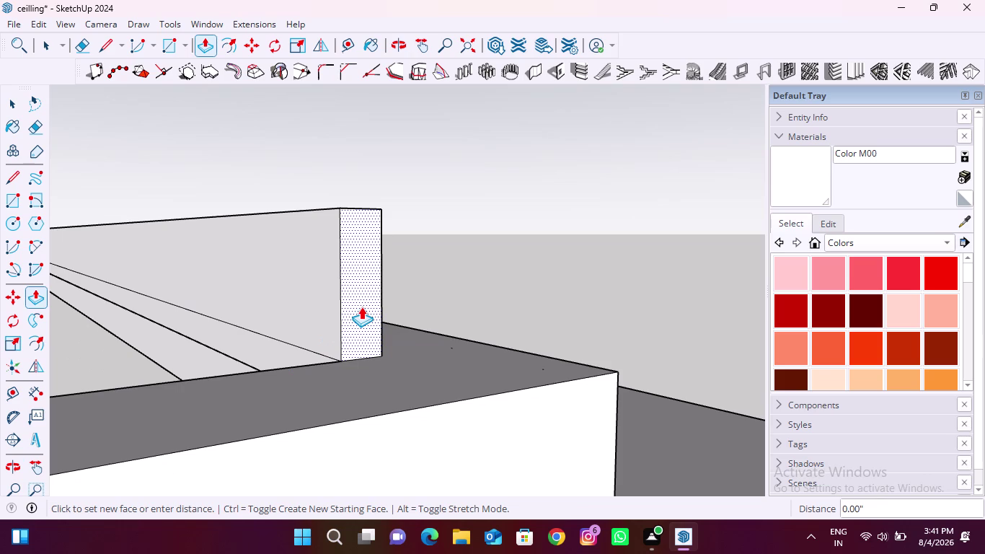
text(1)
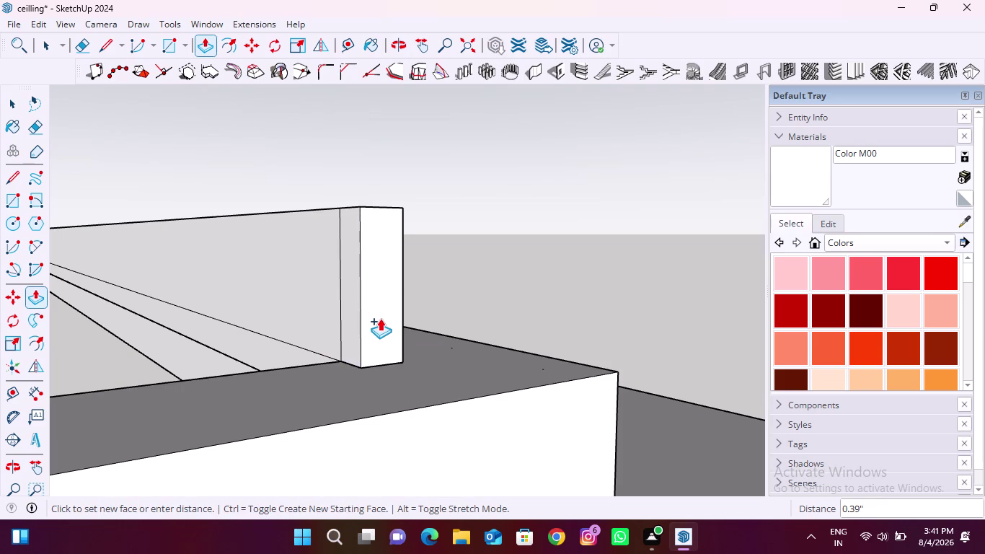
text(2mm)
key(Return)
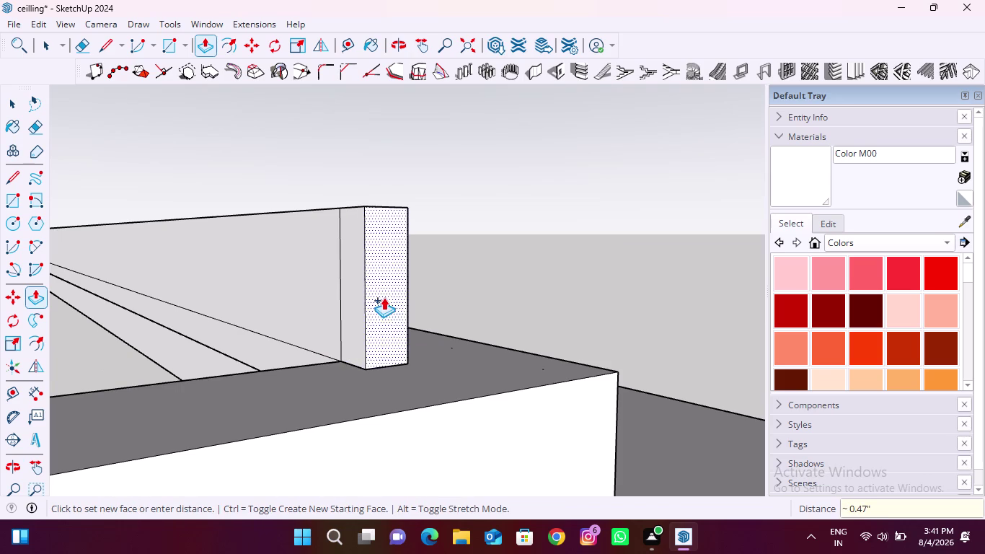
Pull another strip end into its corner, then survey the unfinished corners.
scroll(down, 3)
middle_drag(292, 344, 755, 387)
scroll(up, 3)
click(415, 297)
scroll(down, 3)
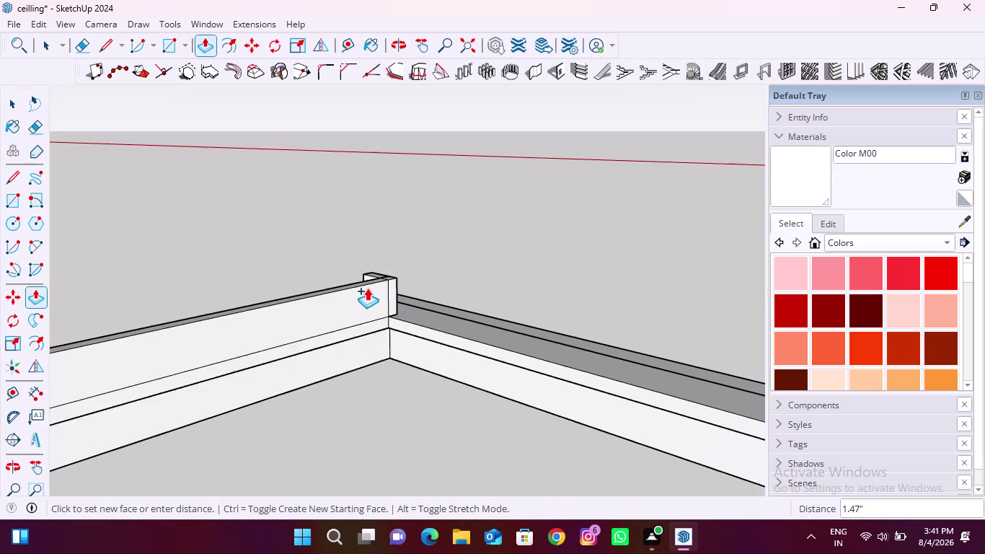
scroll(down, 3)
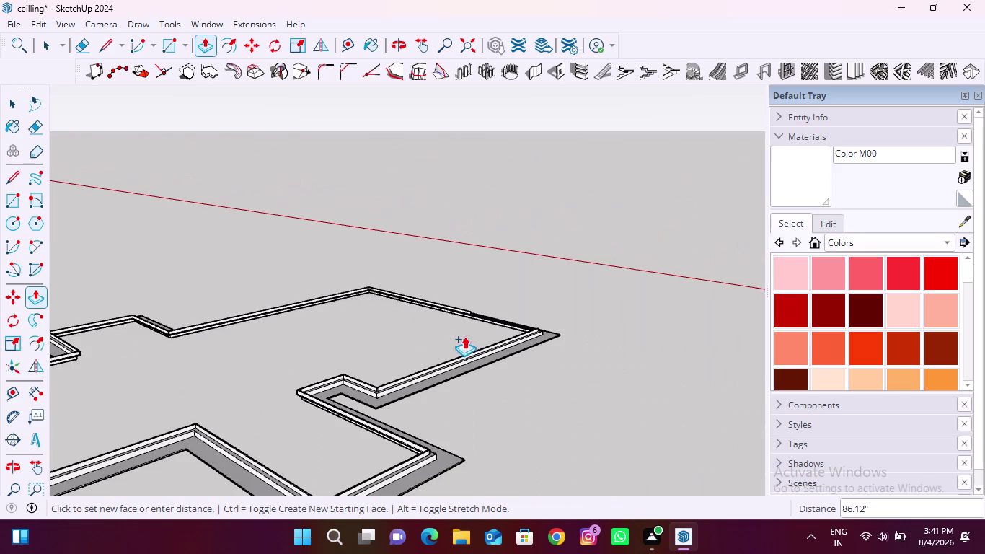
middle_drag(465, 336, 695, 383)
scroll(up, 3)
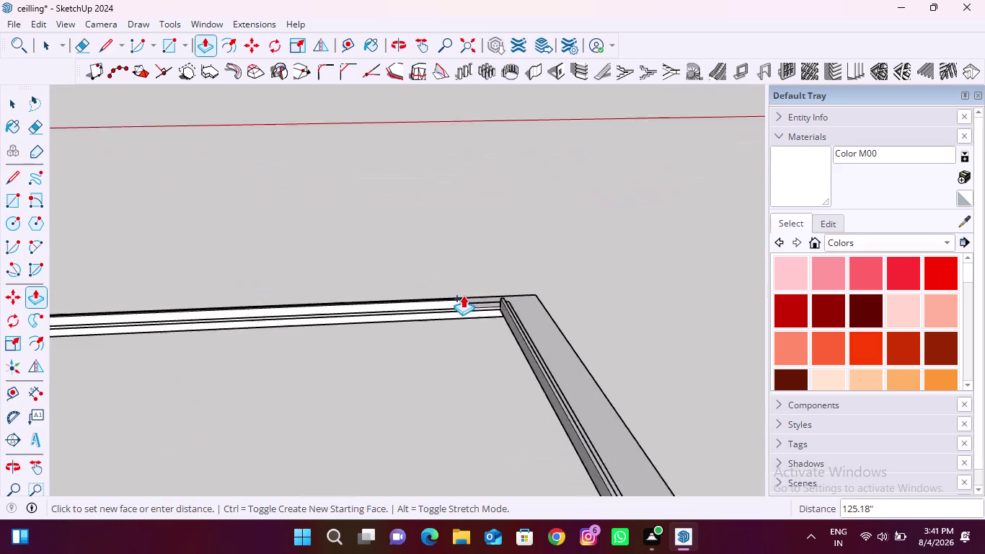
scroll(up, 3)
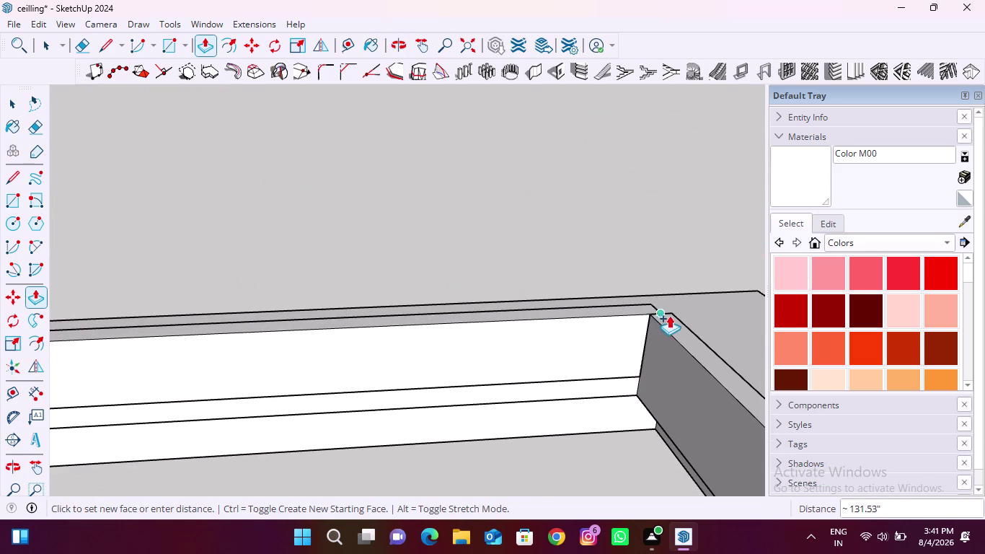
click(678, 313)
scroll(down, 3)
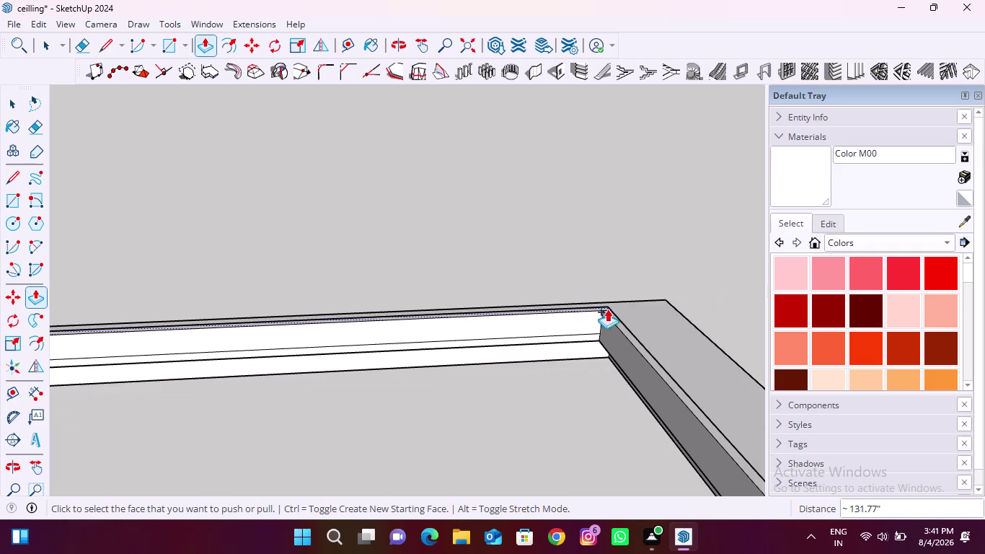
scroll(down, 3)
middle_drag(534, 375, 537, 376)
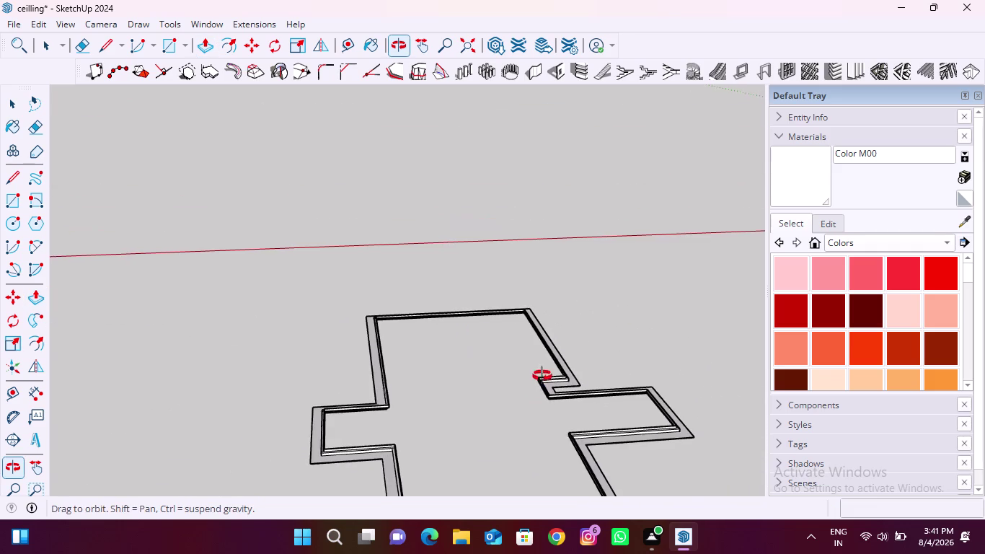
middle_drag(537, 376, 767, 354)
scroll(up, 3)
middle_drag(542, 355, 671, 337)
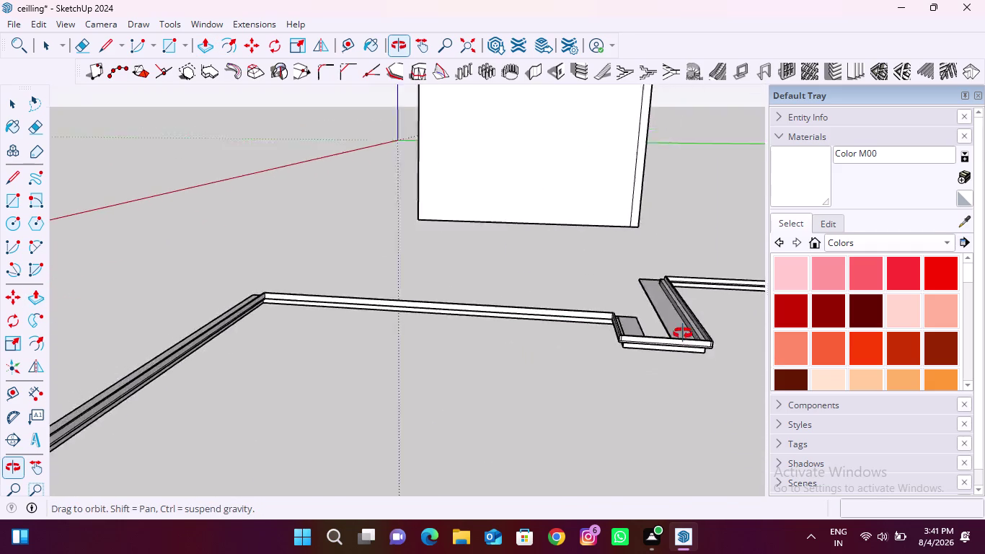
middle_drag(671, 337, 717, 326)
scroll(up, 3)
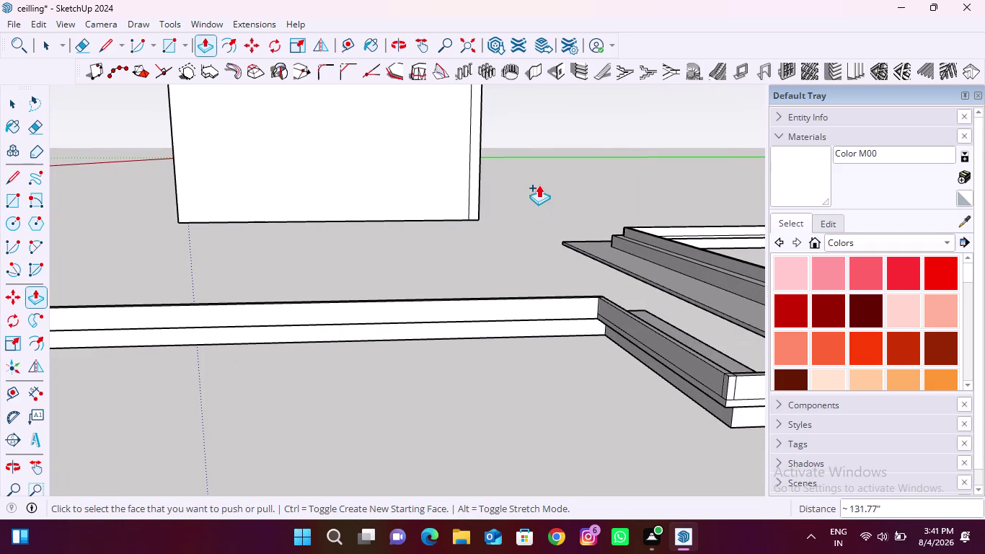
click(83, 33)
Erase the stray edge along the first strip and the leftover vertical edges on the band face.
click(83, 34)
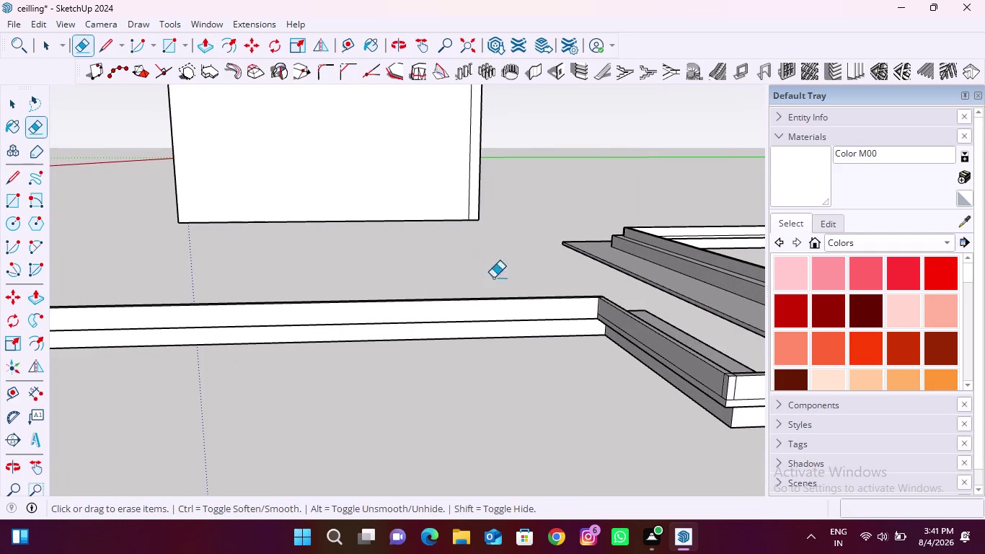
drag(619, 327, 623, 334)
key(ctrl+z)
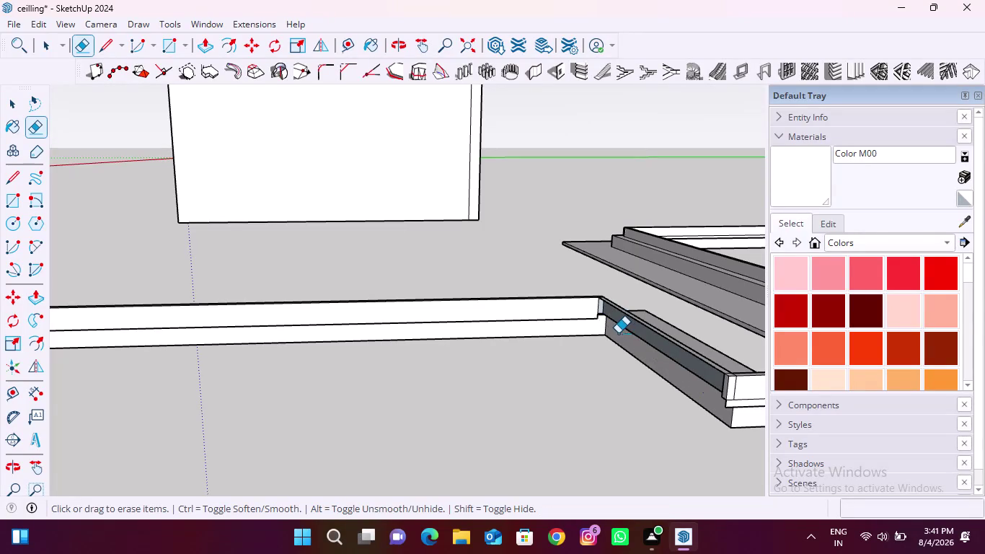
scroll(up, 3)
click(640, 344)
scroll(down, 3)
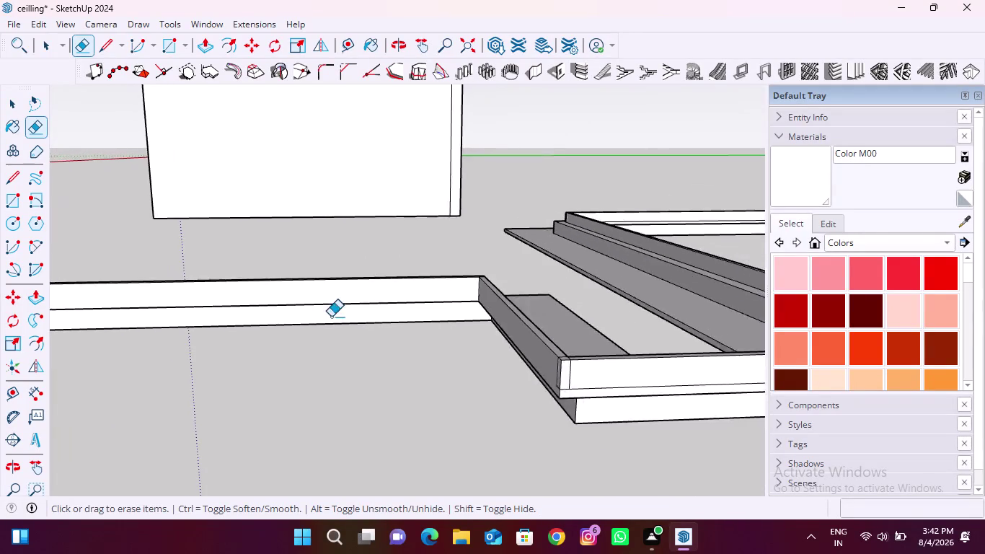
scroll(down, 3)
scroll(up, 3)
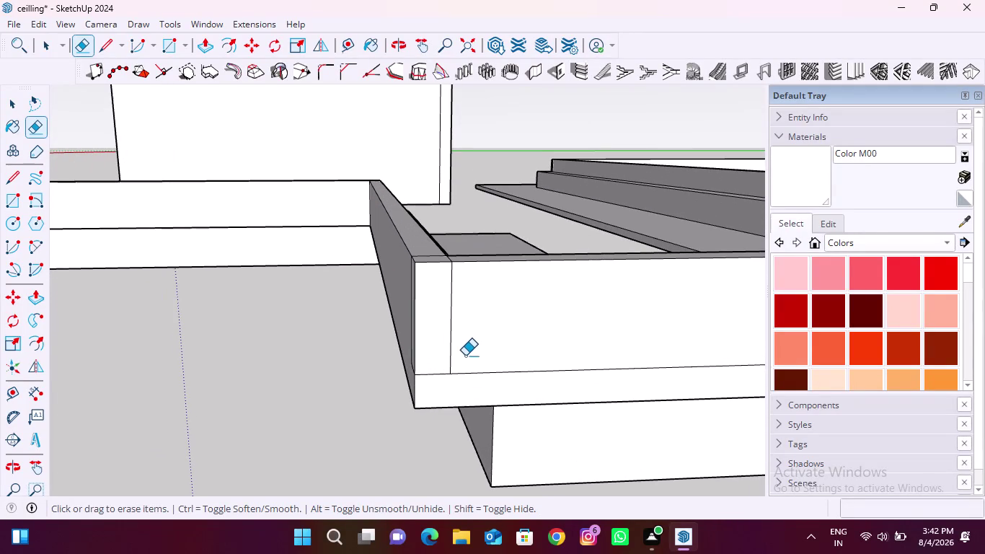
drag(465, 356, 466, 379)
drag(440, 360, 441, 378)
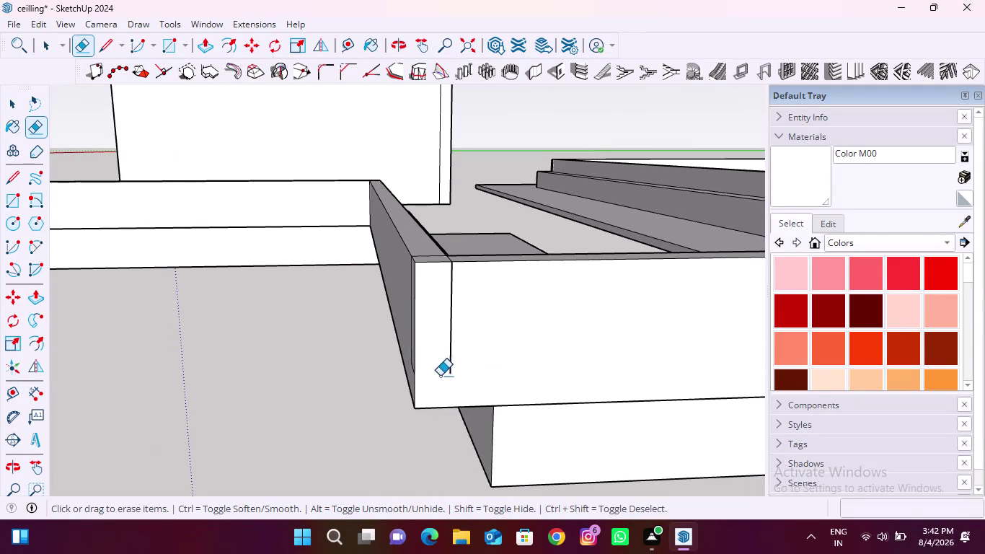
drag(438, 370, 465, 348)
Zoom in and erase the two leftover edges at the next cornice corner.
scroll(up, 3)
middle_drag(413, 348, 548, 333)
scroll(up, 3)
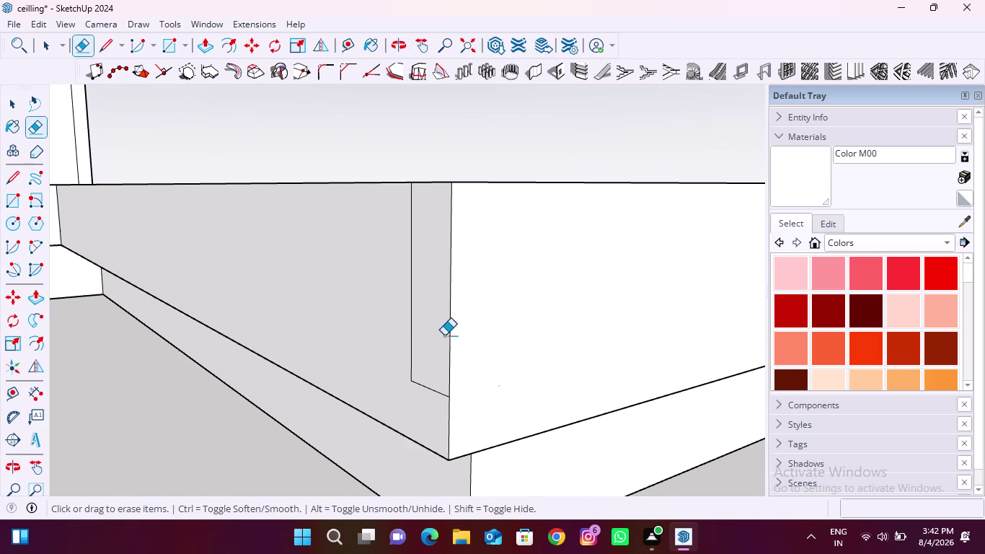
drag(424, 356, 424, 390)
drag(417, 373, 394, 325)
scroll(down, 3)
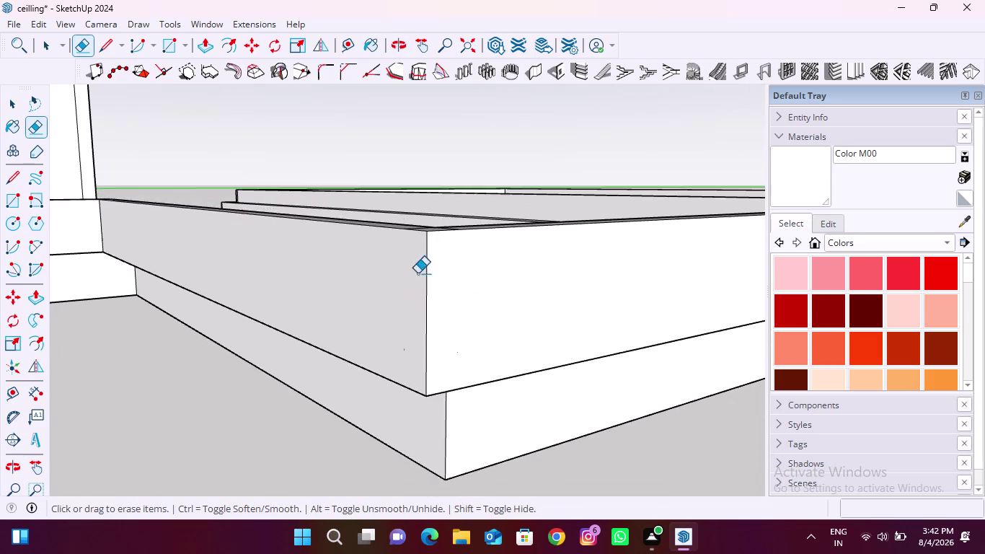
Erase the remaining stray corner edges and the stray lines across the strip corner.
middle_drag(418, 273, 410, 405)
scroll(up, 3)
drag(412, 269, 425, 288)
drag(453, 275, 485, 269)
scroll(down, 3)
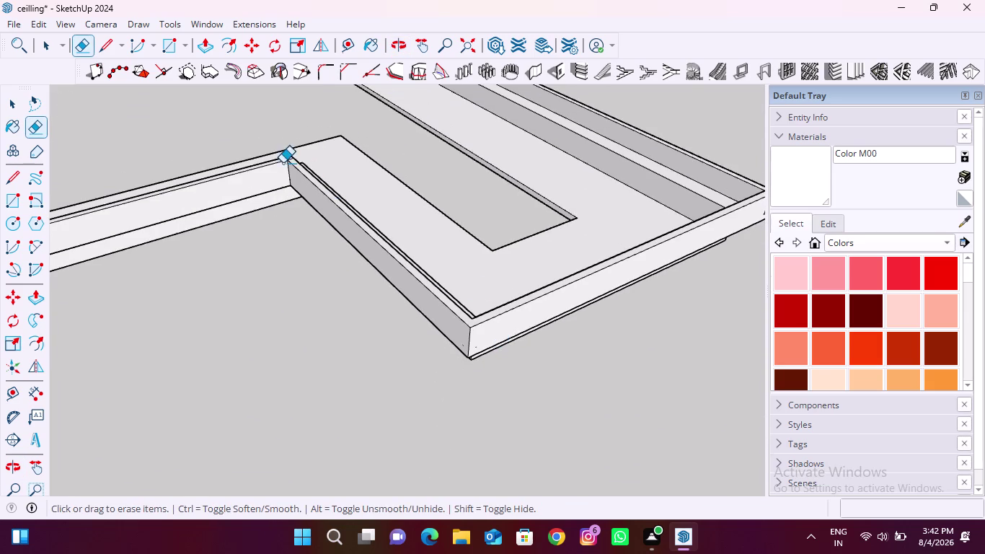
scroll(up, 3)
scroll(down, 3)
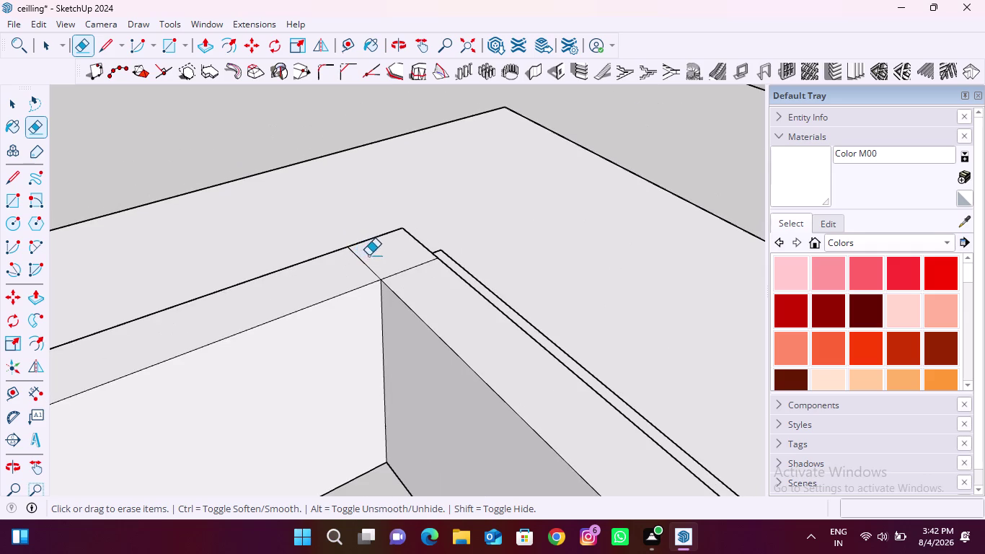
drag(368, 255, 359, 265)
drag(407, 256, 426, 290)
Orbit around the stepped corner and erase the stray edge on its sloped face.
middle_drag(371, 254, 722, 256)
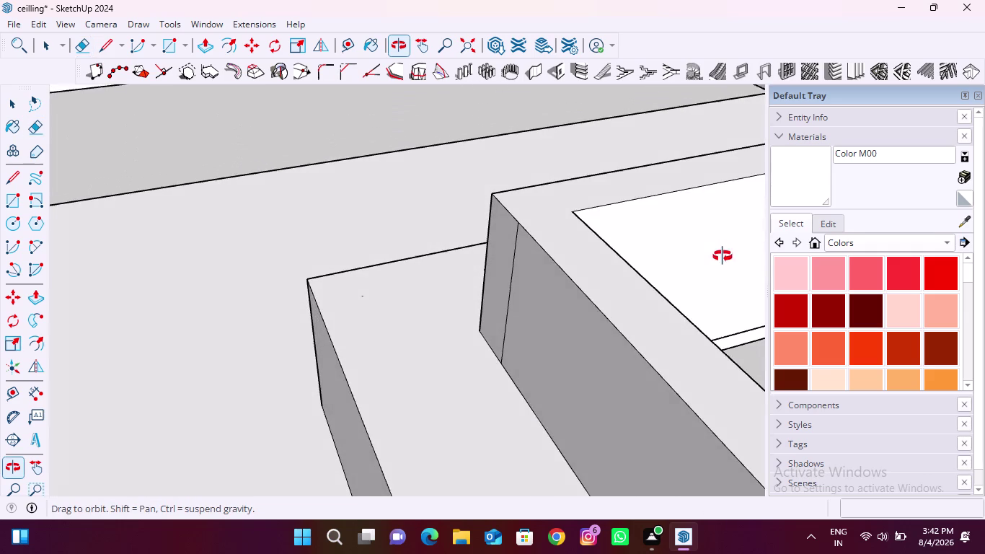
middle_drag(722, 256, 724, 254)
drag(508, 251, 539, 280)
middle_drag(484, 246, 597, 283)
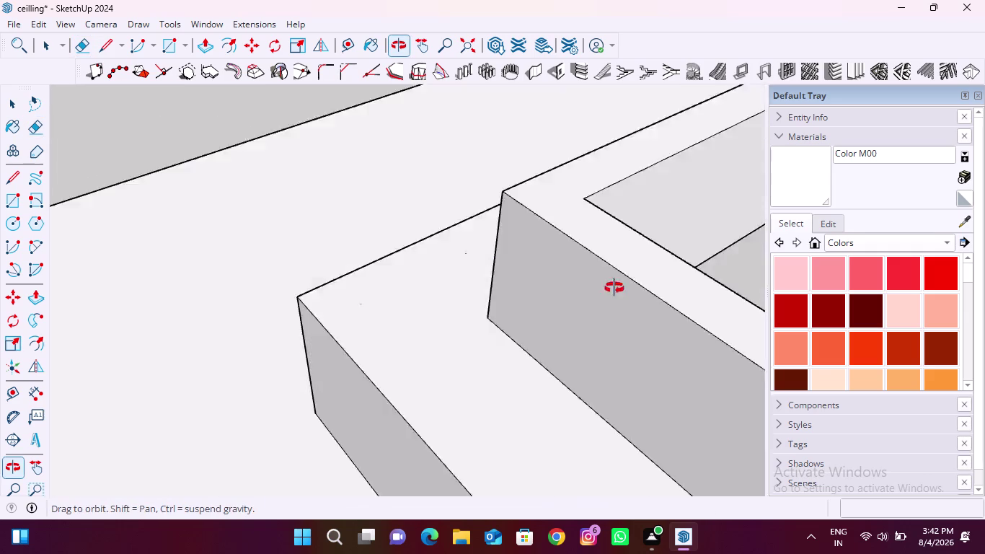
middle_drag(597, 283, 812, 259)
middle_drag(445, 174, 560, 178)
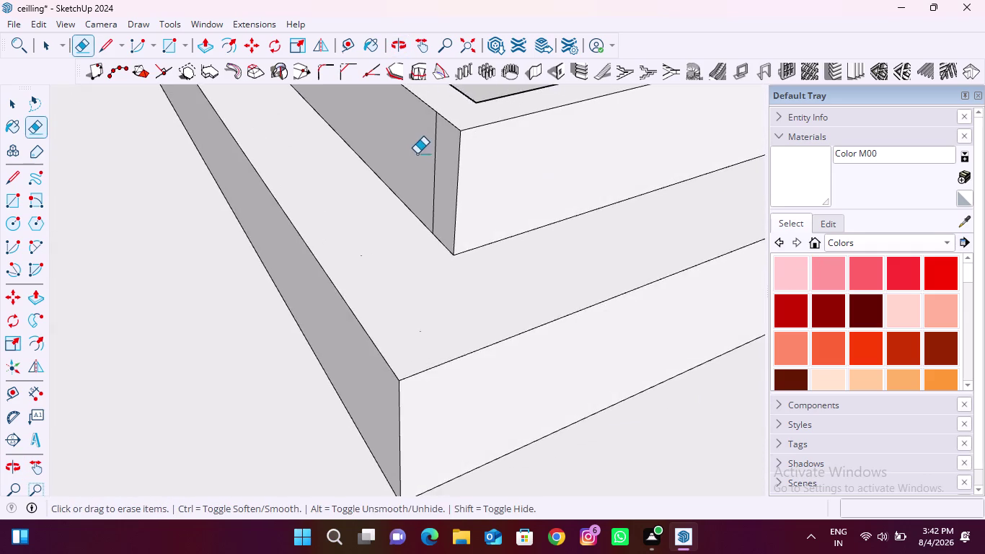
scroll(up, 3)
drag(422, 150, 449, 166)
scroll(down, 3)
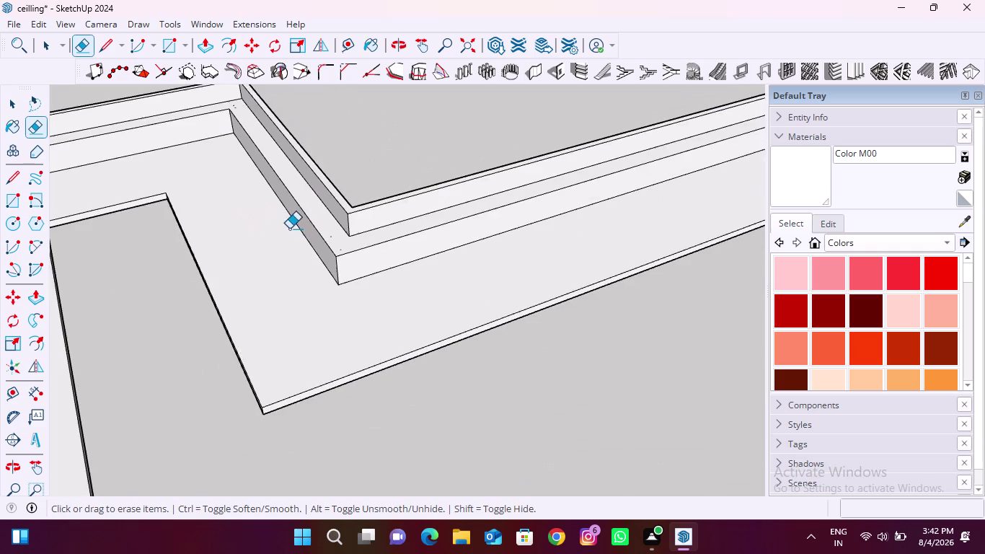
scroll(down, 3)
scroll(down, 3)
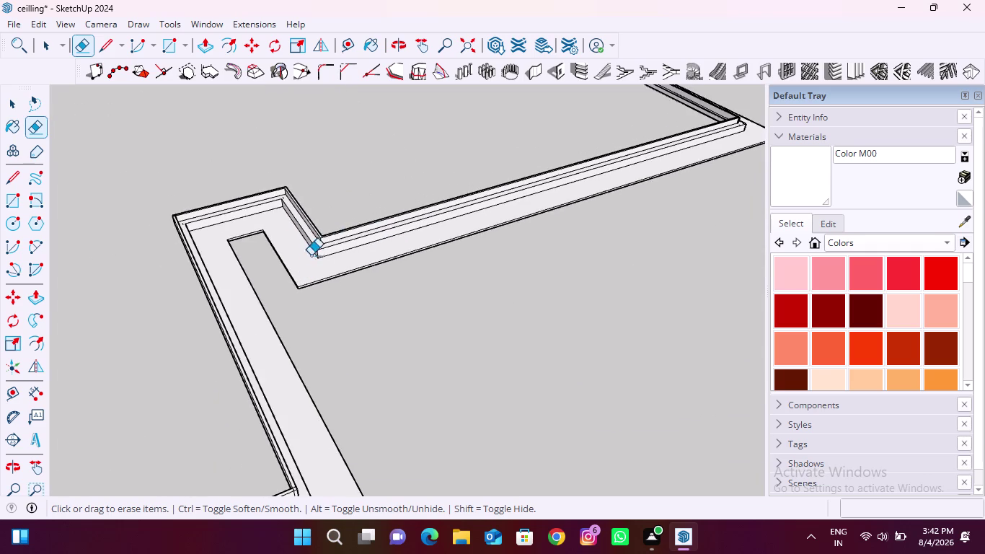
scroll(up, 3)
Move to the far corner of the band and erase the stray edges at the strip's corner.
middle_drag(337, 229, 244, 365)
middle_drag(392, 230, 200, 255)
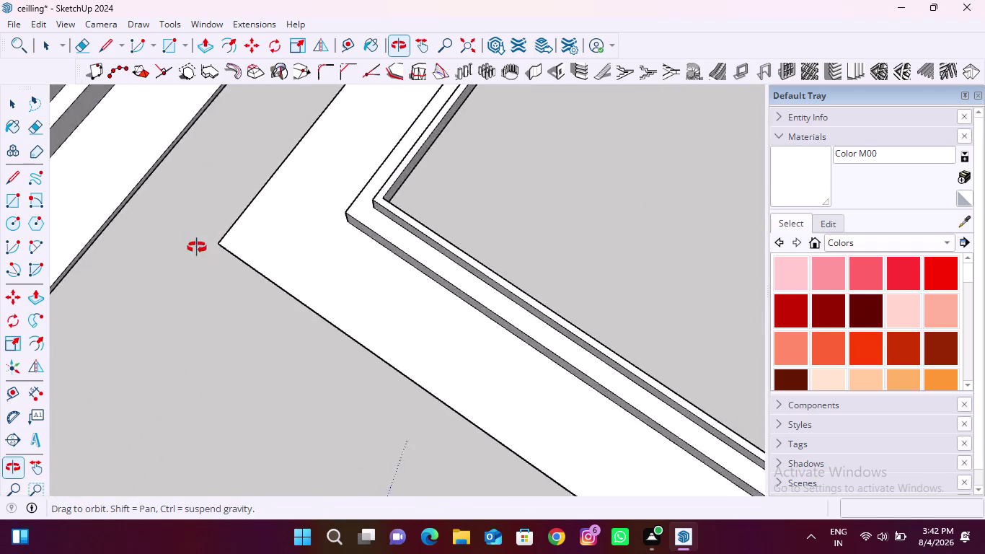
middle_drag(200, 254, 190, 204)
scroll(down, 3)
scroll(up, 3)
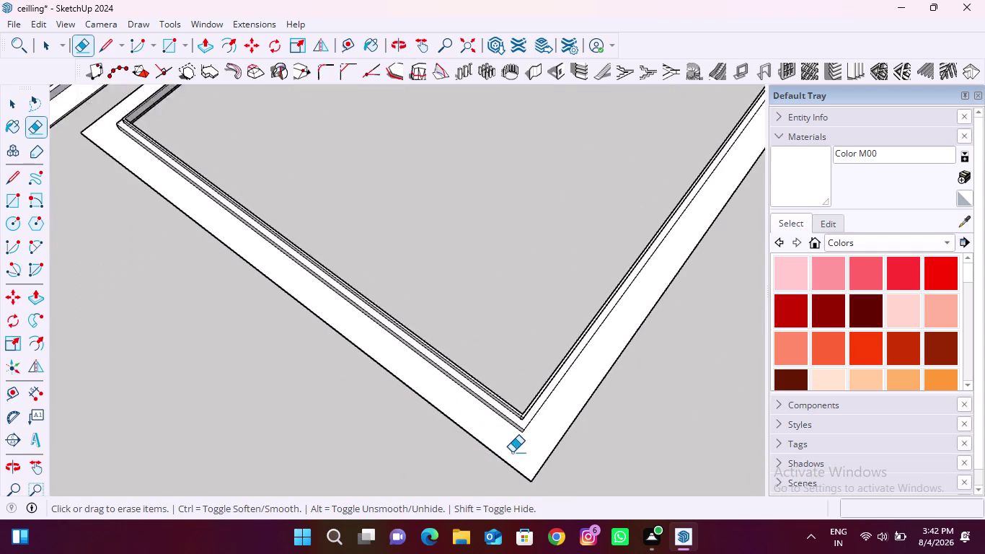
scroll(up, 3)
middle_drag(535, 395, 547, 306)
scroll(up, 3)
scroll(up, 3)
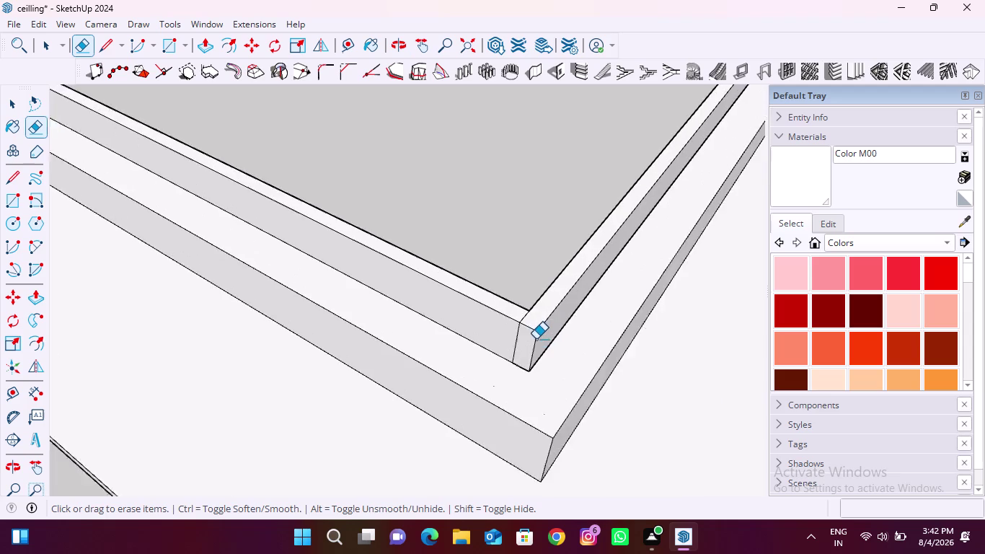
scroll(up, 3)
drag(513, 339, 494, 326)
drag(508, 292, 539, 301)
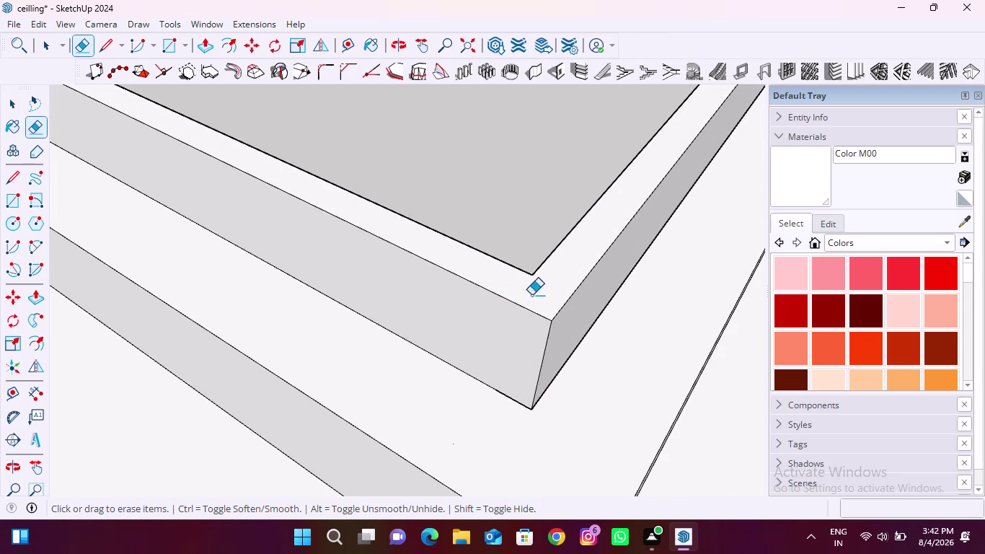
Try erasing stray edges along the cornice band, undoing the unwanted deletions.
middle_drag(478, 252, 832, 350)
middle_drag(371, 190, 632, 140)
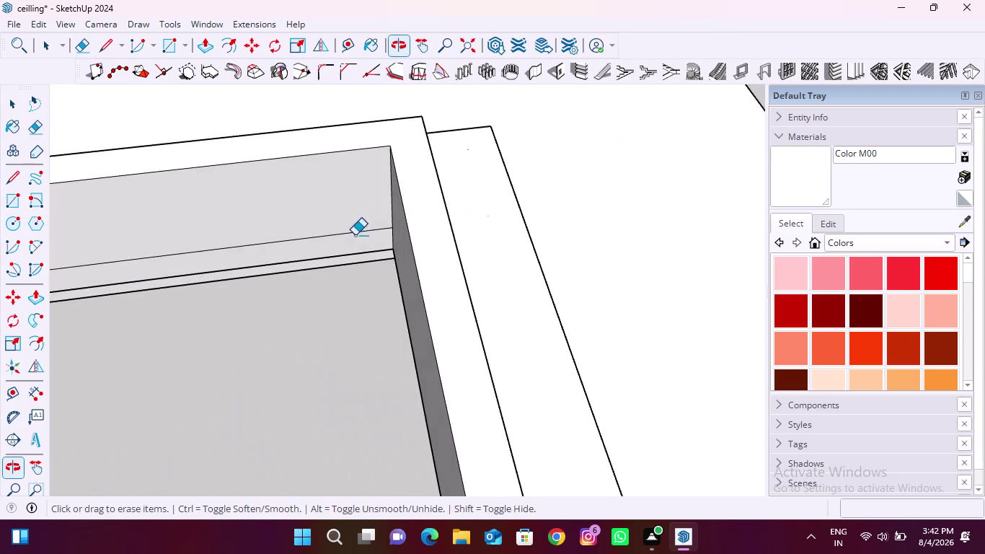
middle_drag(355, 235, 523, 165)
scroll(down, 3)
scroll(up, 3)
drag(383, 207, 389, 222)
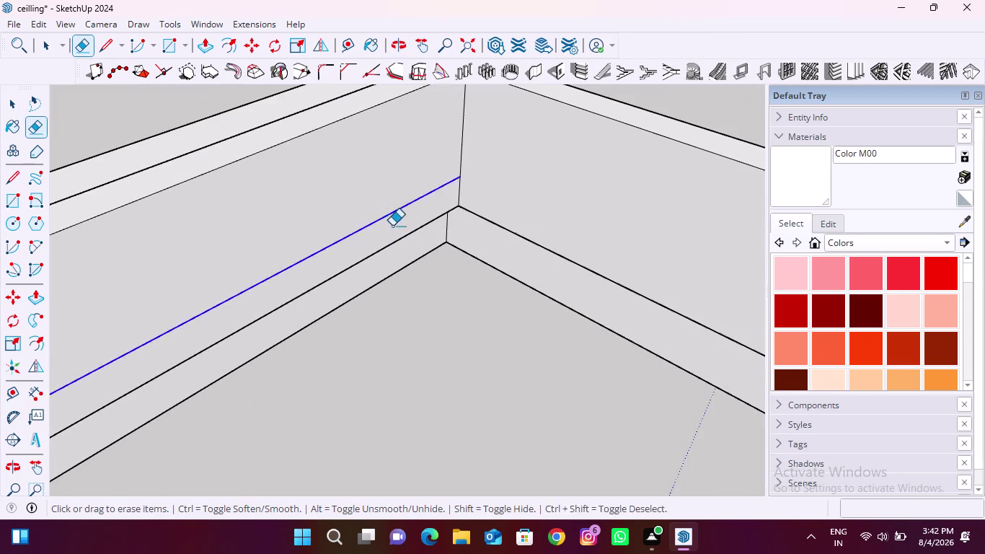
drag(389, 222, 397, 228)
scroll(down, 3)
key(ctrl+z)
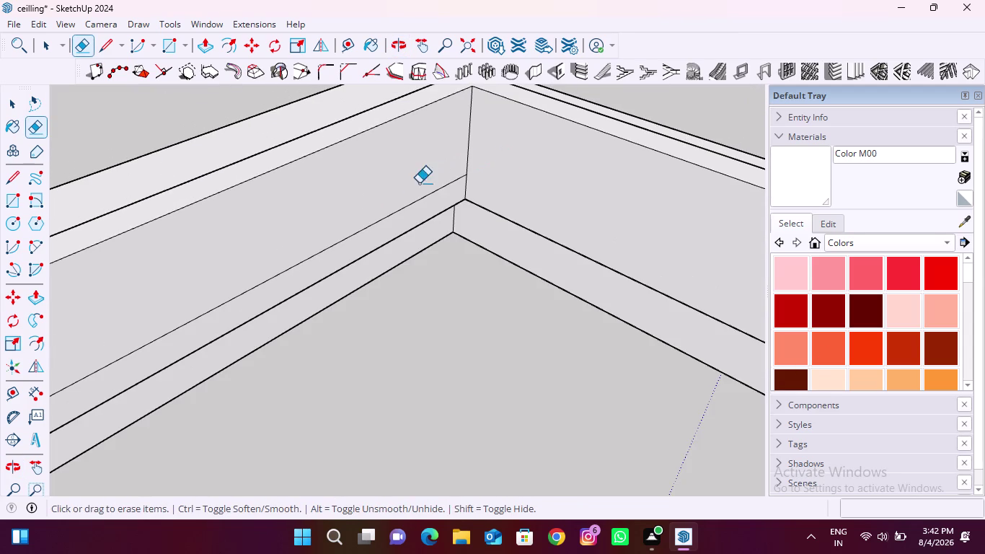
drag(418, 191, 418, 201)
scroll(down, 3)
key(ctrl+z)
scroll(down, 3)
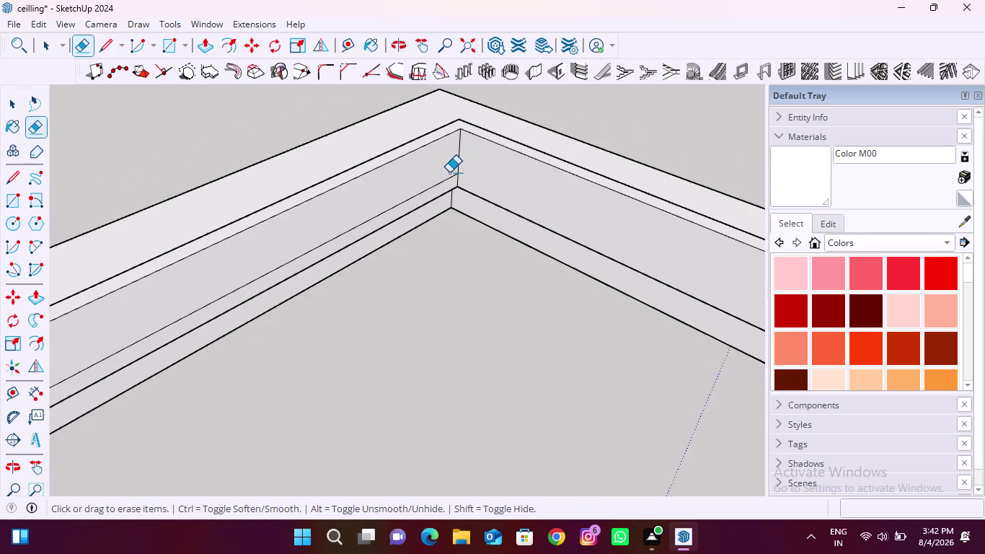
scroll(down, 3)
scroll(down, 3)
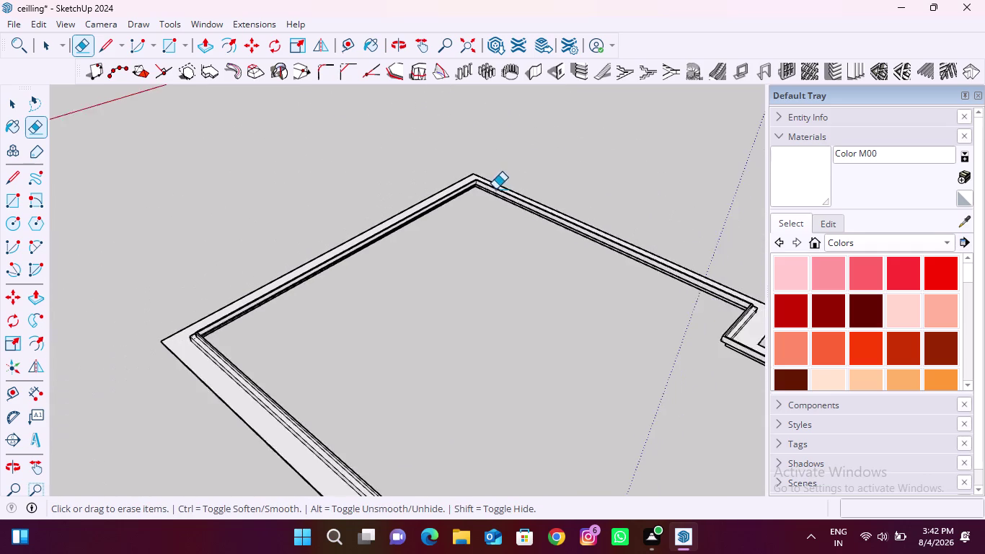
scroll(up, 3)
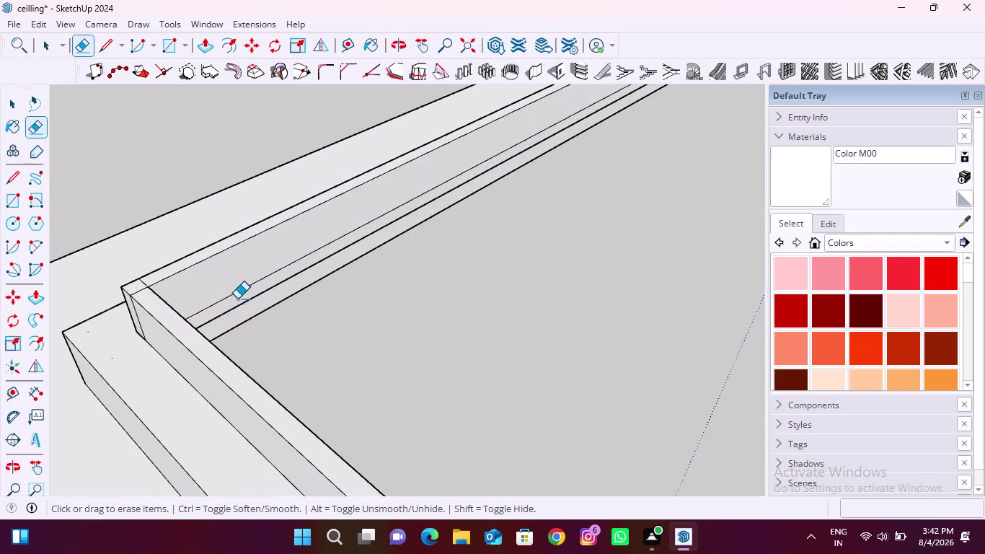
Erase the stray edges at the inner corner, then zoom out to the whole ceiling border.
middle_drag(249, 317, 13, 233)
scroll(up, 3)
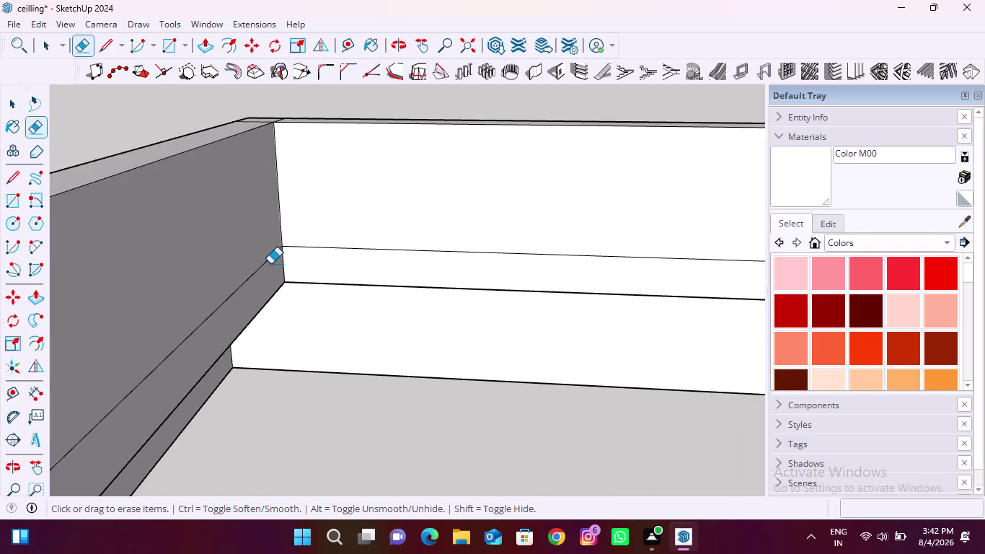
scroll(up, 3)
drag(264, 250, 268, 261)
drag(329, 230, 334, 251)
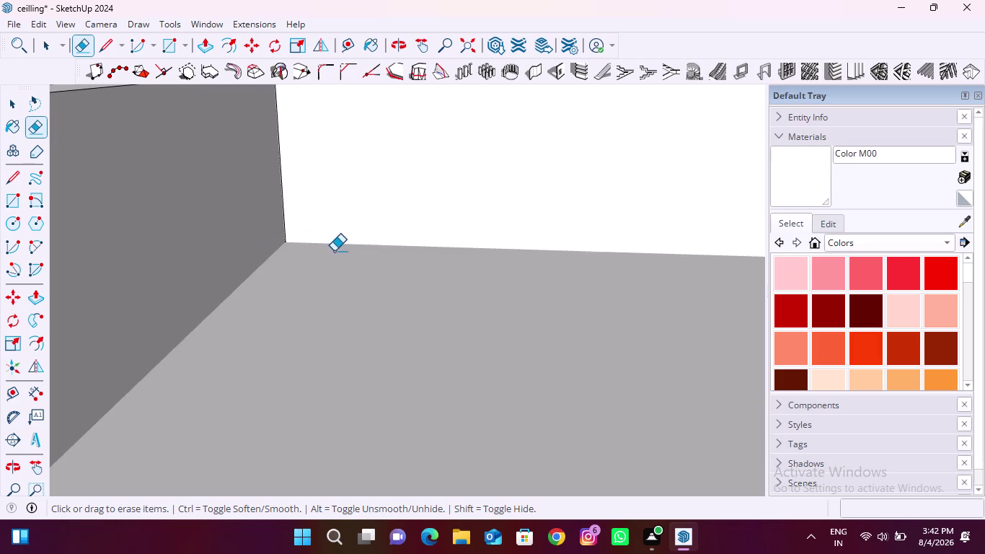
middle_drag(300, 309, 345, 206)
scroll(down, 3)
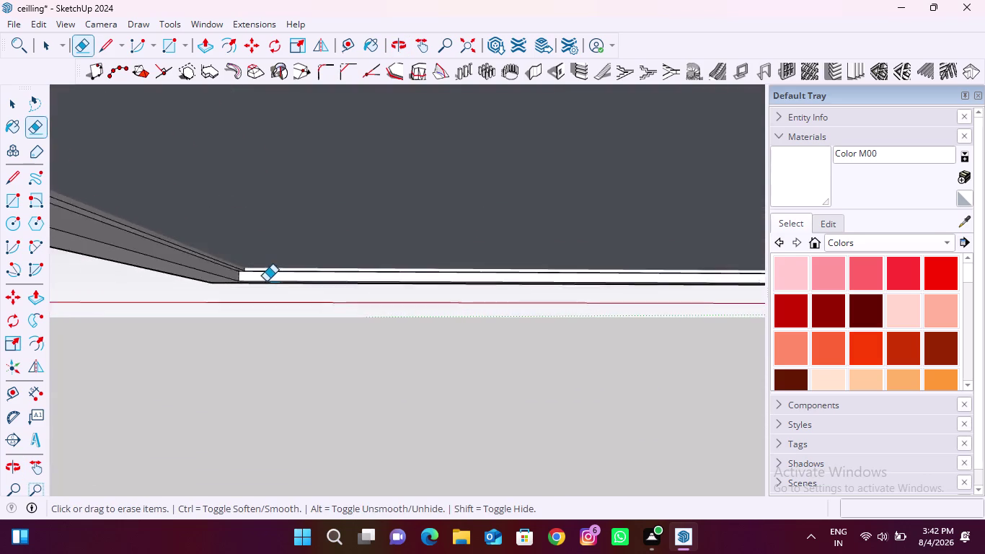
scroll(down, 3)
middle_drag(298, 256, 327, 368)
scroll(up, 3)
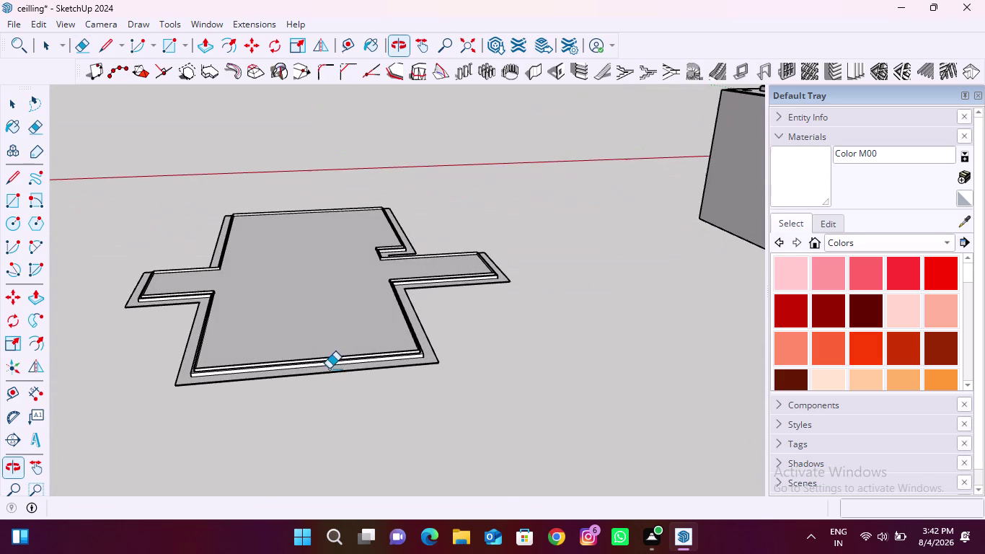
Return to the Select tool and orbit upward beneath the cornice to its sloped underside faces.
key(Escape)
key(space)
click(329, 303)
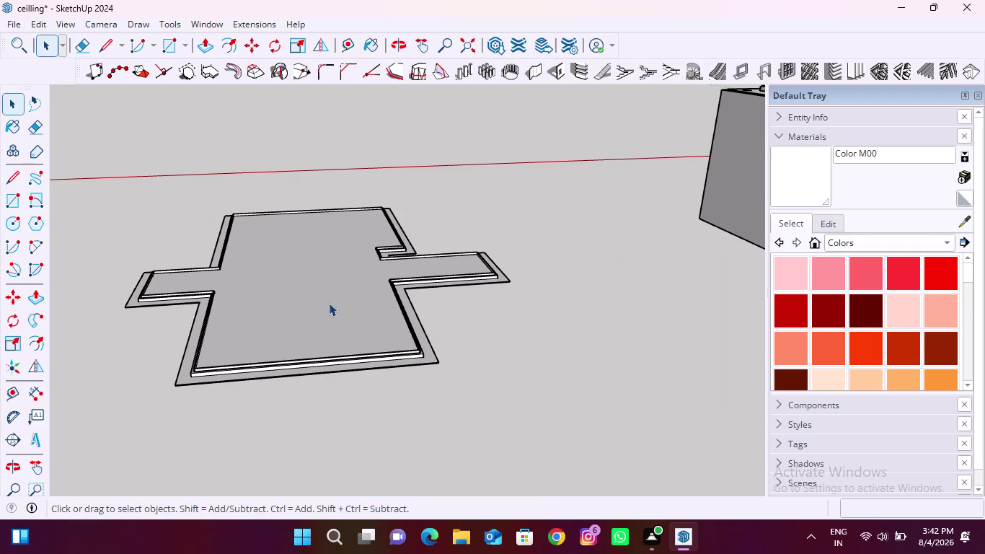
key(Delete)
scroll(up, 3)
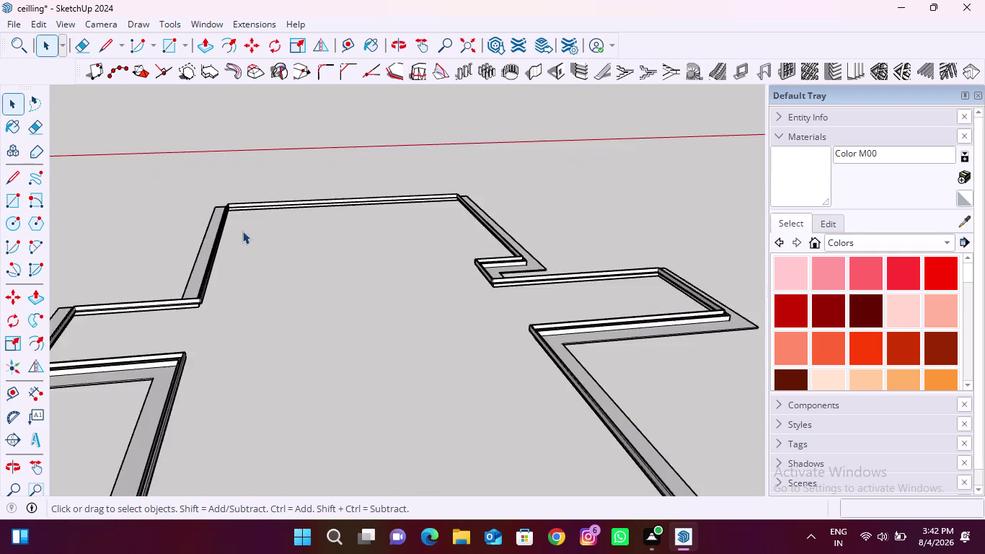
scroll(up, 3)
middle_drag(151, 269, 407, 132)
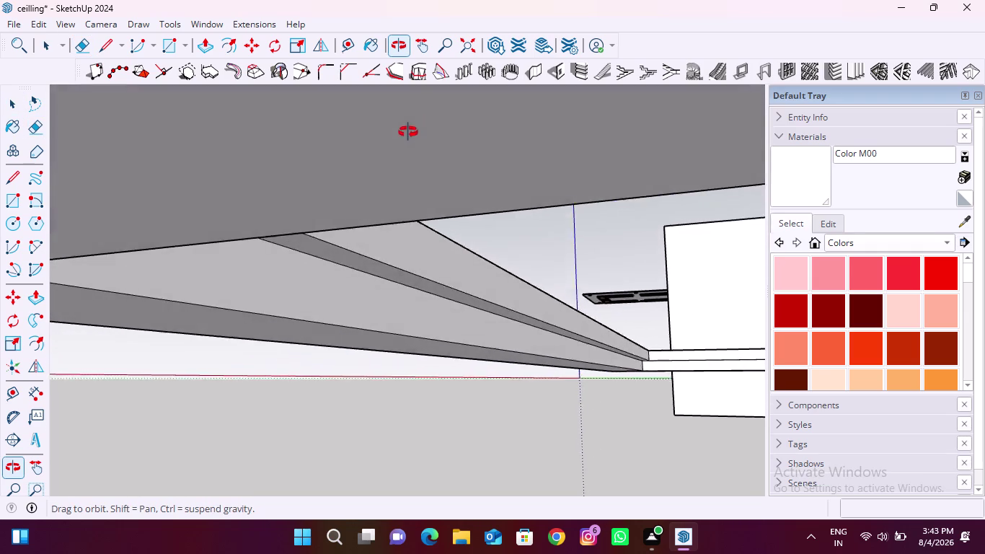
middle_drag(407, 132, 466, 109)
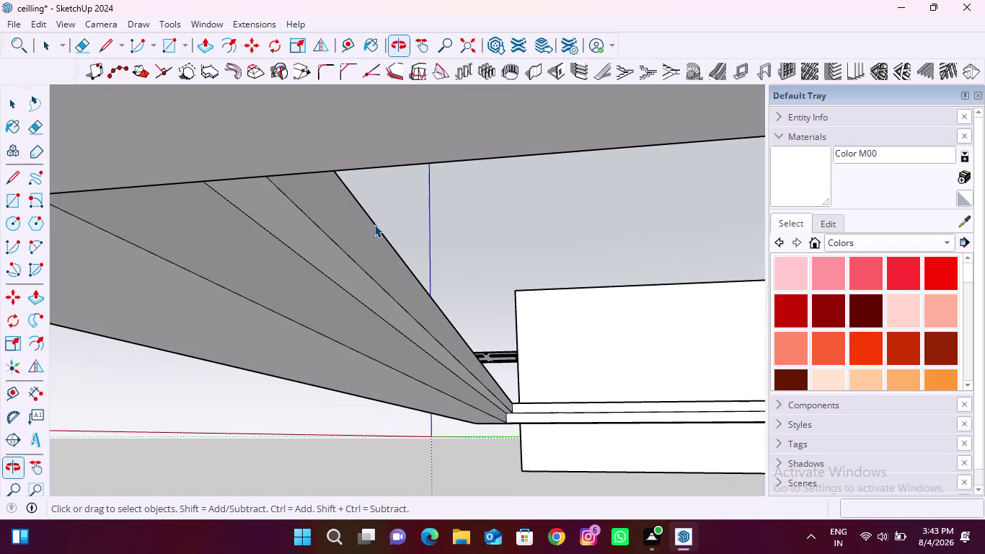
Select four sloped underside faces and intersect them.
click(363, 230)
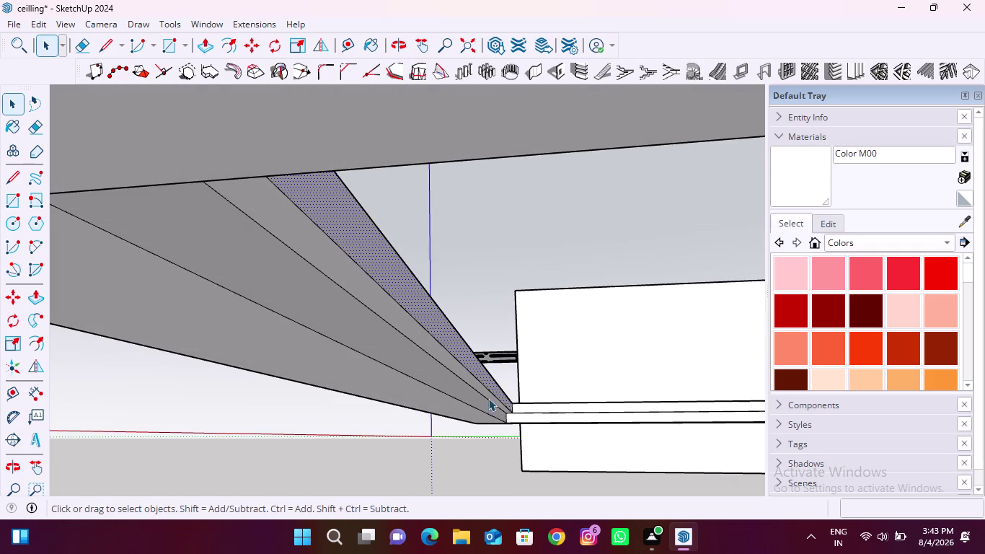
click(331, 266)
click(304, 280)
click(271, 323)
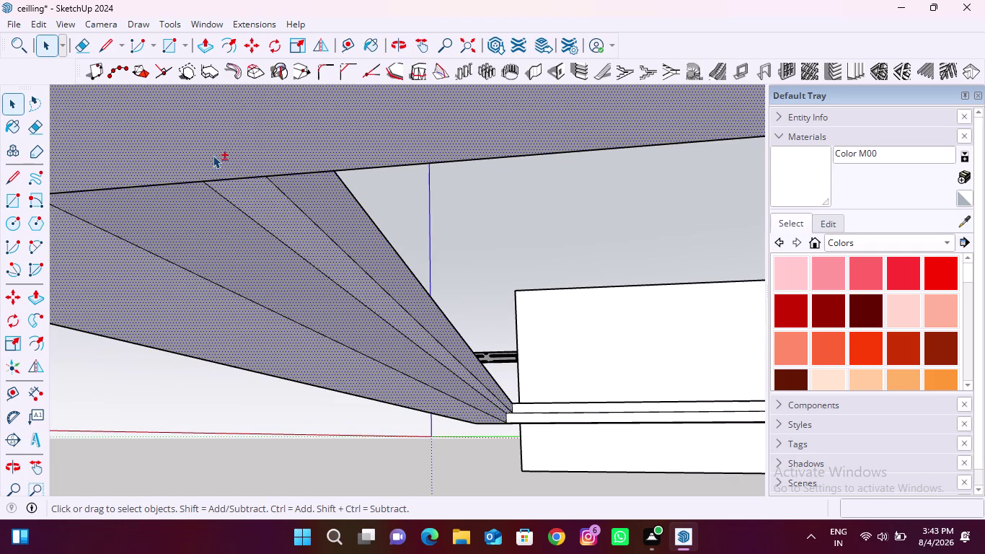
right_click(233, 234)
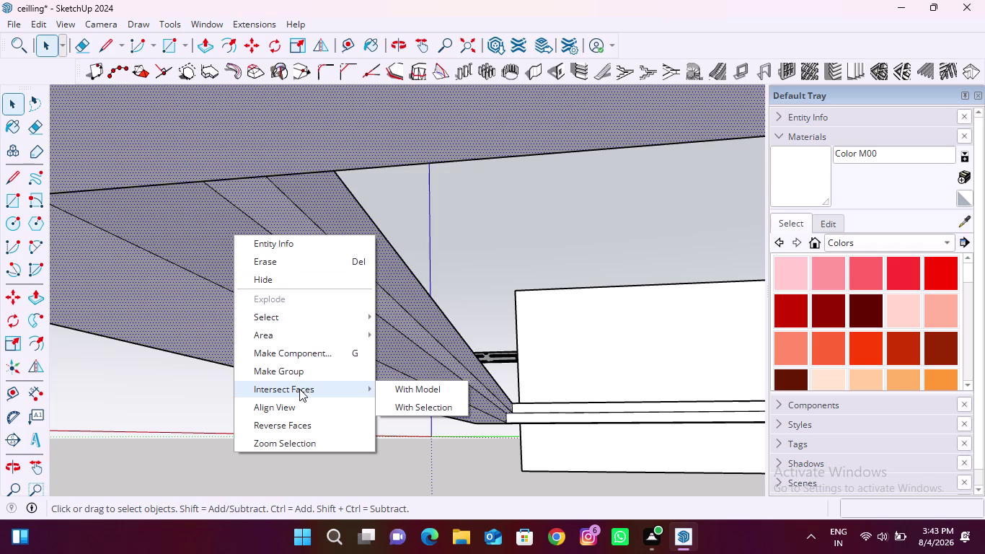
click(304, 422)
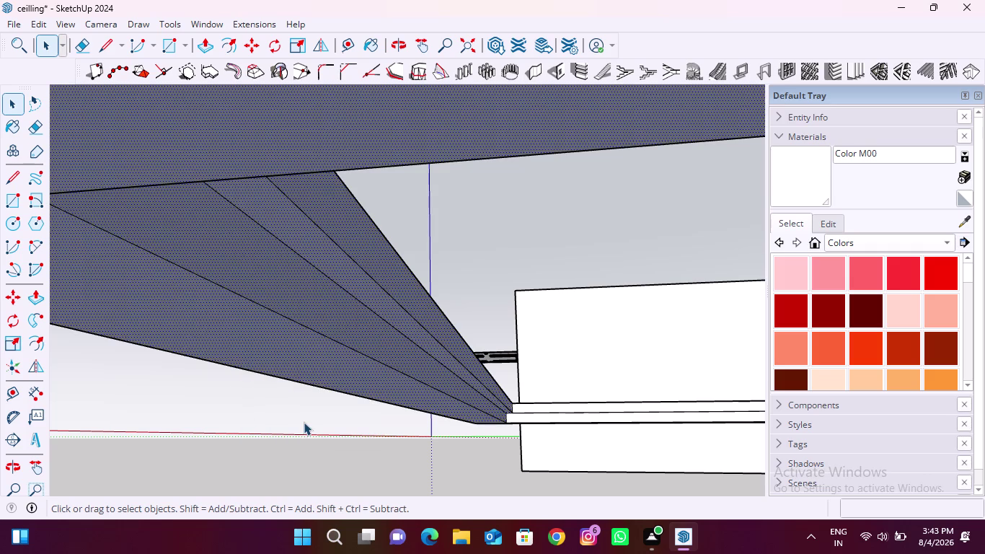
Reselect the neighbouring sloped strips, intersect them again, and clear the selection.
click(312, 240)
right_click(312, 240)
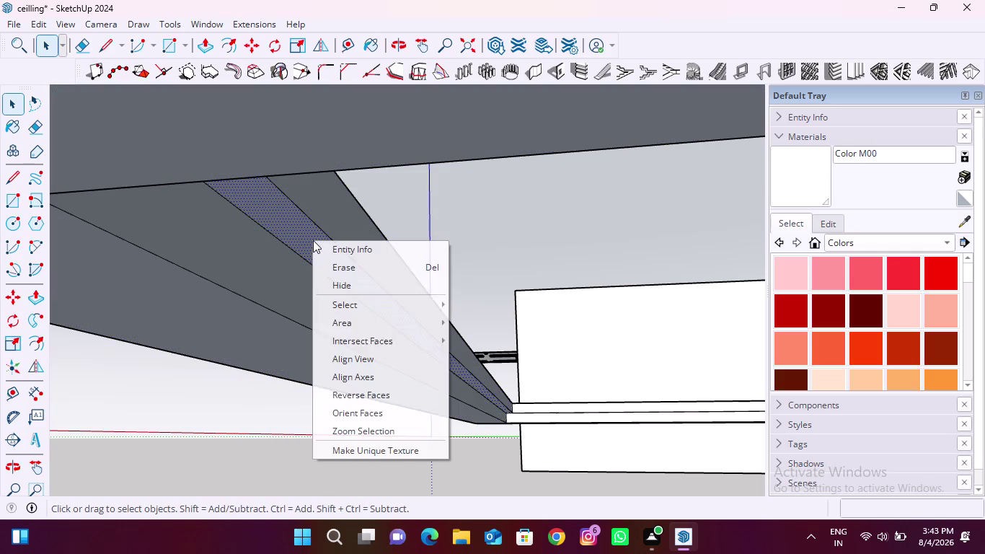
click(365, 395)
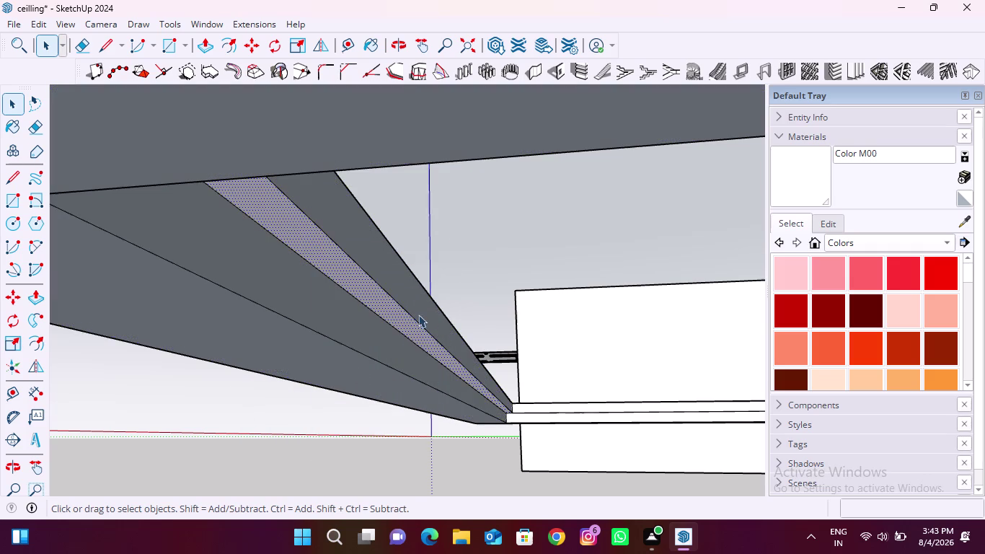
click(408, 298)
click(302, 302)
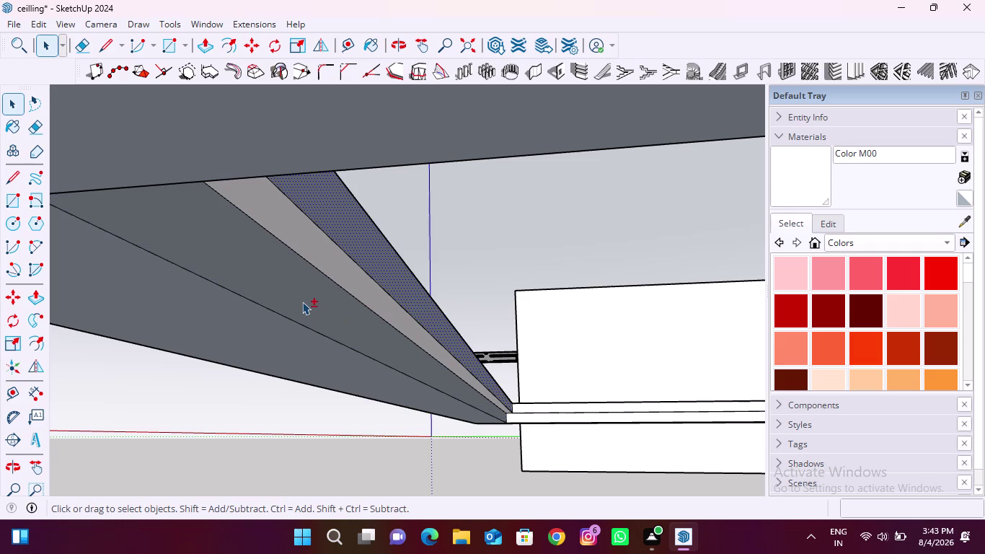
click(259, 330)
right_click(256, 331)
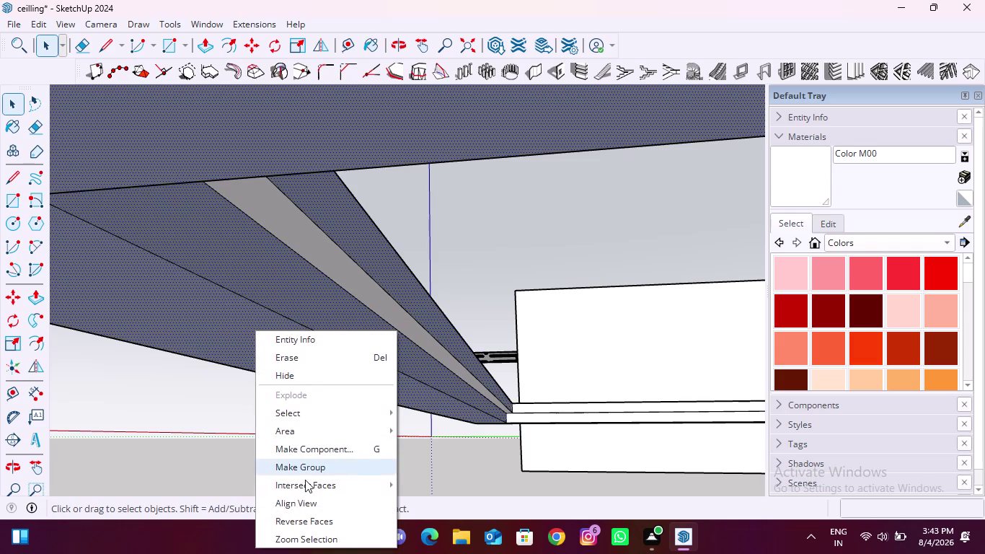
click(309, 518)
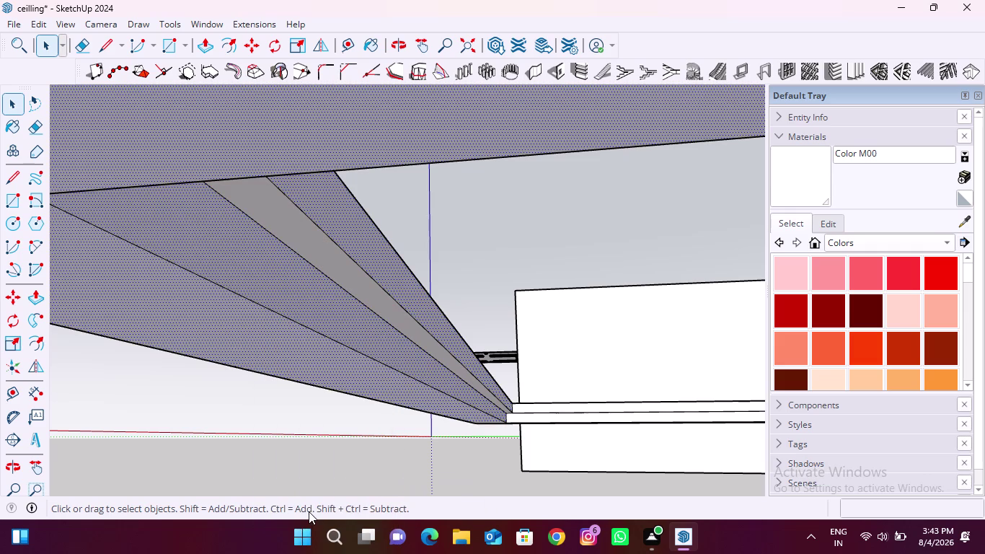
click(476, 261)
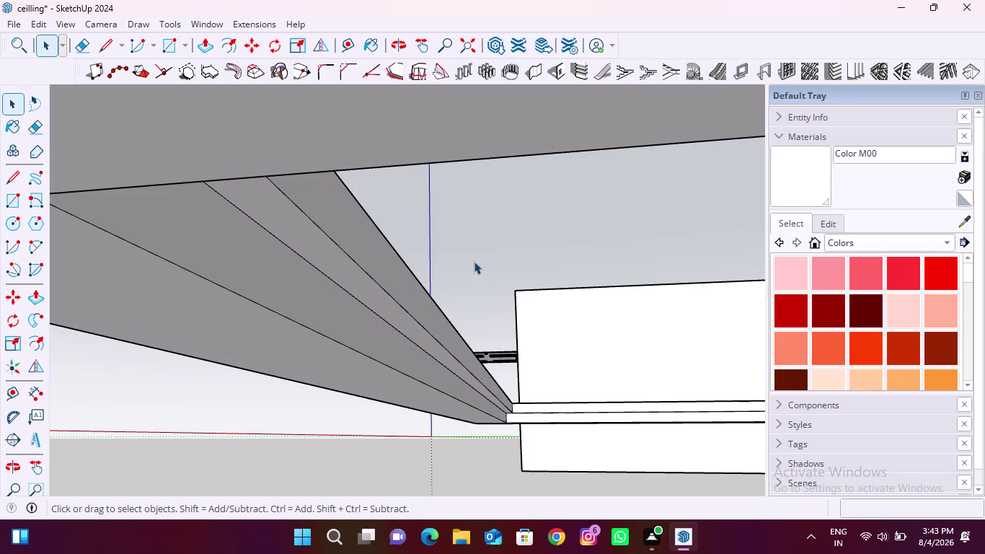